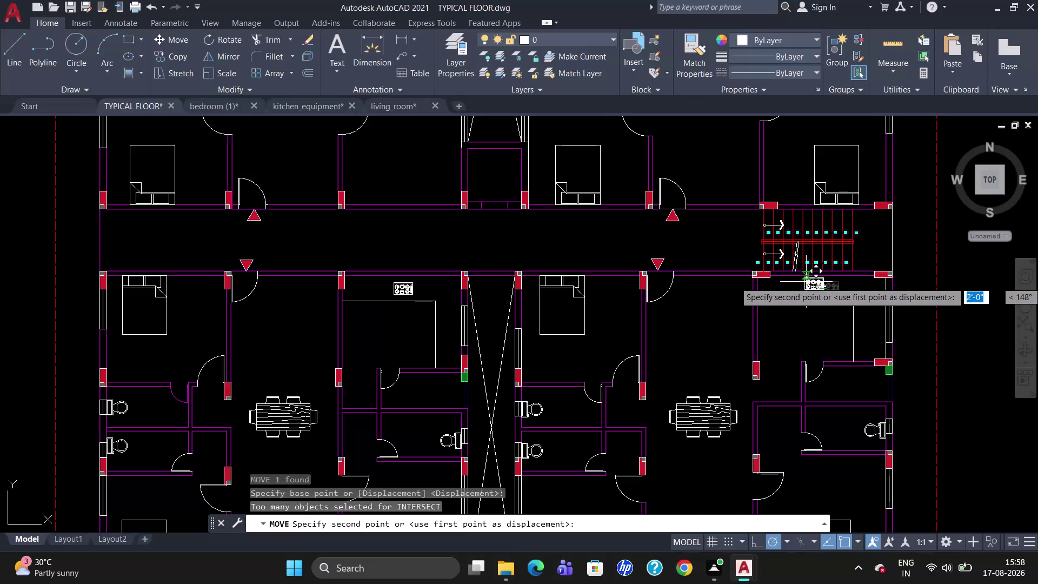
Drop the stove and nudge it to a new position with MOVE.
click(807, 281)
click(809, 277)
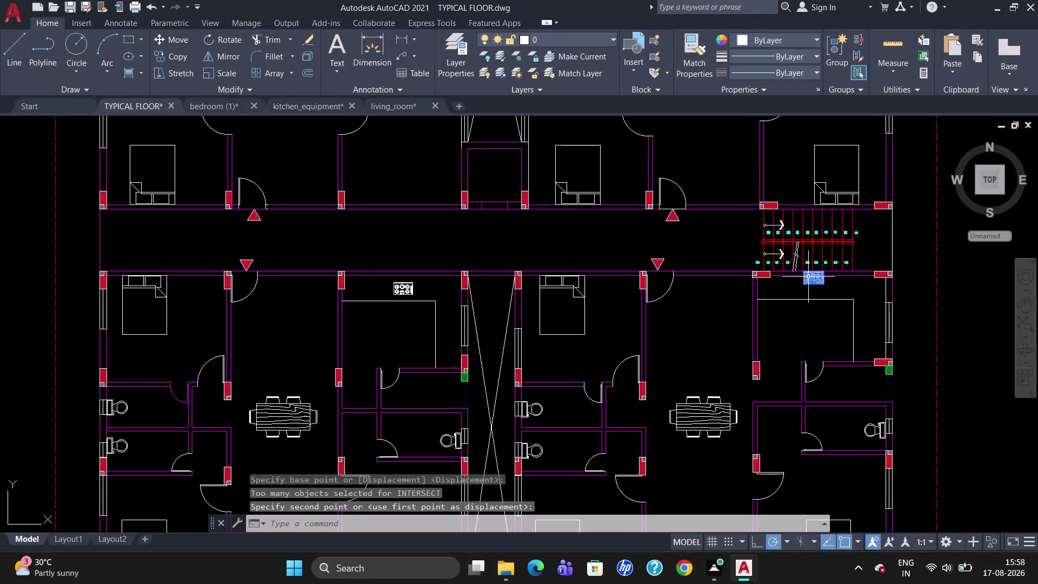
key(m)
key(Return)
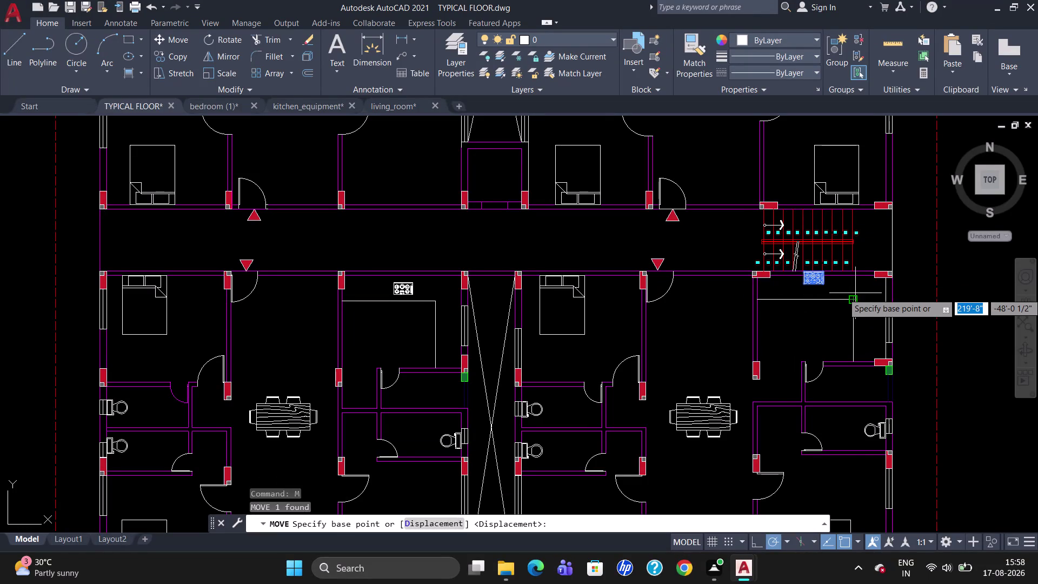
click(803, 288)
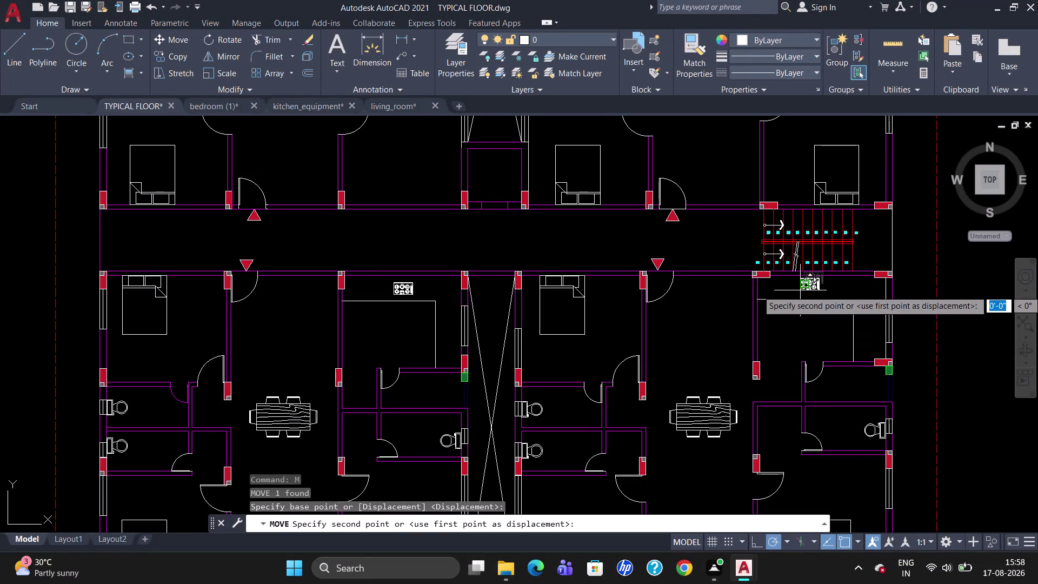
click(795, 293)
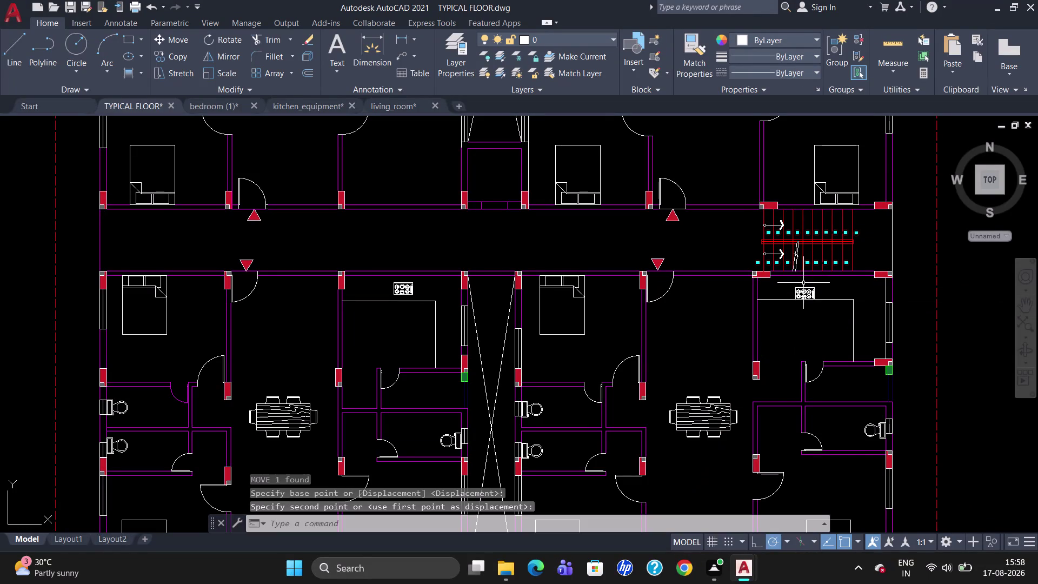
Move the stove up against the kitchen's top wall.
click(798, 289)
key(m)
key(Return)
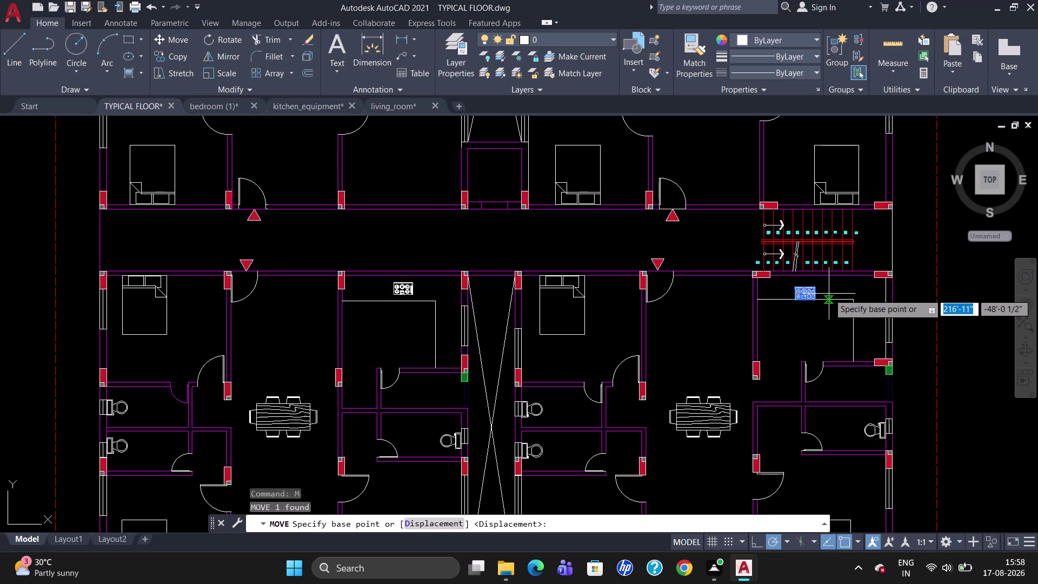
scroll(up, 3)
click(774, 291)
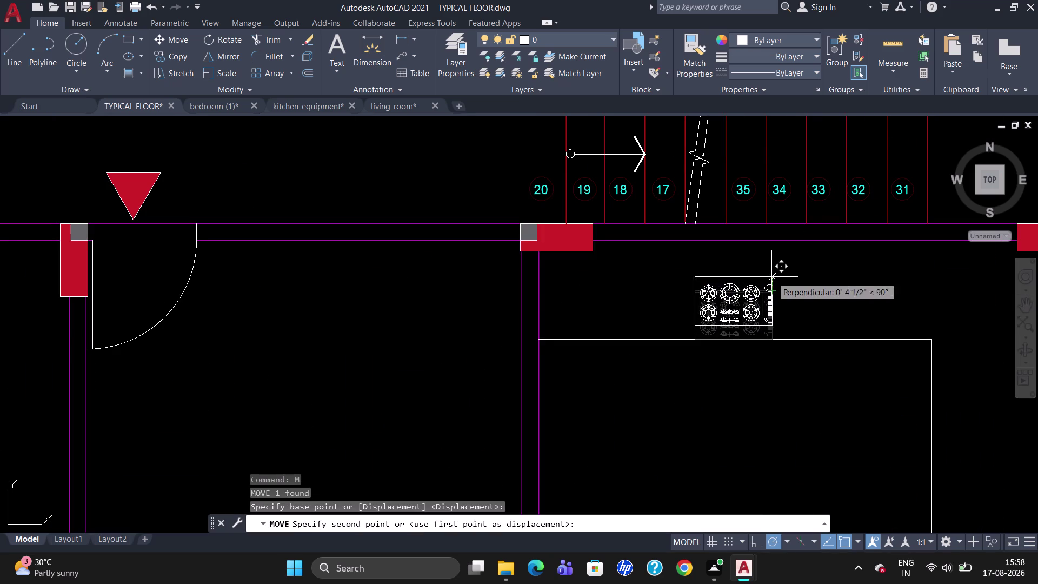
click(770, 265)
scroll(down, 3)
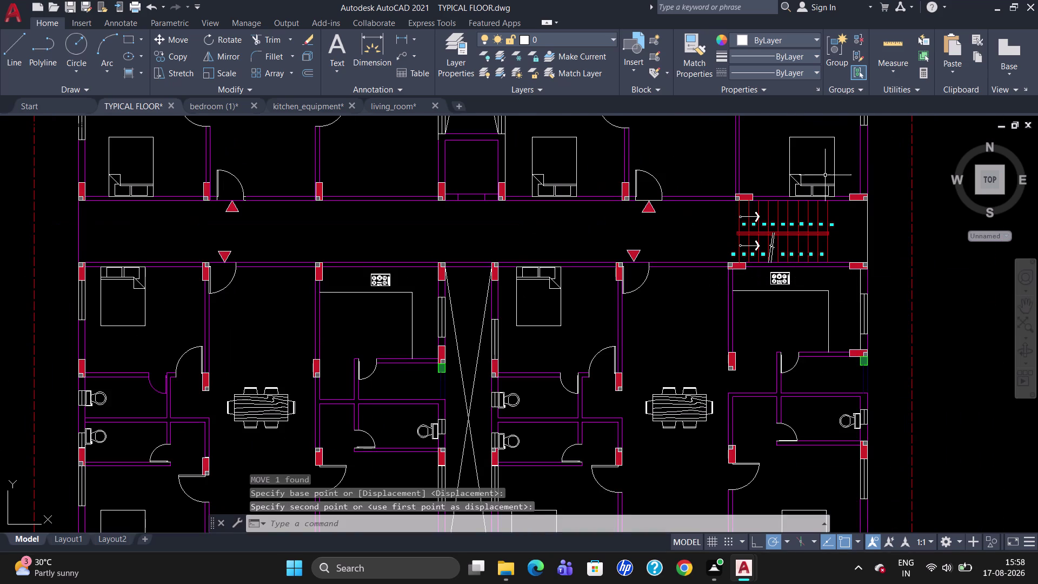
scroll(down, 3)
scroll(down, 3)
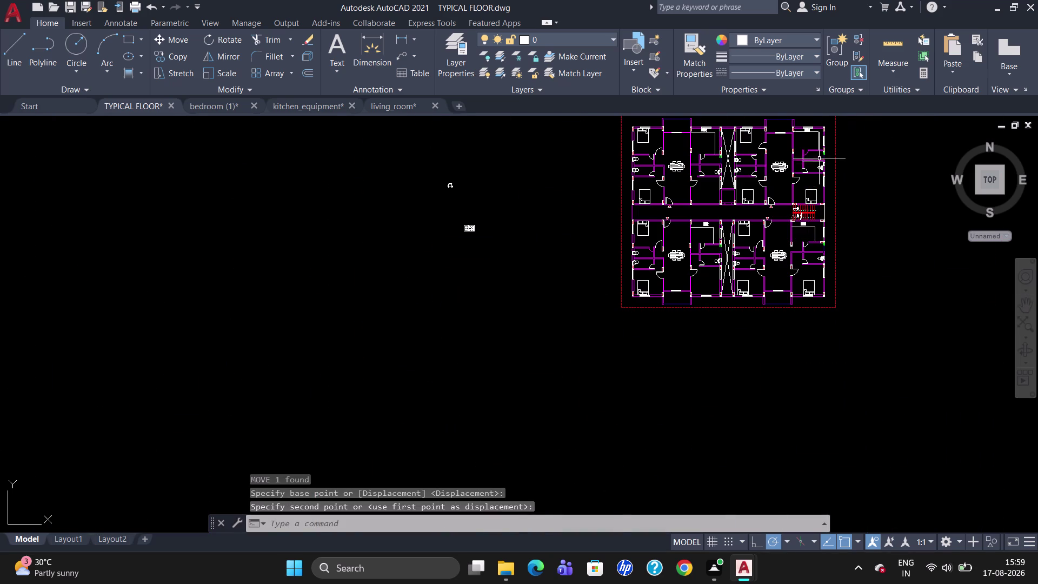
scroll(up, 3)
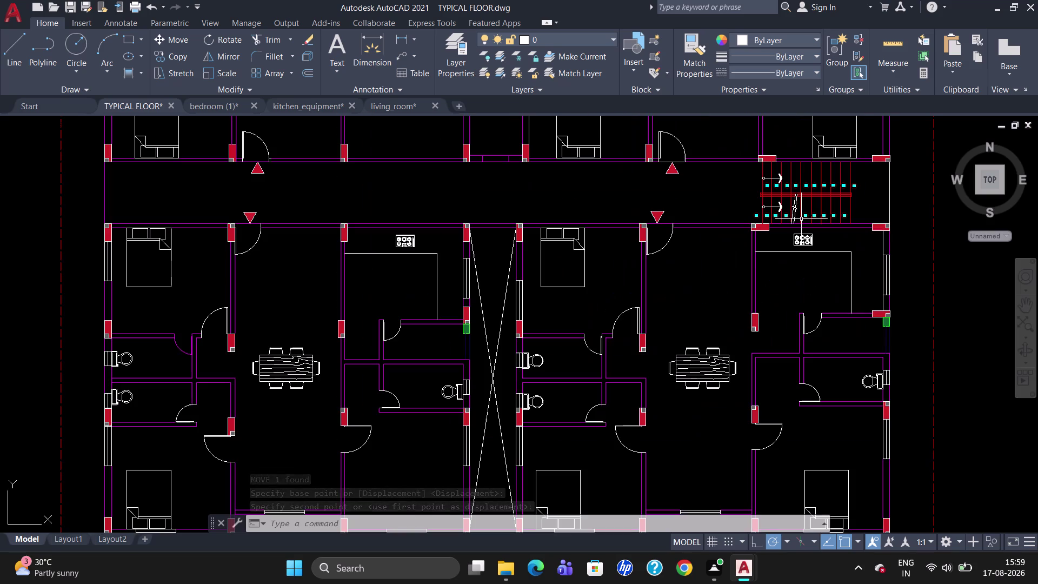
Fine-tune the stove's final position in the right unit's kitchen, then zoom out.
click(802, 239)
key(m)
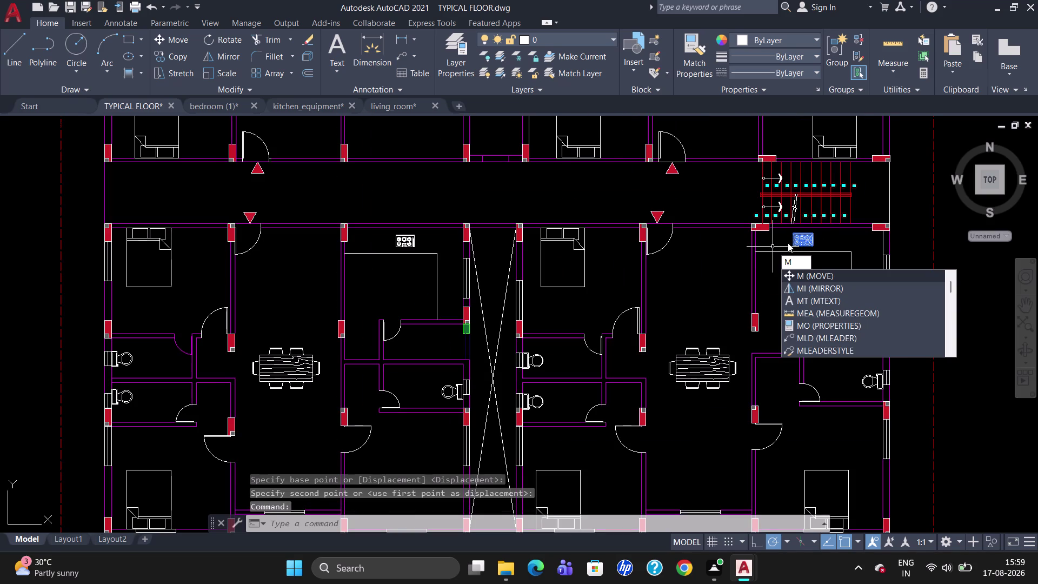
key(Return)
click(789, 248)
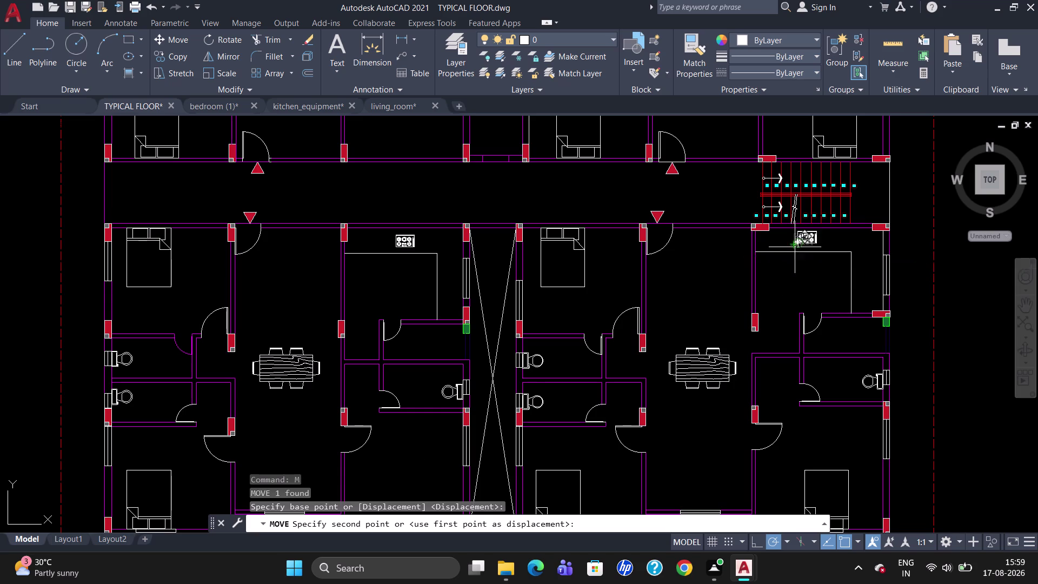
click(795, 247)
scroll(down, 3)
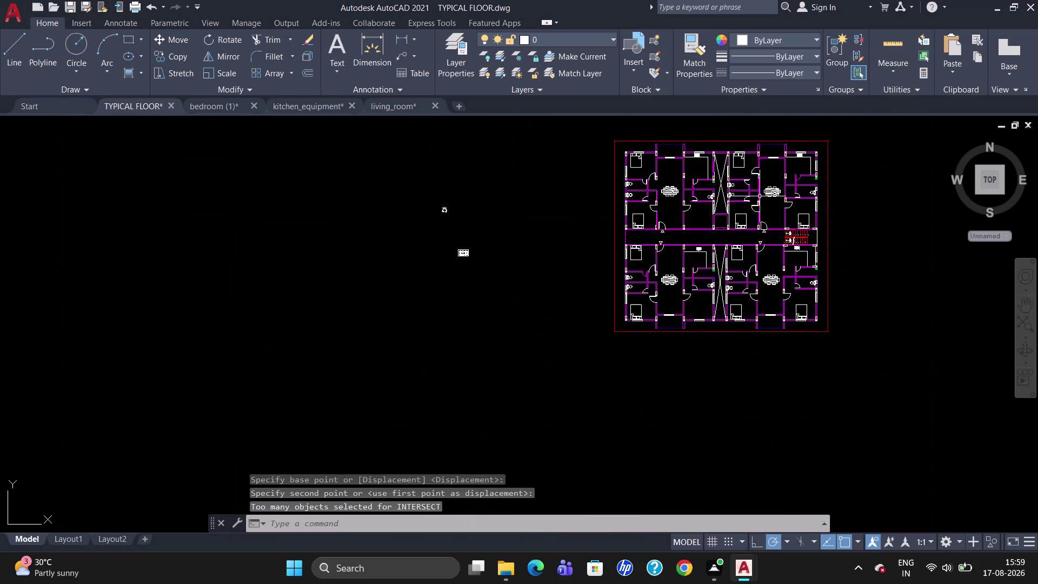
scroll(up, 3)
scroll(down, 3)
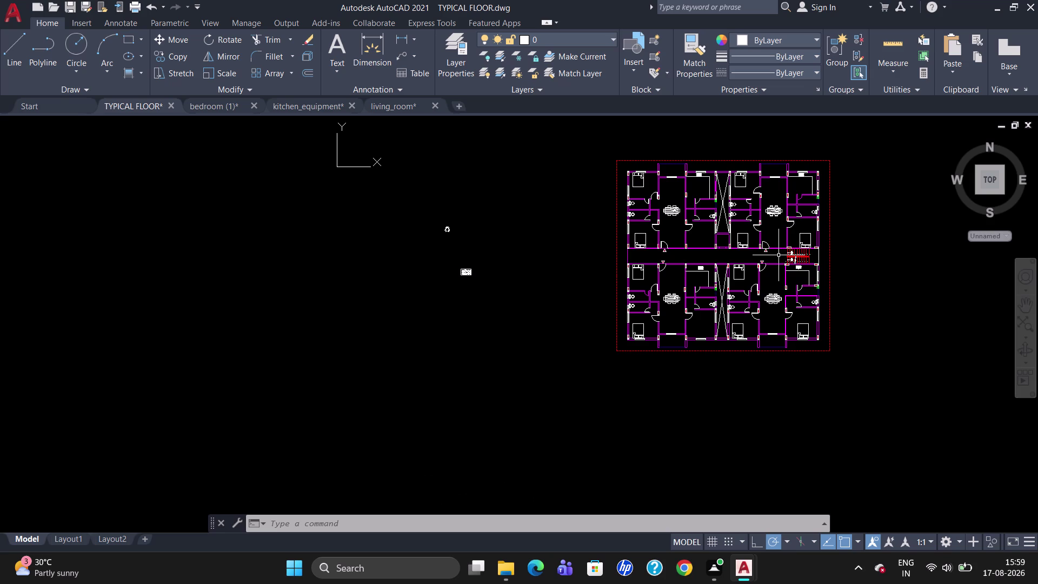
Erase the stray stove copy and copy the single-bowl drainboard sink from kitchen_equipment.
drag(528, 300, 423, 292)
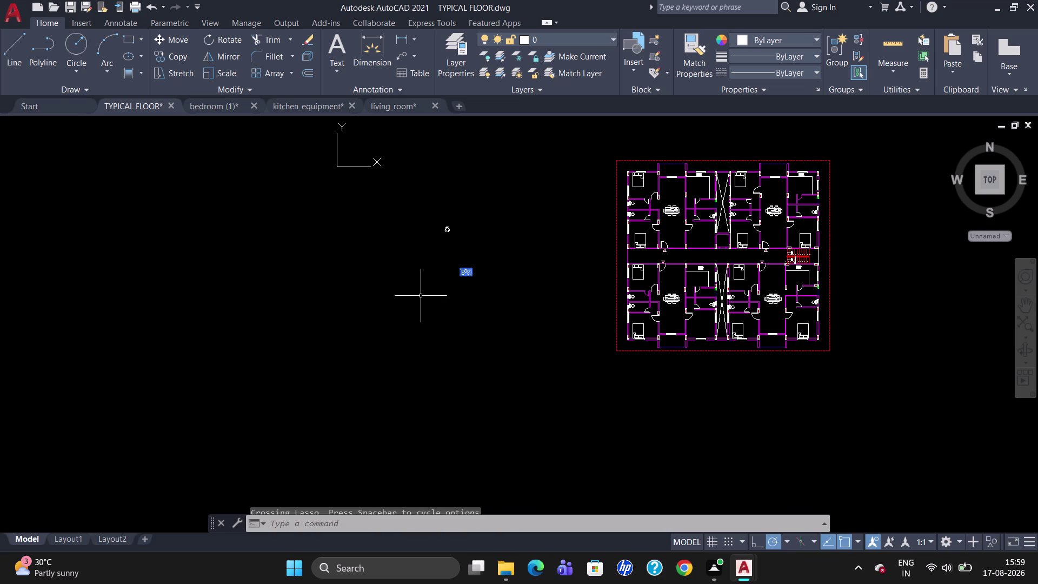
key(Delete)
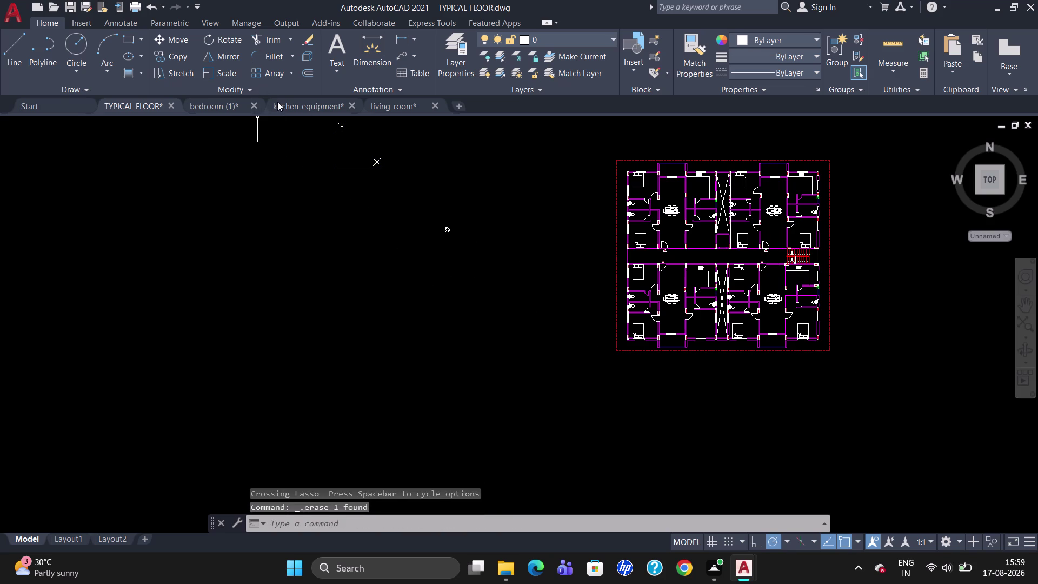
click(288, 107)
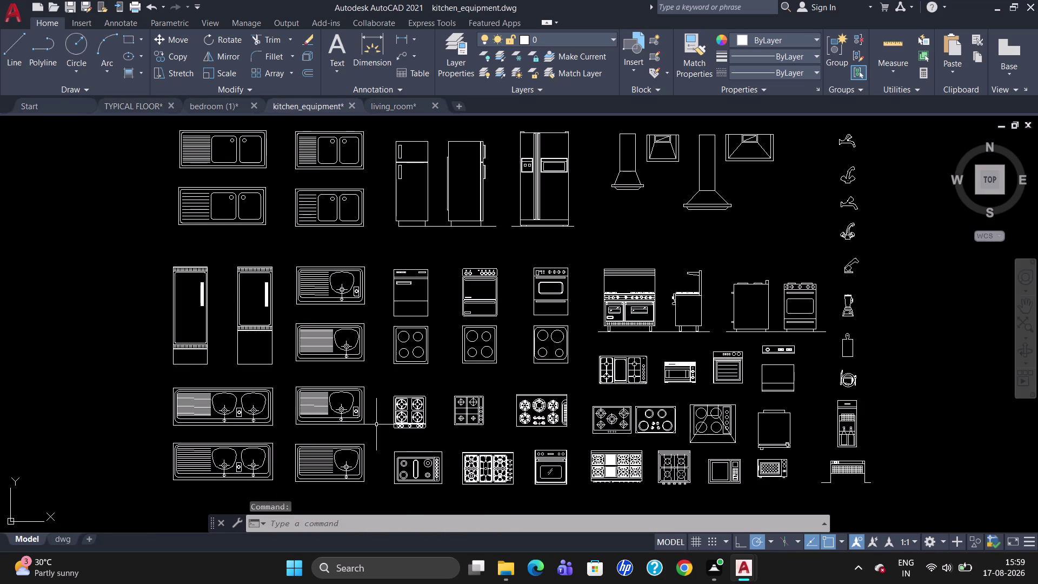
click(355, 353)
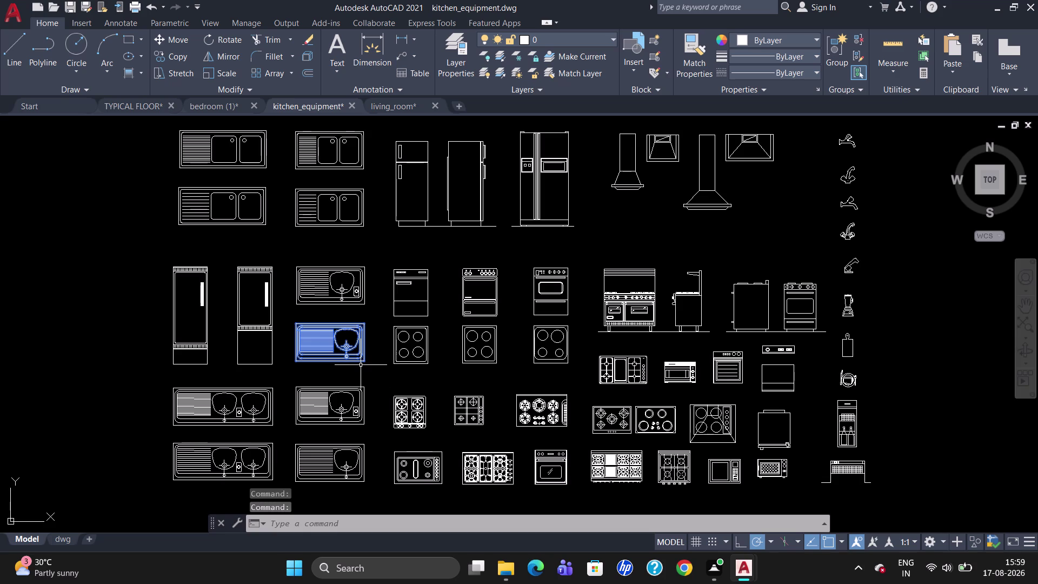
key(ctrl+c)
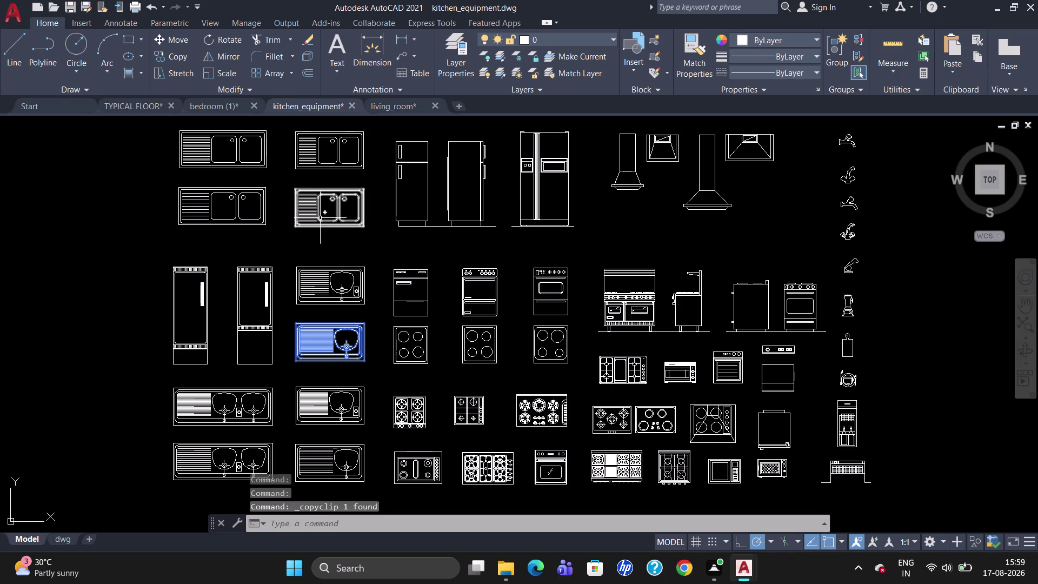
Paste the sink into TYPICAL FLOOR in empty space beside the plan.
click(130, 108)
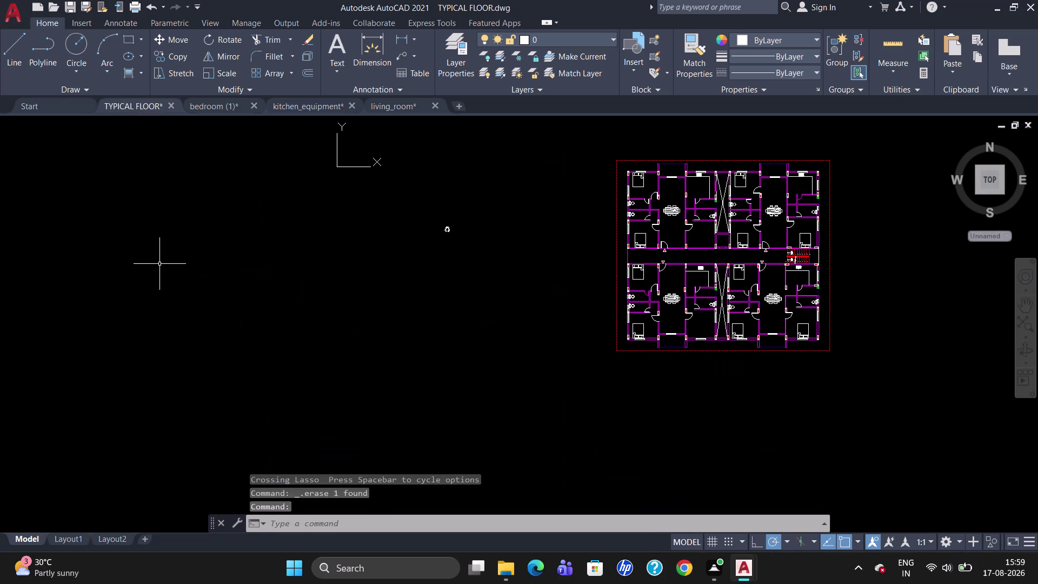
key(ctrl+v)
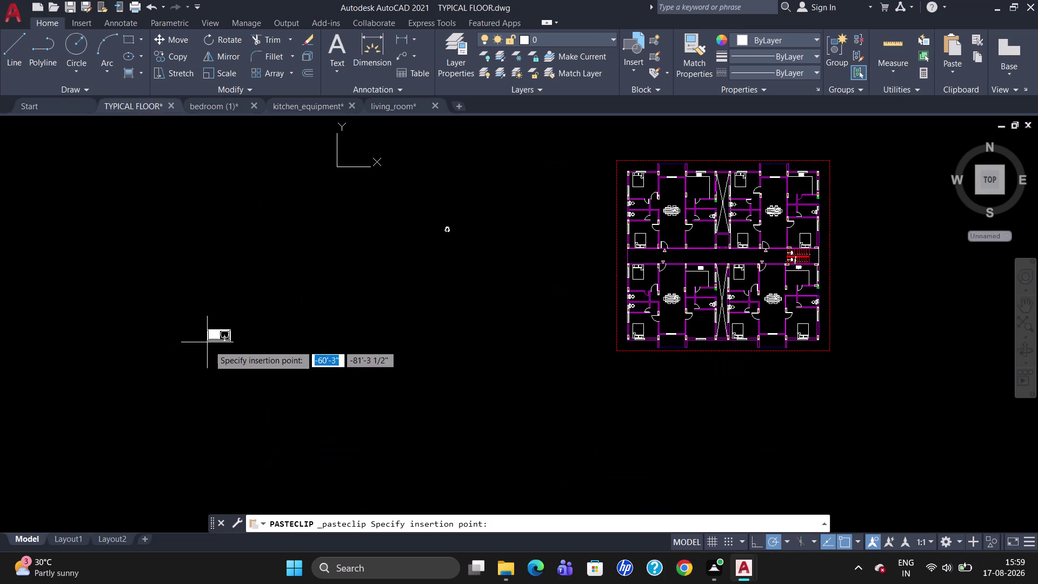
click(211, 346)
click(236, 358)
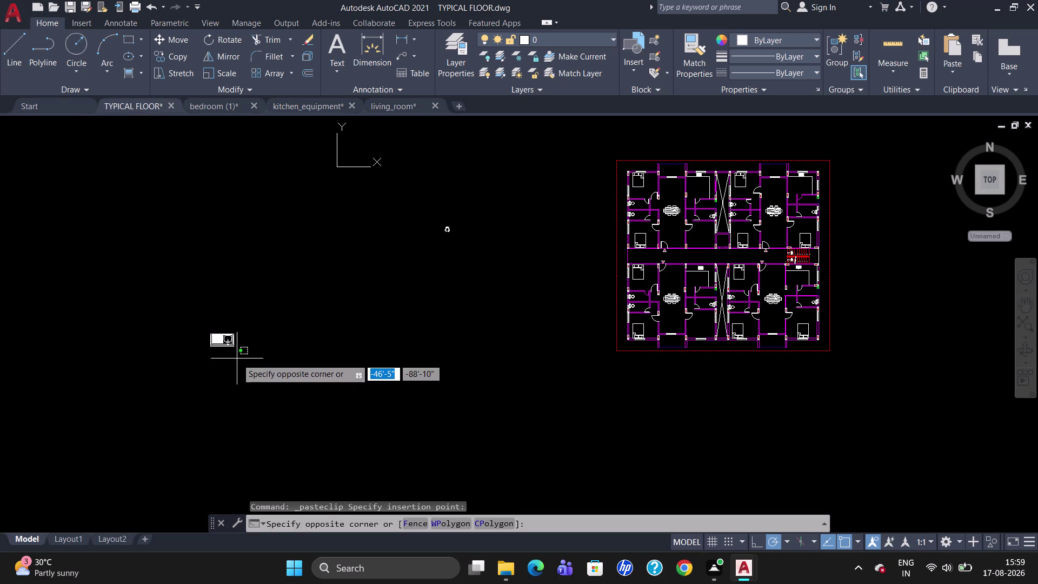
scroll(up, 3)
key(Escape)
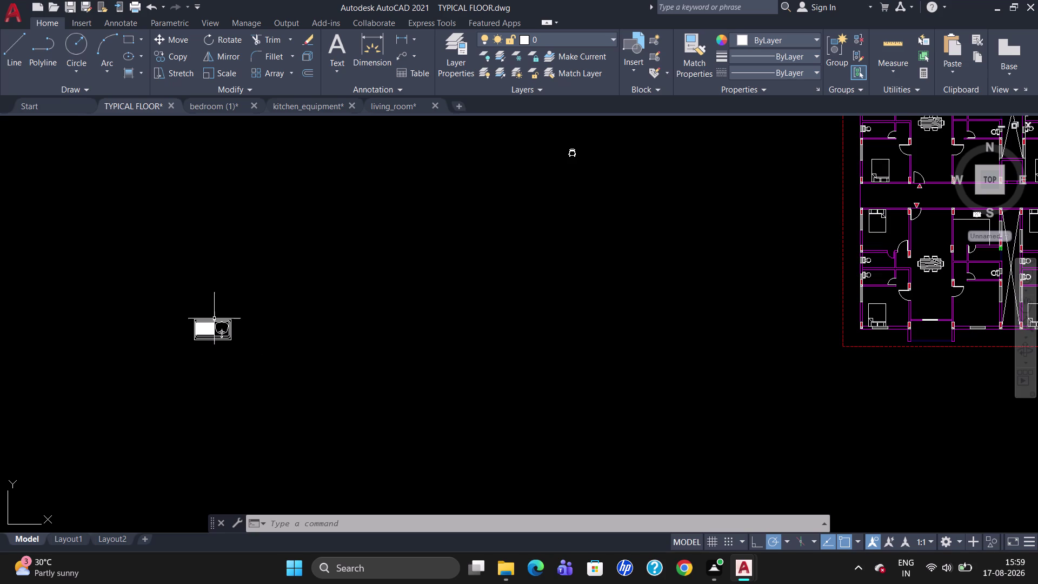
Scale down the pasted sink with SC.
drag(264, 376, 201, 314)
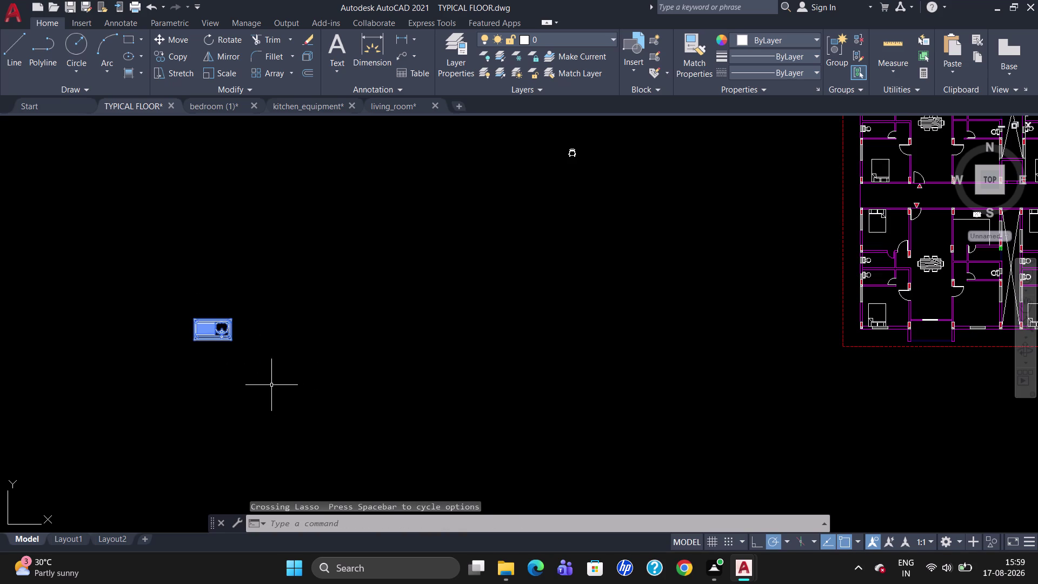
text(SC)
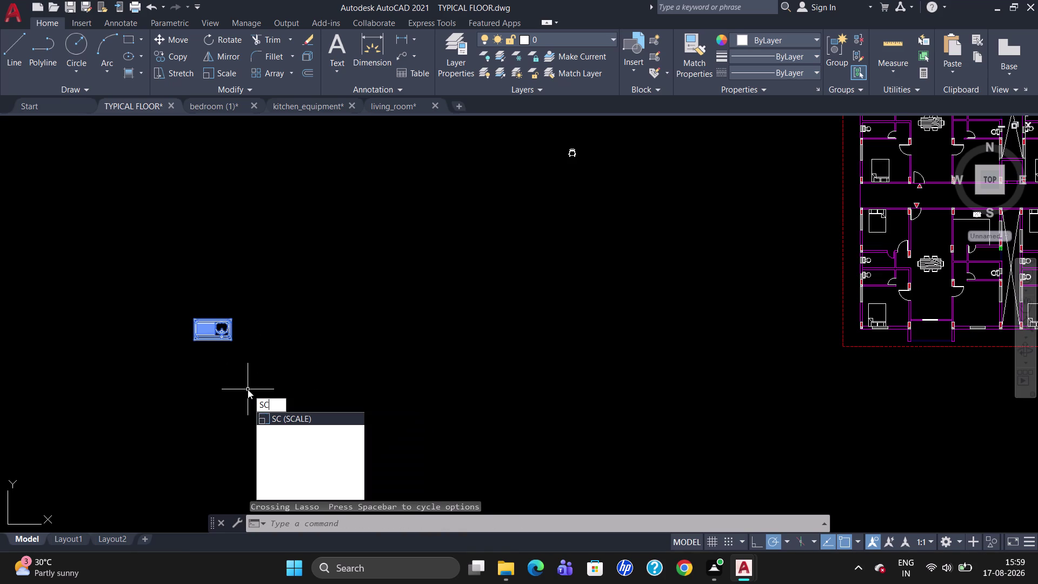
key(Return)
click(194, 338)
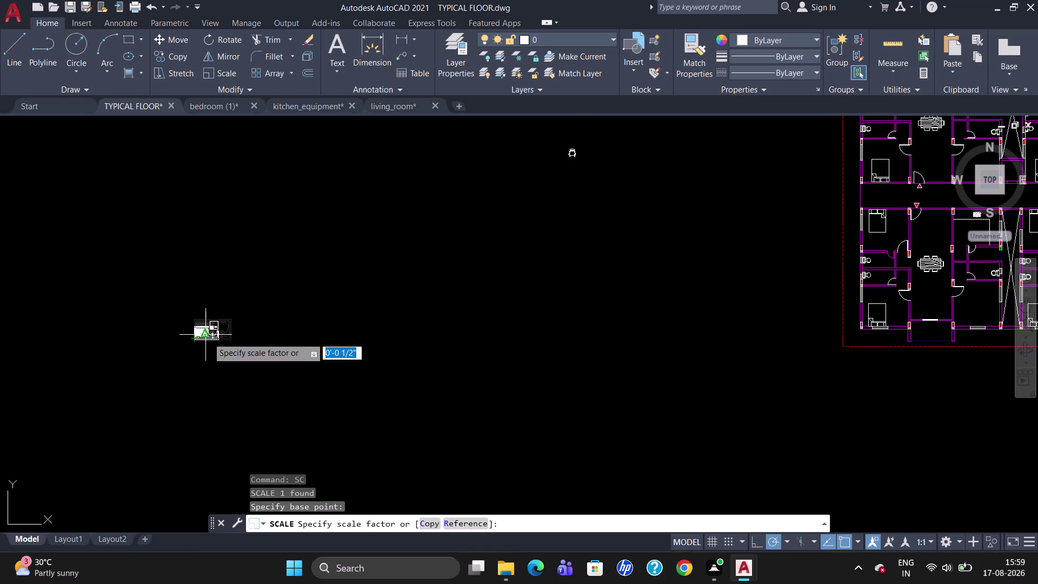
click(207, 338)
Rotate the sink upright with RO.
click(202, 336)
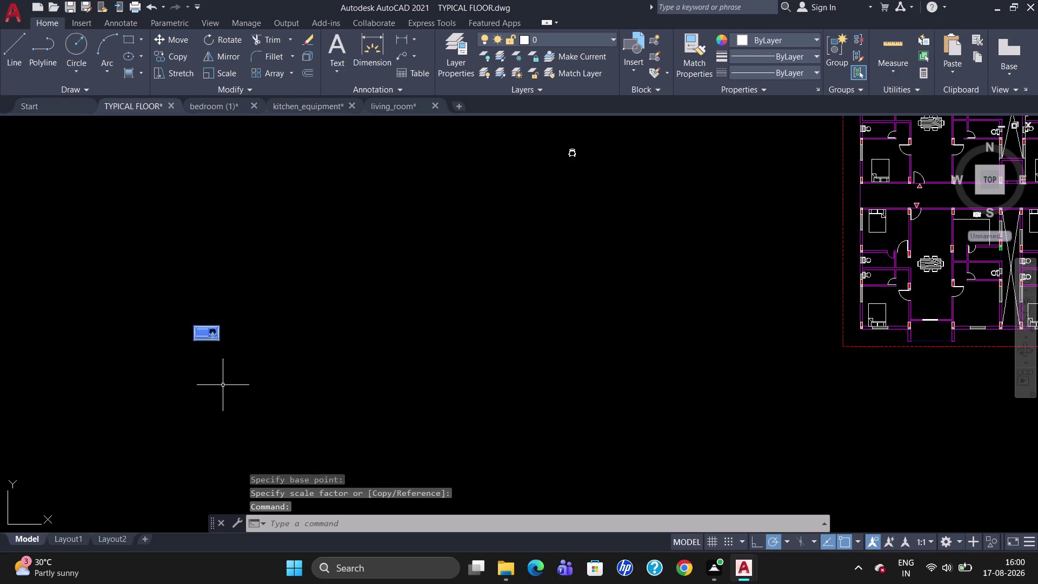
text(RO)
key(Return)
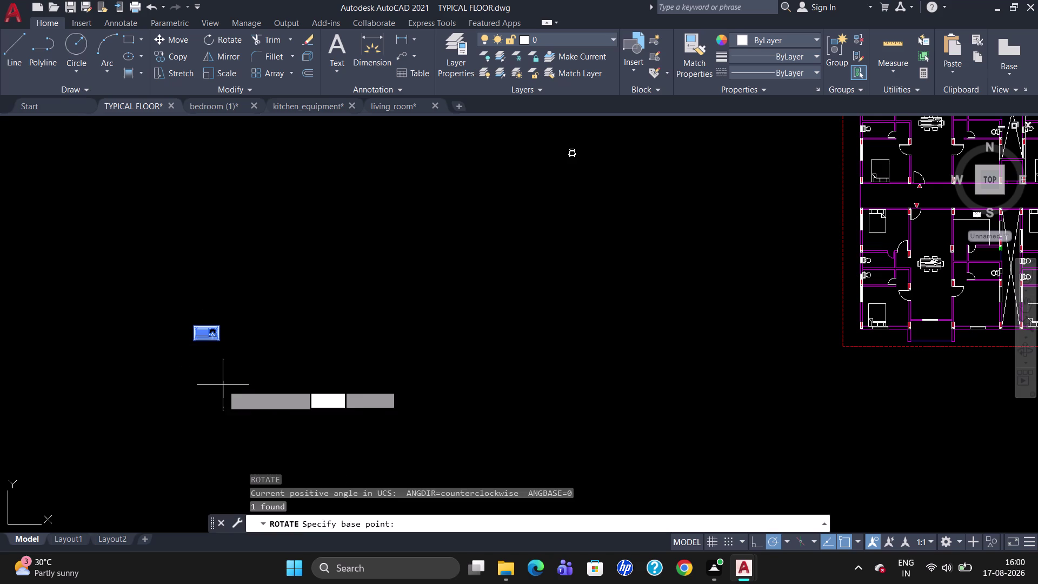
click(224, 341)
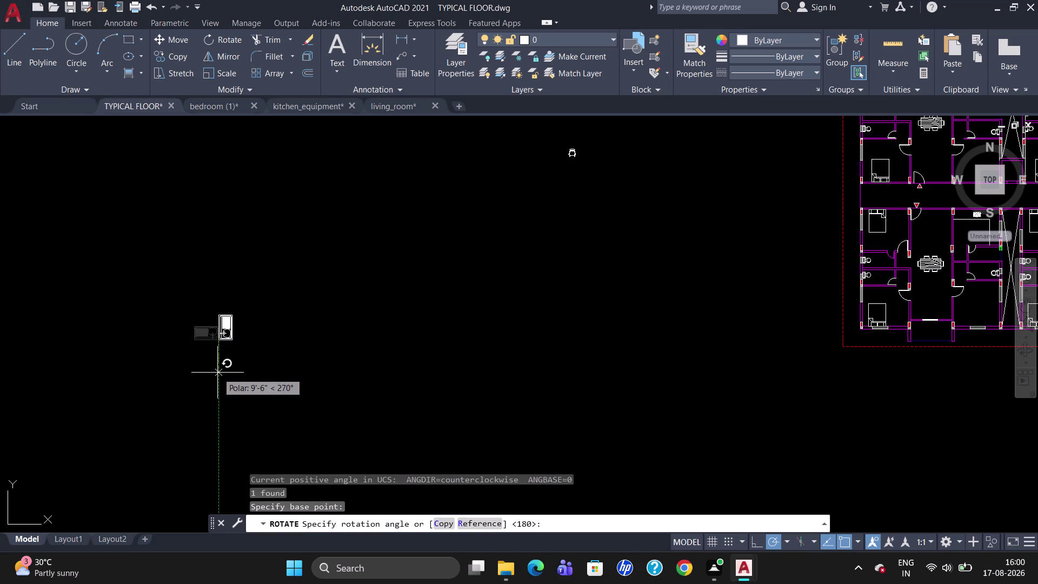
click(217, 372)
Copy the sink over into the right-hand kitchen.
click(223, 335)
text(C)
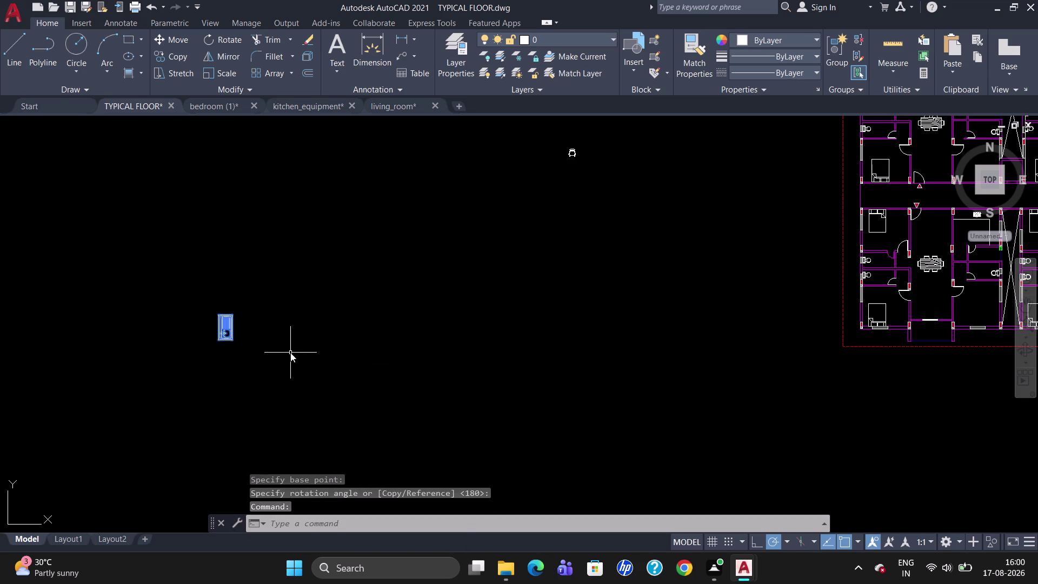
text(O)
key(Return)
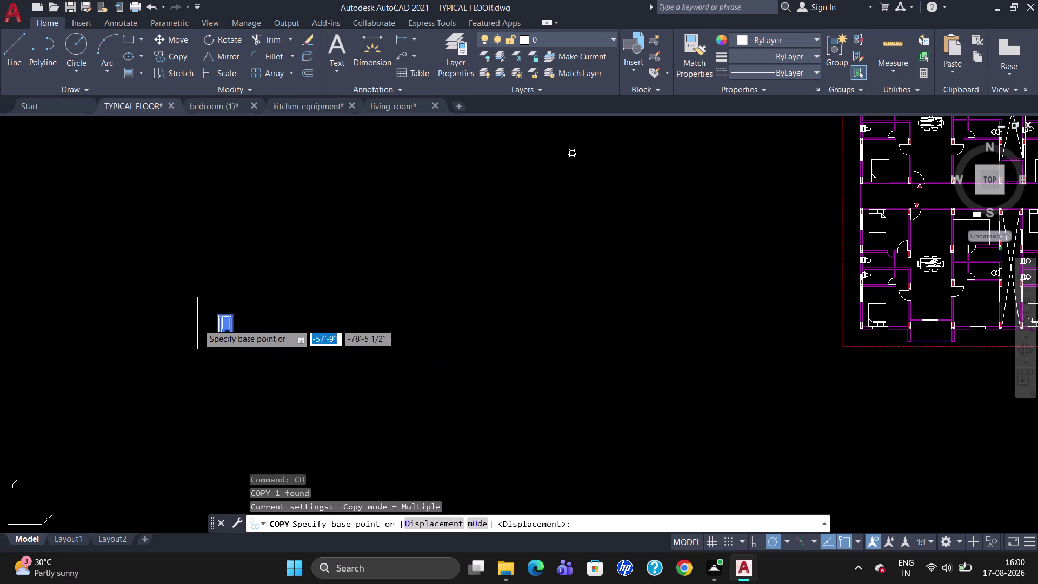
click(229, 314)
scroll(down, 3)
scroll(up, 3)
scroll(down, 3)
scroll(up, 3)
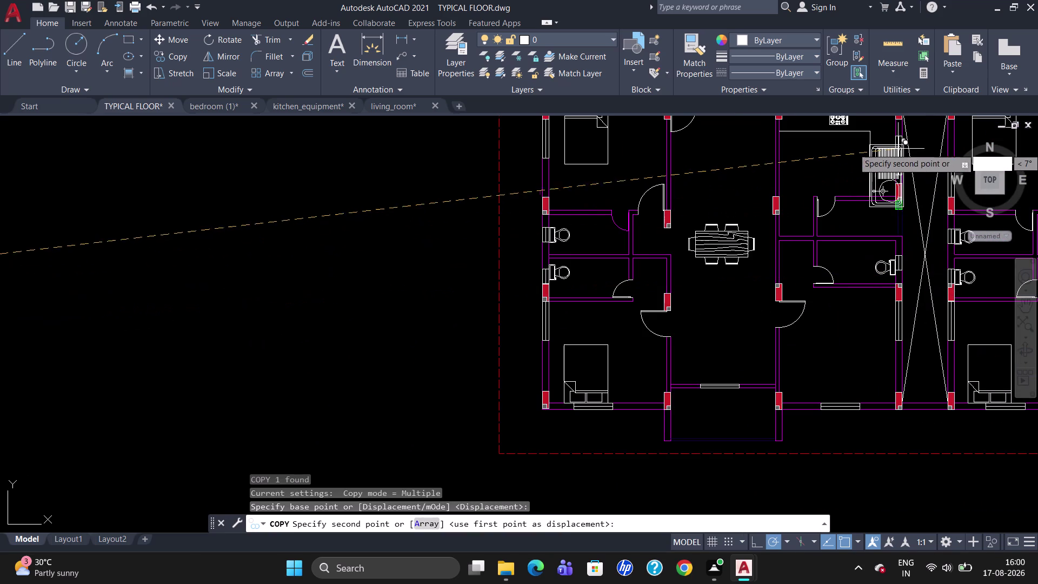
click(897, 148)
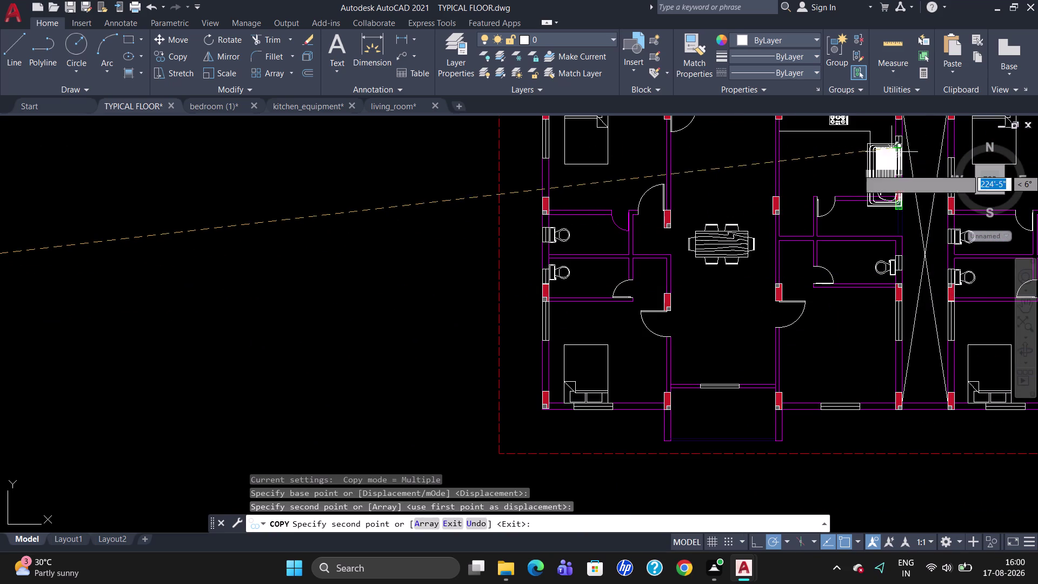
key(Escape)
Scale down the kitchen's sink copy to fit the counter.
click(880, 159)
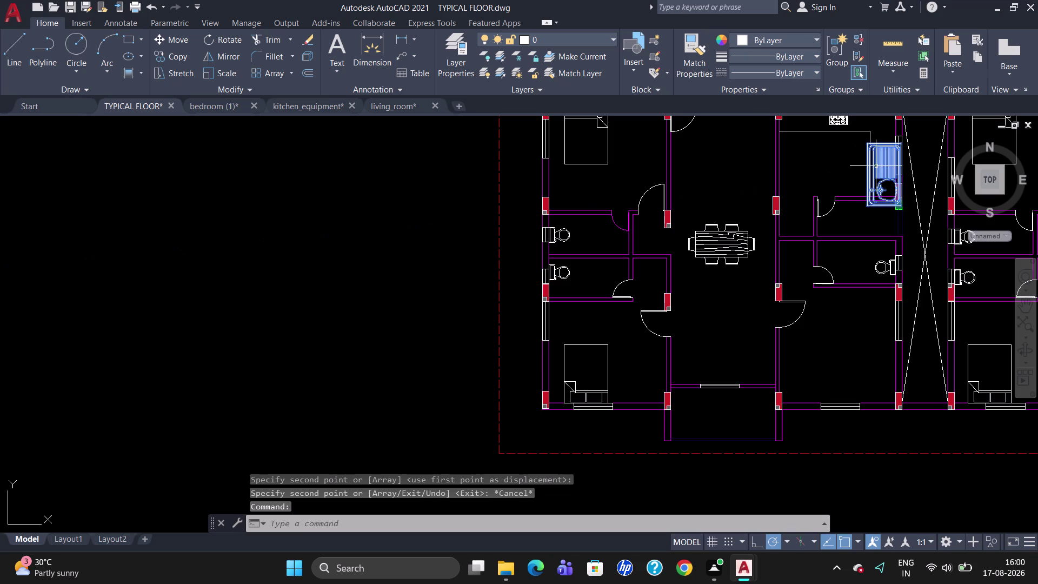
text(SC)
key(Return)
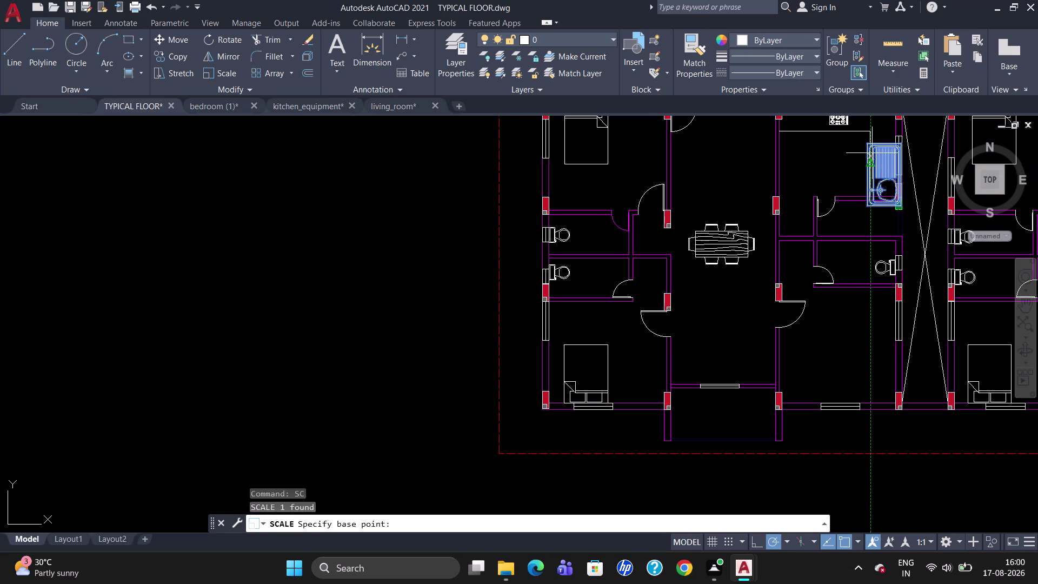
double_click(902, 144)
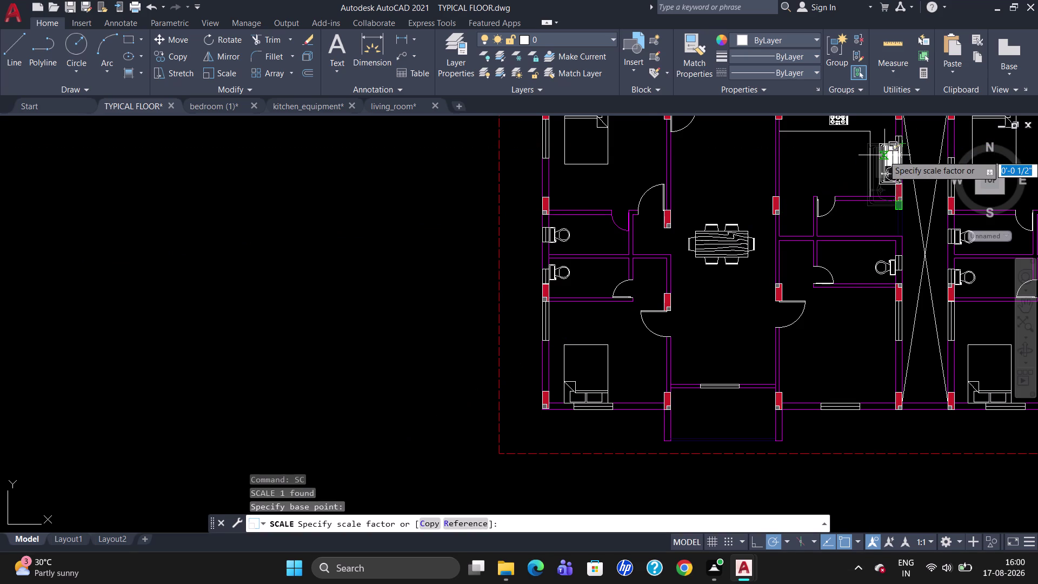
click(885, 155)
click(885, 155)
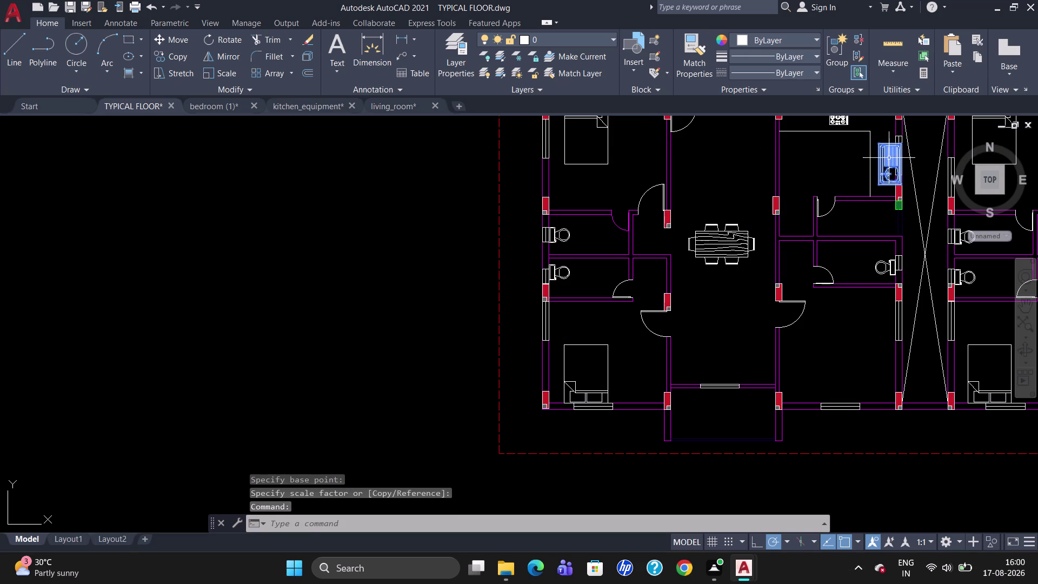
key(m)
key(Return)
Move the sink snugly against the kitchen wall.
scroll(up, 3)
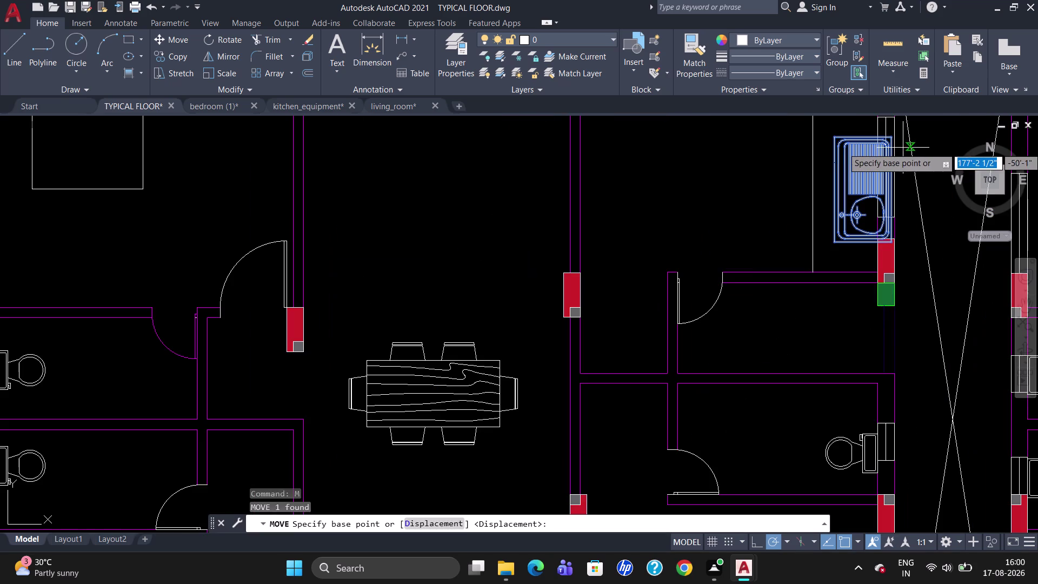
click(900, 138)
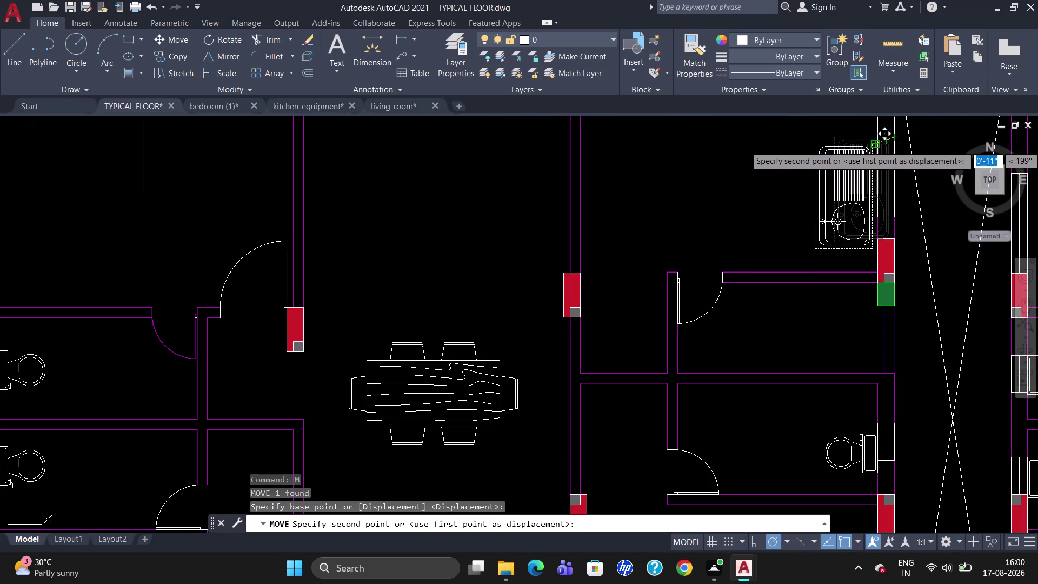
scroll(up, 3)
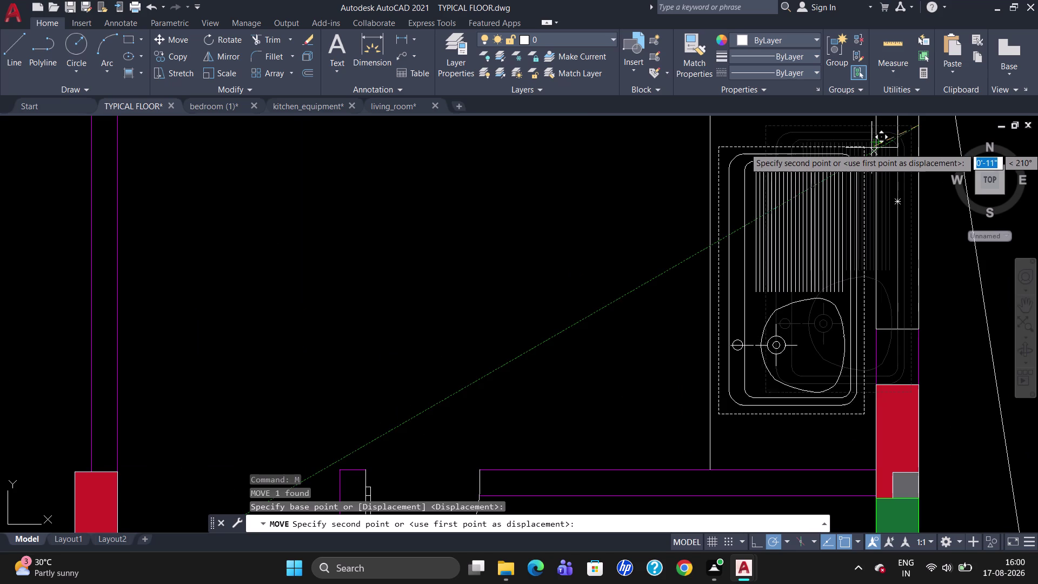
click(872, 147)
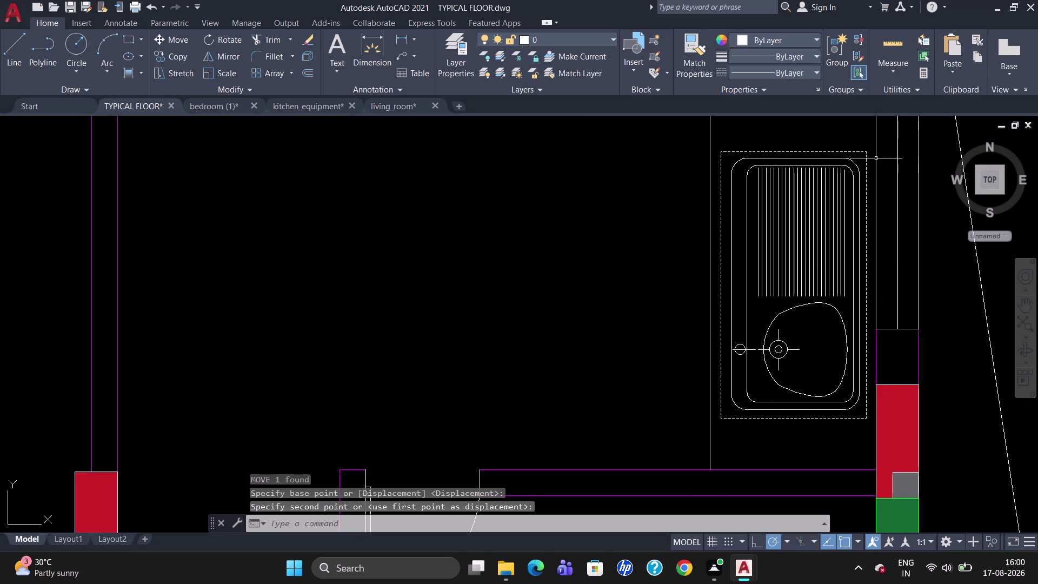
scroll(down, 3)
Start copying the sink with CO and pick its base point.
click(853, 220)
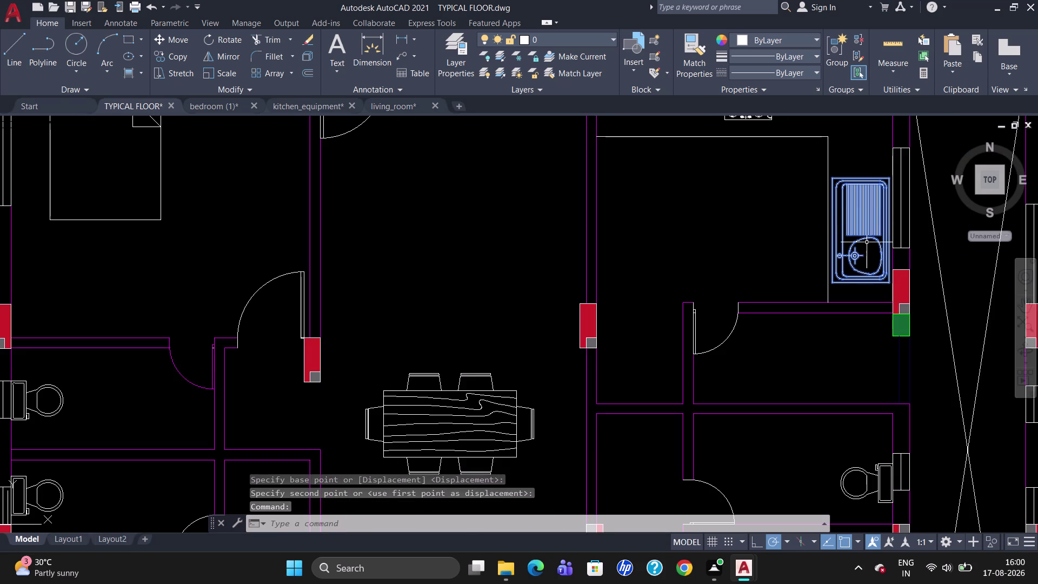
key(c)
key(o)
key(Return)
scroll(down, 3)
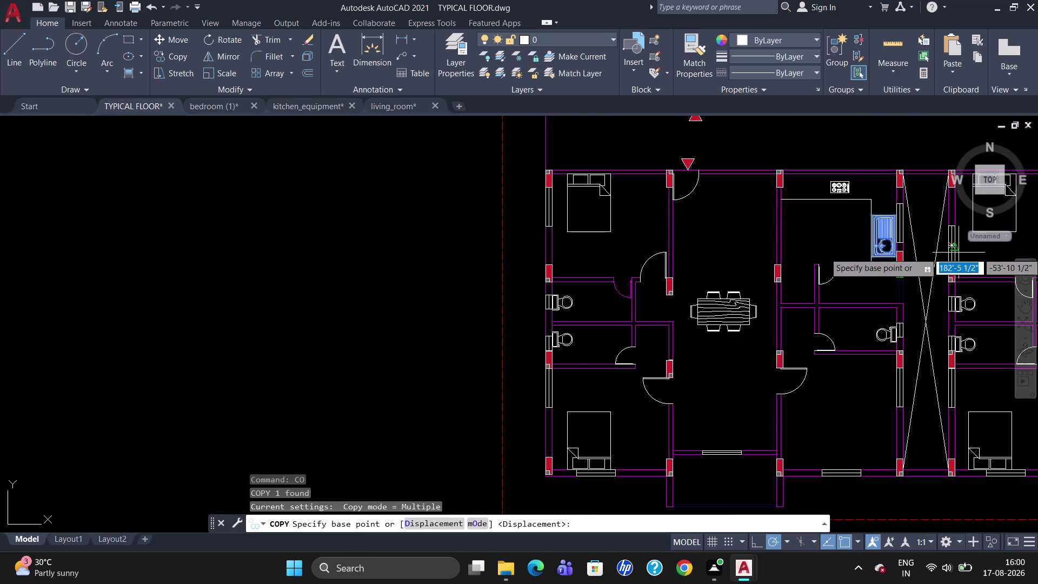
scroll(up, 3)
scroll(down, 3)
scroll(up, 3)
scroll(down, 3)
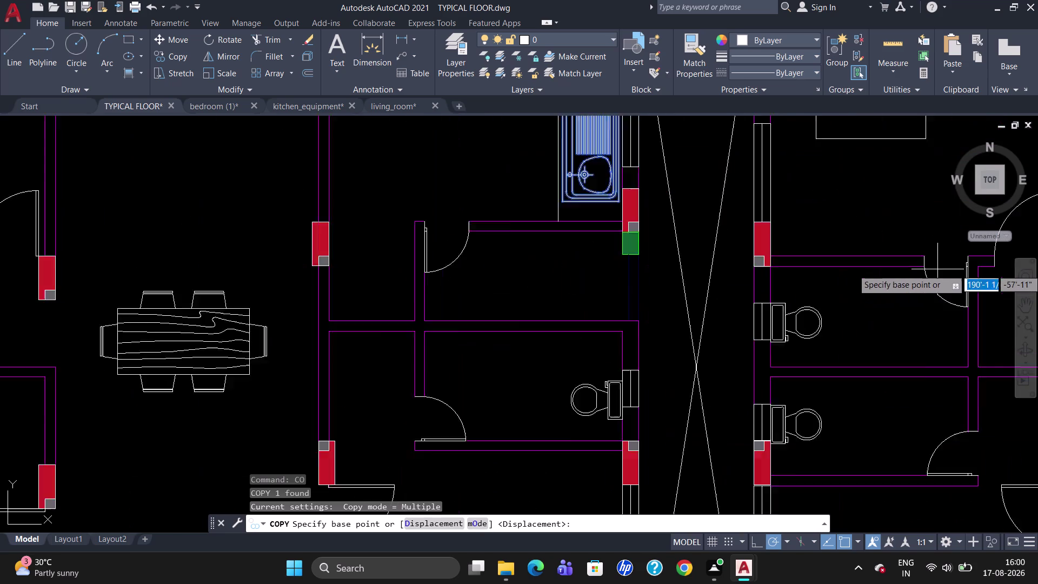
scroll(down, 3)
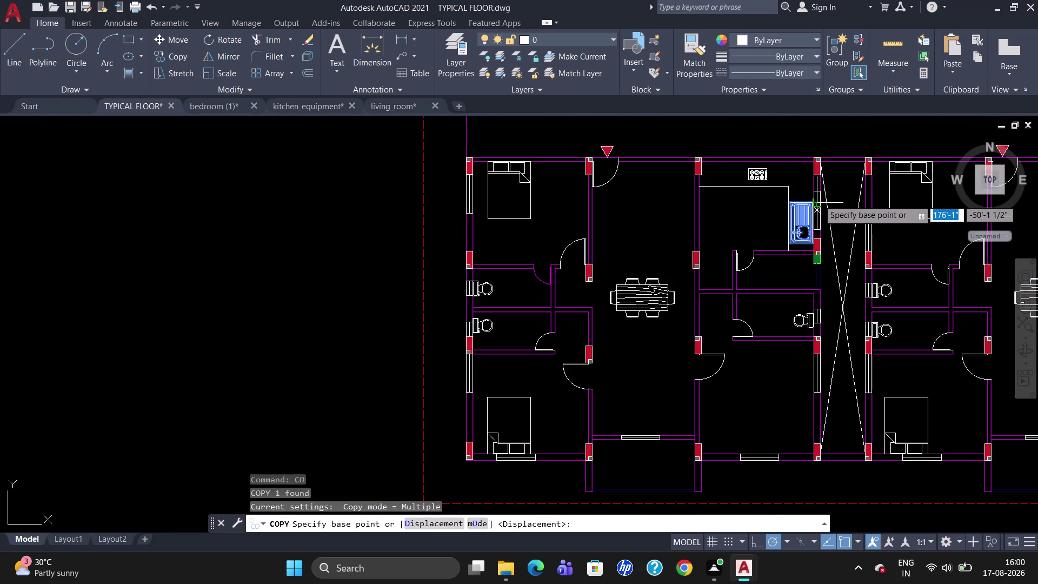
click(814, 206)
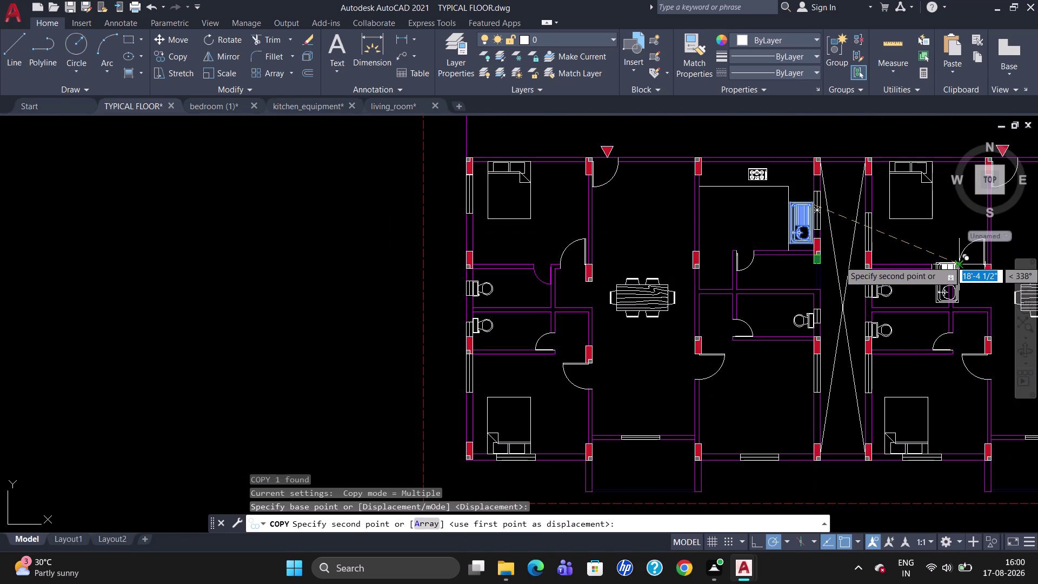
scroll(up, 3)
scroll(down, 3)
scroll(up, 3)
scroll(down, 3)
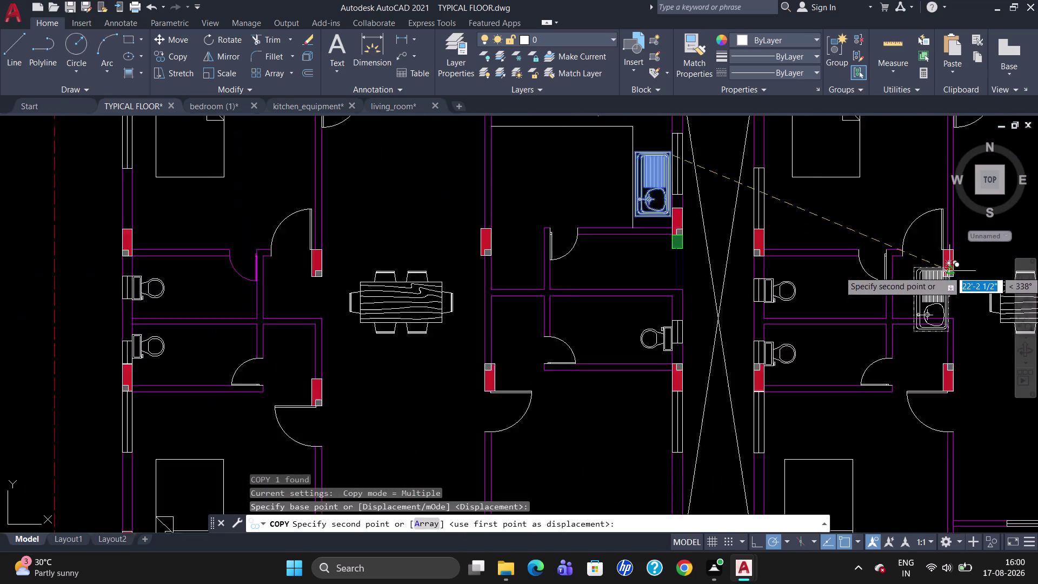
scroll(down, 3)
scroll(up, 3)
scroll(down, 3)
scroll(up, 3)
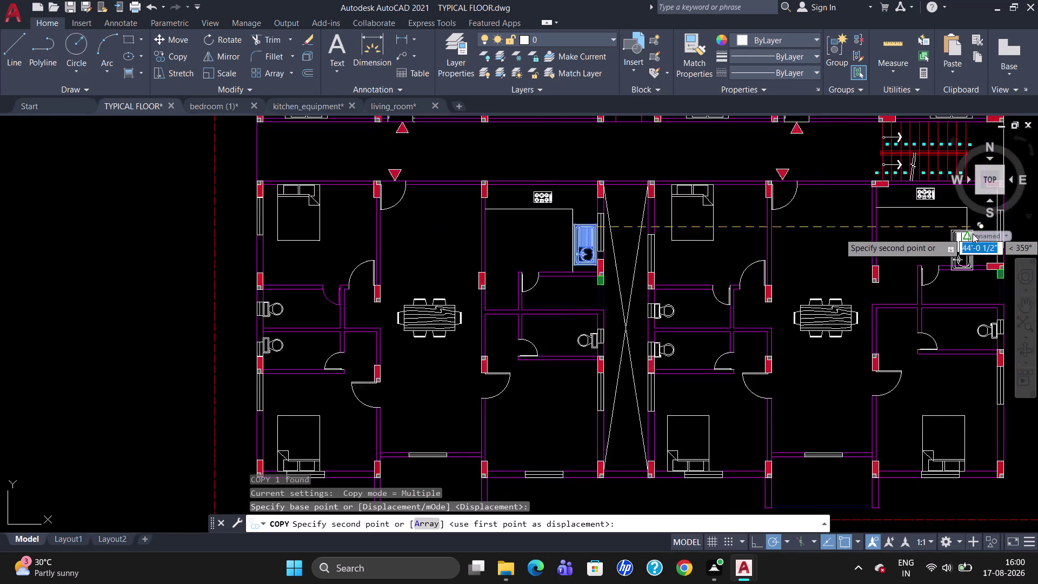
scroll(up, 3)
scroll(down, 3)
scroll(up, 3)
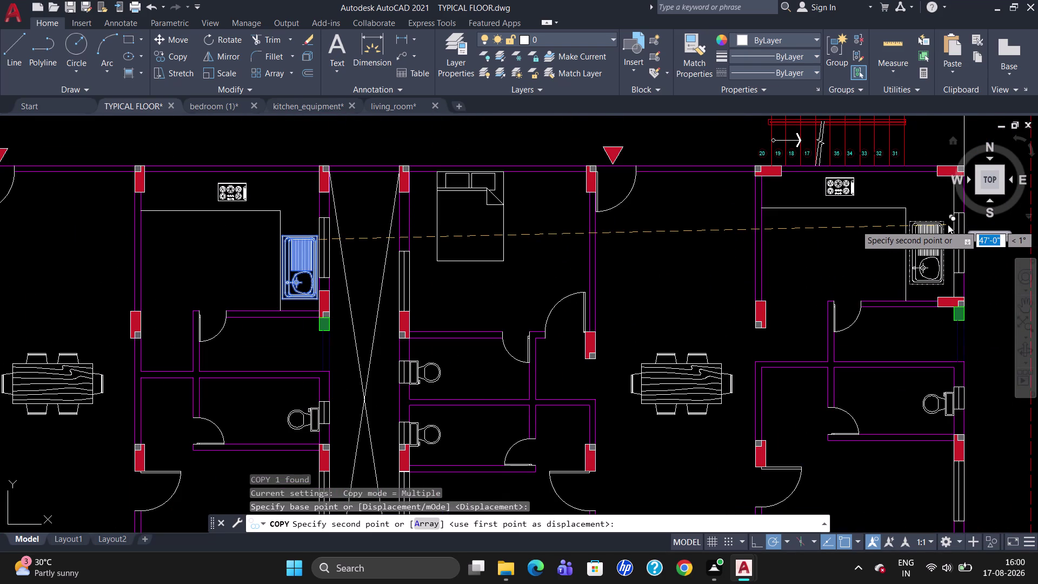
Place the sink copy in the right unit's kitchen.
click(946, 219)
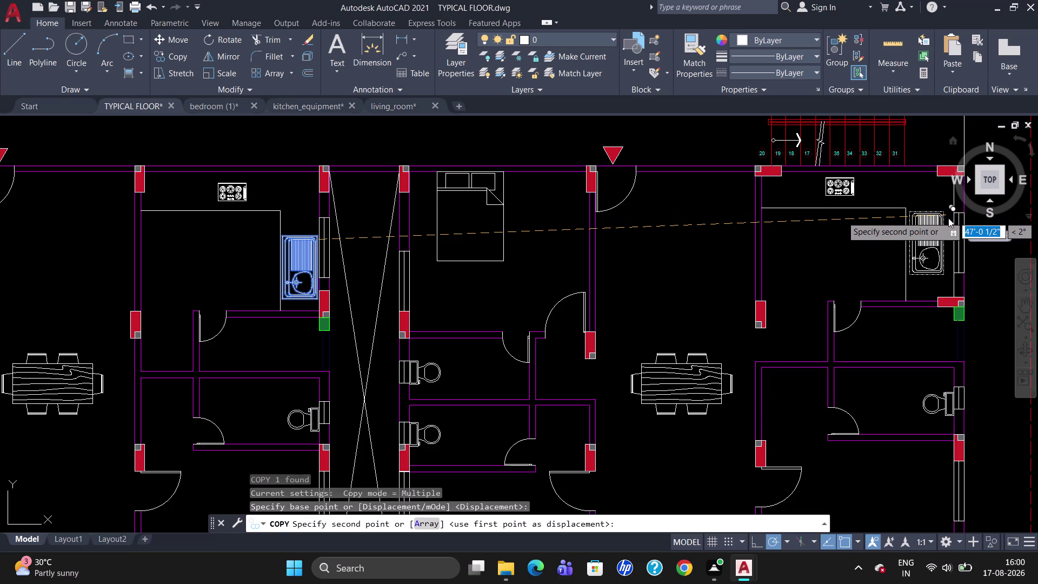
click(948, 218)
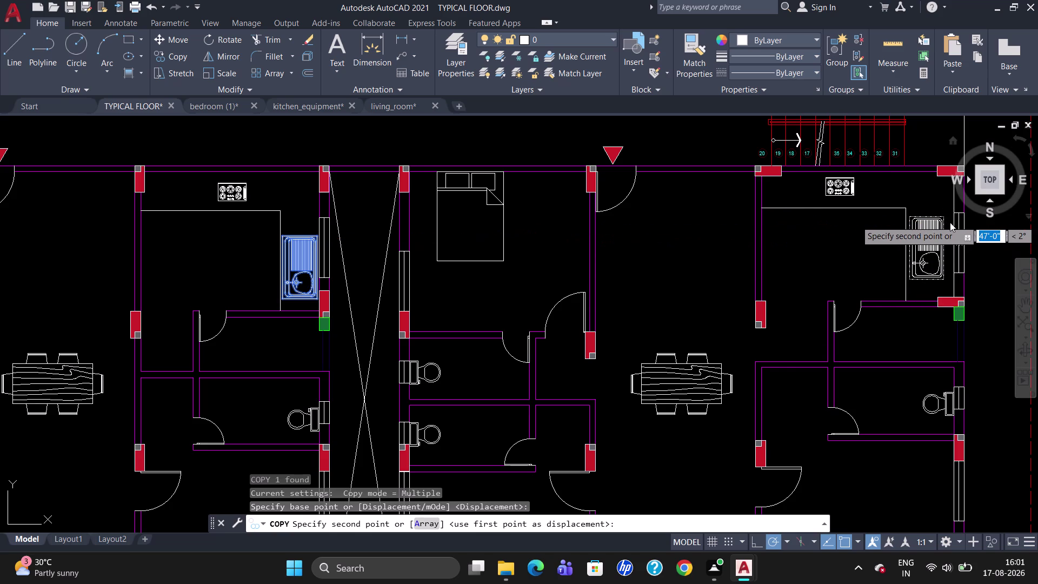
click(950, 222)
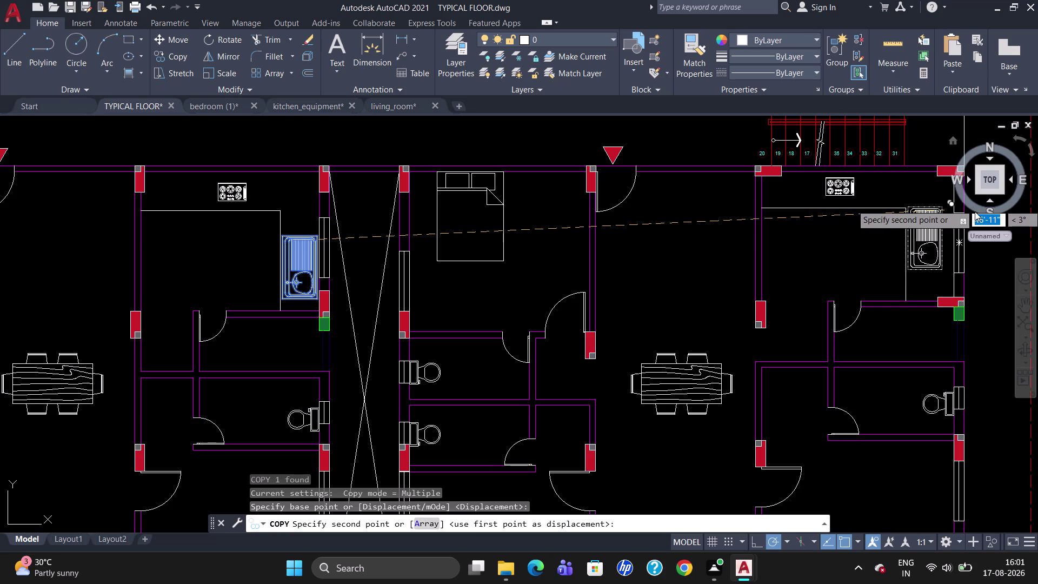
scroll(down, 3)
scroll(up, 3)
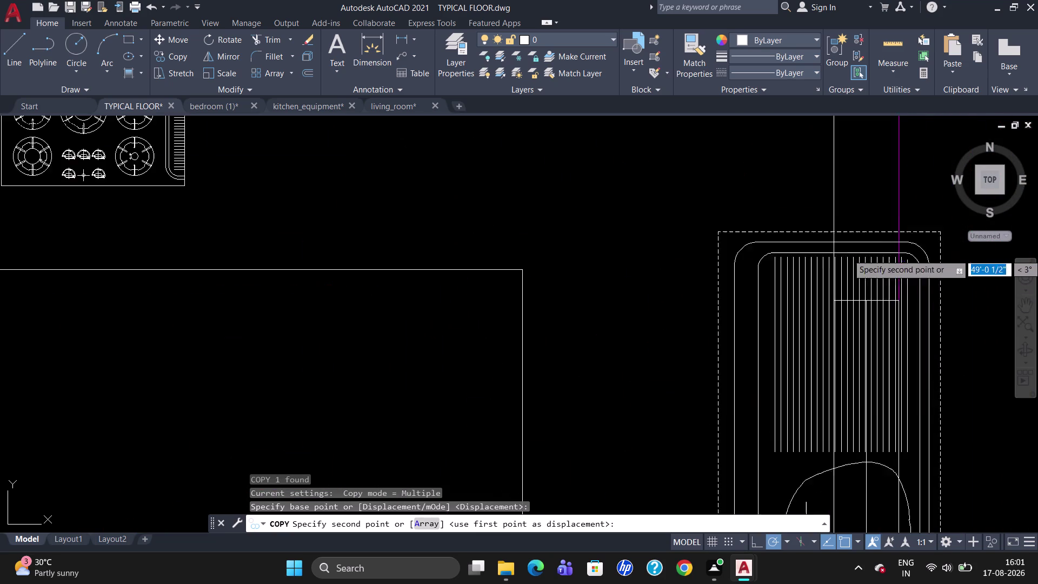
scroll(down, 3)
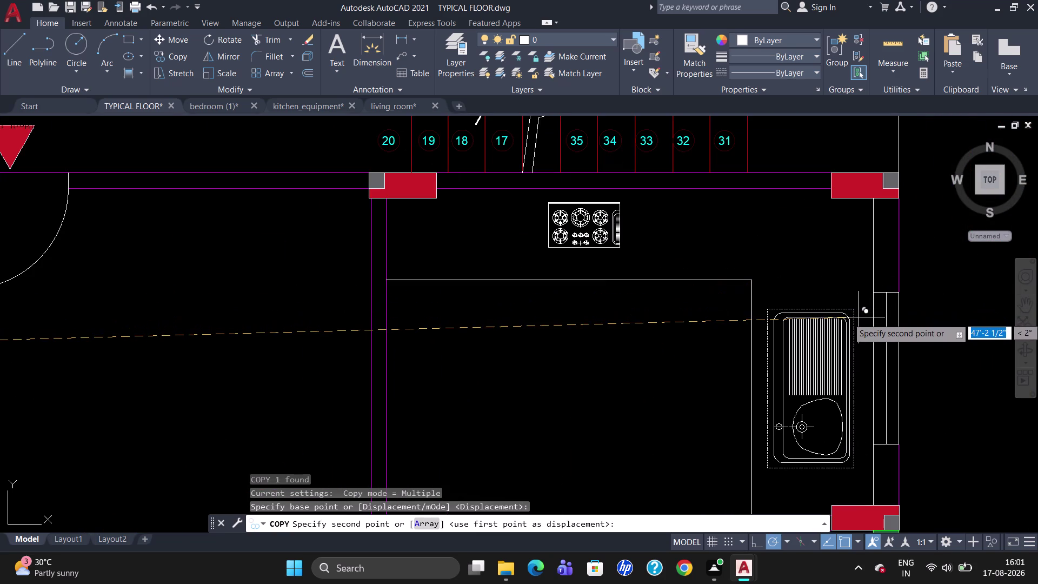
click(861, 328)
click(861, 328)
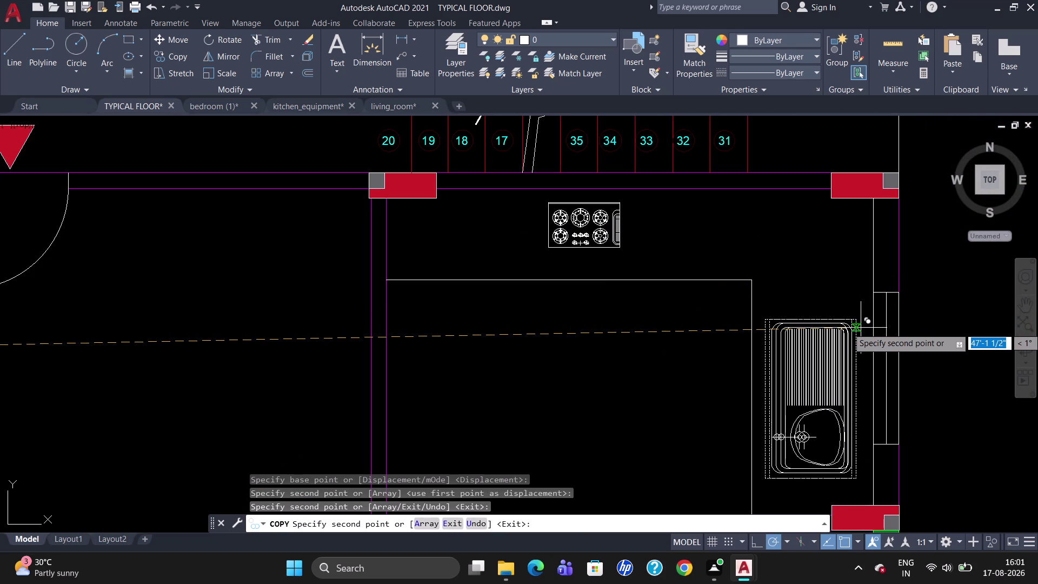
key(Escape)
scroll(down, 3)
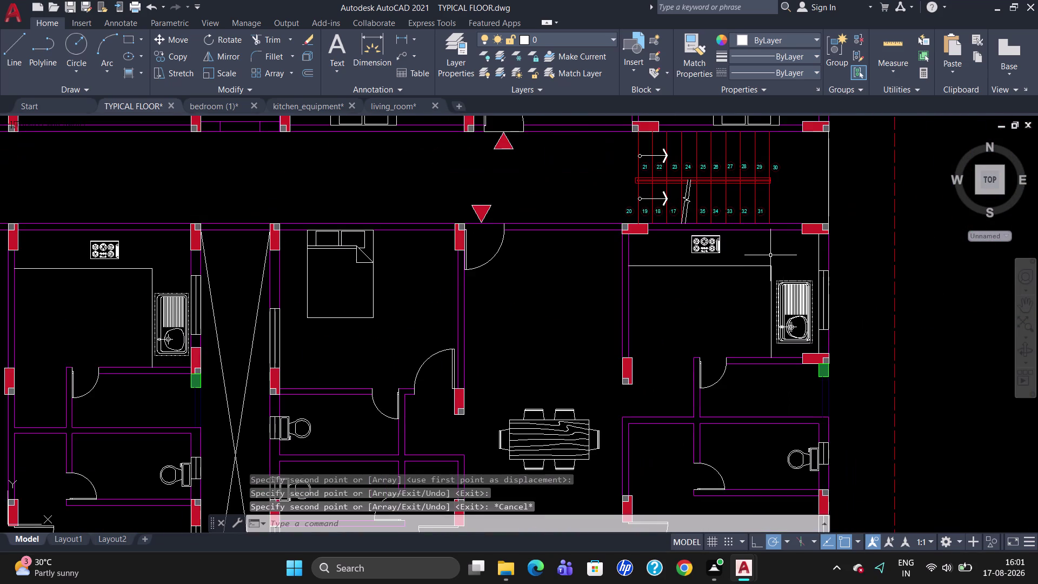
Enlarge the stove with SC and begin moving it.
scroll(up, 3)
click(644, 243)
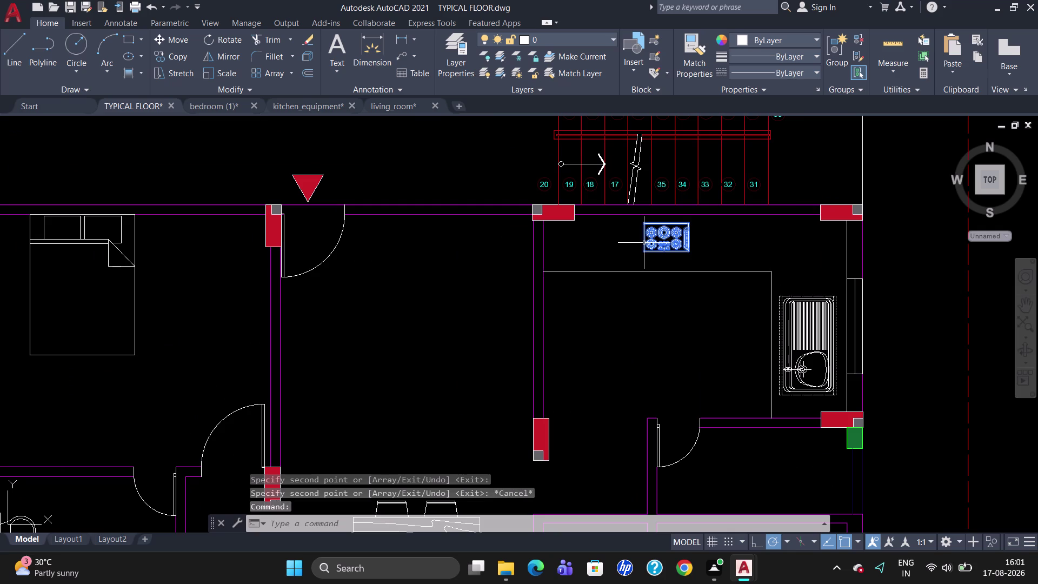
text(SC)
key(Return)
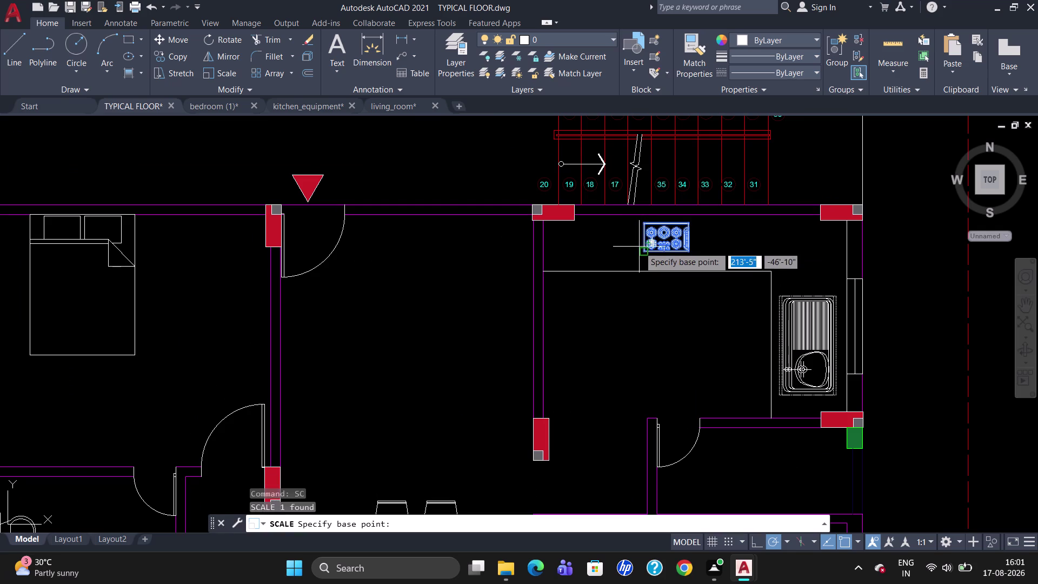
click(641, 248)
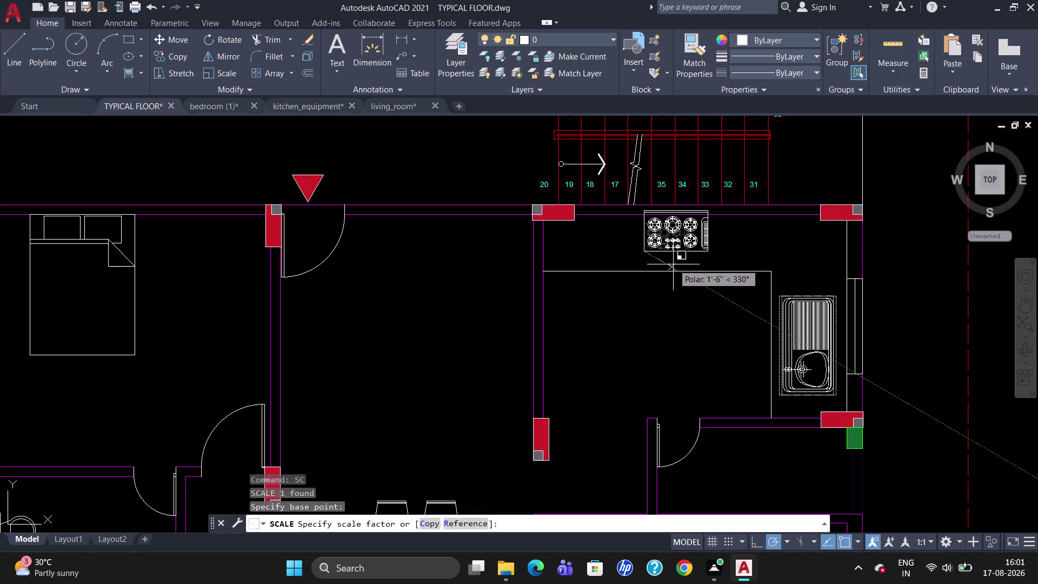
click(672, 223)
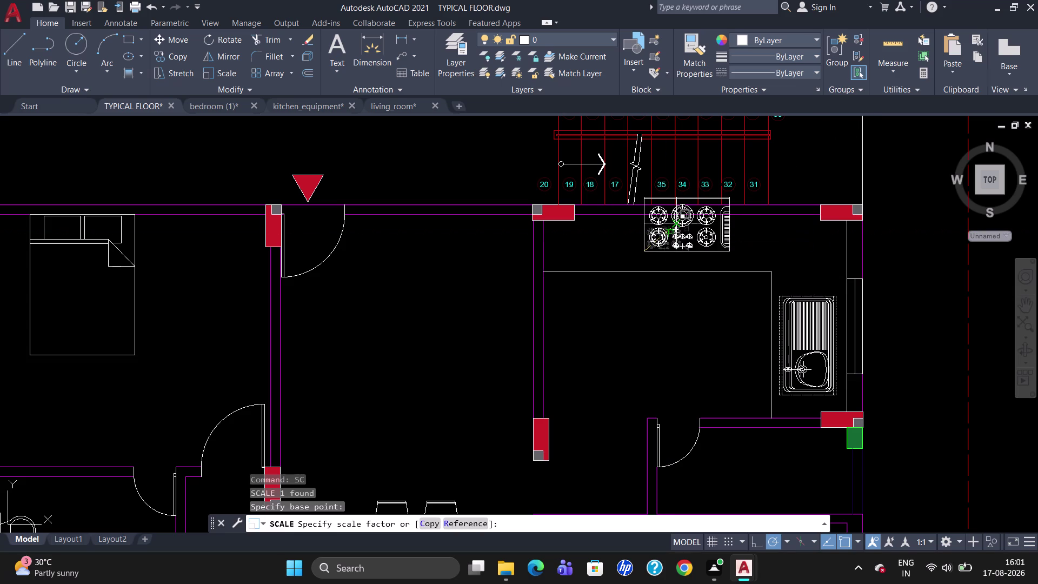
click(675, 220)
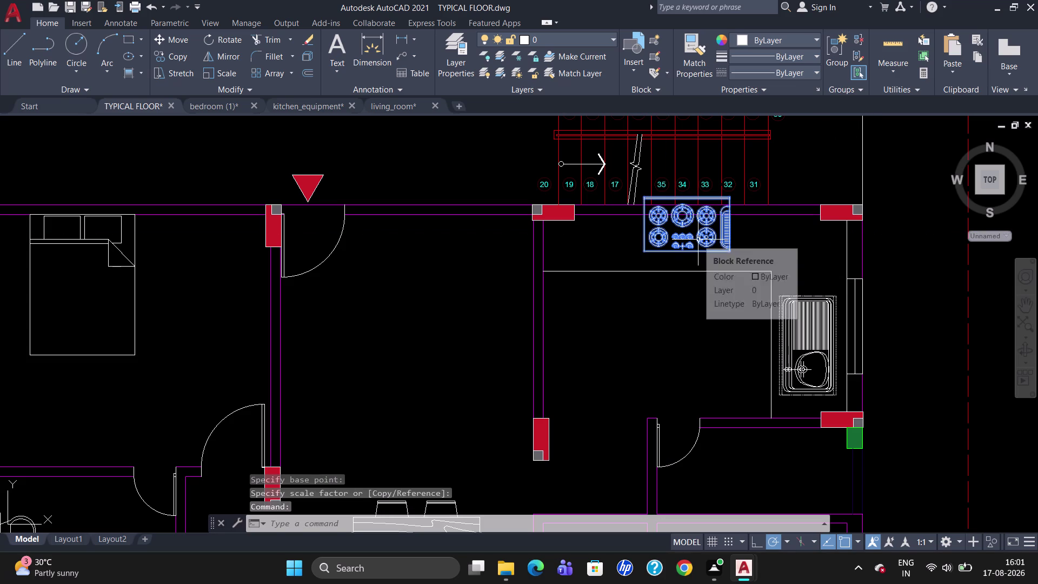
key(m)
key(Return)
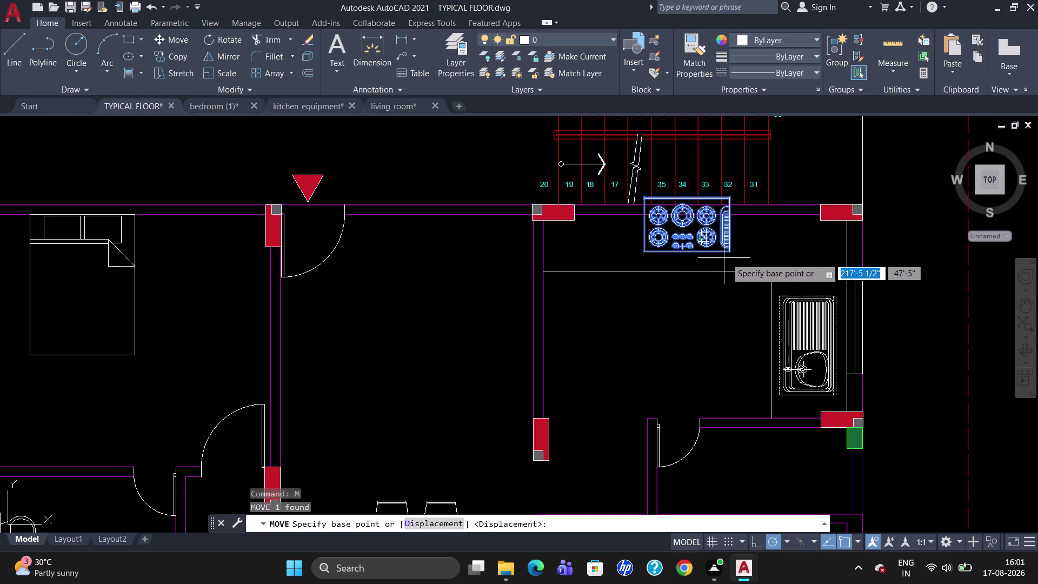
click(733, 250)
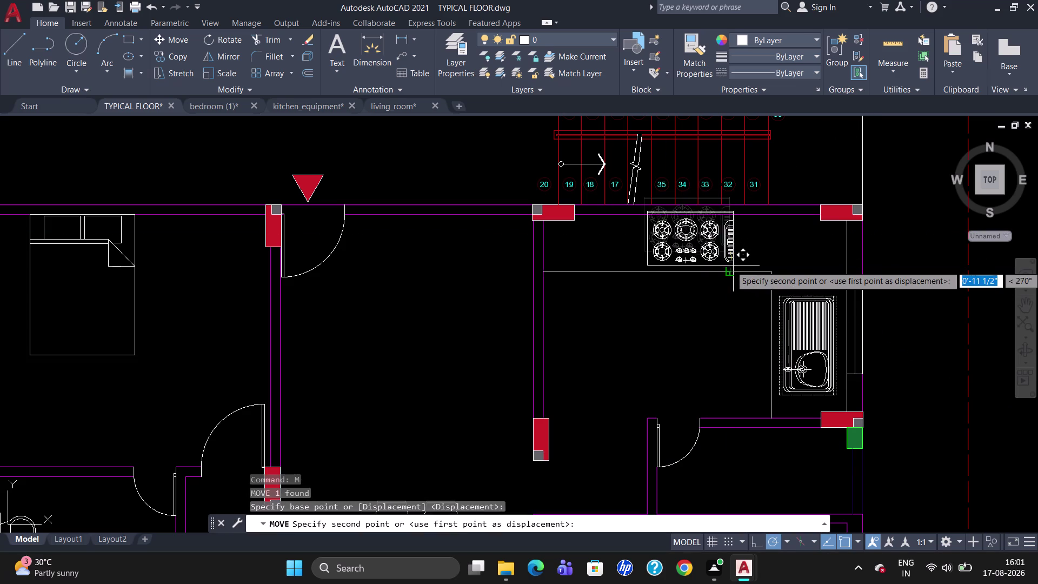
Abandon the move and undo twice to restore the stove's earlier size.
key(Escape)
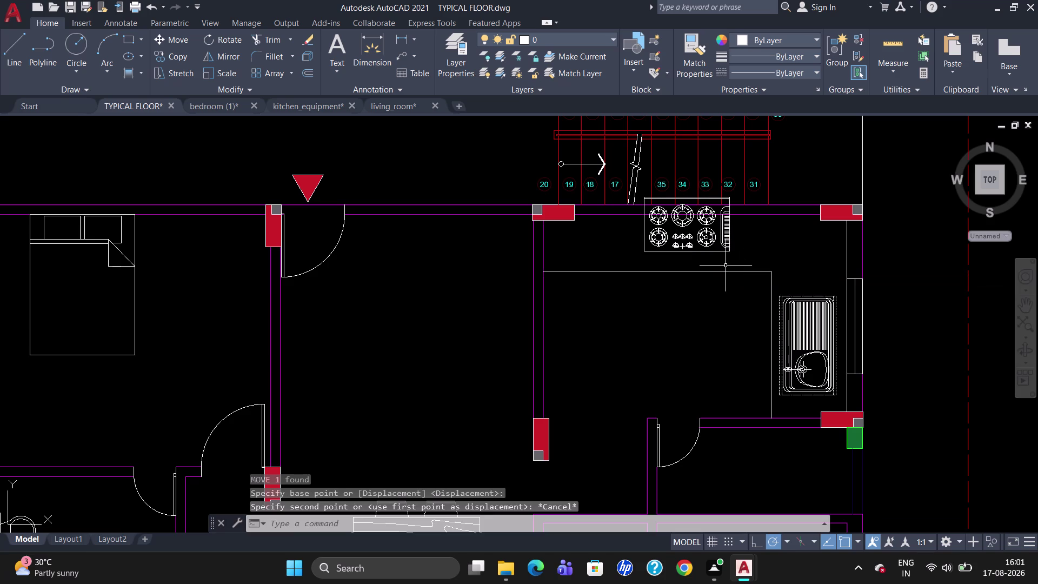
key(u)
key(Return)
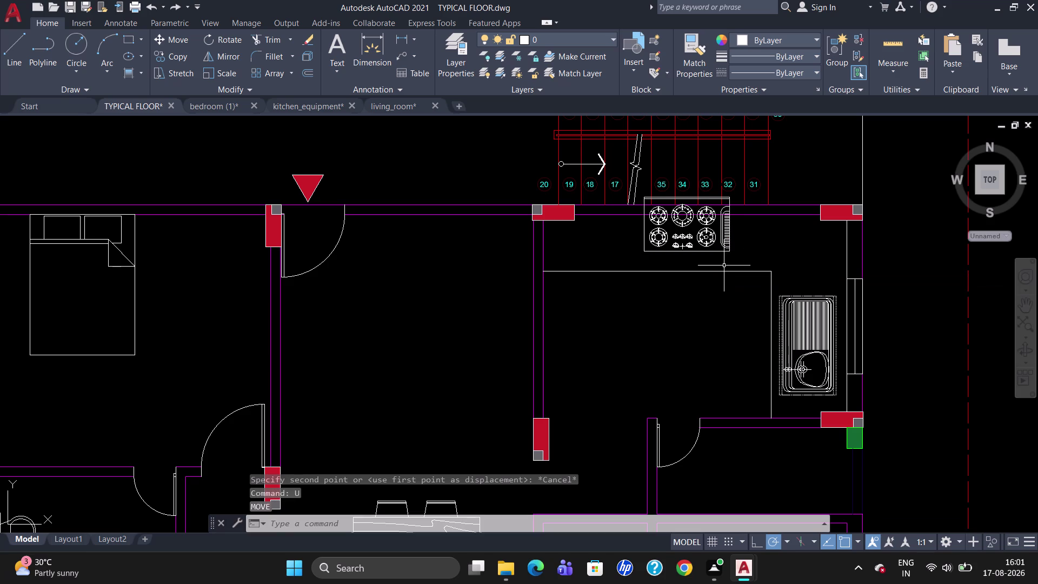
key(u)
key(Return)
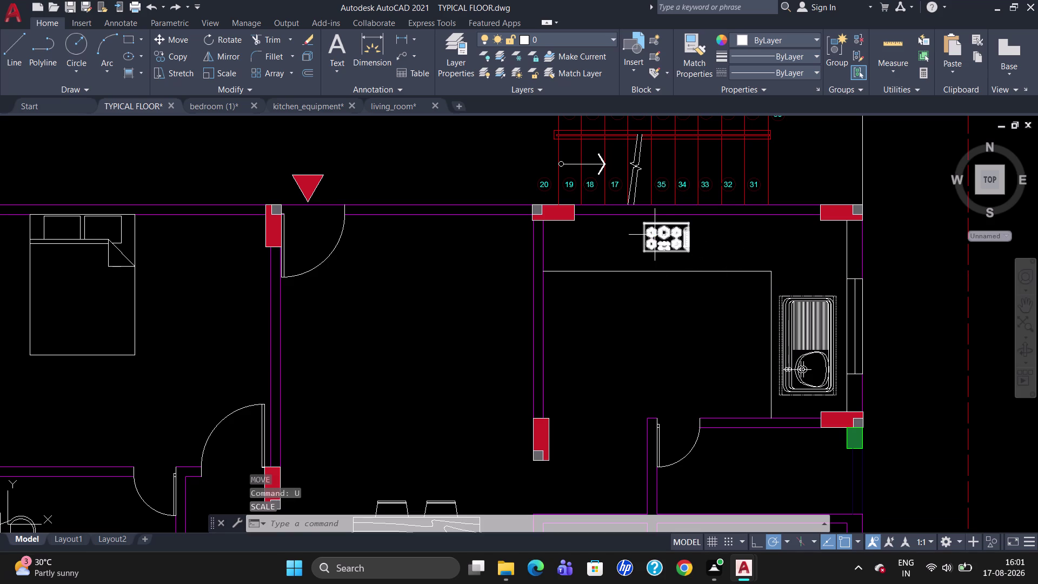
Rescale the stove from its corner with SC.
click(655, 234)
text(SC)
key(Return)
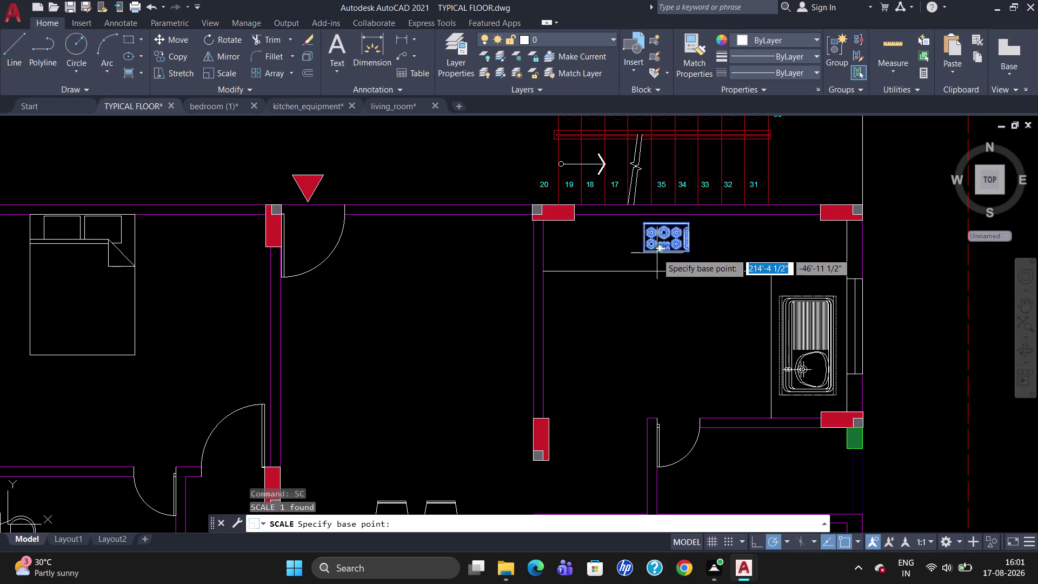
click(693, 225)
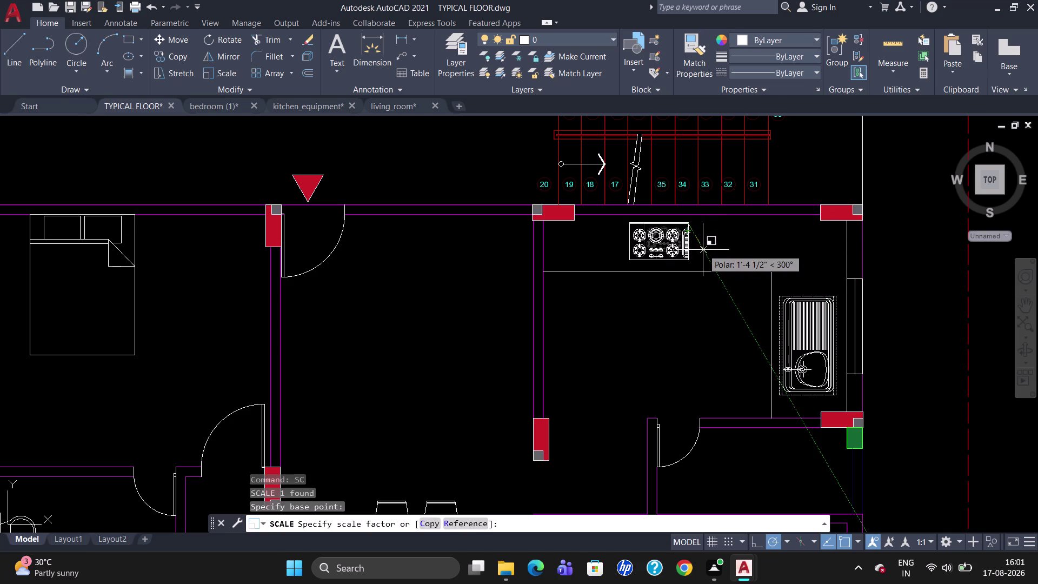
click(703, 251)
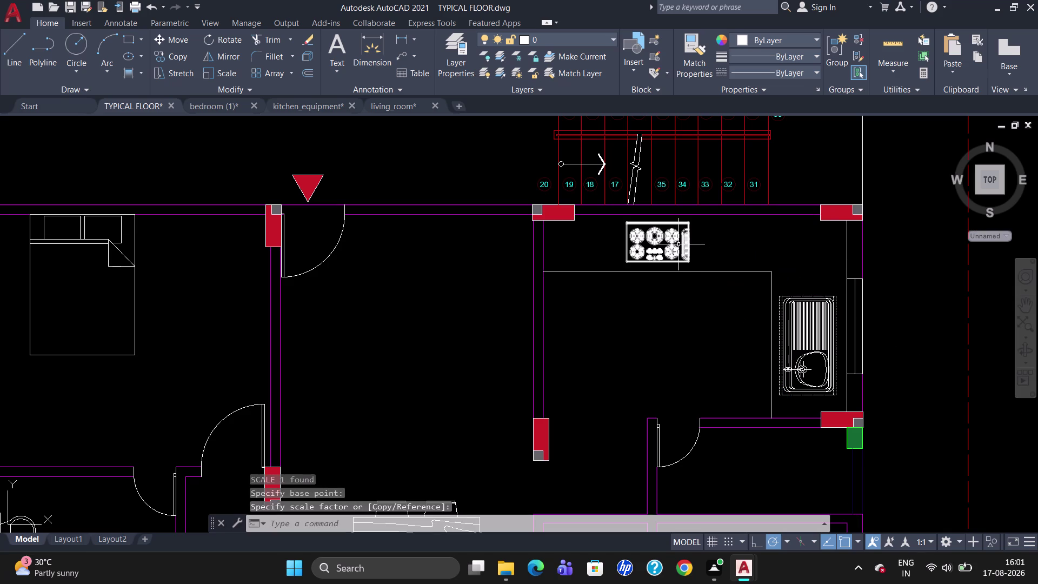
Move the resized stove onto the counter against the kitchen's top wall.
click(672, 249)
key(m)
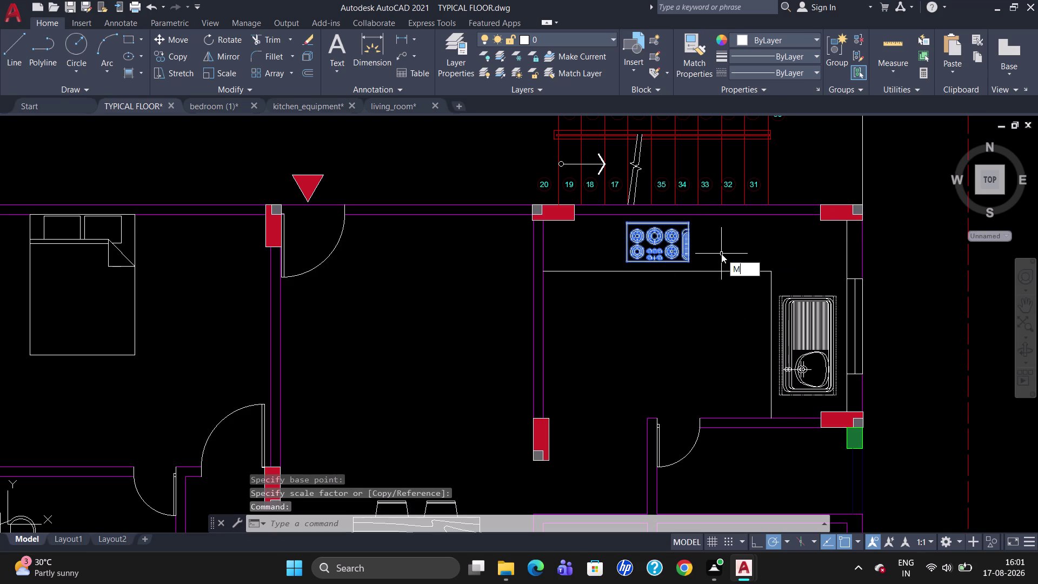
key(Return)
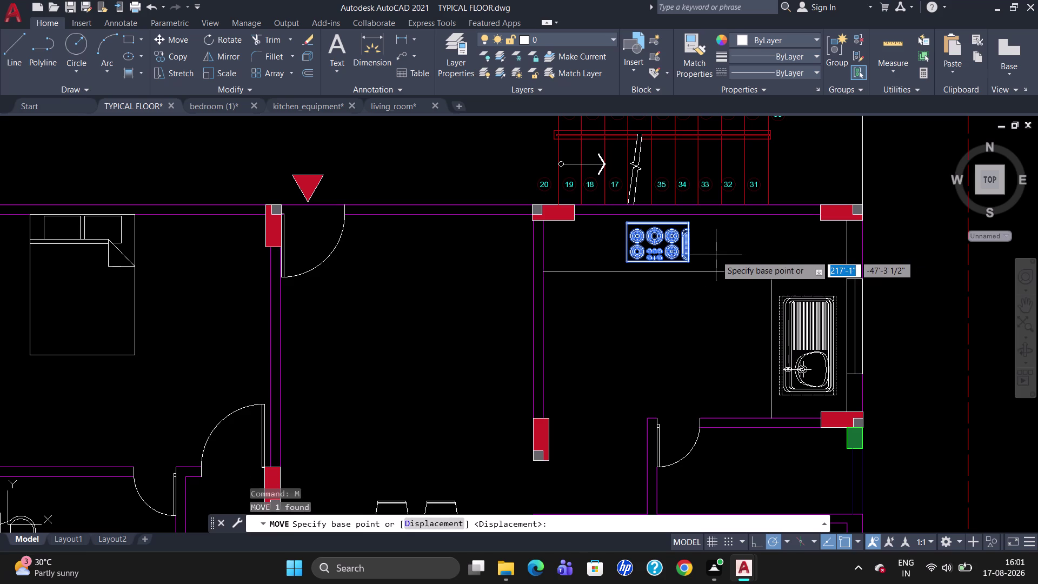
click(691, 263)
click(710, 264)
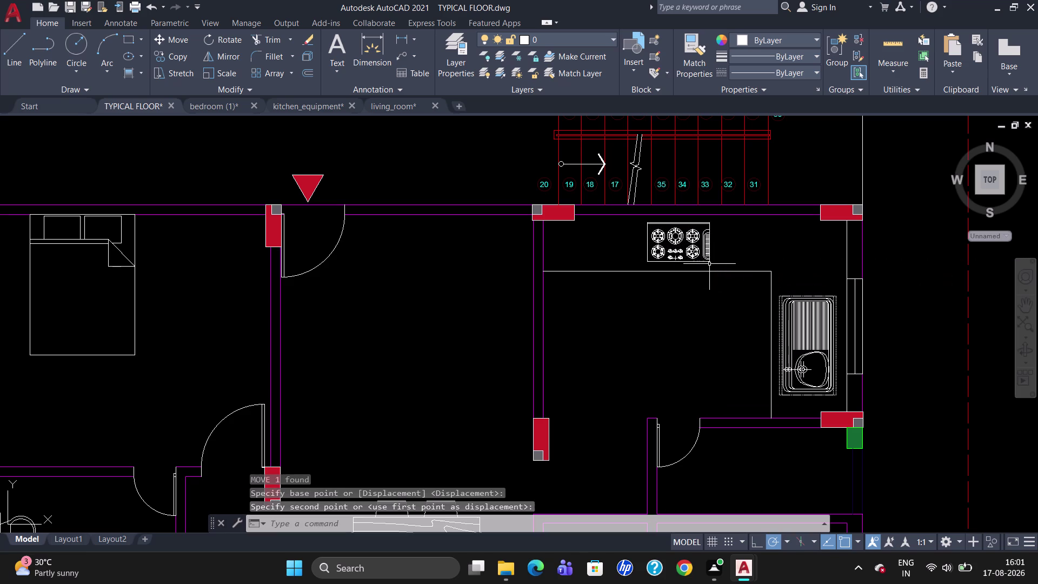
key(Escape)
scroll(down, 3)
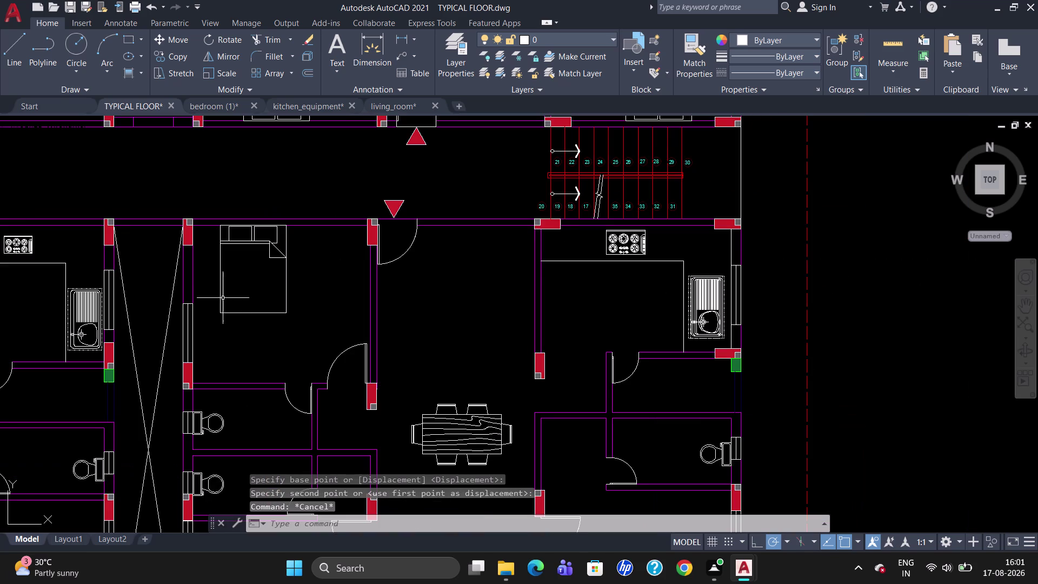
click(702, 314)
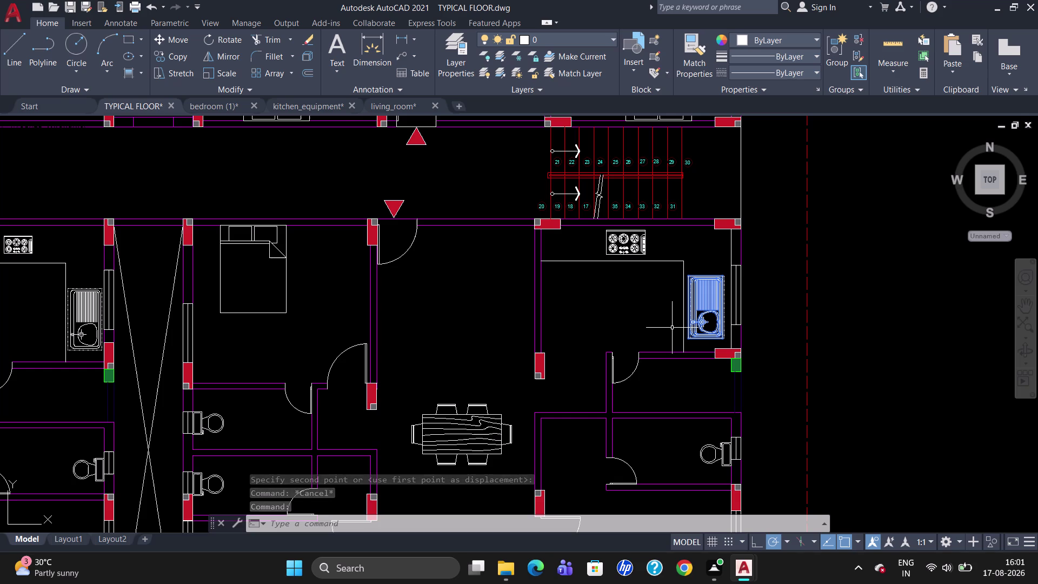
Erase the existing sink in the kitchen beside the stove.
key(Delete)
click(702, 302)
key(Delete)
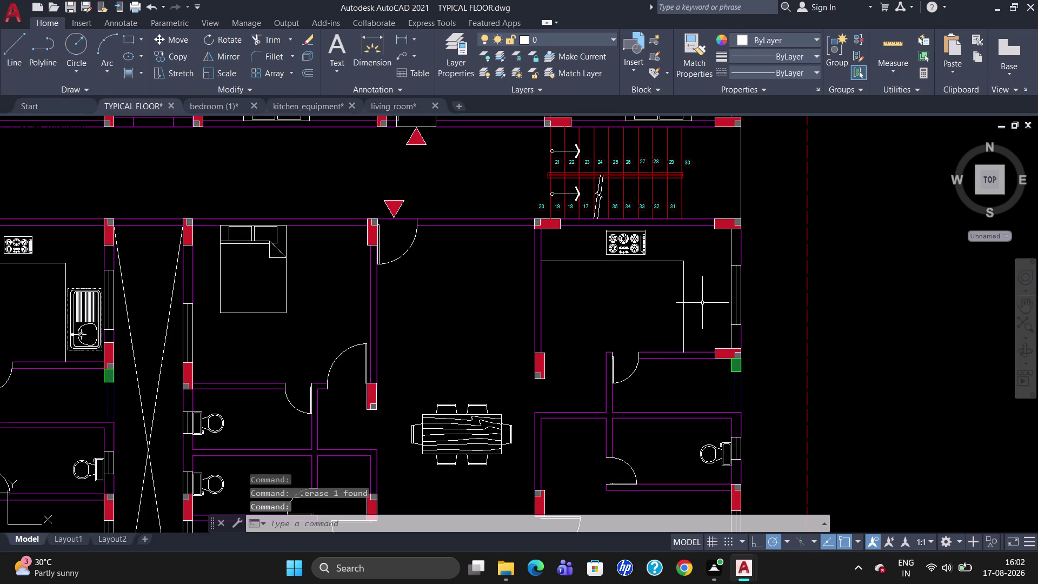
click(83, 330)
click(86, 313)
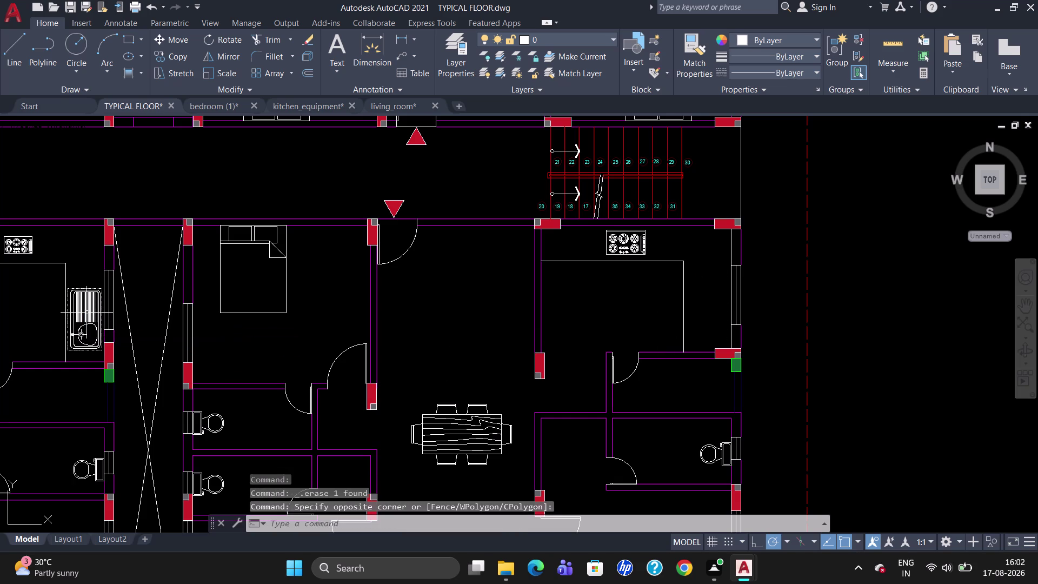
click(81, 310)
key(Delete)
Zoom out to the whole floor plan and open DesignCenter with Ctrl+2.
scroll(down, 3)
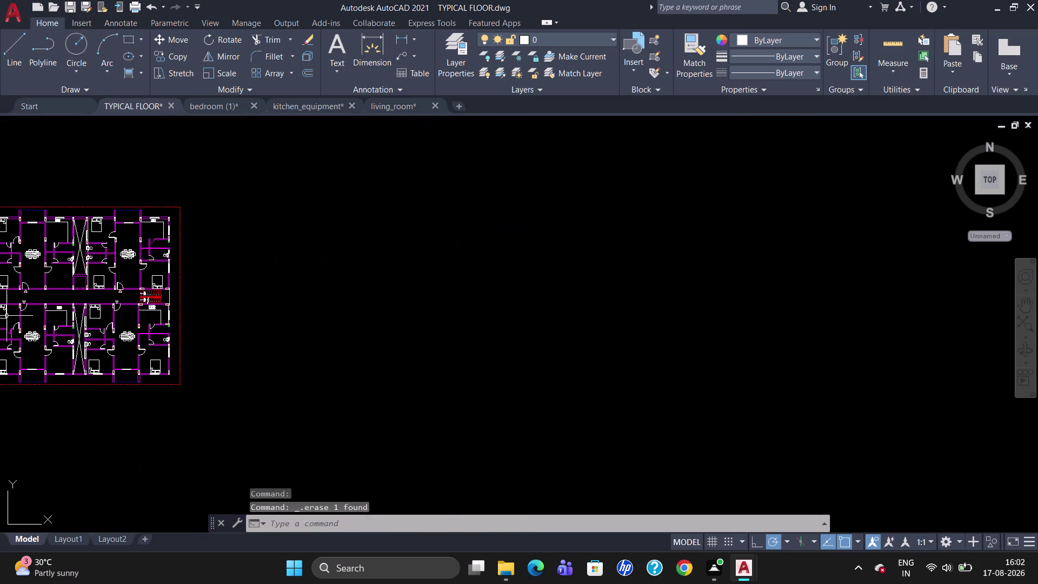
scroll(up, 3)
scroll(down, 3)
scroll(up, 3)
scroll(down, 3)
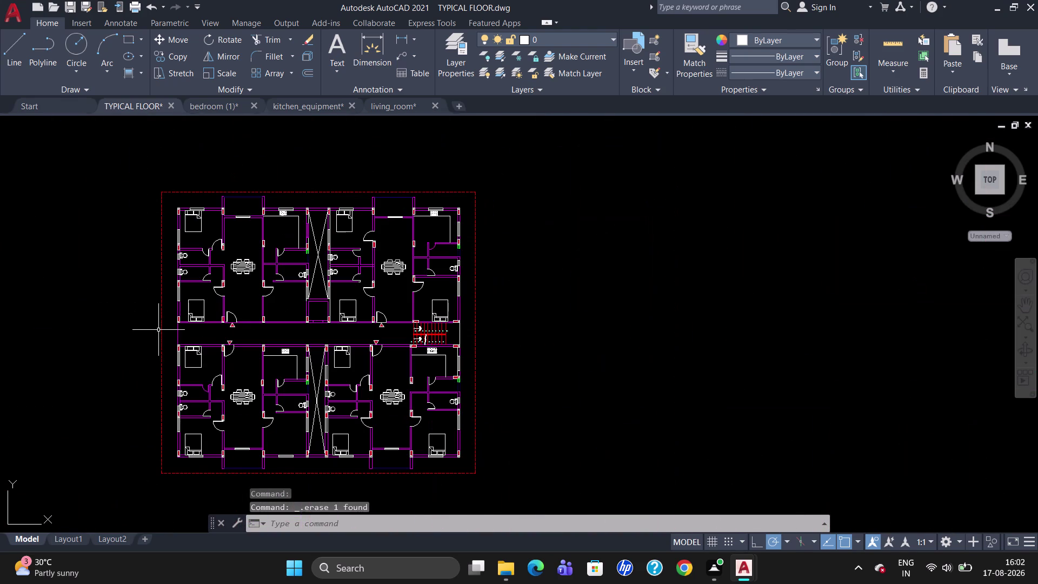
scroll(up, 3)
scroll(down, 3)
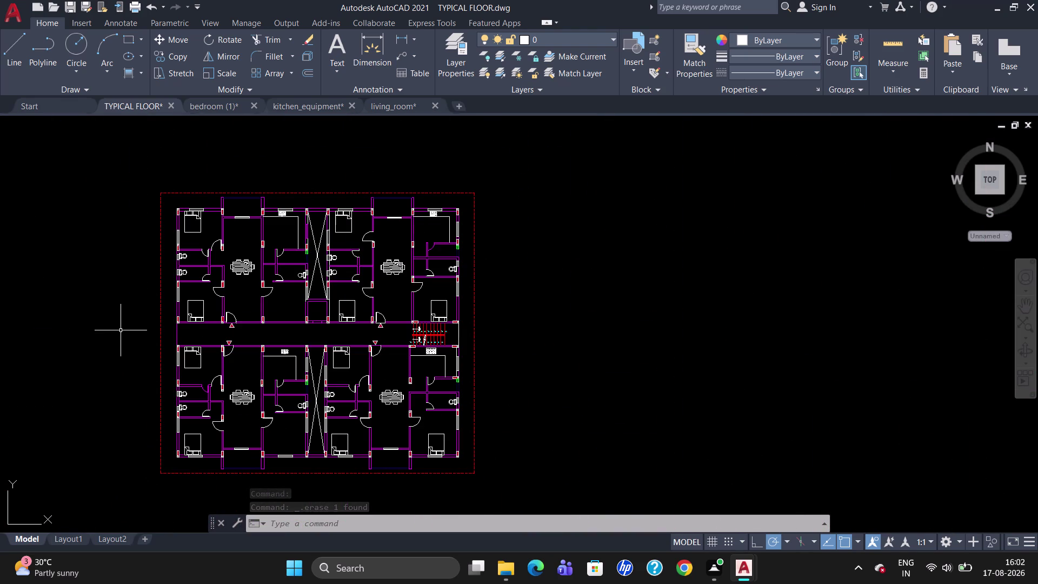
key(ctrl+2)
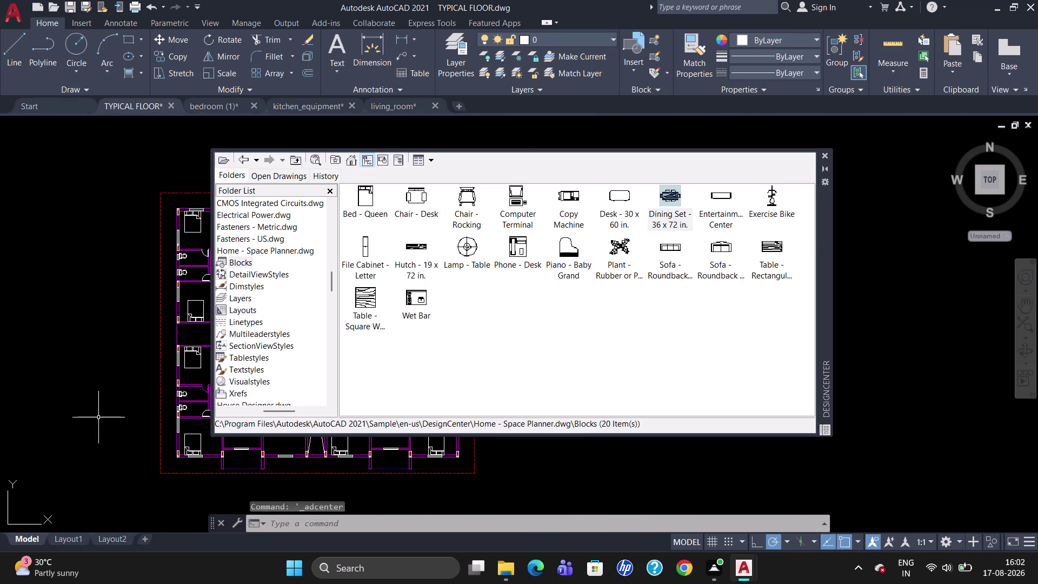
Browse DesignCenter to the Blocks of the Kitchens.dwg sample drawing.
scroll(up, 3)
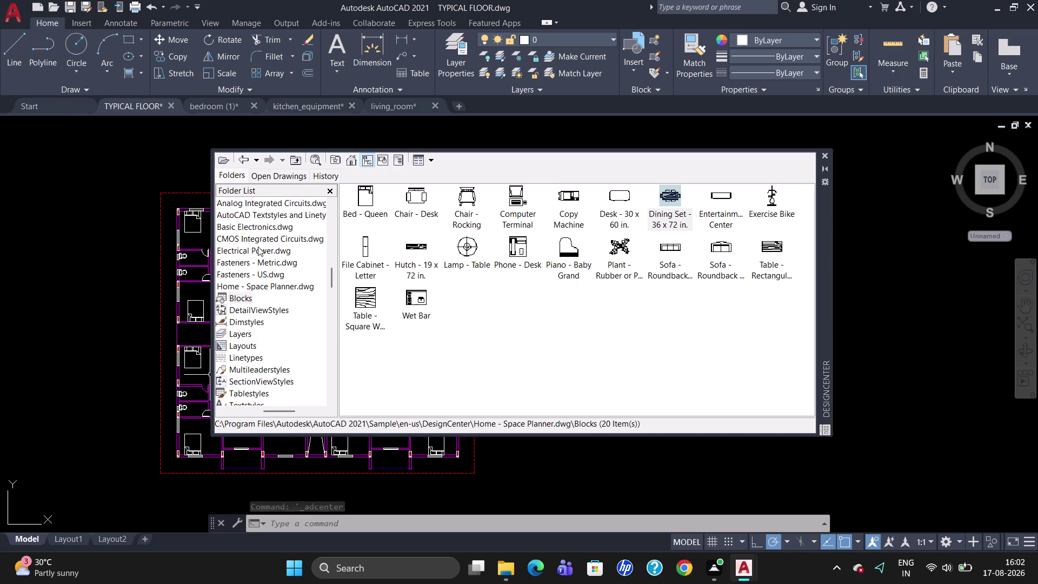
scroll(up, 3)
triple_click(220, 410)
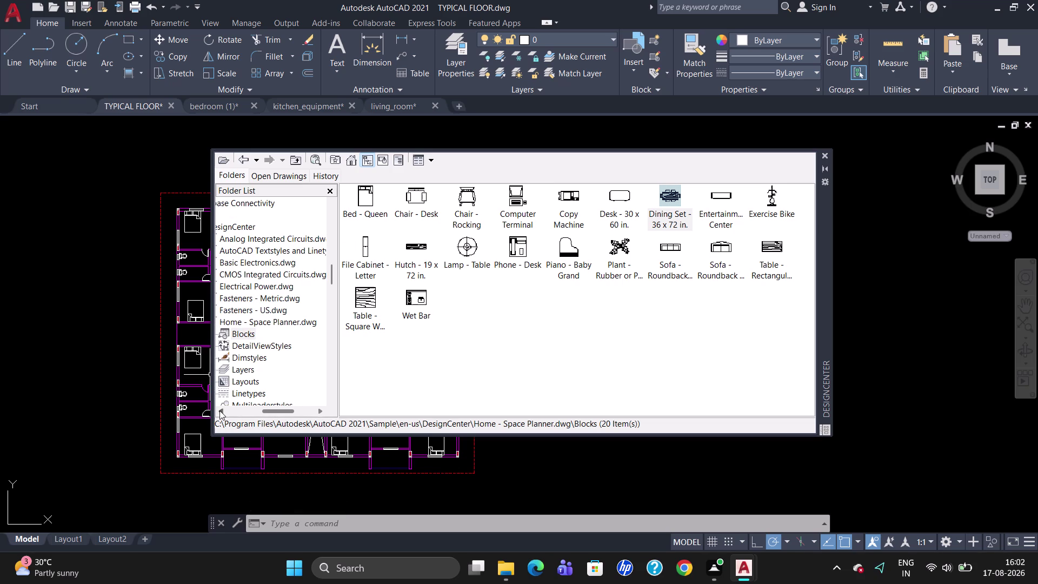
triple_click(220, 410)
scroll(up, 3)
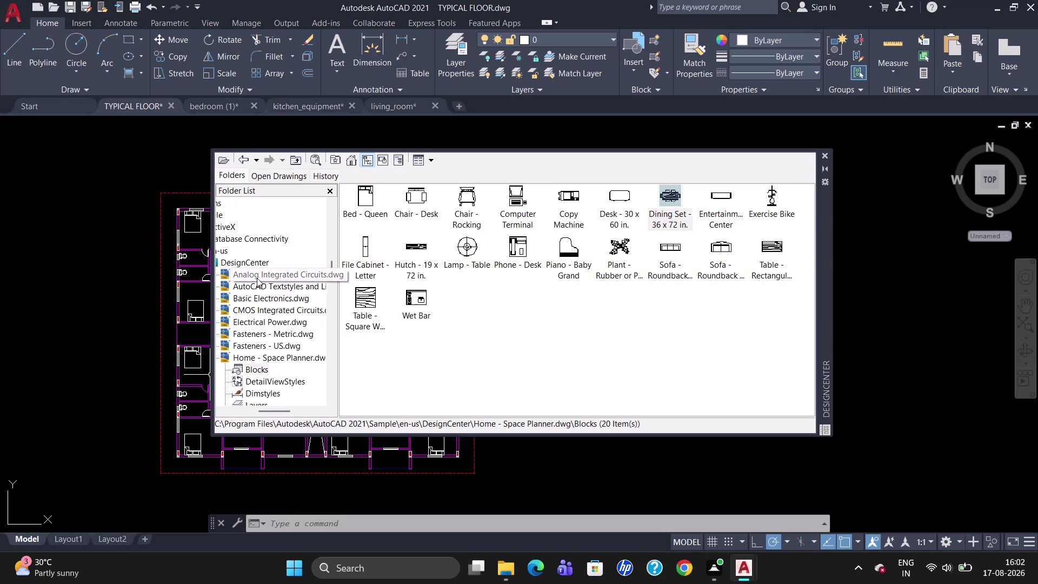
triple_click(223, 412)
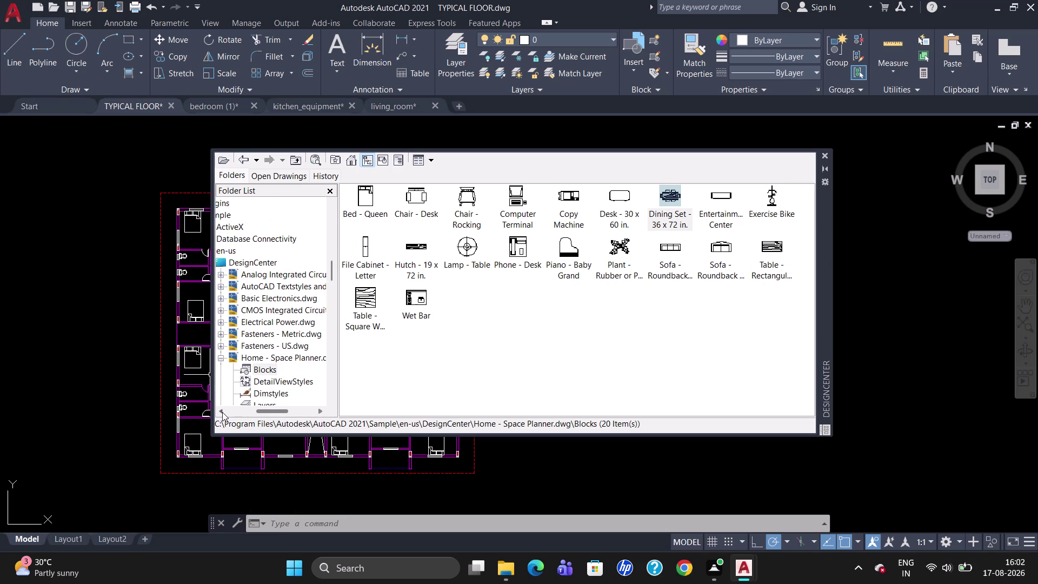
double_click(223, 412)
scroll(down, 3)
scroll(down, 3)
scroll(down, 3)
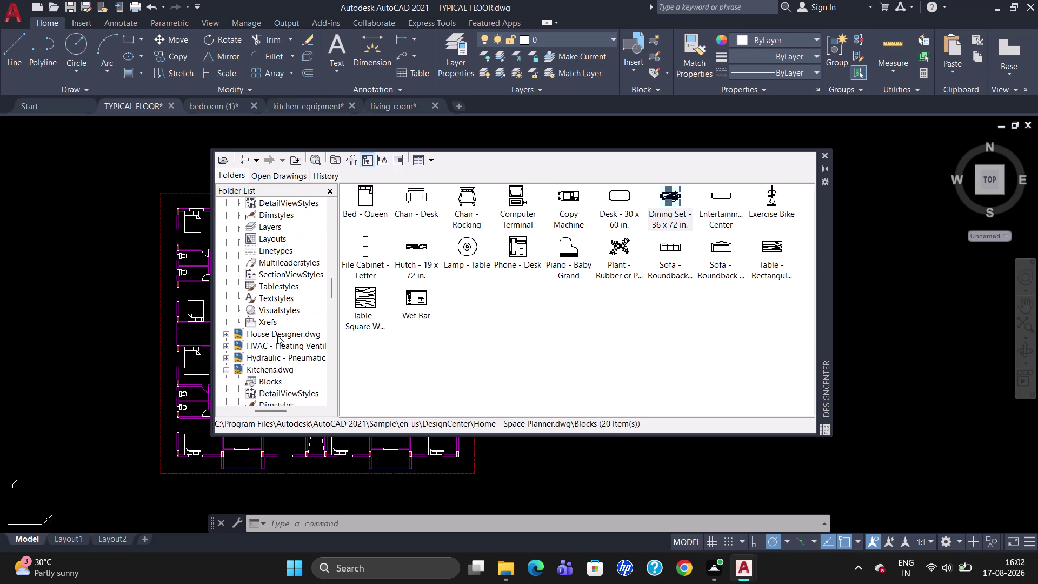
click(271, 366)
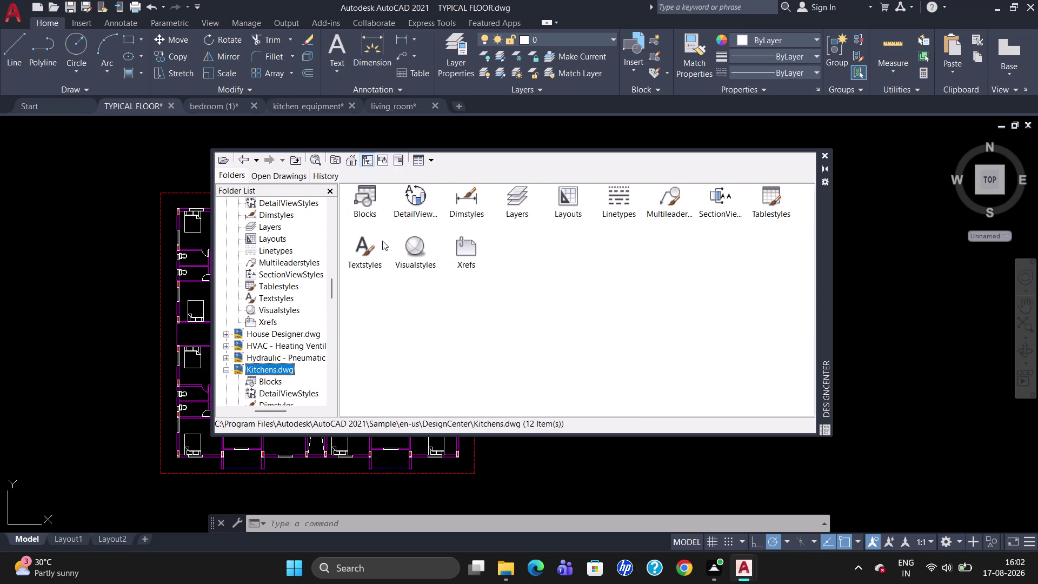
double_click(375, 203)
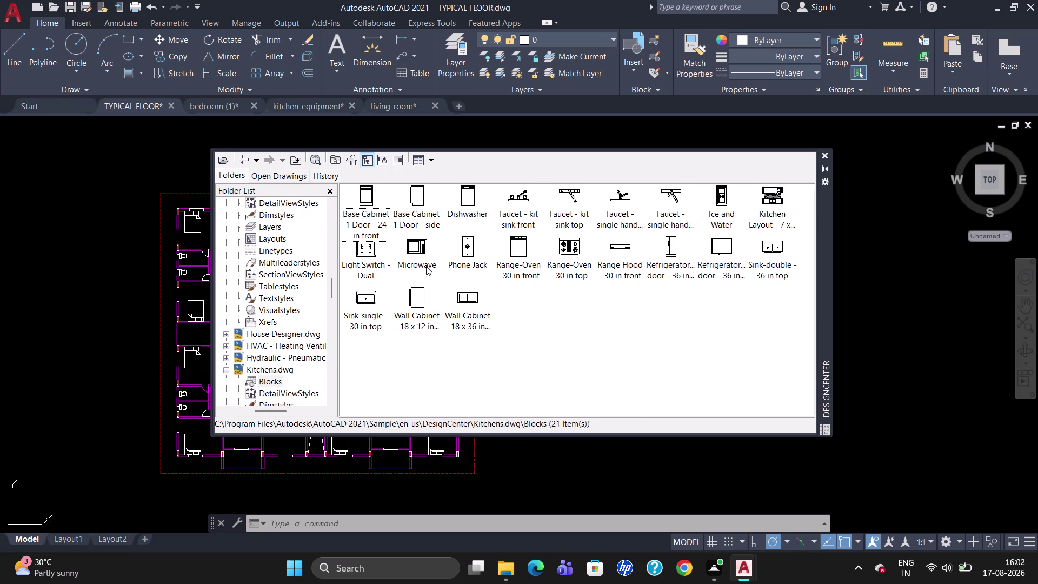
Drag the Sink-single block left of the floor plan and close DesignCenter.
drag(364, 299, 102, 305)
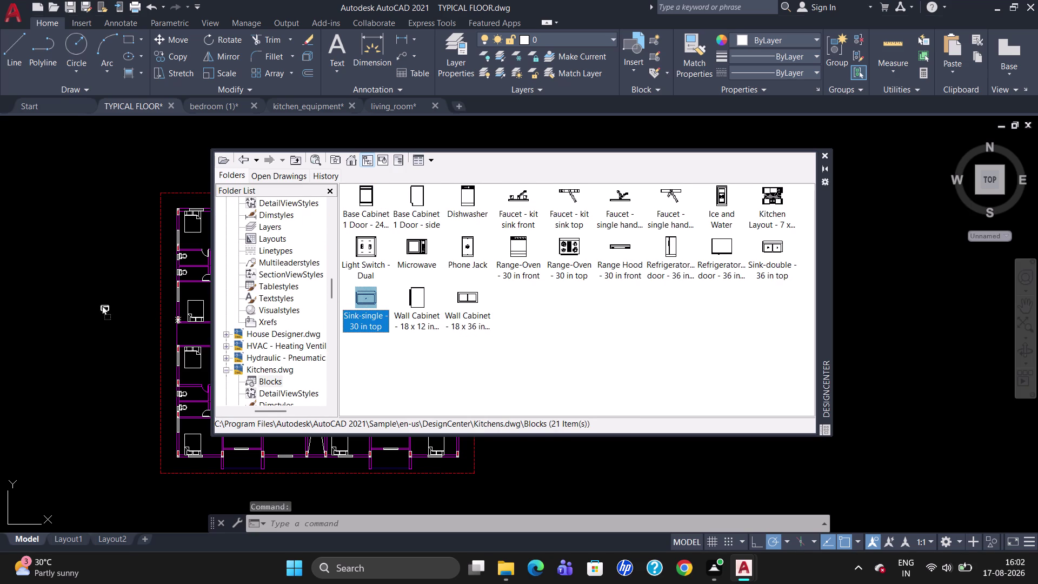
drag(102, 305, 102, 305)
click(103, 301)
click(827, 153)
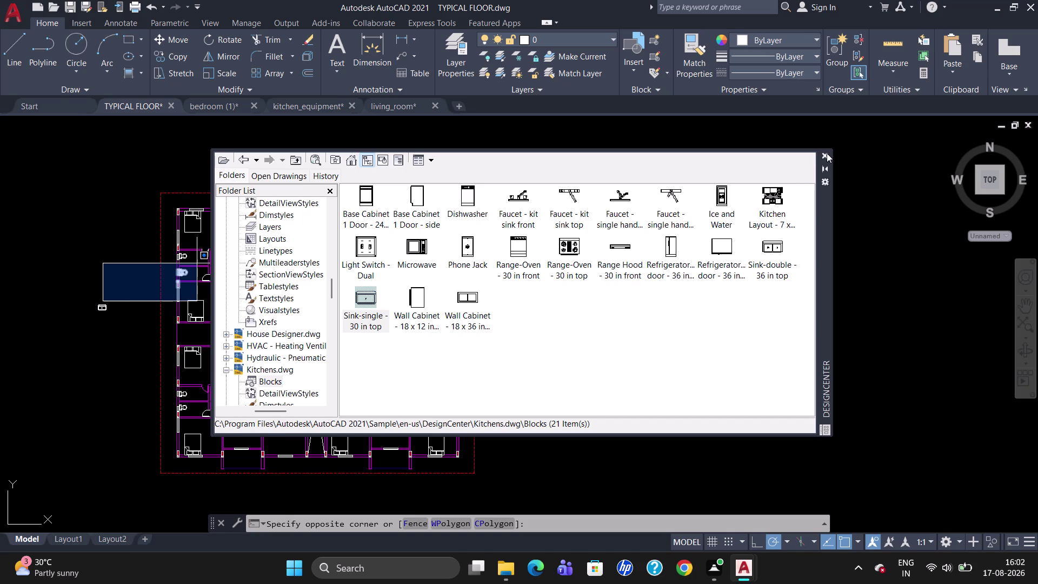
key(Escape)
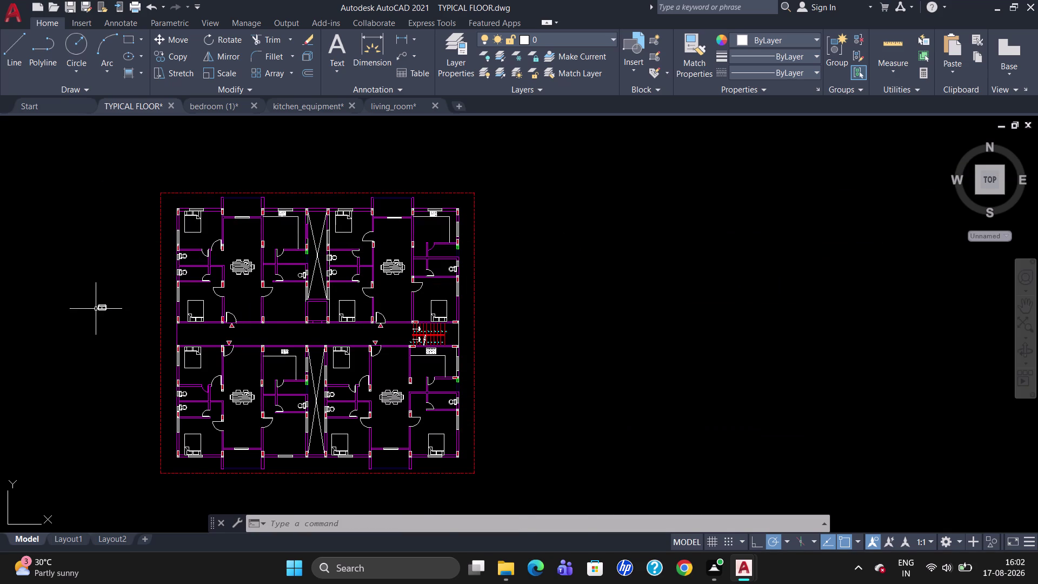
Zoom in and resize the inserted sink block with SCALE.
scroll(up, 3)
scroll(up, 3)
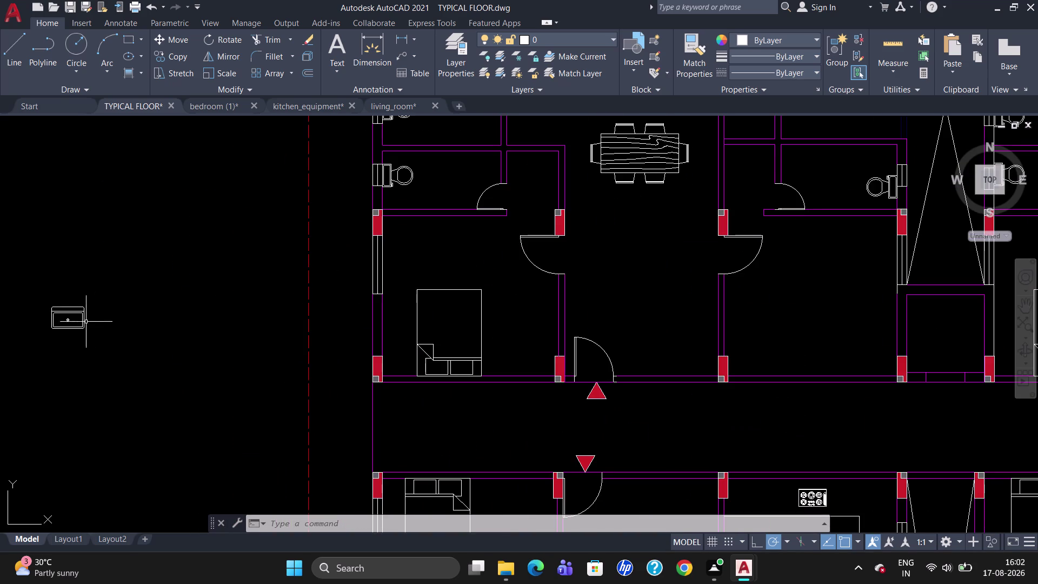
click(77, 322)
key(Escape)
click(69, 313)
text(SC)
key(Return)
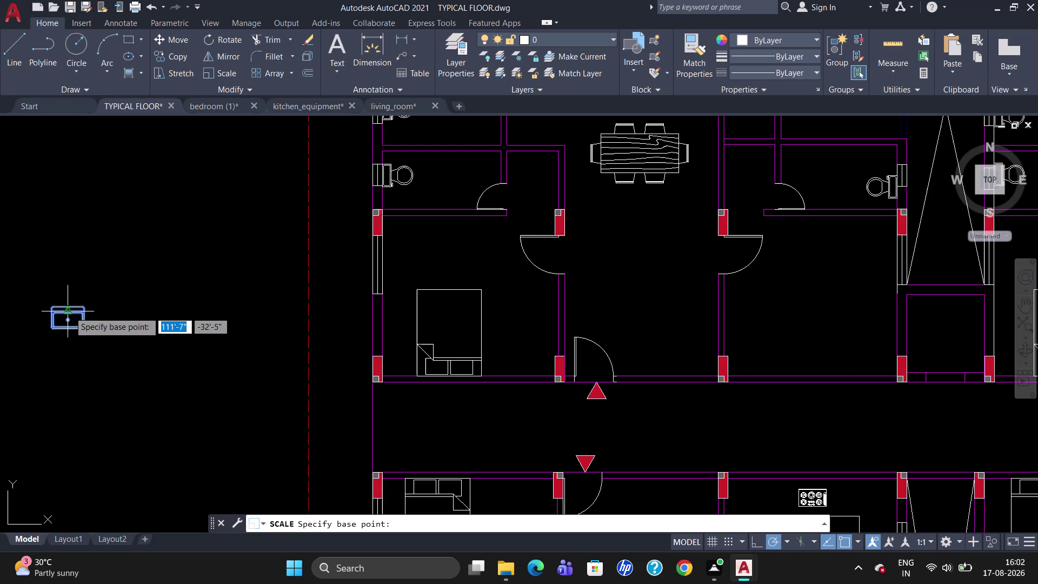
click(49, 304)
click(74, 279)
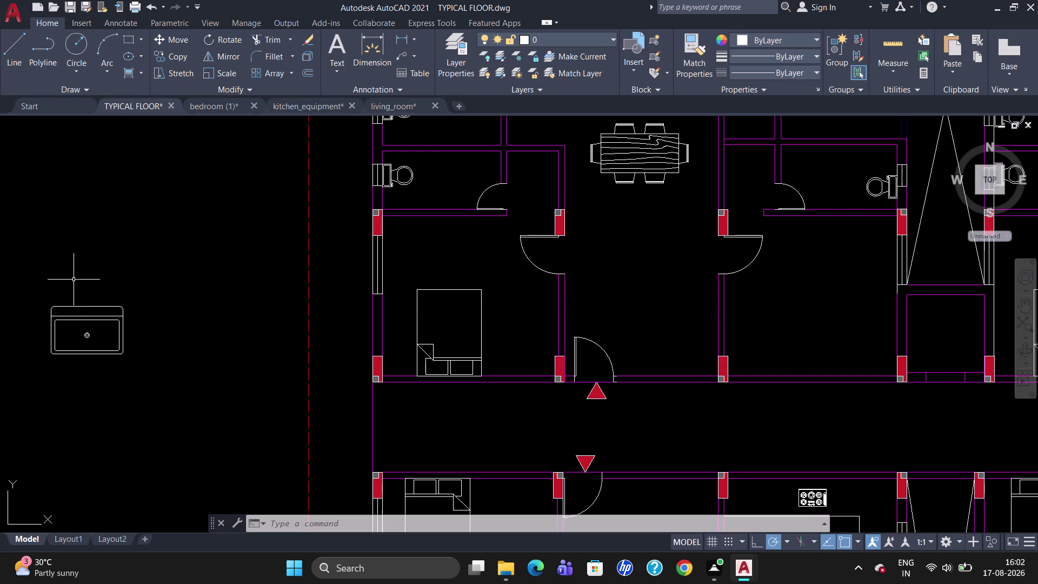
Rotate the sink block 90 degrees so it runs vertically.
click(66, 317)
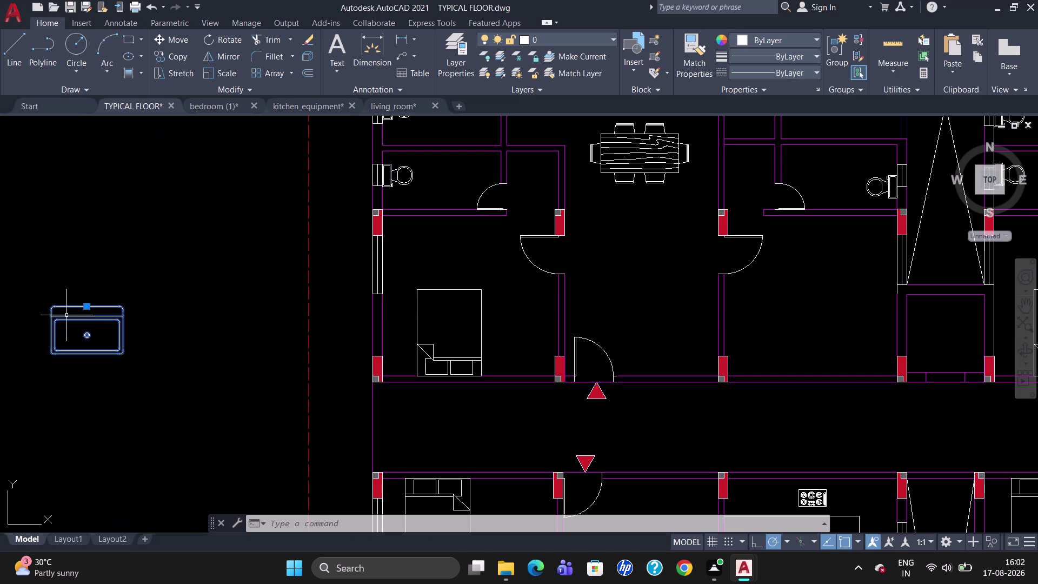
key(e)
key(BackSpace)
text(RO)
key(Return)
click(54, 305)
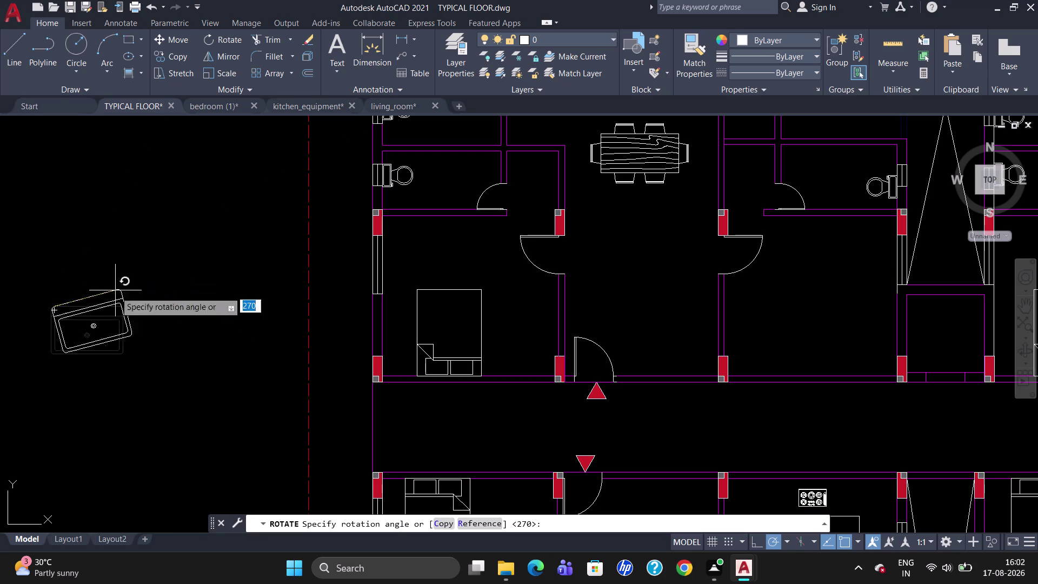
click(49, 407)
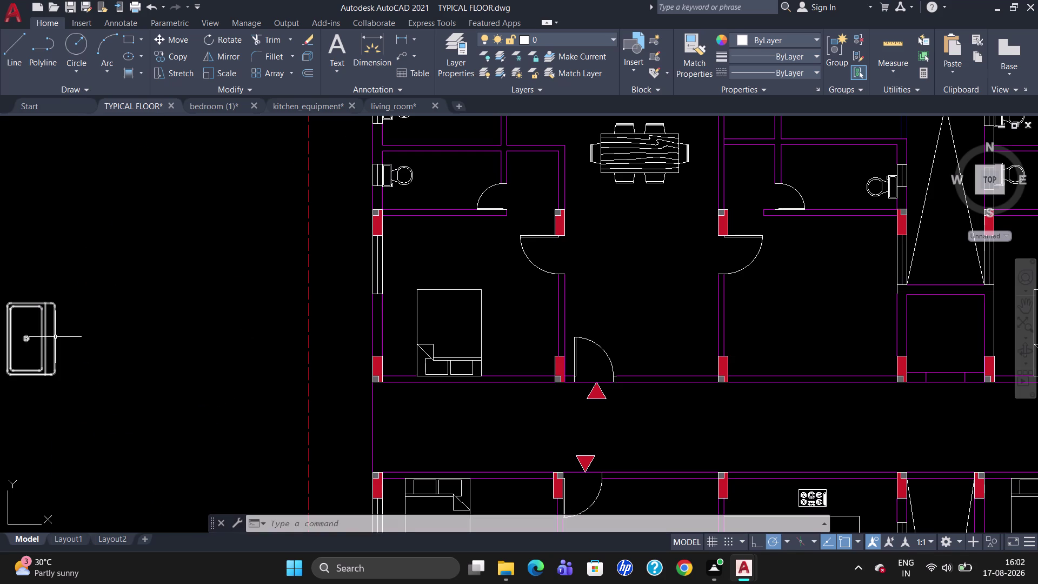
click(55, 337)
Copy the sink block into the kitchen beside the shaft.
text(C)
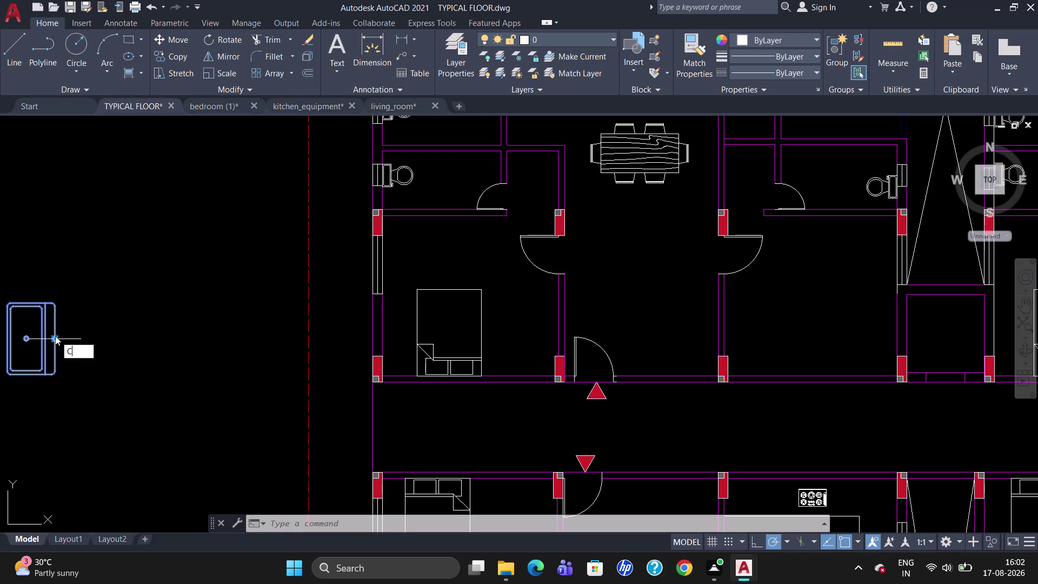
text(O)
key(Return)
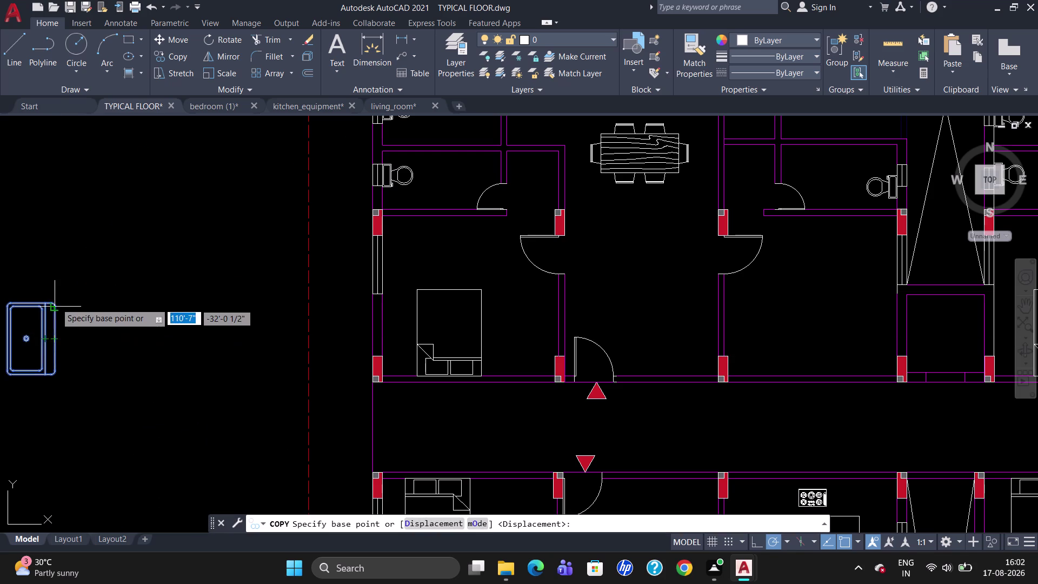
click(55, 302)
scroll(down, 3)
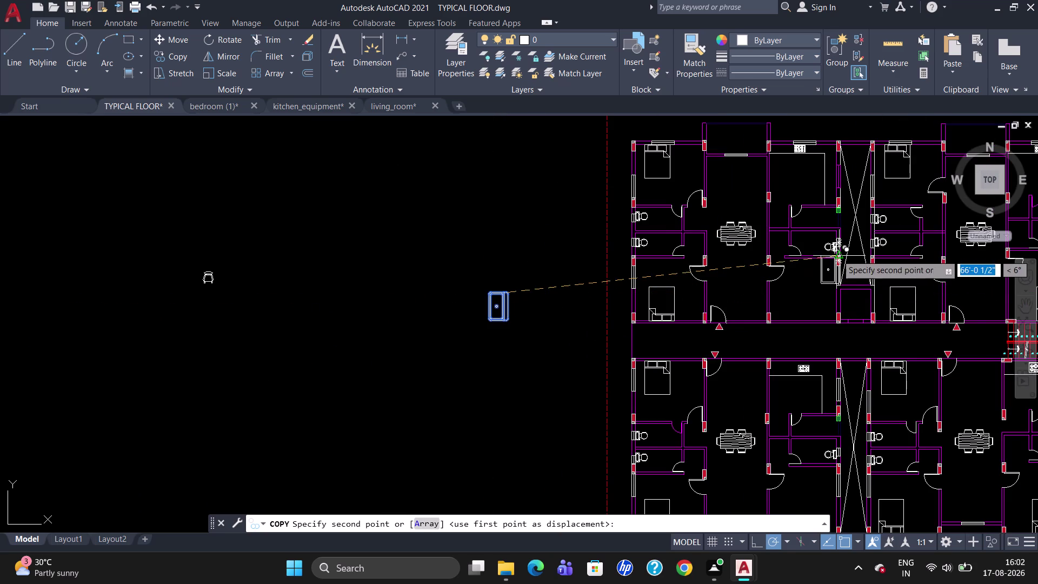
scroll(up, 3)
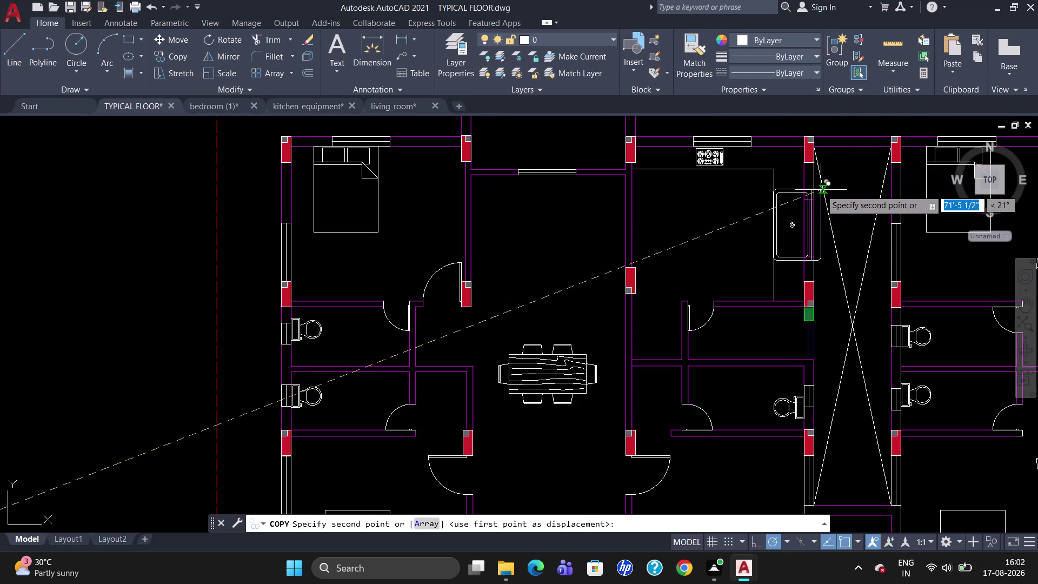
click(817, 193)
key(Escape)
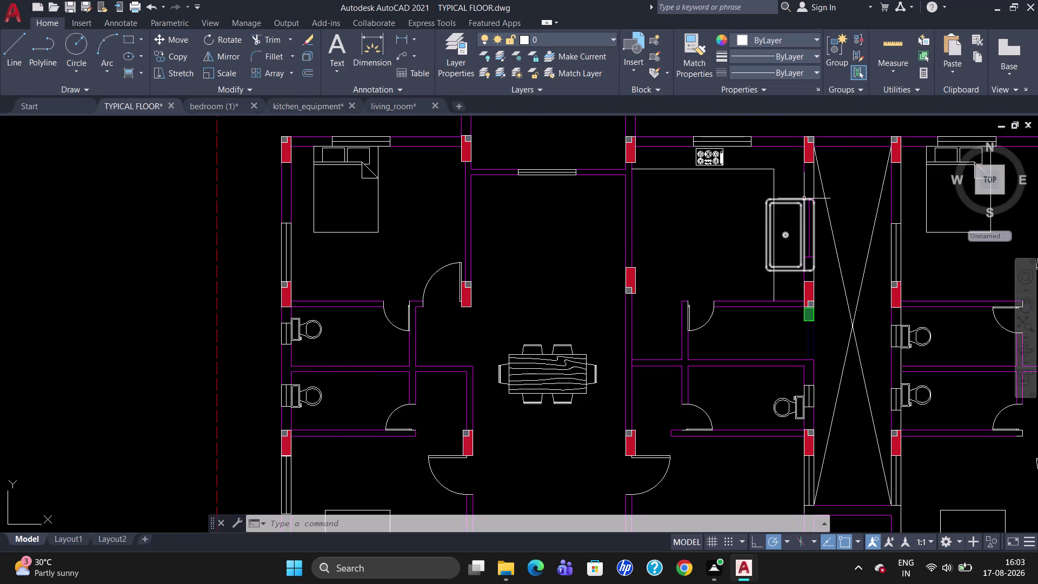
Scale the copied sink down and move it near the kitchen wall.
click(794, 201)
text(SC)
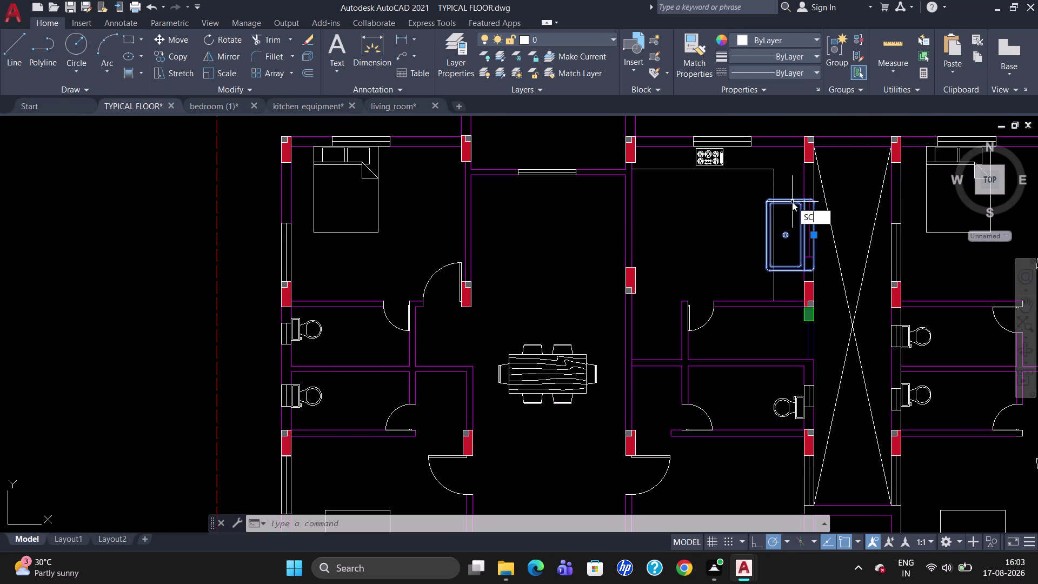
key(Return)
click(814, 199)
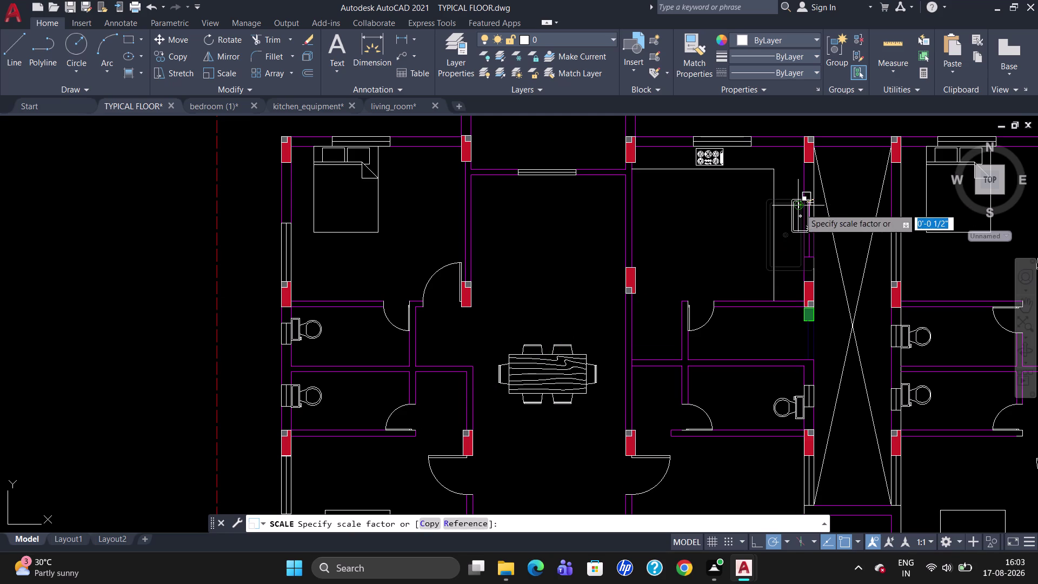
click(796, 214)
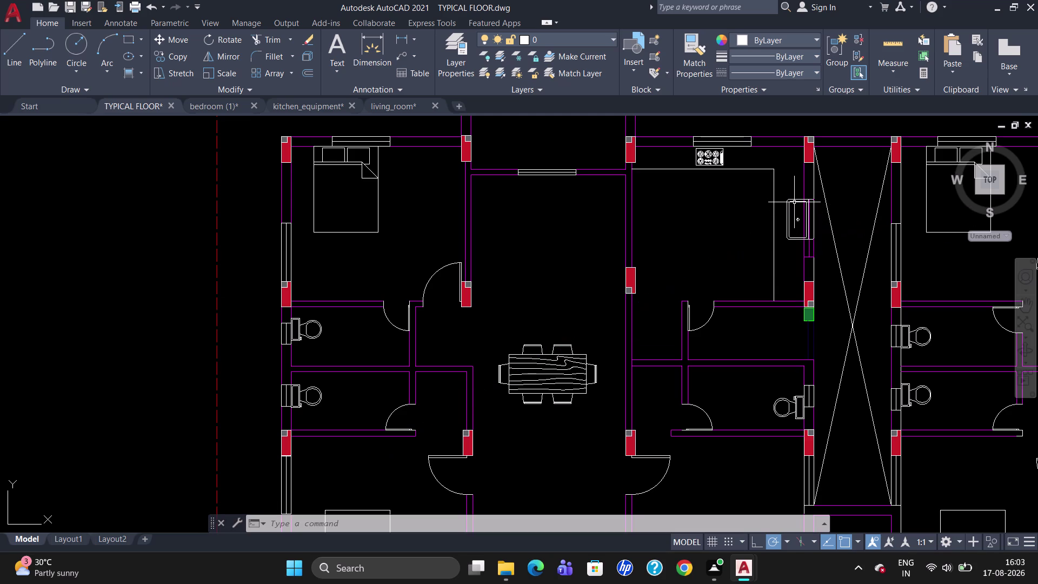
click(795, 203)
key(m)
key(Return)
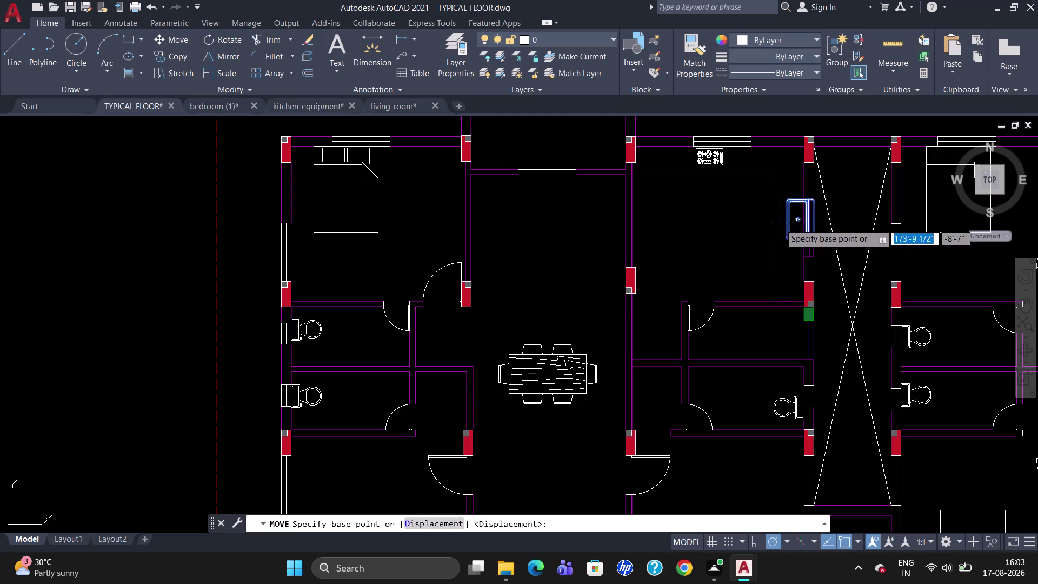
click(786, 201)
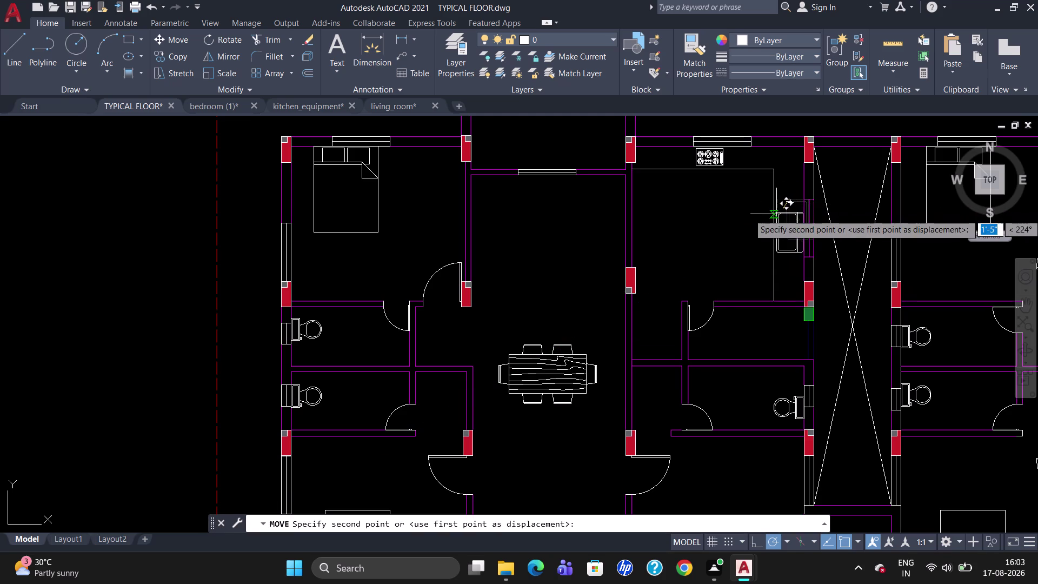
click(775, 215)
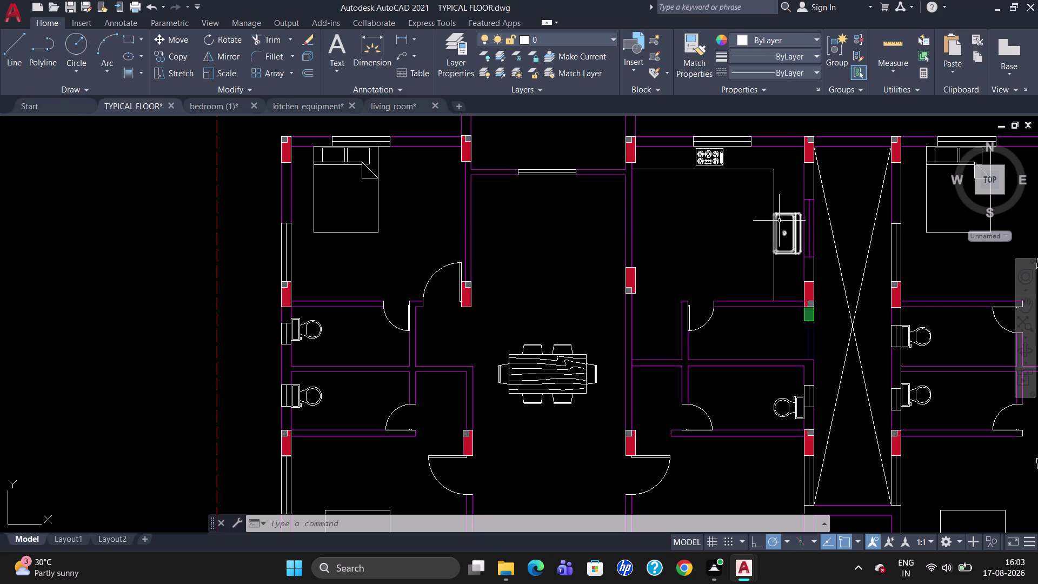
Rescale the sink and move it closer to the wall.
click(780, 216)
text(S)
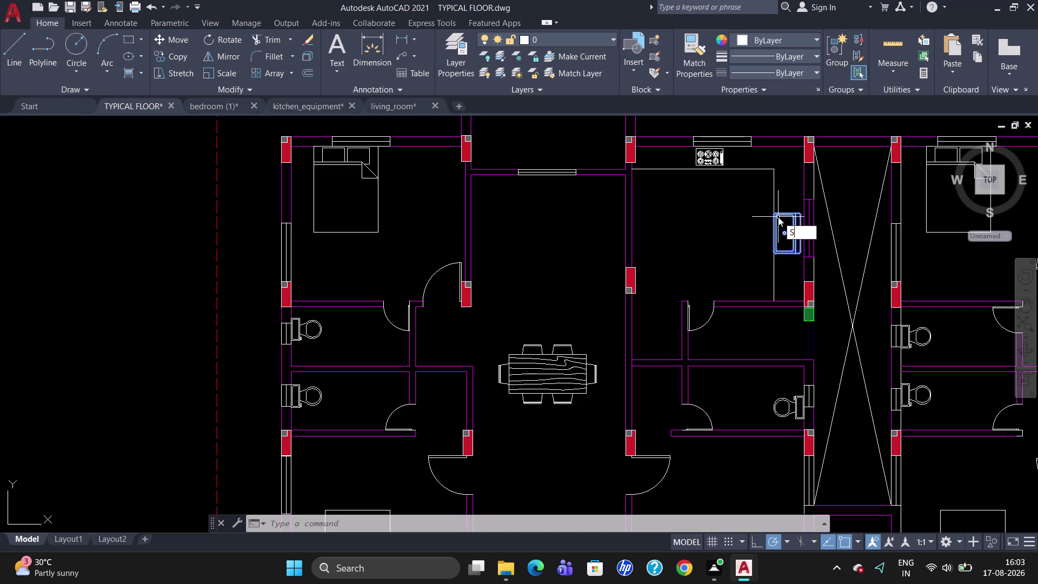
text(C)
key(Return)
click(776, 209)
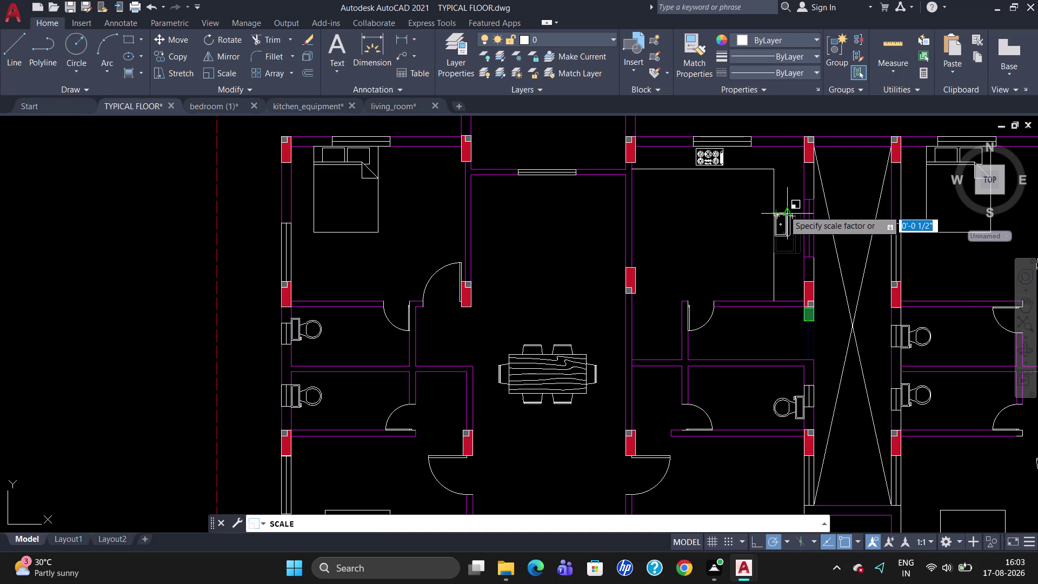
scroll(up, 3)
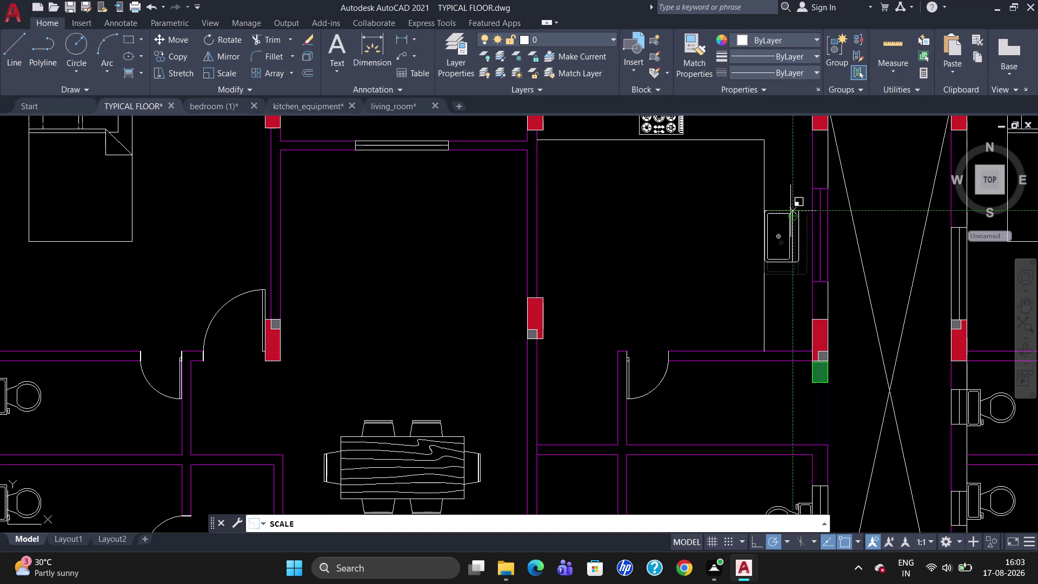
click(792, 207)
click(787, 214)
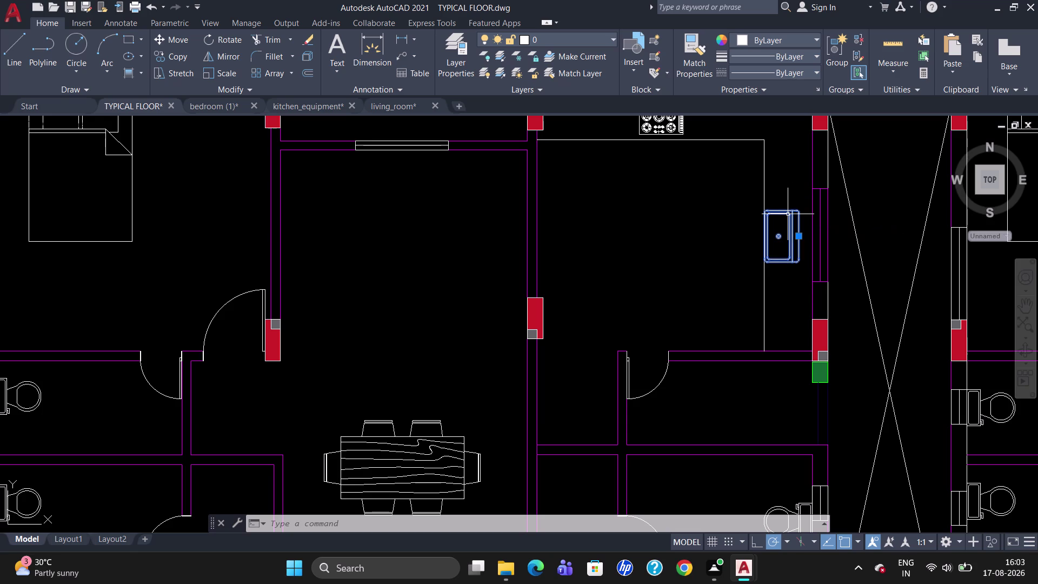
key(m)
key(Return)
click(797, 208)
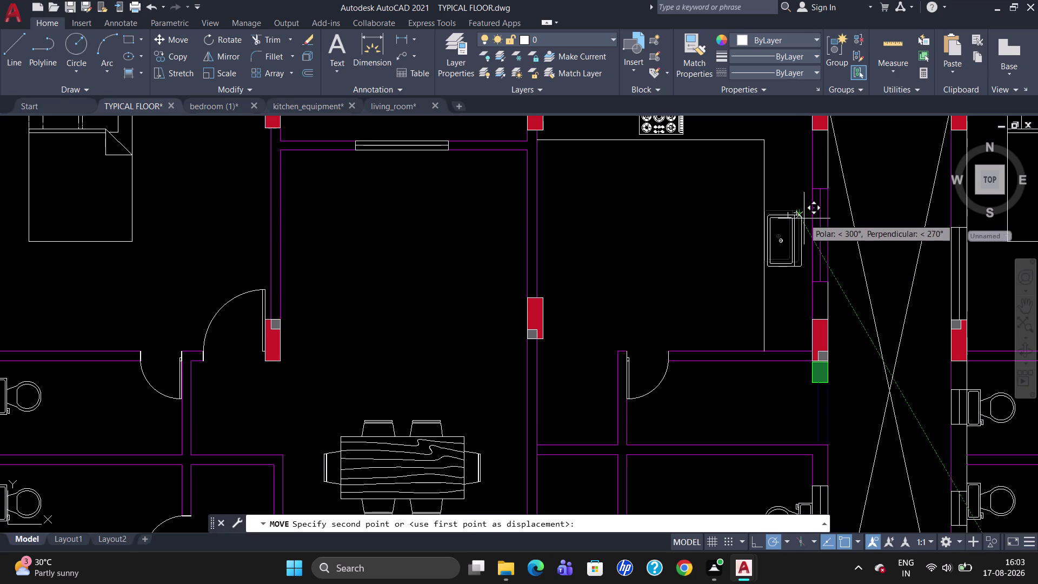
click(804, 218)
Nudge the sink tight against the kitchen wall.
scroll(down, 3)
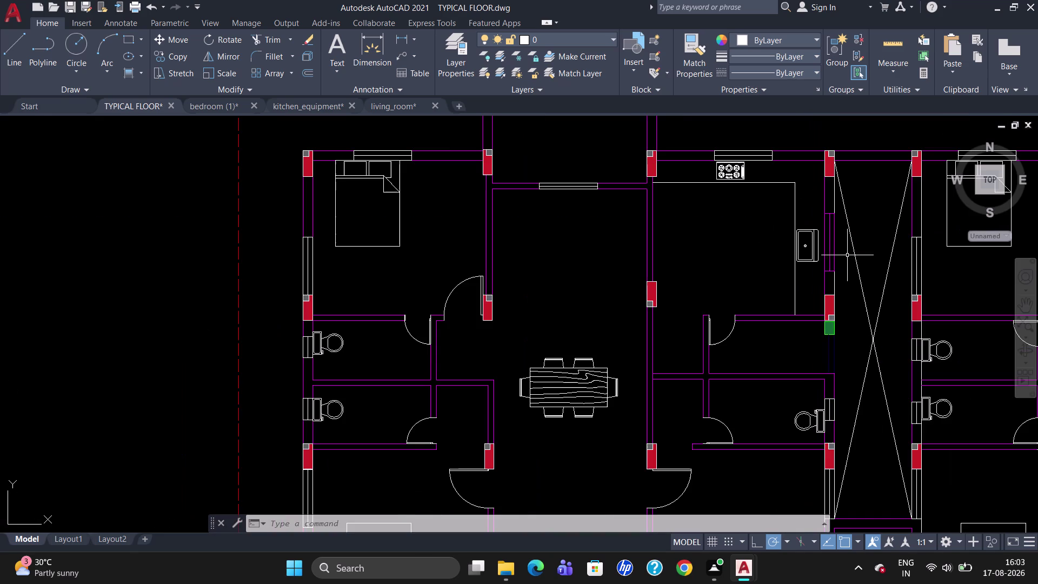
click(815, 231)
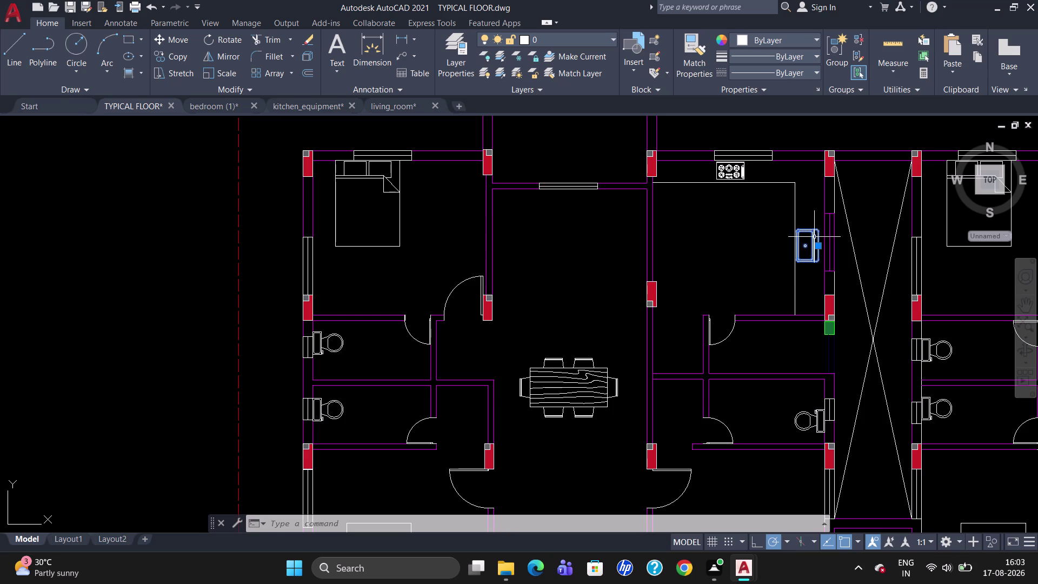
key(m)
key(Return)
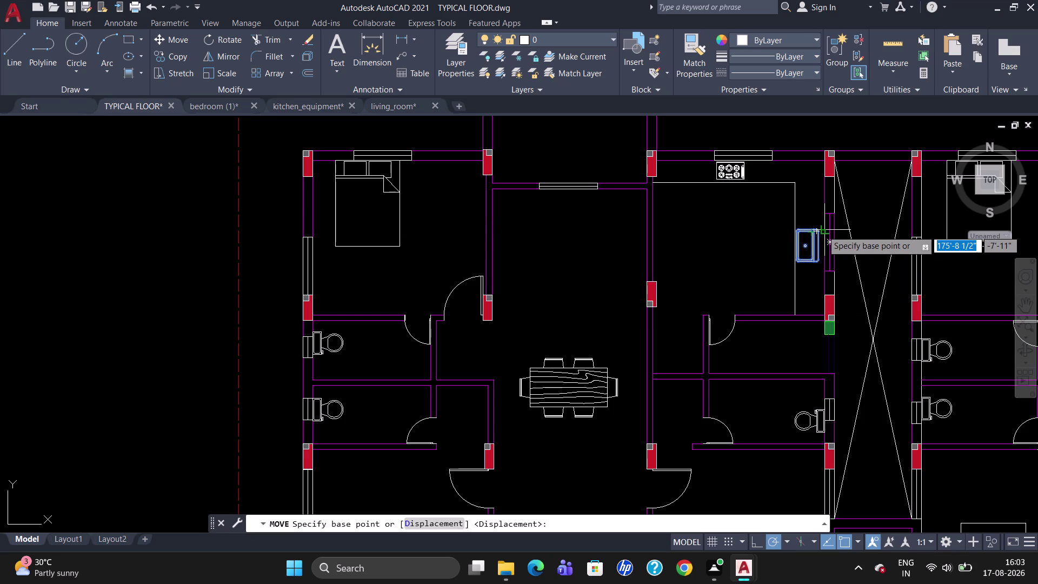
click(818, 230)
click(821, 234)
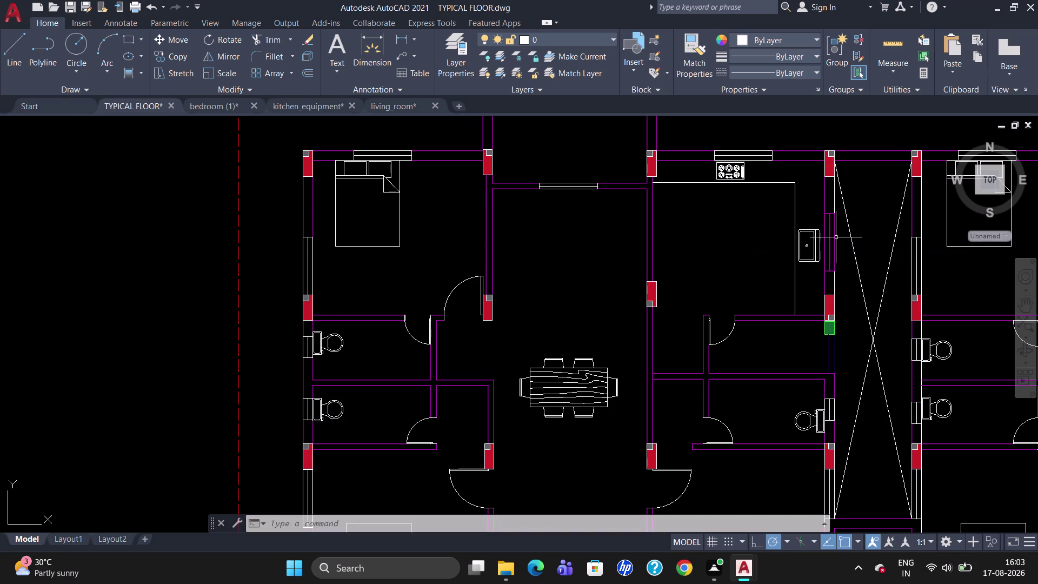
scroll(down, 3)
scroll(up, 3)
scroll(down, 3)
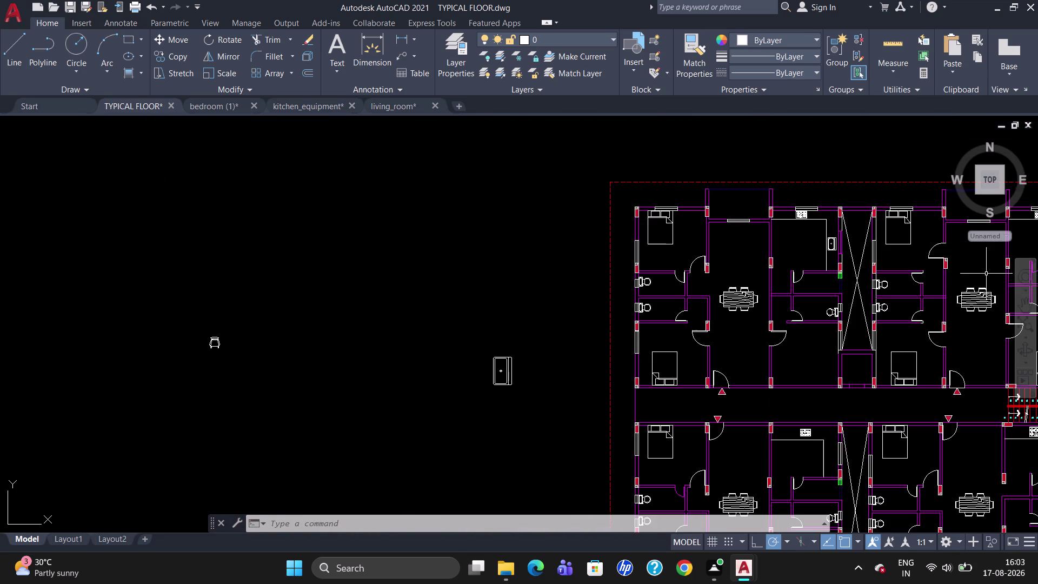
Copy the placed sink into the neighbouring unit's kitchen.
scroll(up, 3)
scroll(down, 3)
click(780, 248)
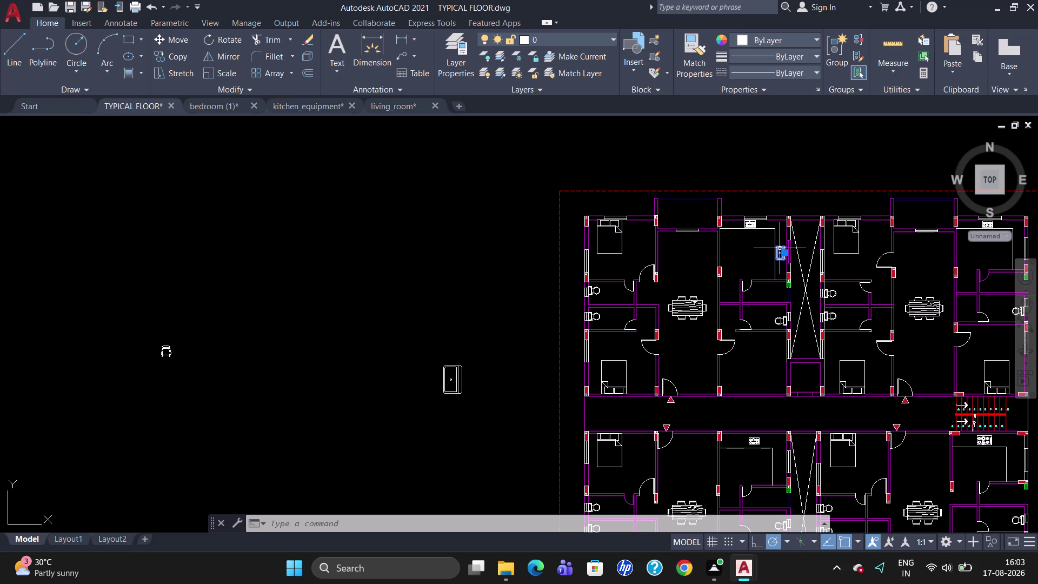
text(CO)
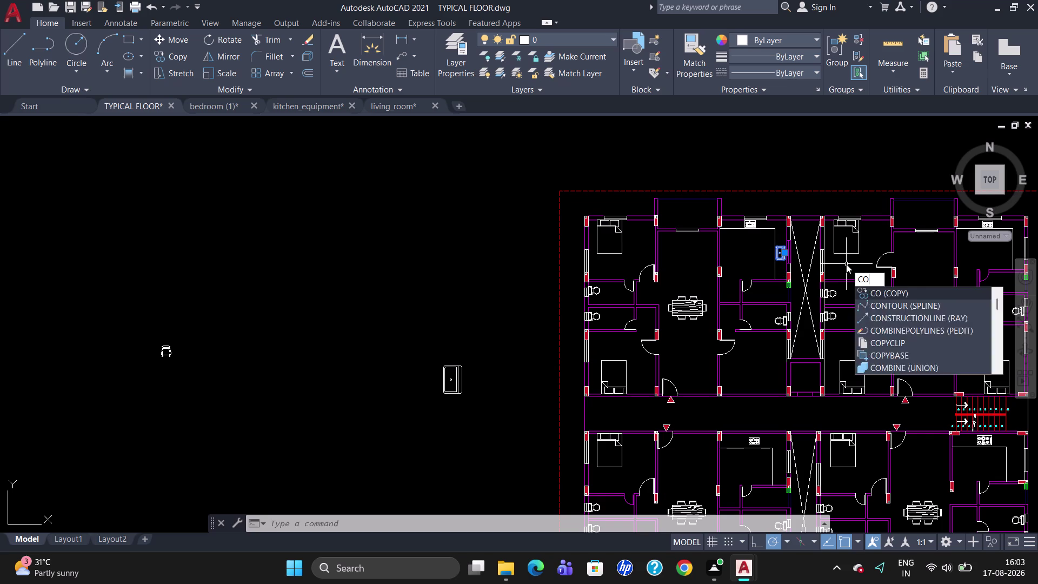
key(Return)
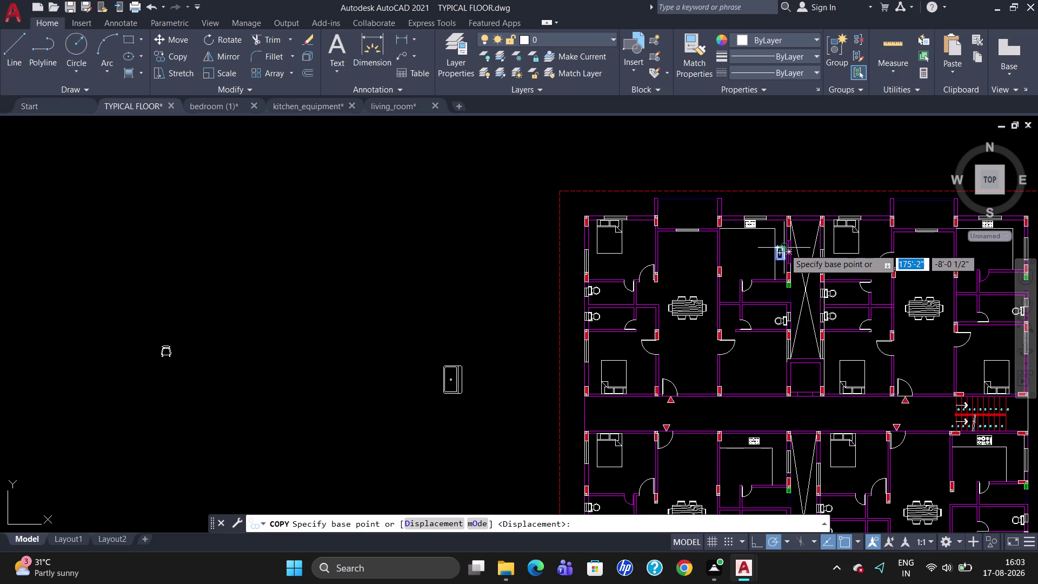
scroll(up, 3)
click(784, 249)
scroll(down, 3)
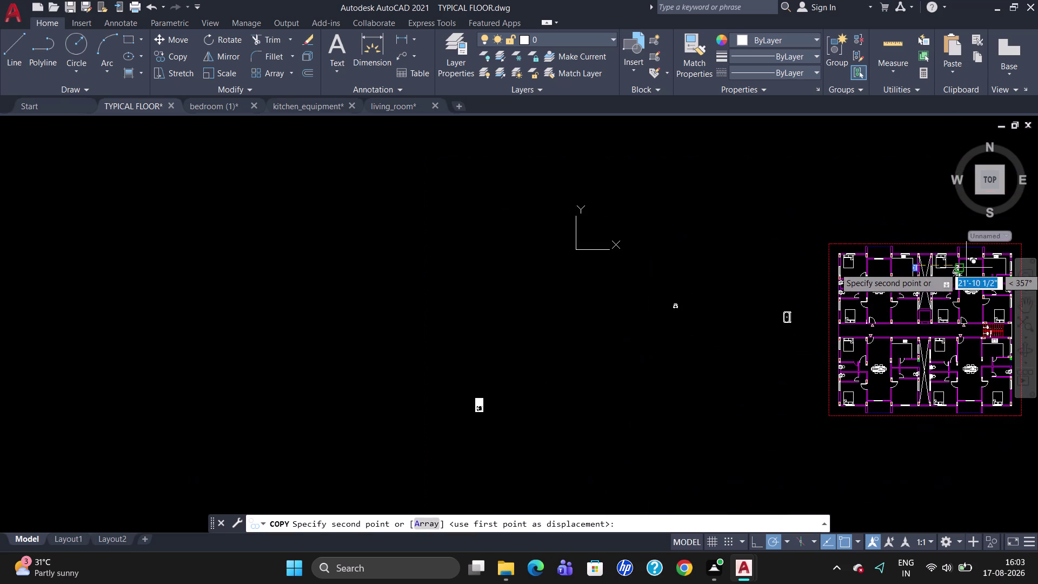
scroll(up, 3)
scroll(down, 3)
scroll(up, 3)
scroll(up, 3)
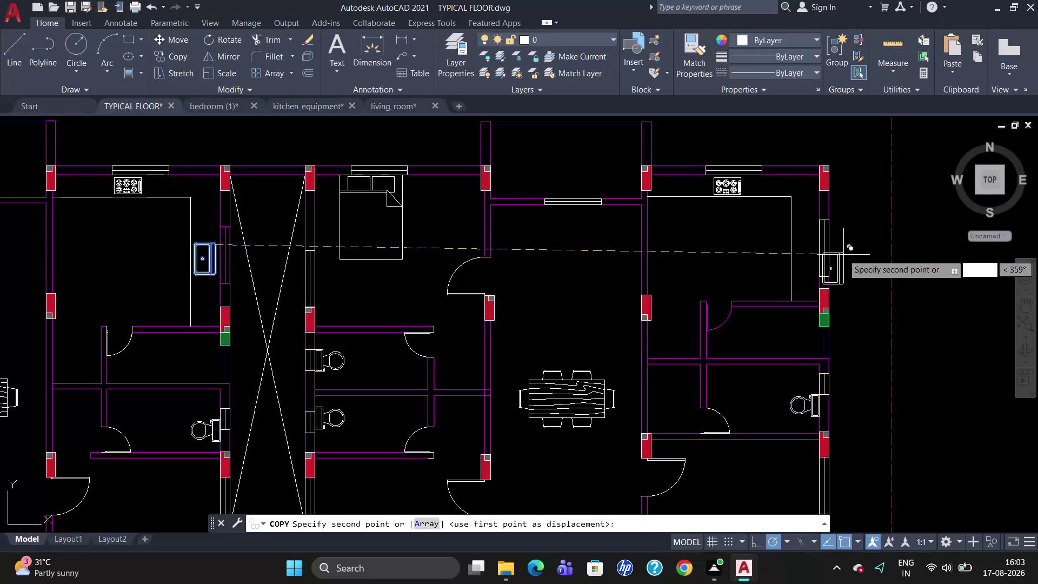
click(816, 235)
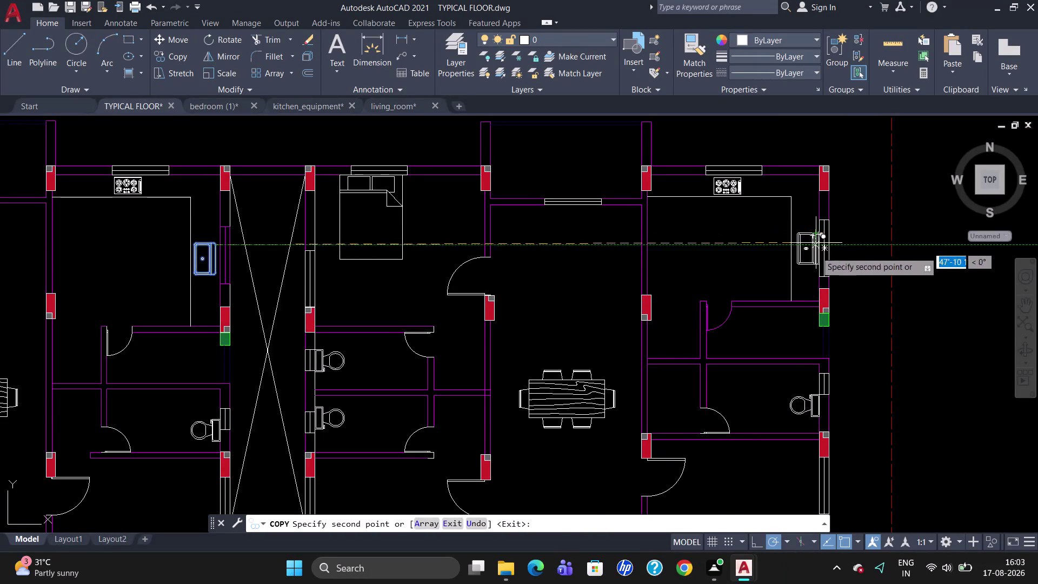
Place sink copies in two lower-row kitchens, then select the lower-right sink.
scroll(down, 3)
scroll(up, 3)
scroll(down, 3)
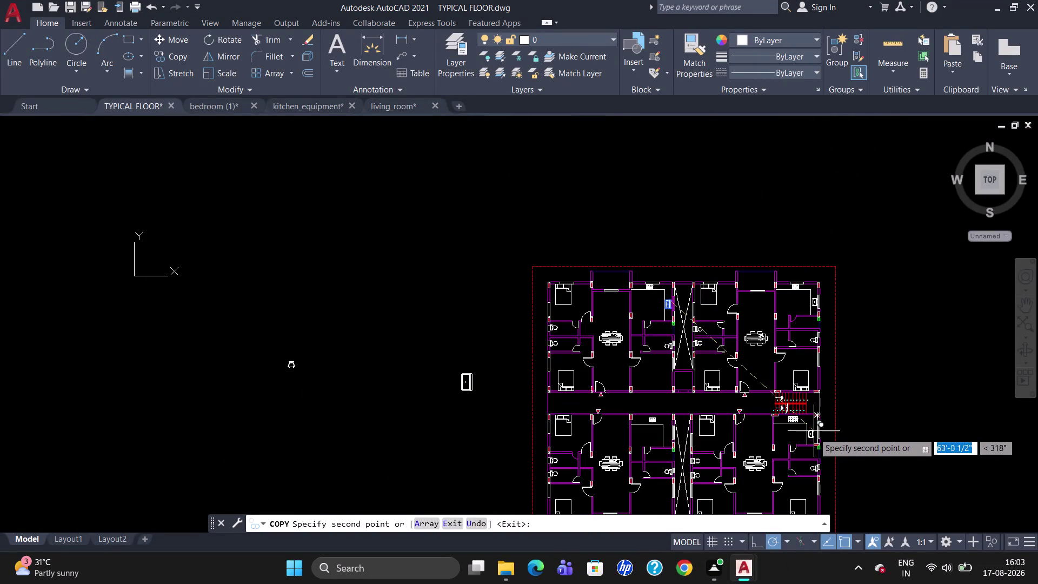
scroll(up, 3)
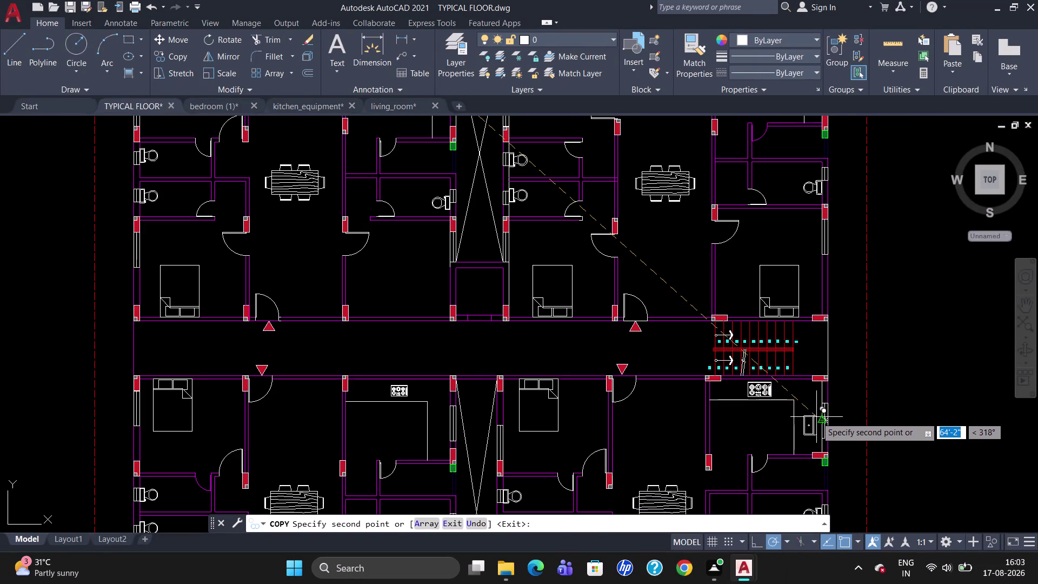
click(816, 417)
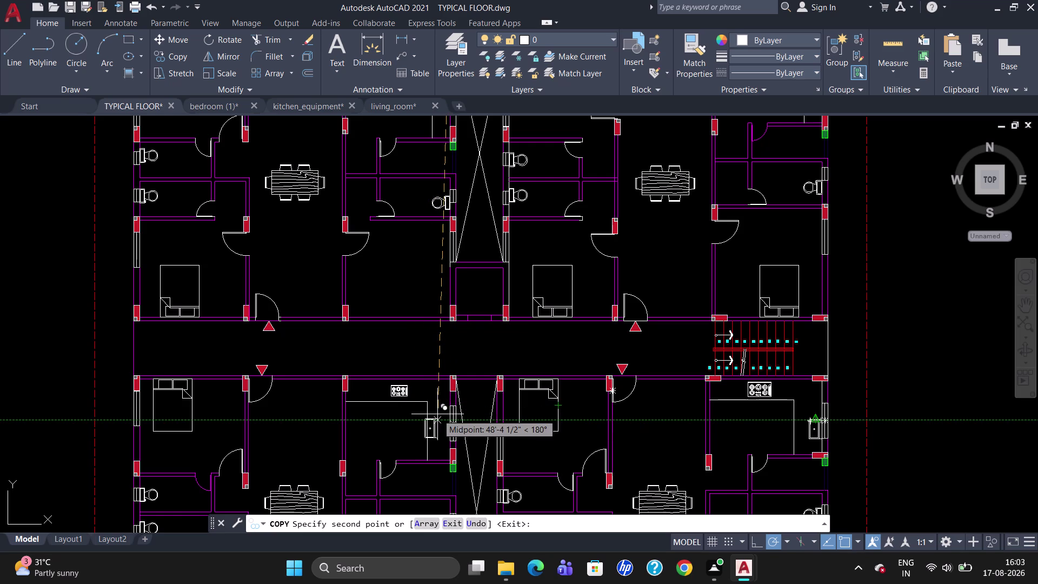
click(441, 414)
key(Escape)
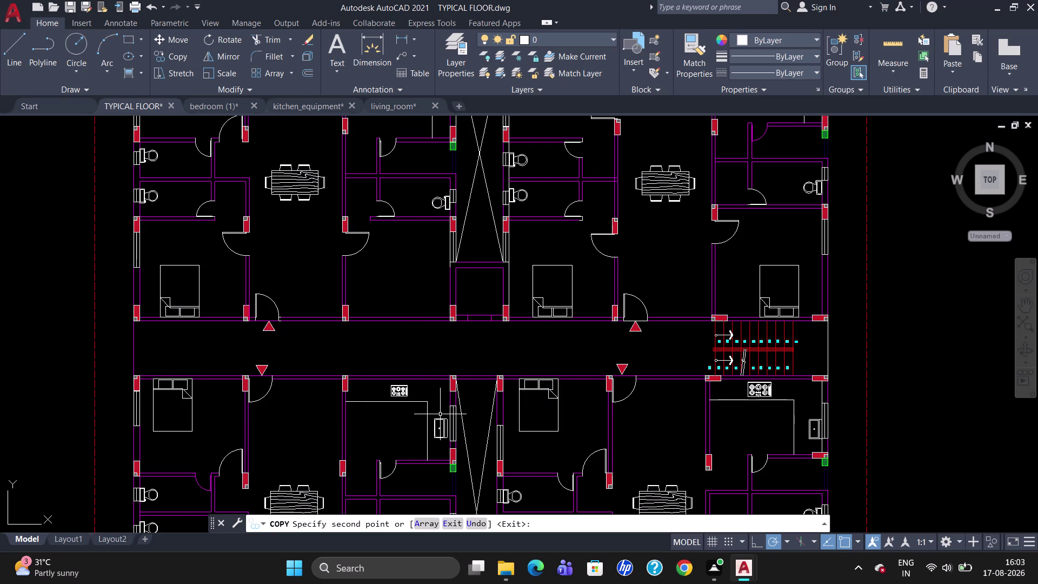
click(812, 426)
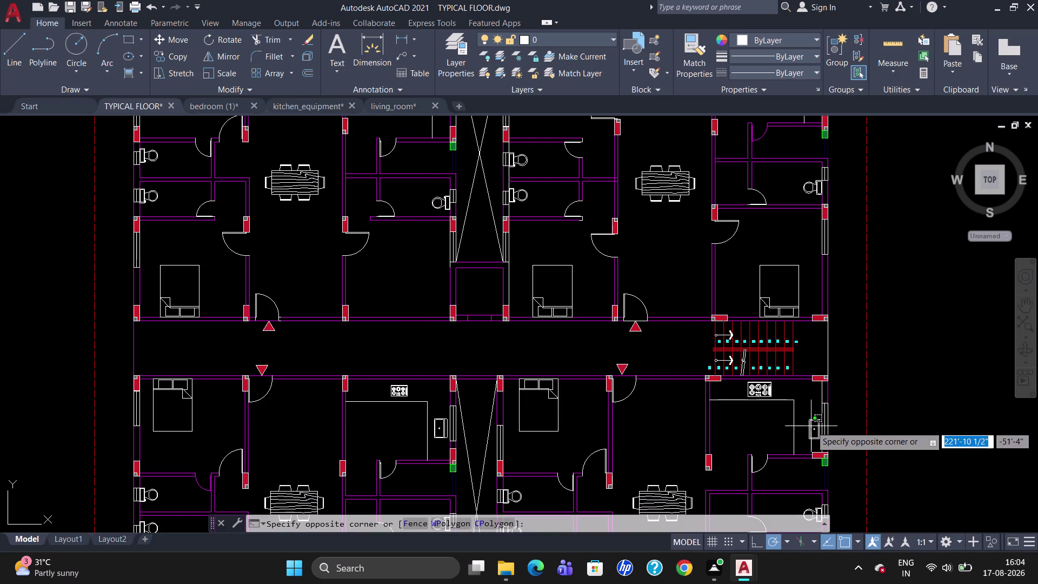
click(811, 426)
click(811, 423)
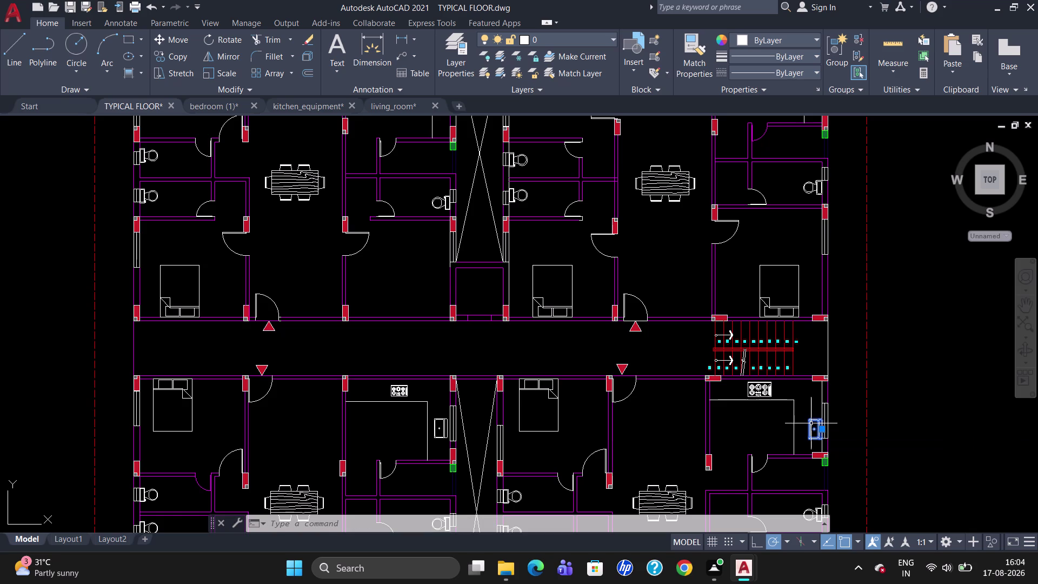
Shift the appliance block against the wall and delete the vertical line beside it.
key(m)
key(Return)
click(810, 419)
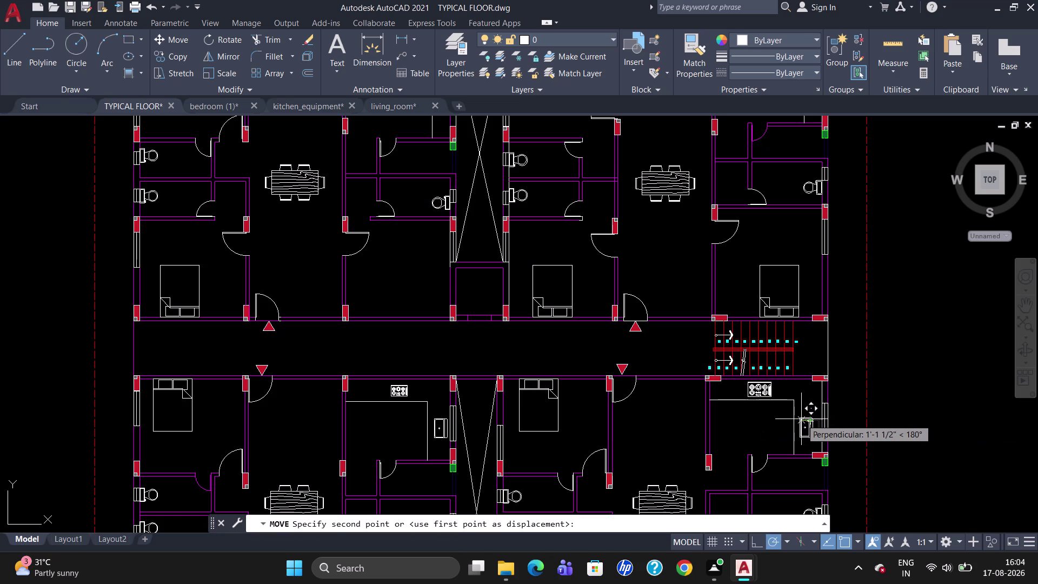
click(802, 419)
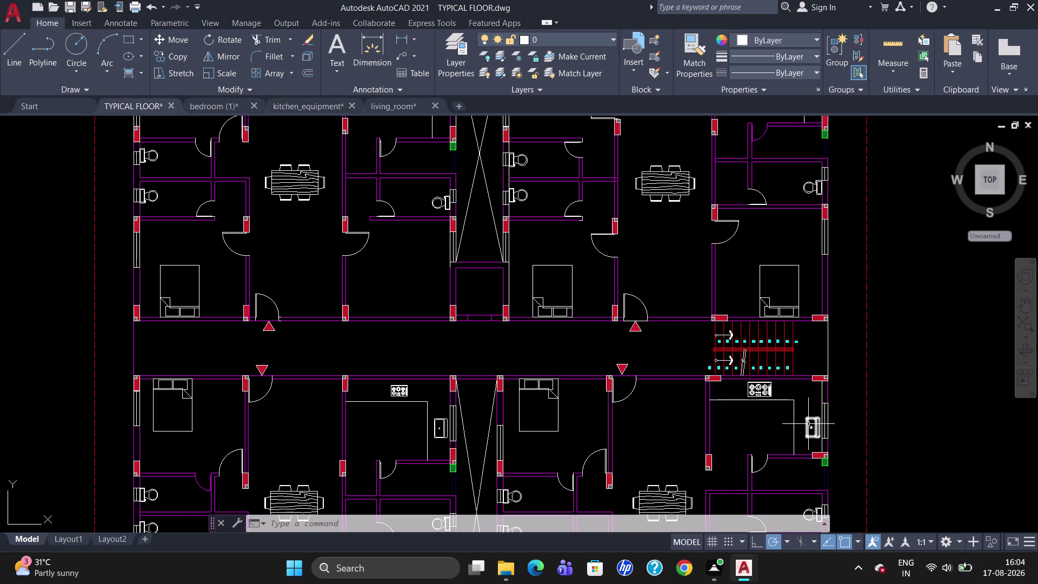
click(808, 424)
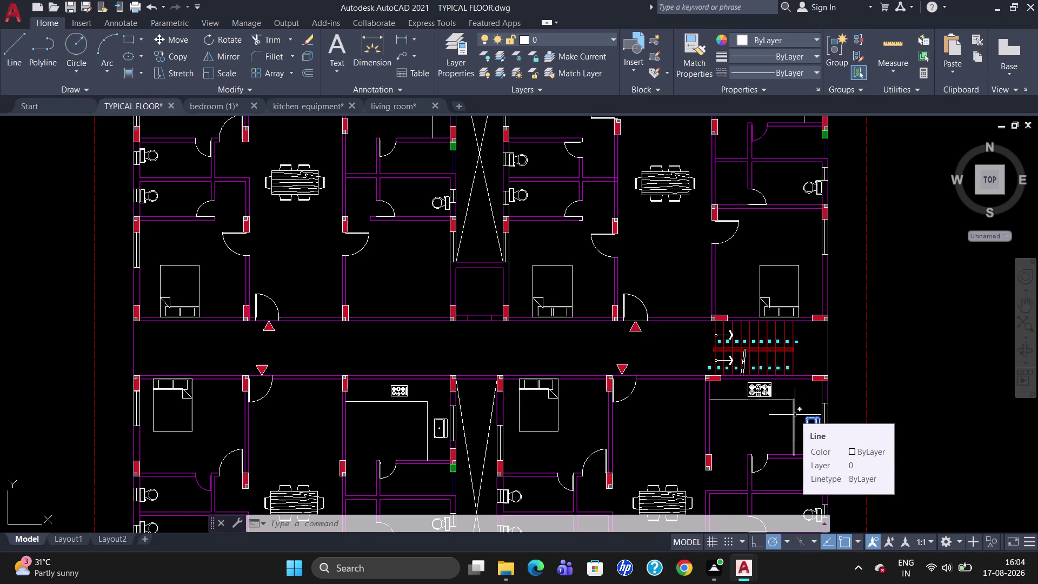
click(794, 423)
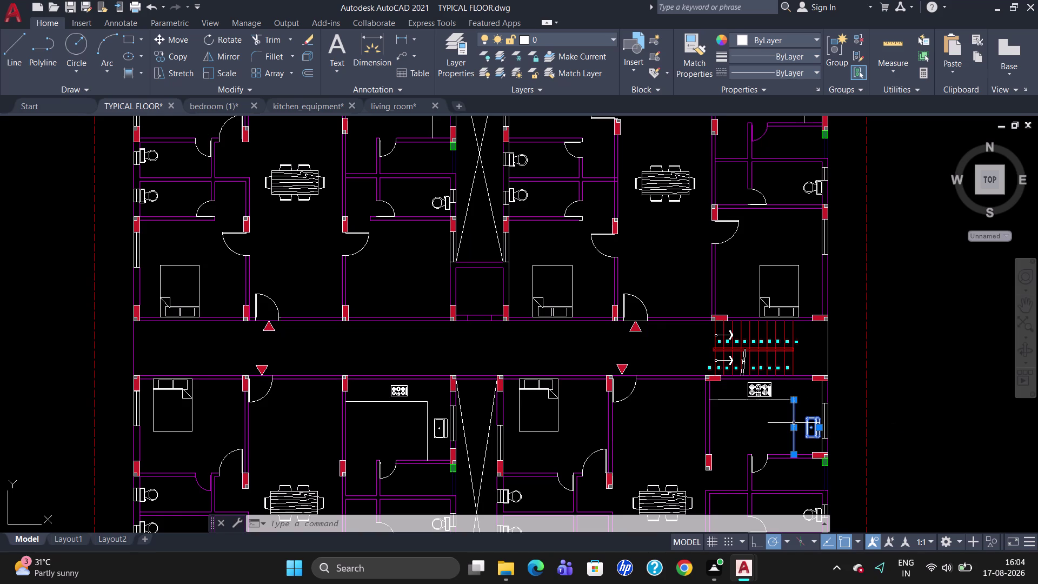
key(Delete)
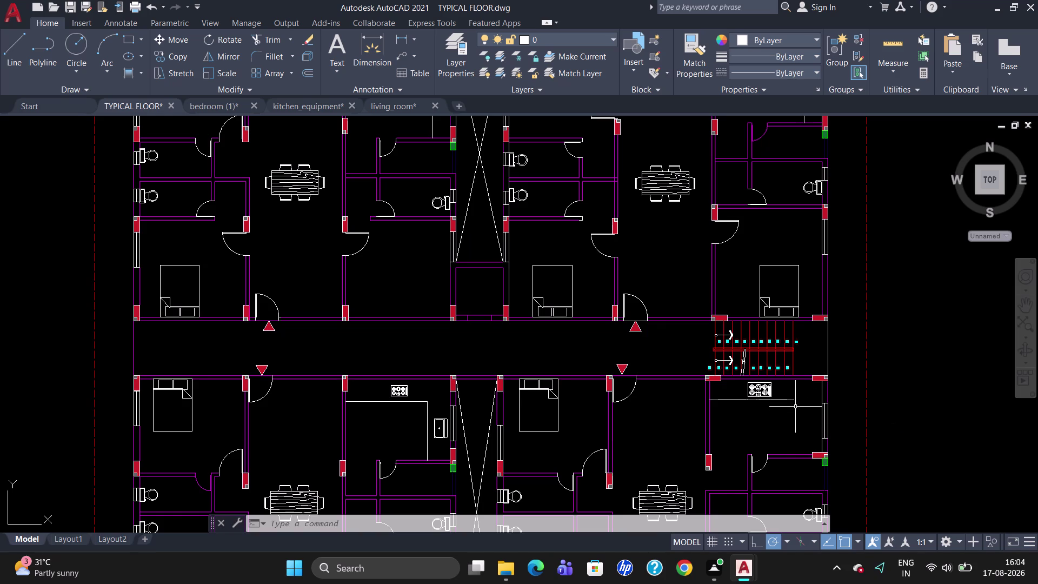
Redraw the kitchen wall line down along the lower-right kitchen.
key(l)
key(Return)
click(795, 407)
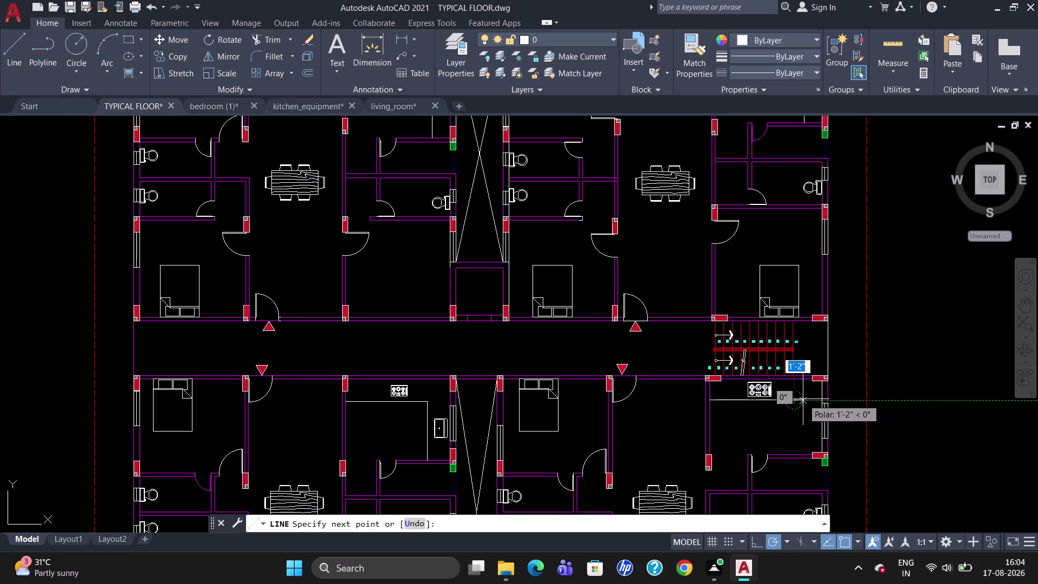
click(801, 399)
click(803, 451)
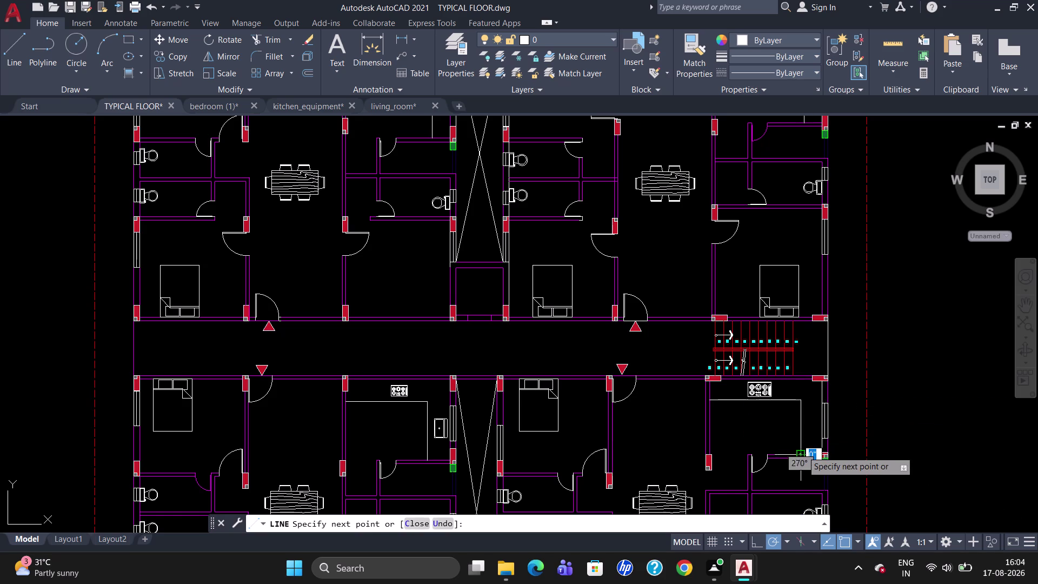
key(Escape)
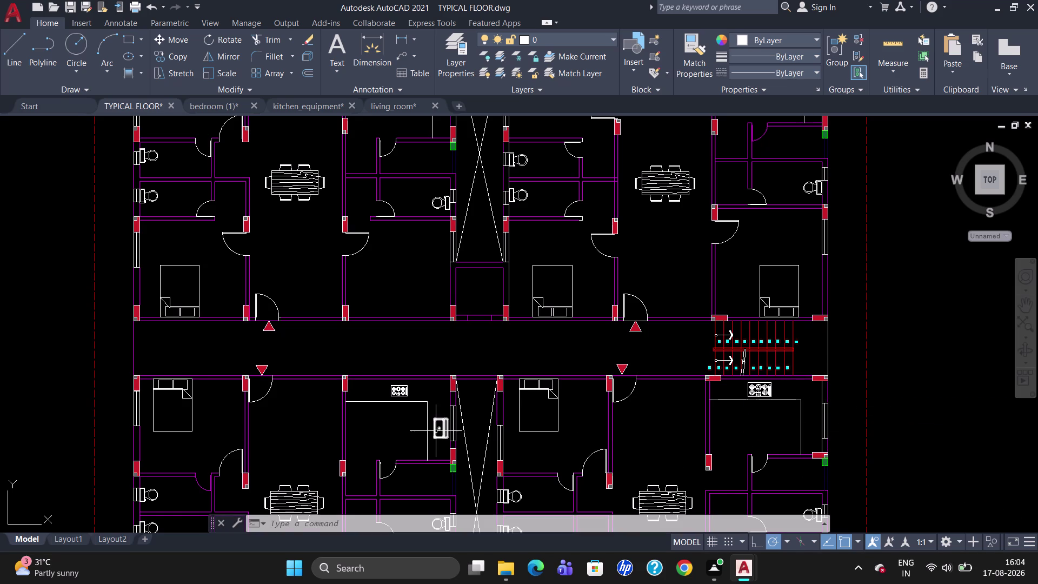
Copy the sink from the left kitchen into the lower-right kitchen.
click(436, 431)
text(CO)
key(Return)
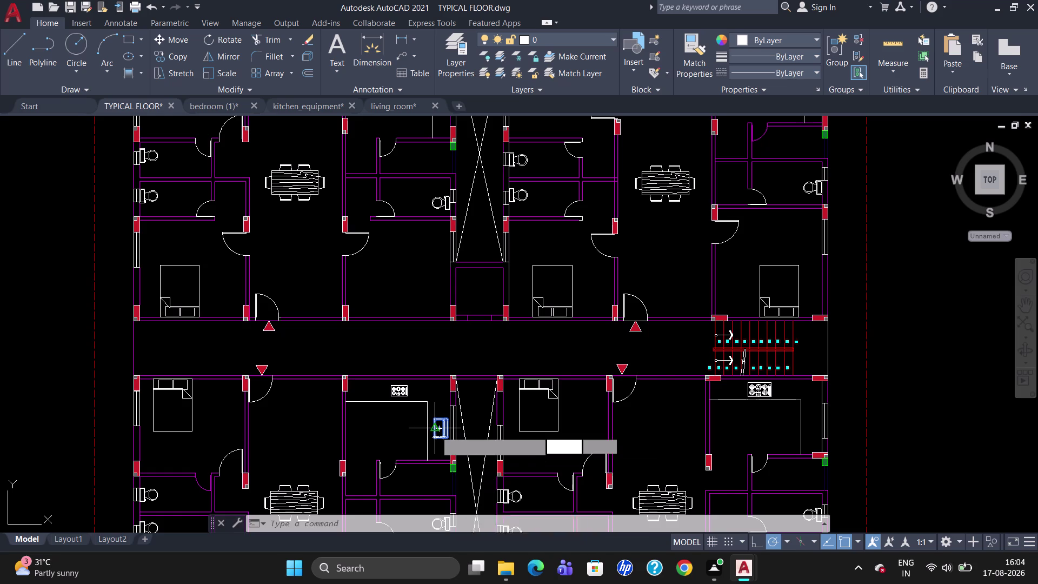
click(436, 431)
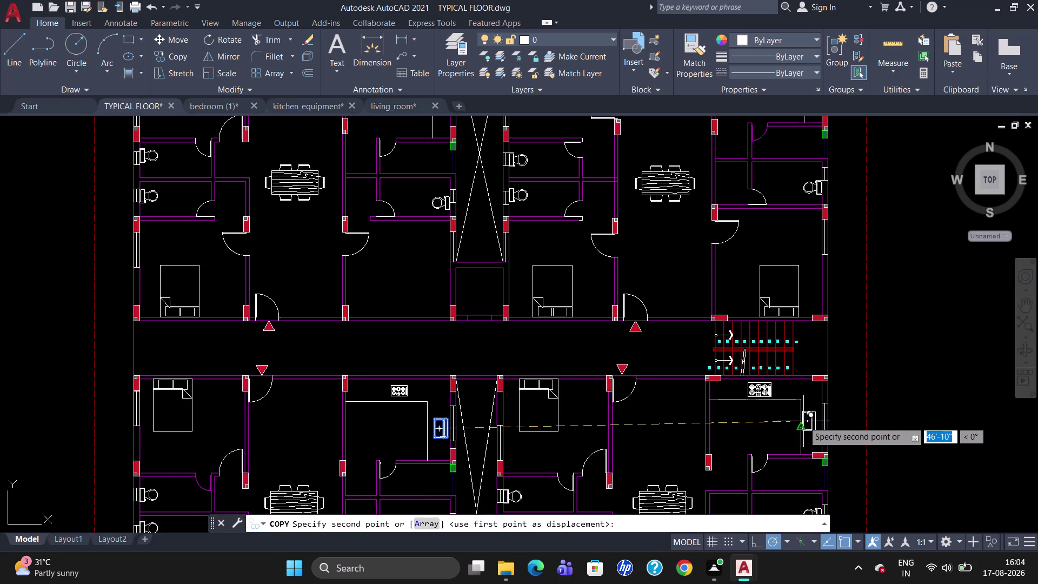
click(805, 420)
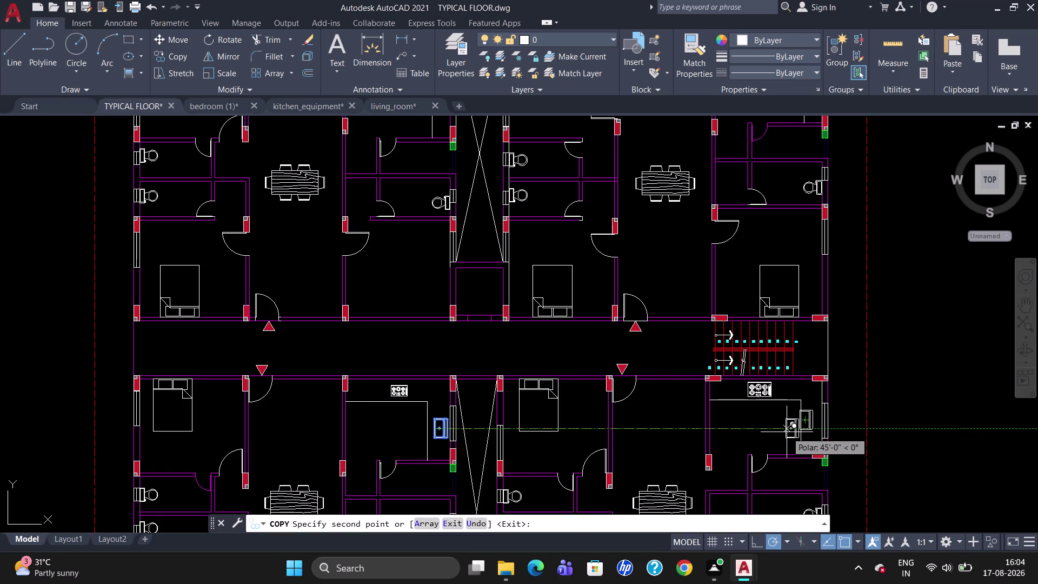
key(Escape)
Reposition the copied sink within the right kitchen.
click(807, 421)
key(m)
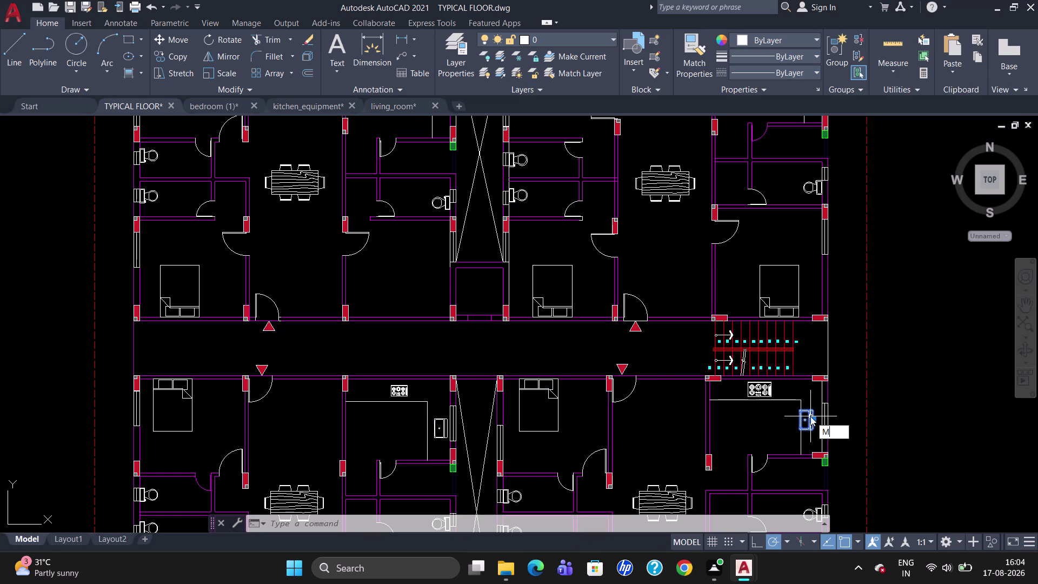
key(Return)
click(816, 411)
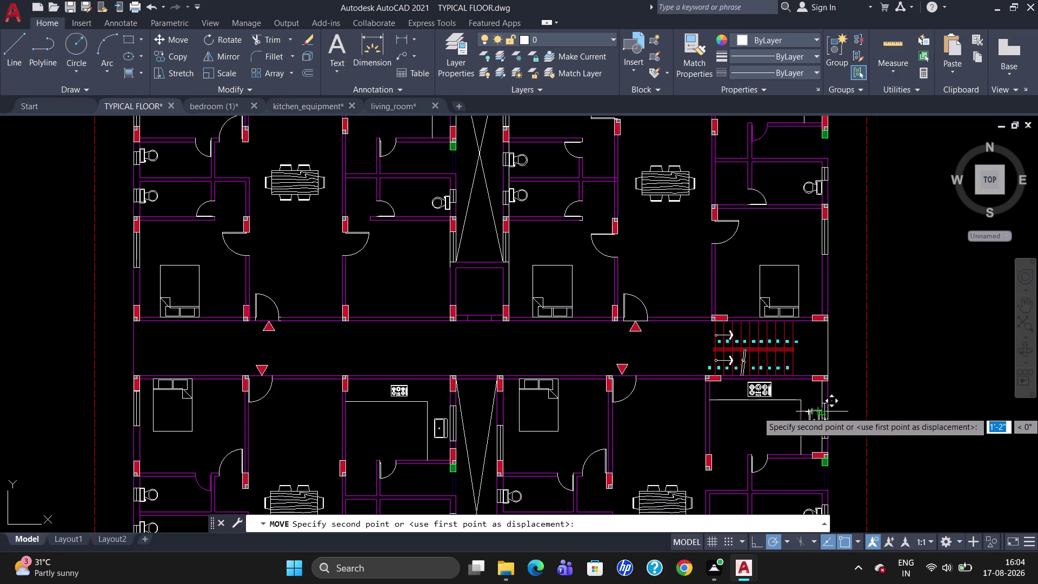
scroll(up, 3)
click(817, 411)
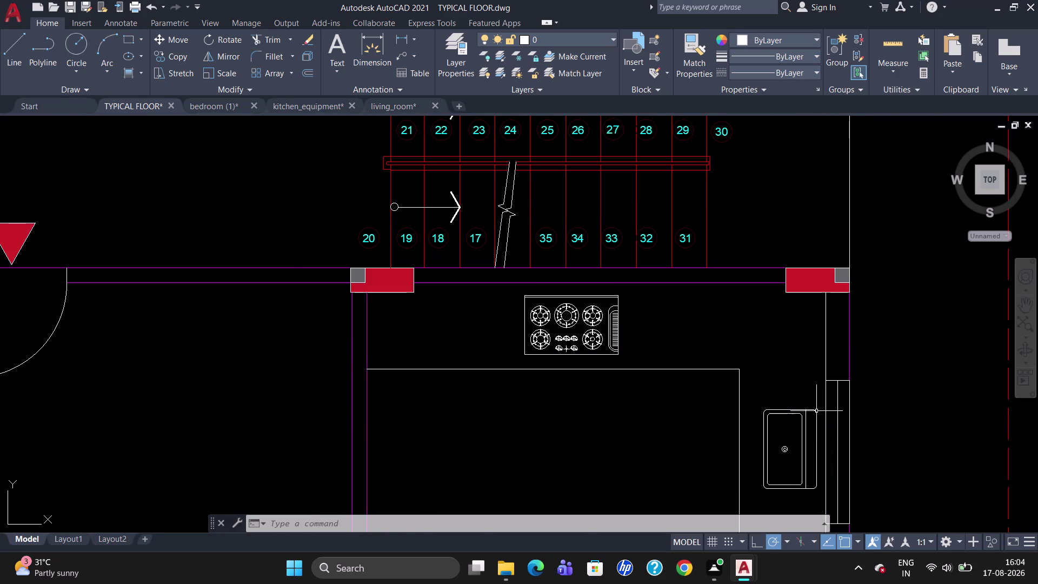
scroll(down, 3)
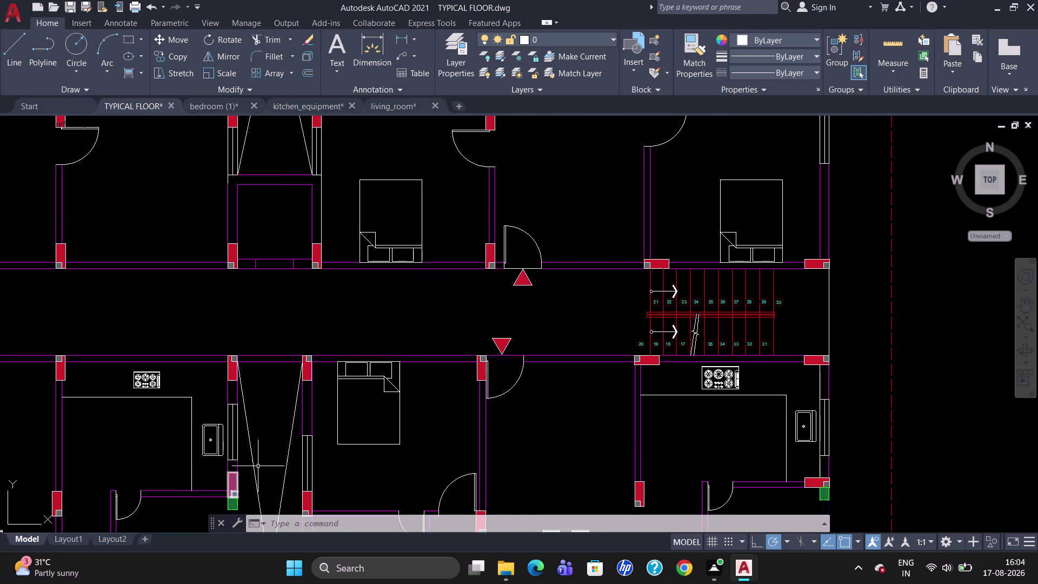
scroll(down, 3)
Draw a short vertical counter line beside the central kitchen's stove.
click(245, 442)
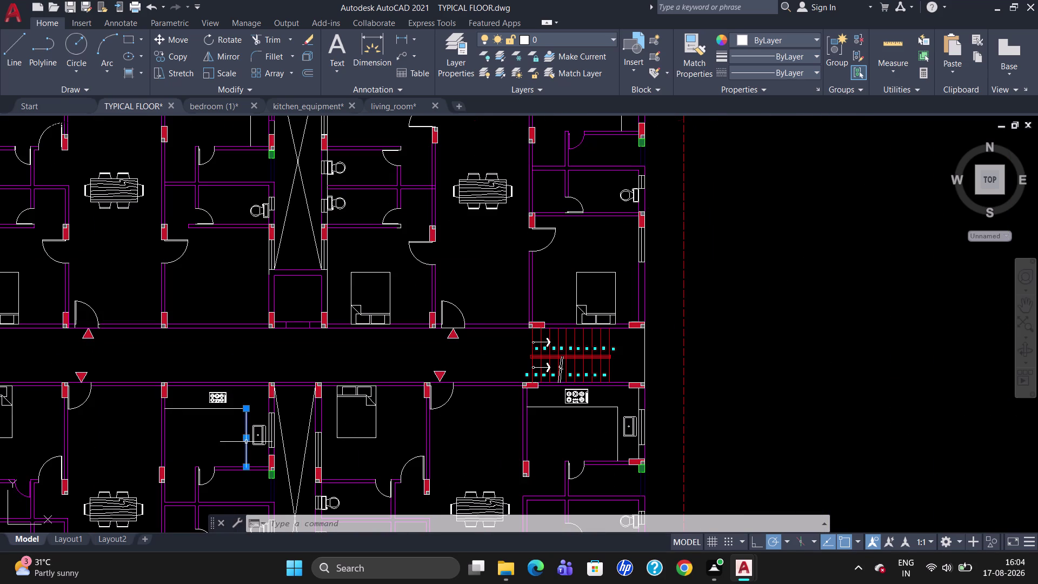
key(Escape)
scroll(up, 3)
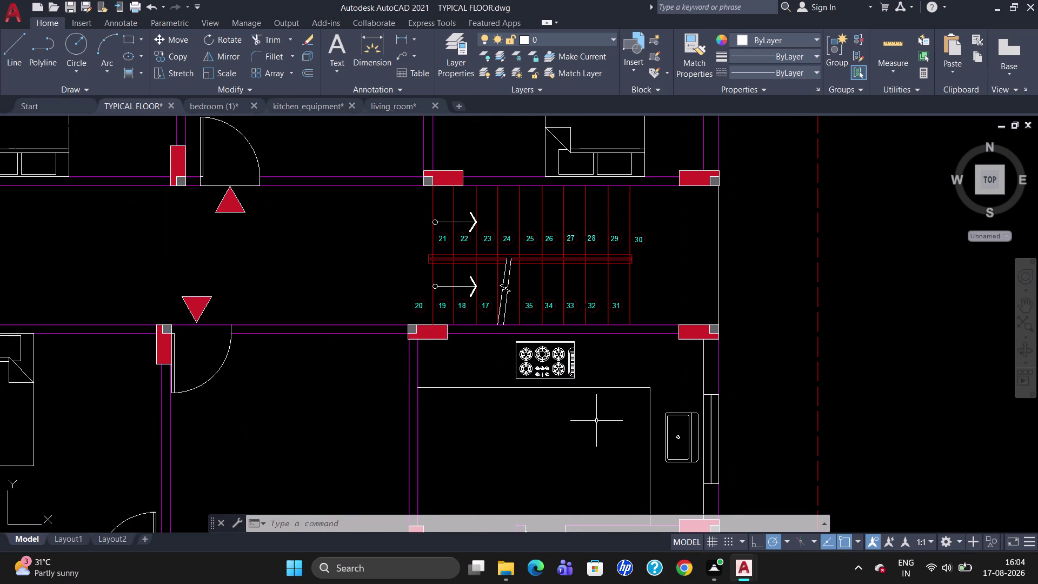
key(l)
key(Return)
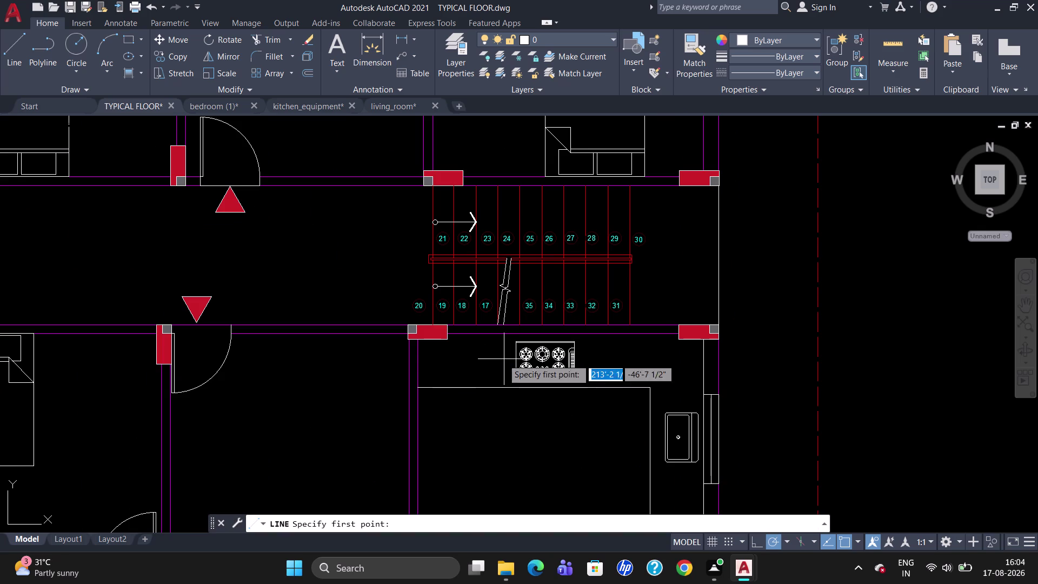
click(499, 337)
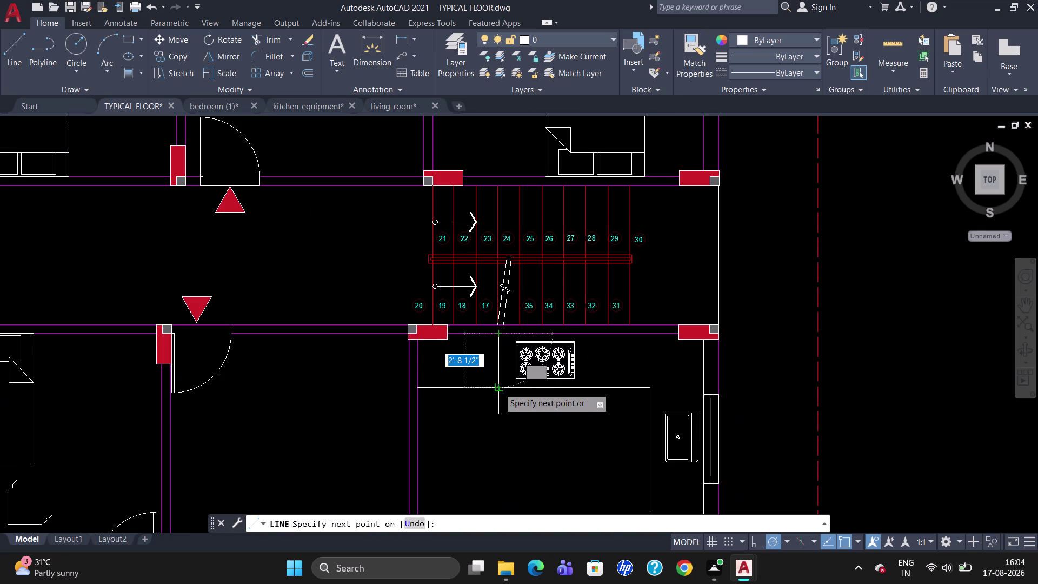
click(498, 387)
key(Escape)
scroll(down, 3)
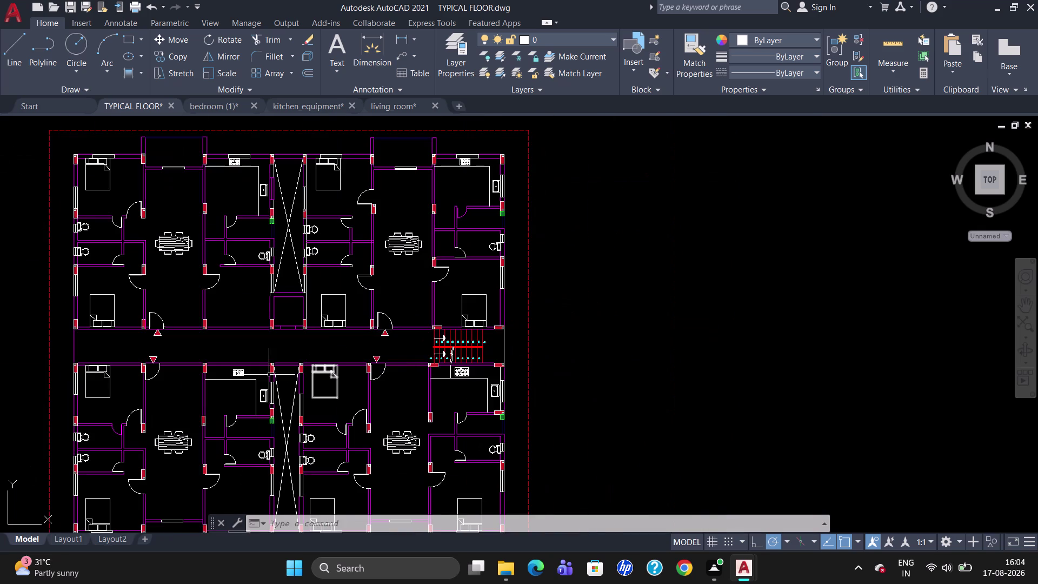
scroll(up, 3)
Draw short counter lines beside the left and upper-left kitchen stoves.
key(l)
key(Return)
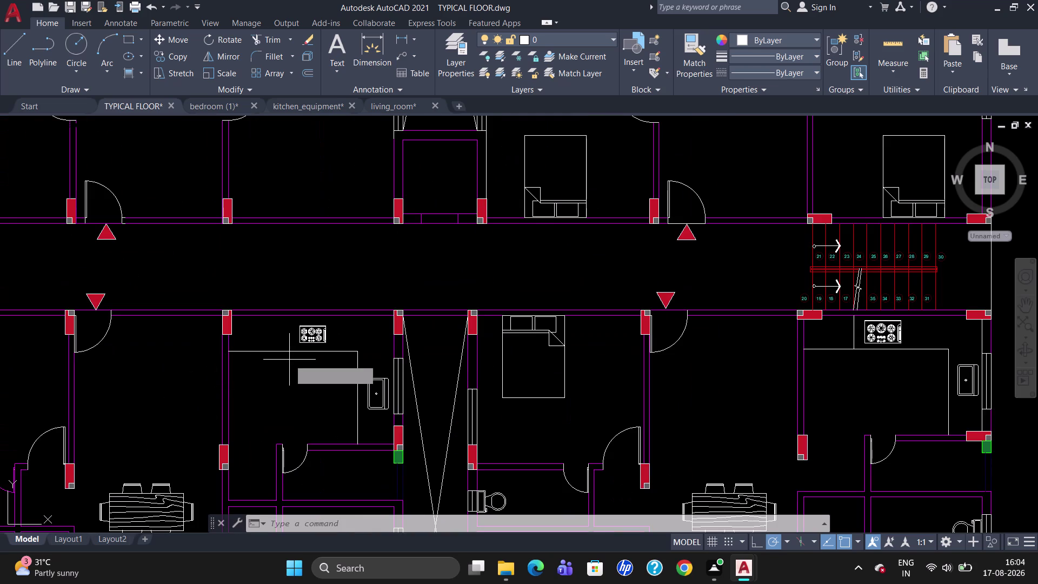
click(287, 318)
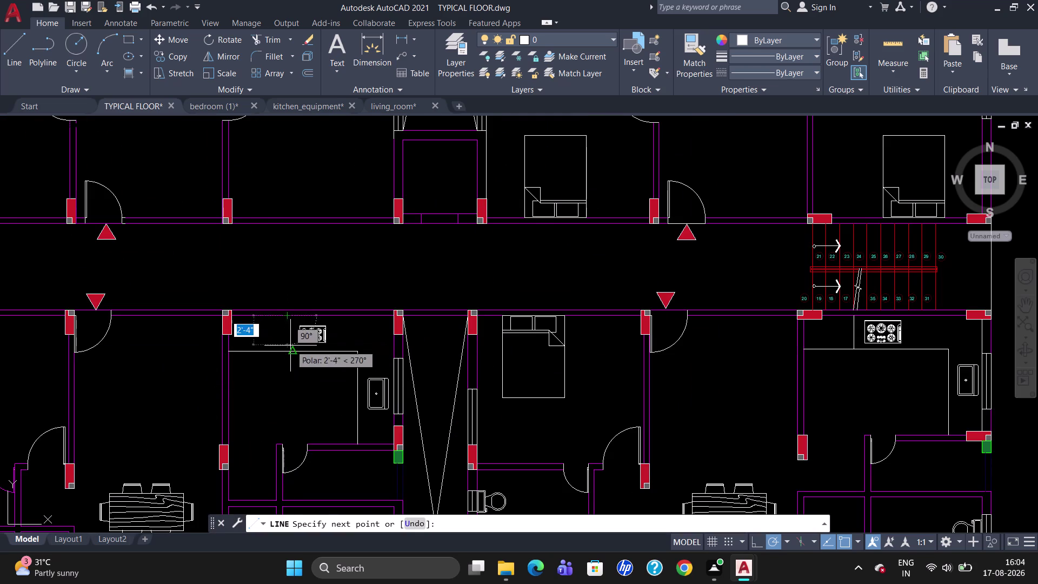
click(289, 352)
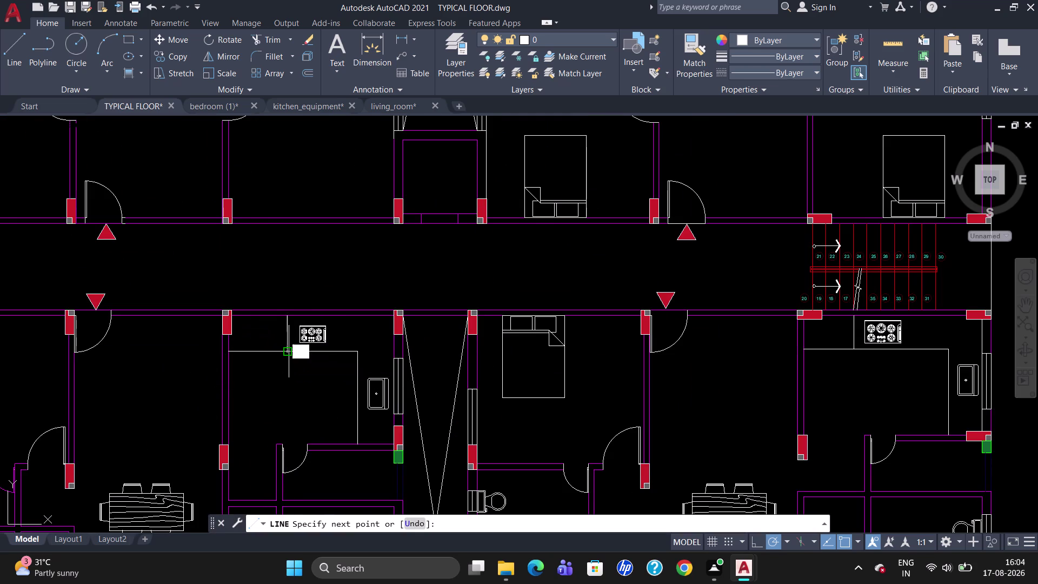
key(Escape)
scroll(down, 3)
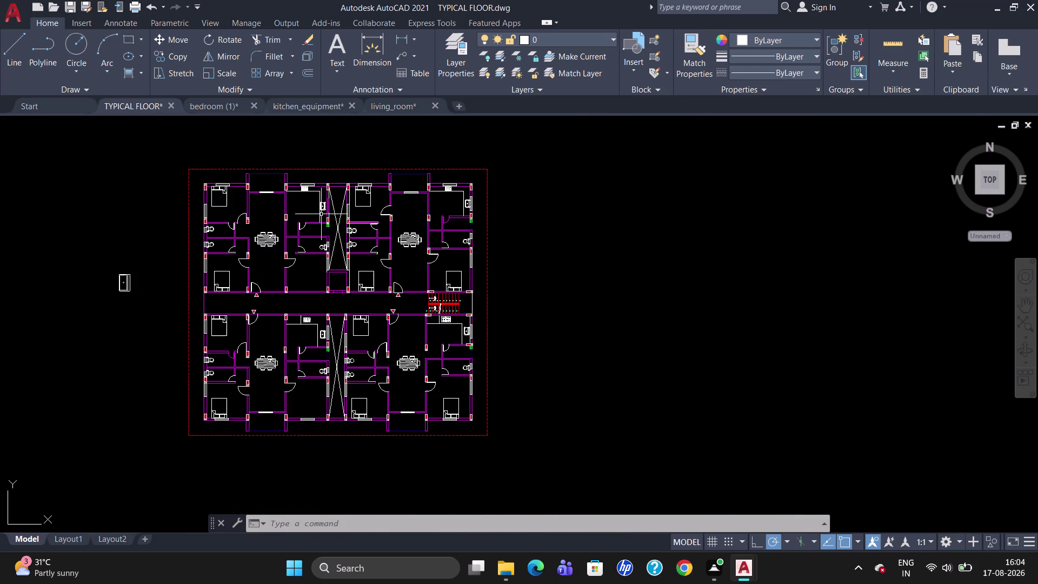
scroll(up, 3)
key(l)
key(Return)
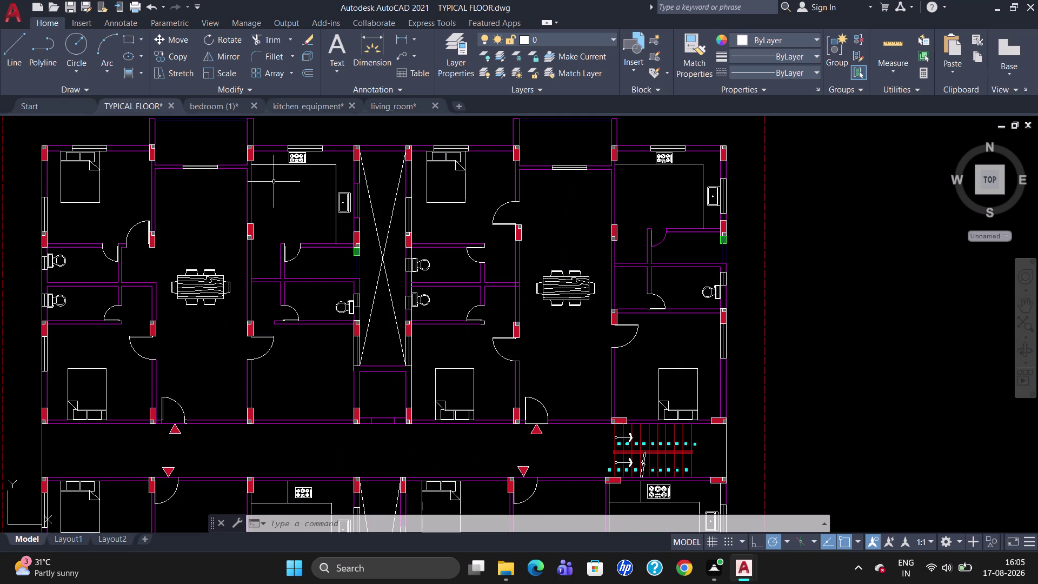
click(279, 150)
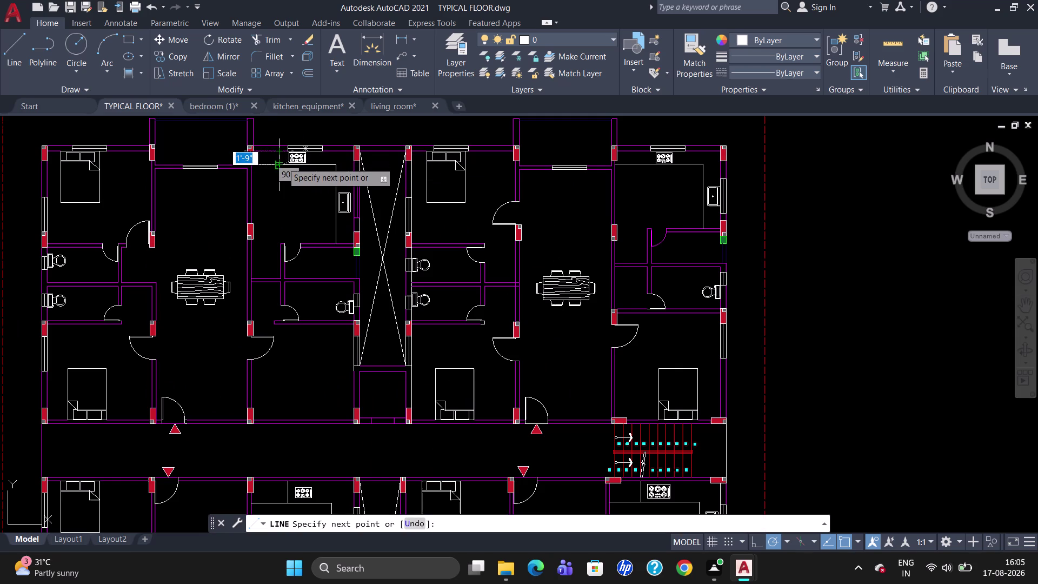
click(282, 162)
key(Escape)
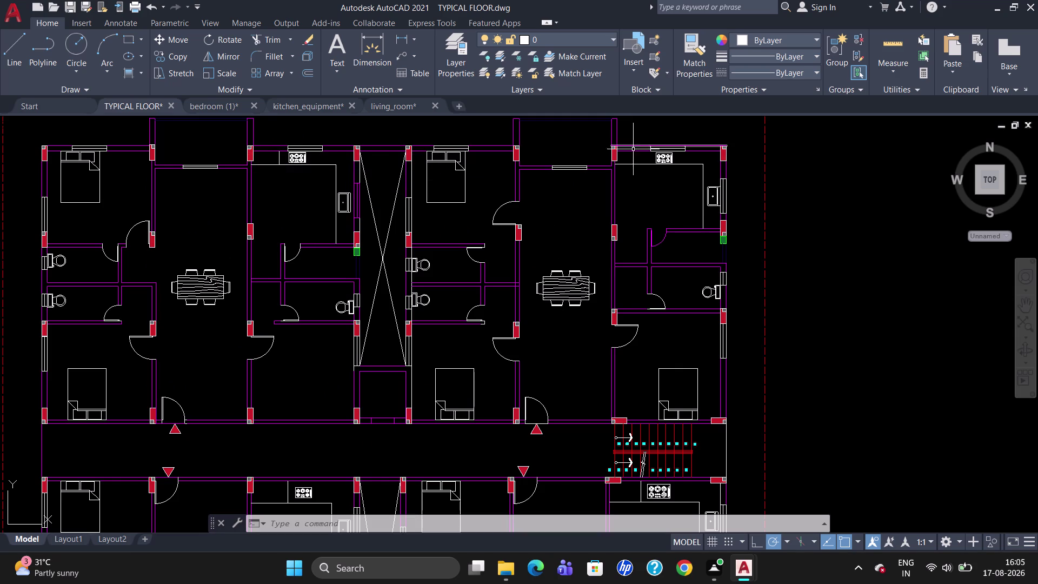
Draw a short counter line beside the upper-right kitchen's stove.
key(l)
key(Return)
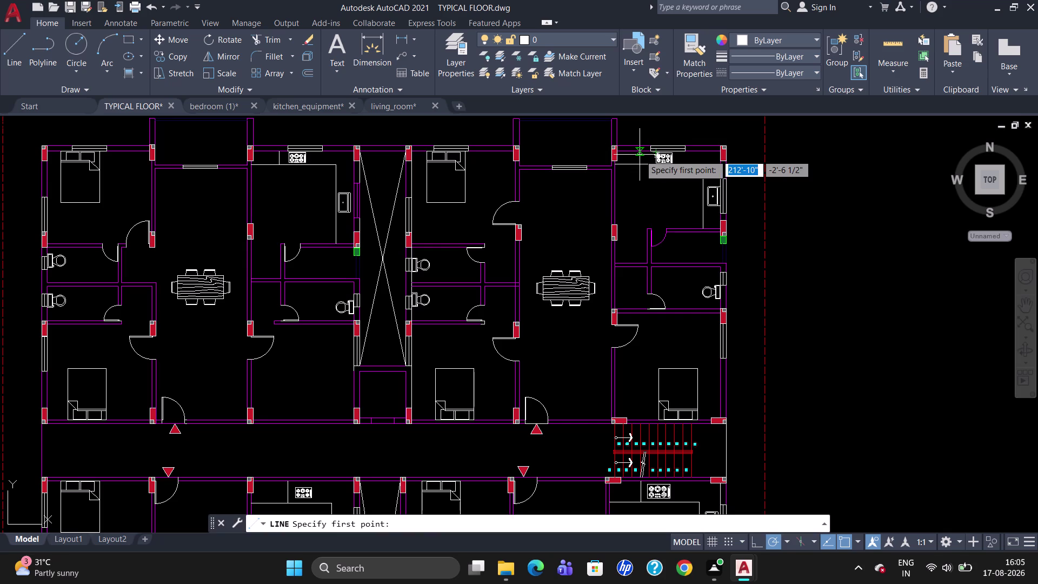
click(643, 155)
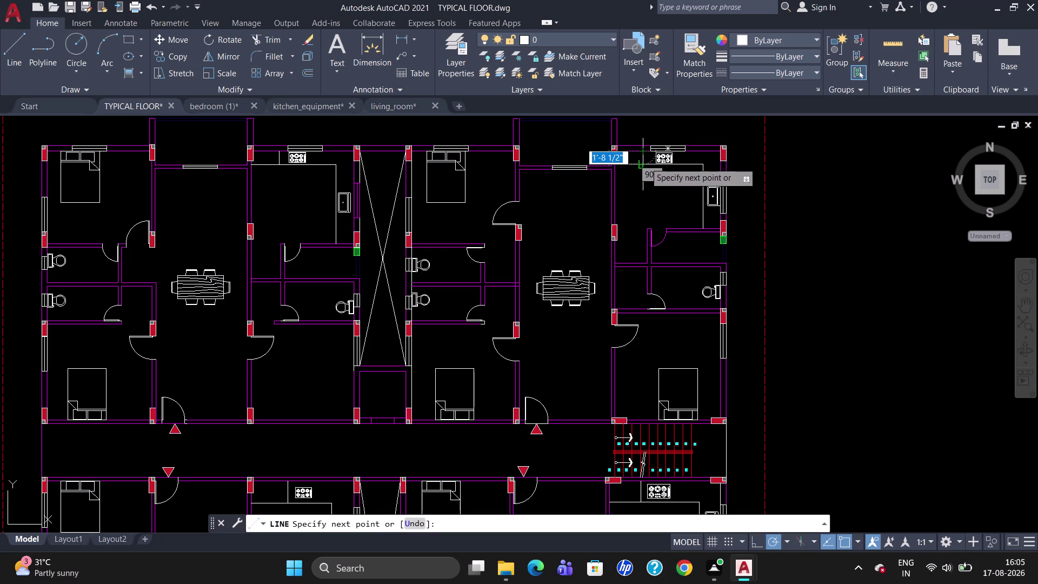
click(646, 167)
key(Escape)
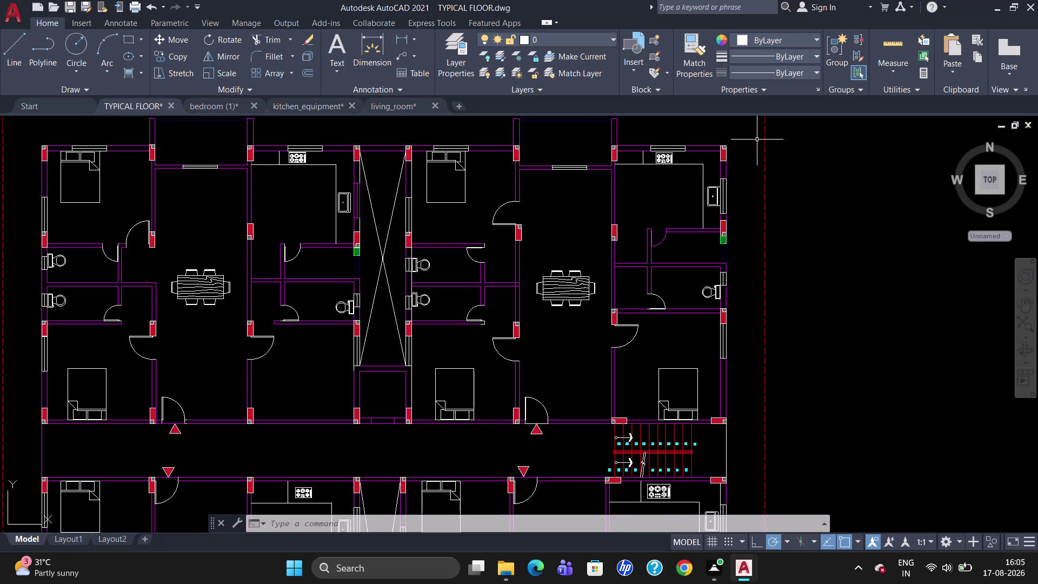
scroll(down, 3)
scroll(up, 3)
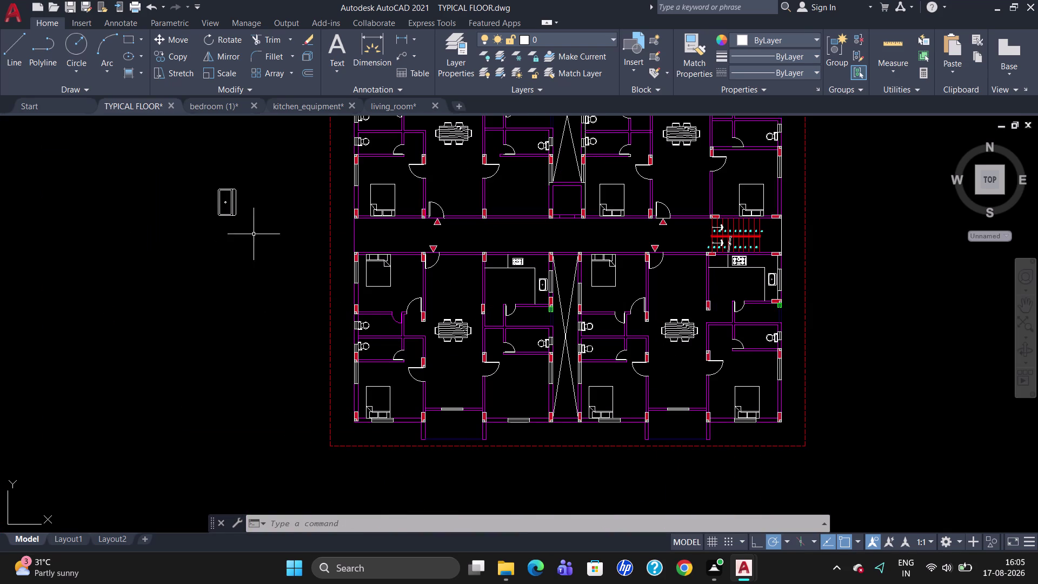
drag(253, 234, 249, 223)
key(Escape)
Rotate the spare appliance block beside the floor plan.
click(221, 214)
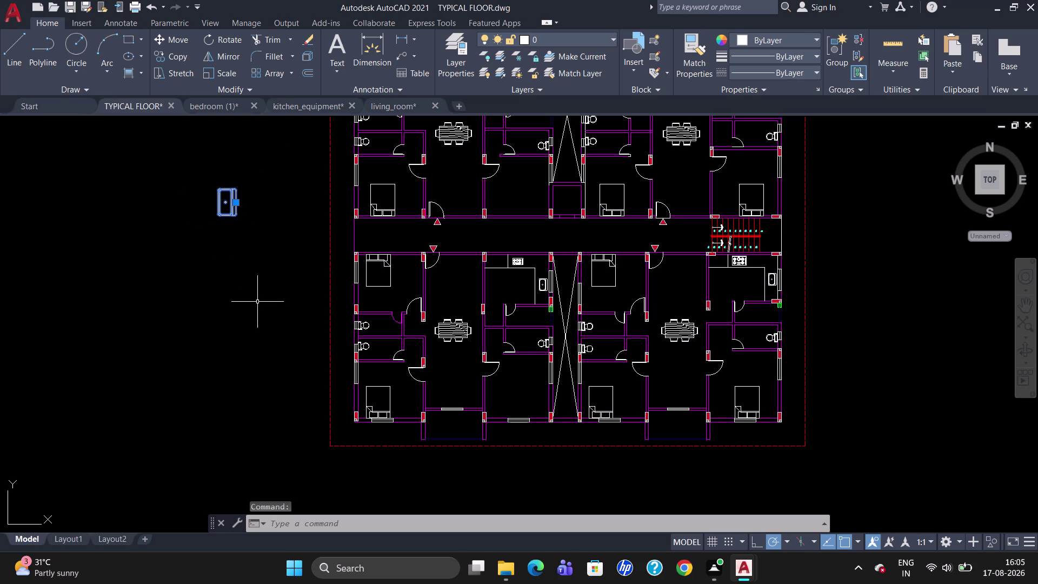
text(RO)
key(Return)
click(233, 186)
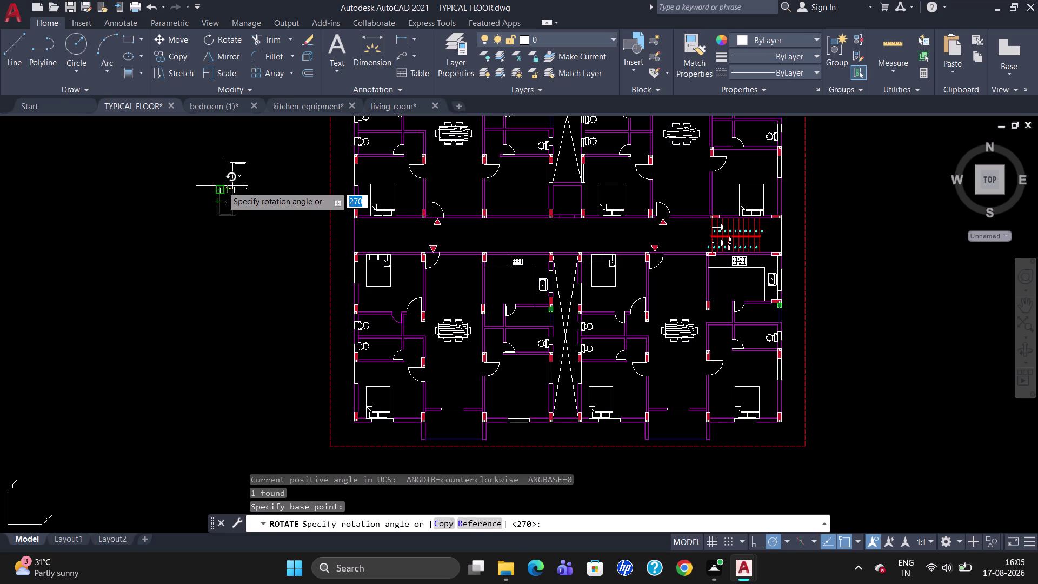
click(222, 185)
Start copying the rotated block, then cancel without placing it.
click(232, 180)
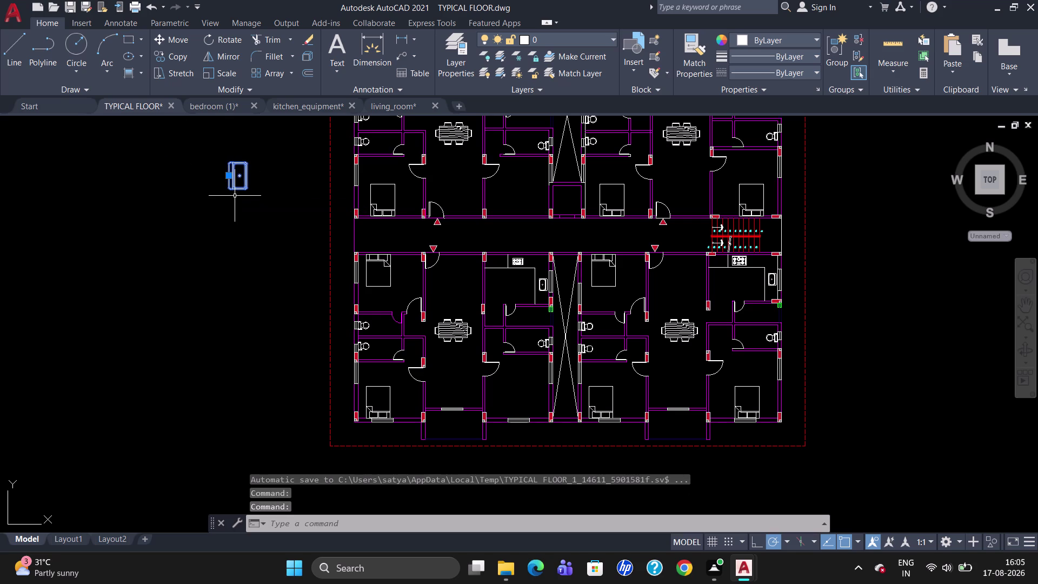
key(c)
key(o)
key(Return)
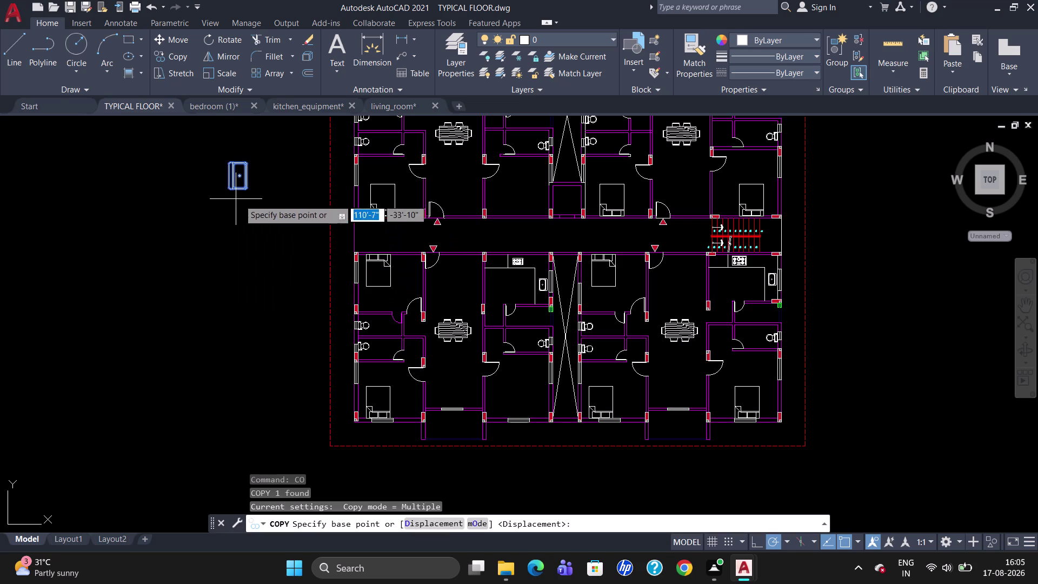
click(250, 163)
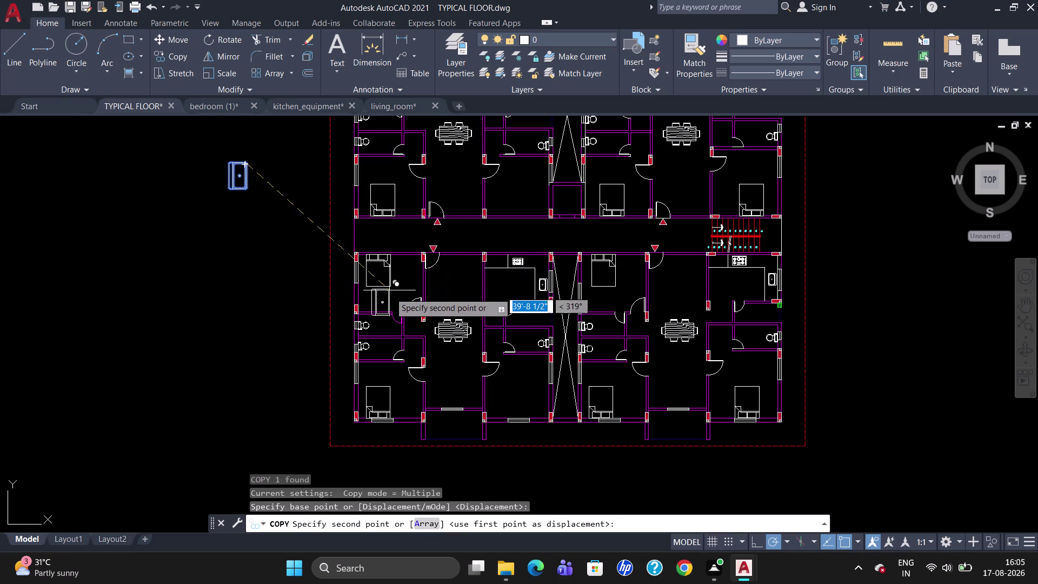
scroll(up, 3)
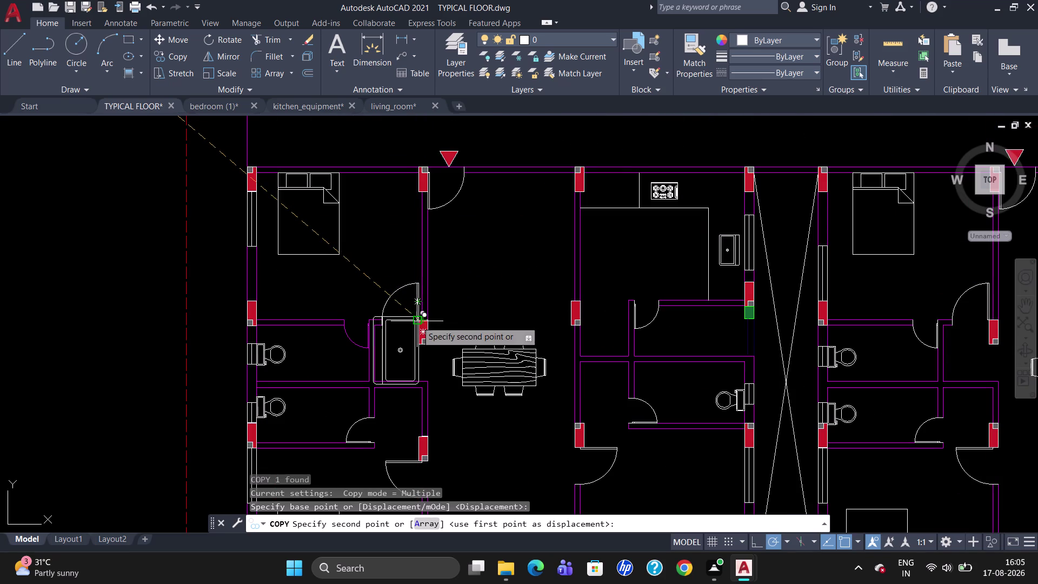
key(Escape)
scroll(down, 3)
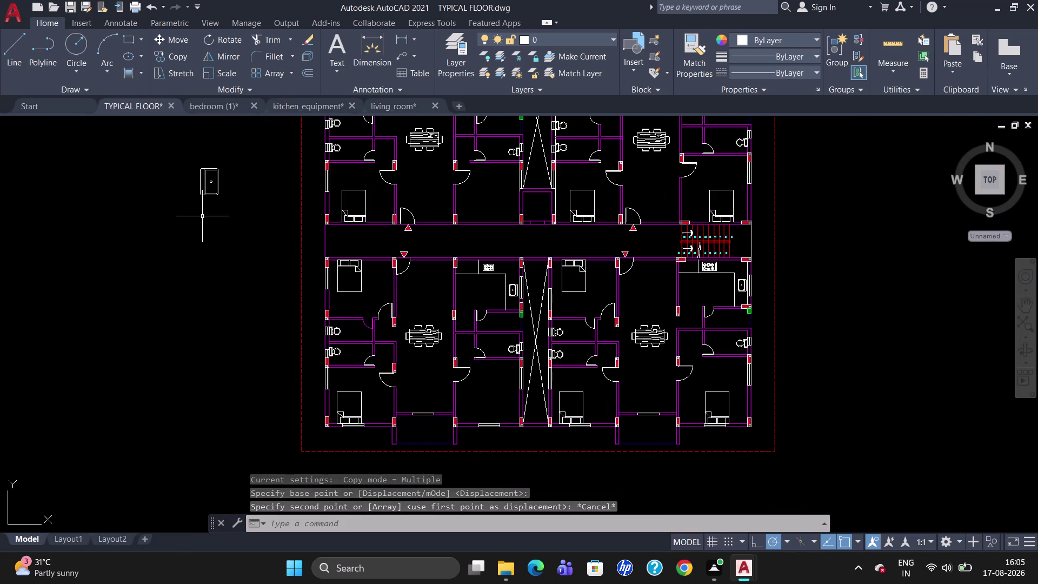
Delete the appliance block and reopen the DesignCenter Kitchens library.
click(200, 187)
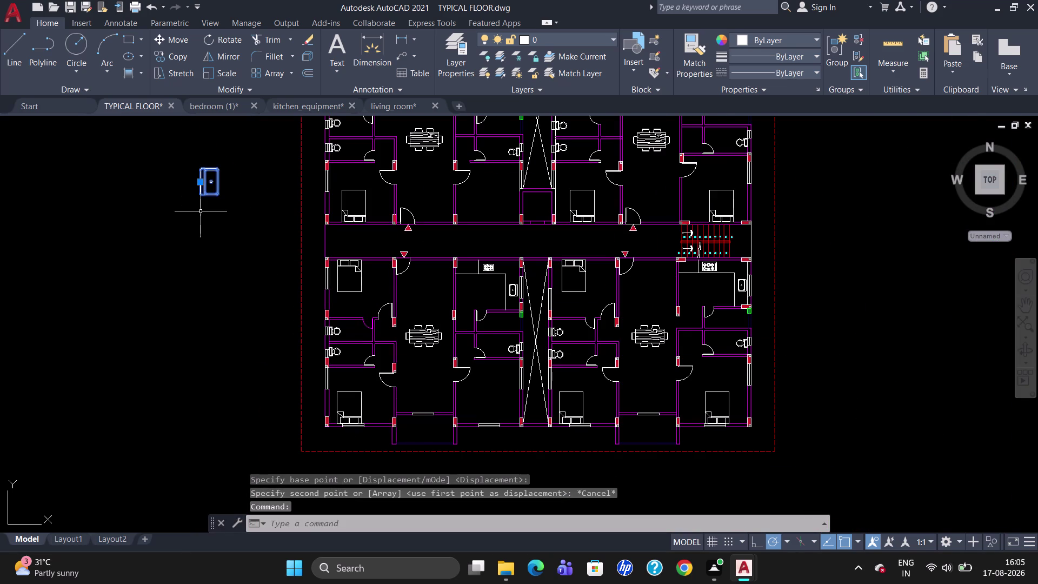
key(Delete)
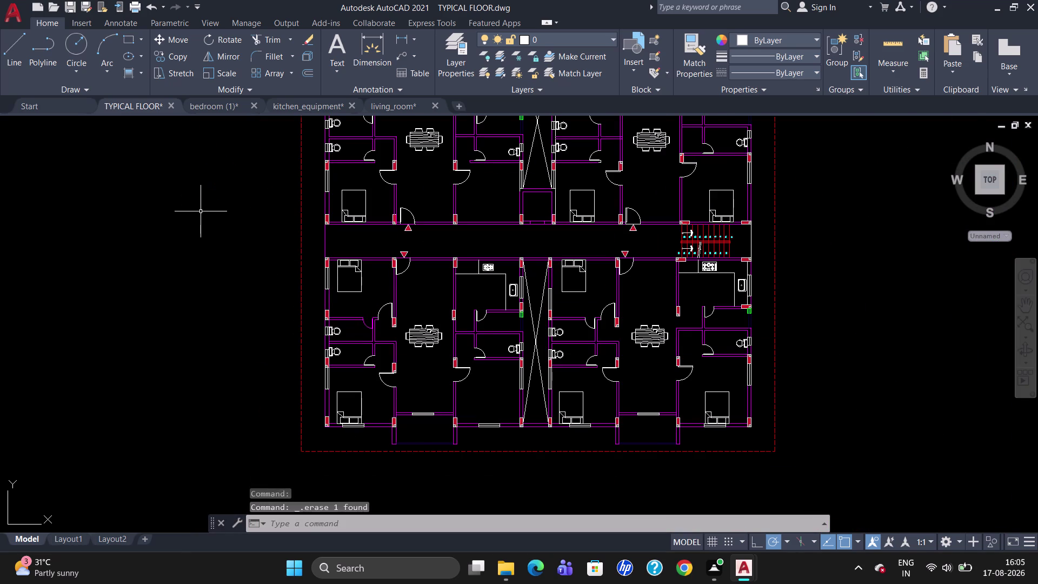
key(ctrl+2)
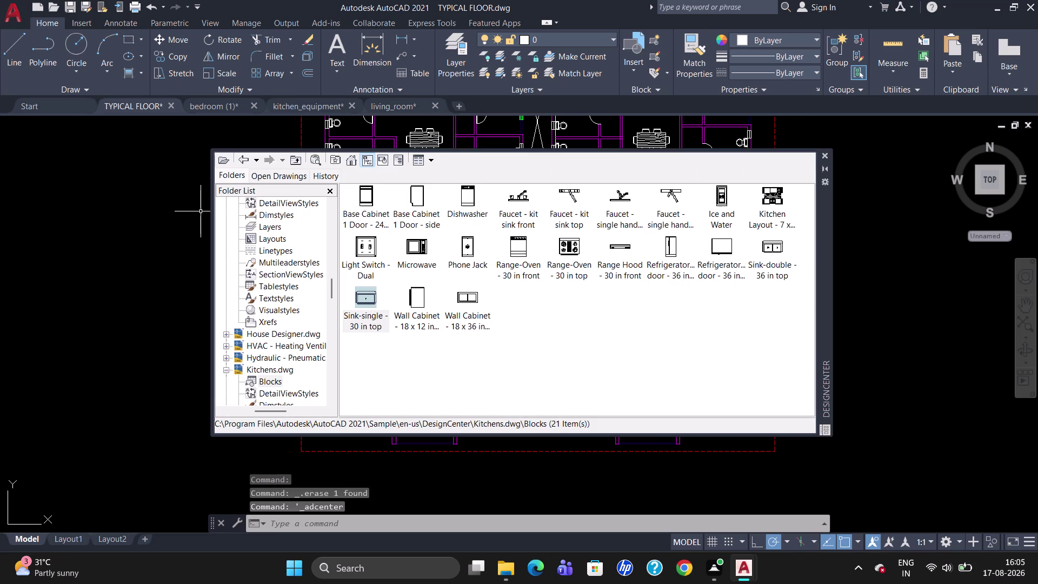
Insert the 'Sink-single - 30 in top' block beside the plan and close DesignCenter.
drag(367, 303, 295, 333)
drag(296, 332, 253, 336)
drag(372, 304, 145, 314)
click(145, 314)
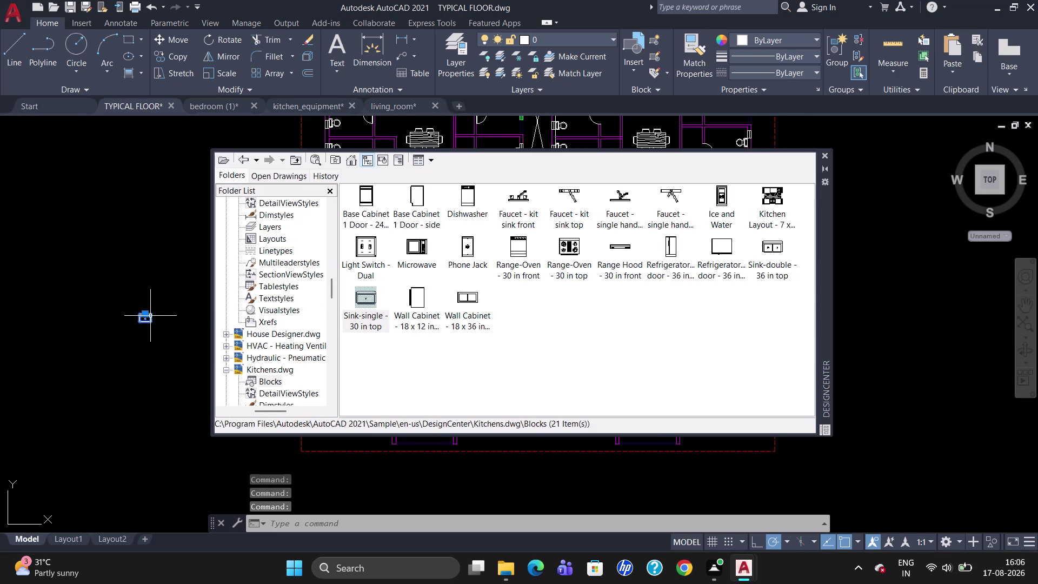
key(Escape)
click(823, 153)
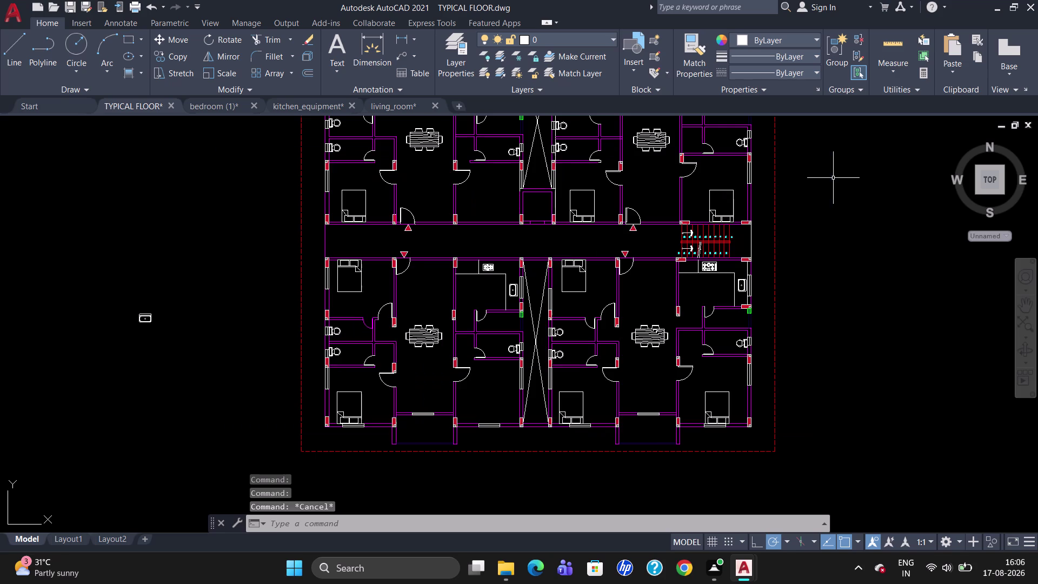
Rotate the new sink block 90° so it stands upright.
click(145, 315)
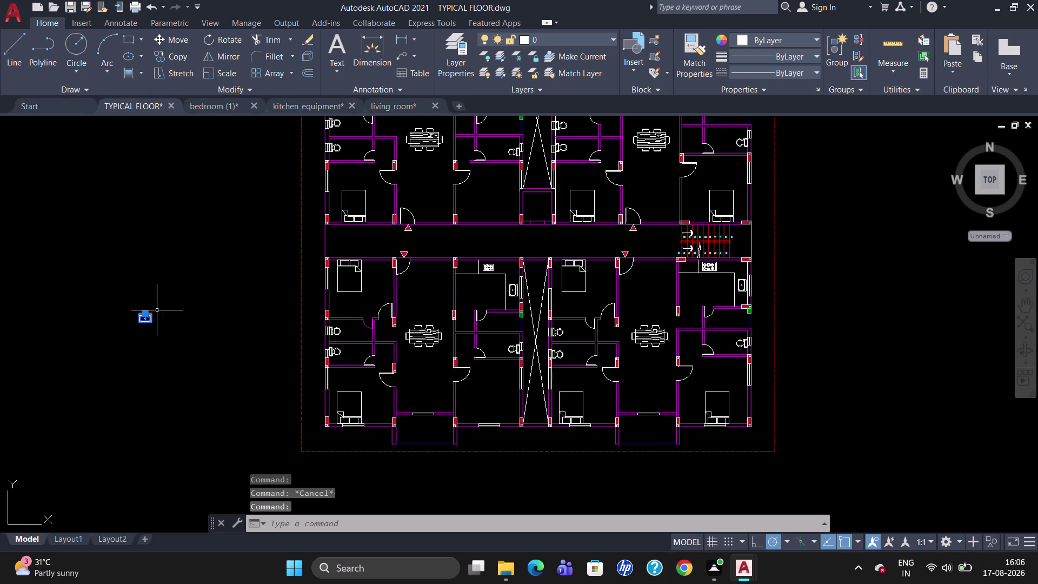
text(RO)
key(Return)
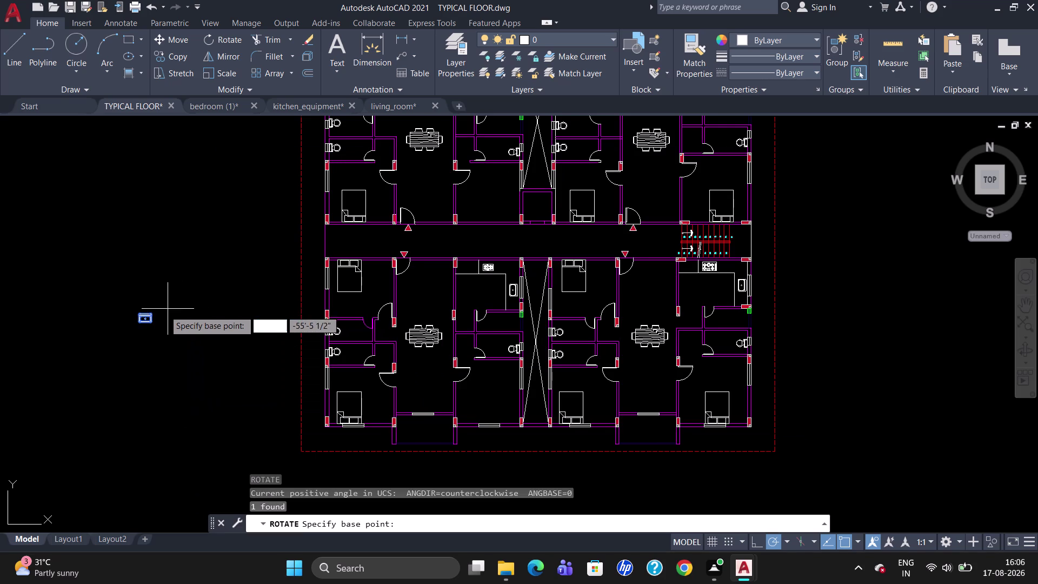
click(154, 312)
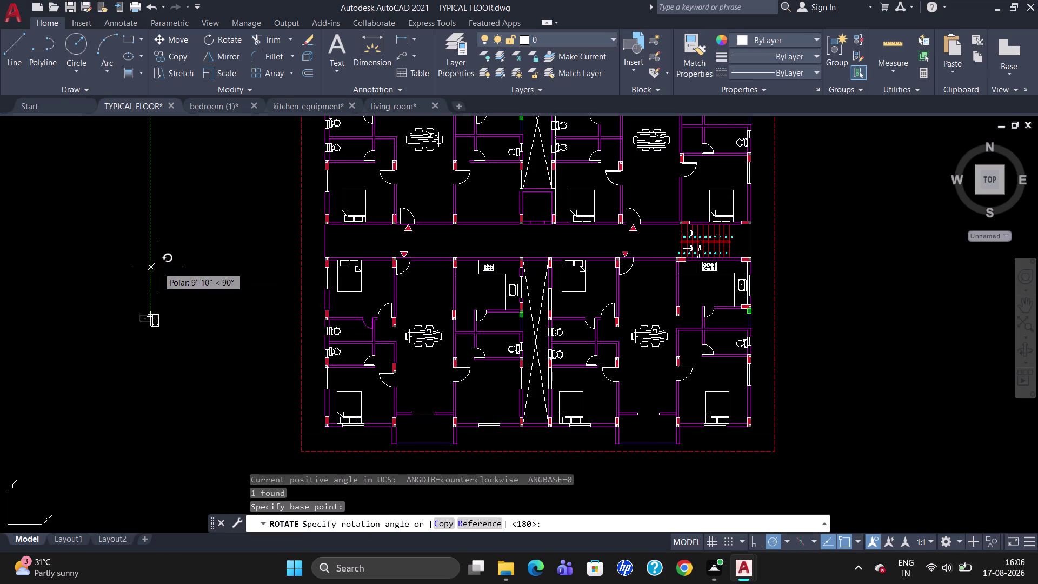
click(158, 268)
click(150, 317)
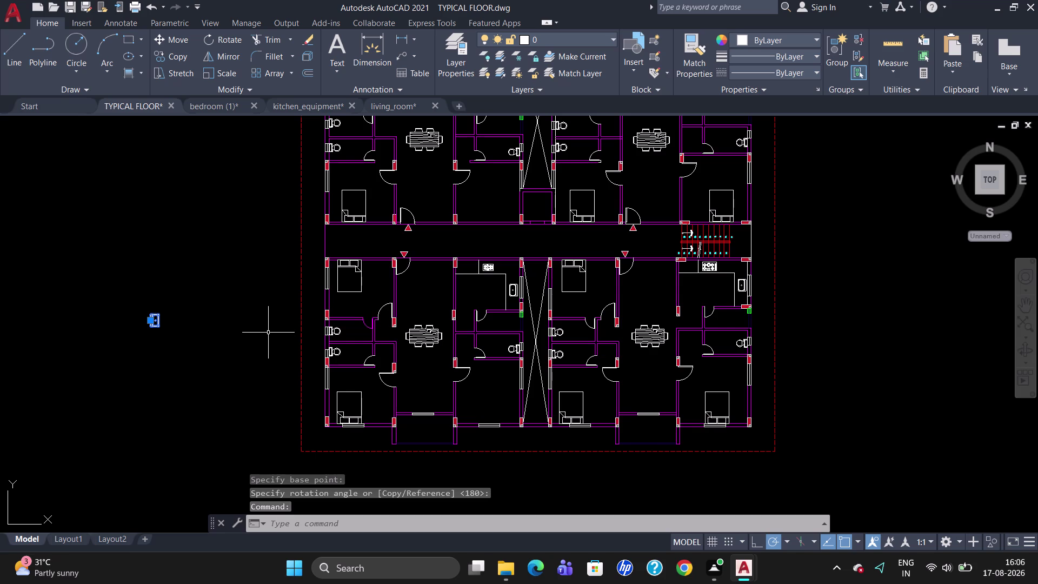
text(CO)
key(Return)
scroll(up, 3)
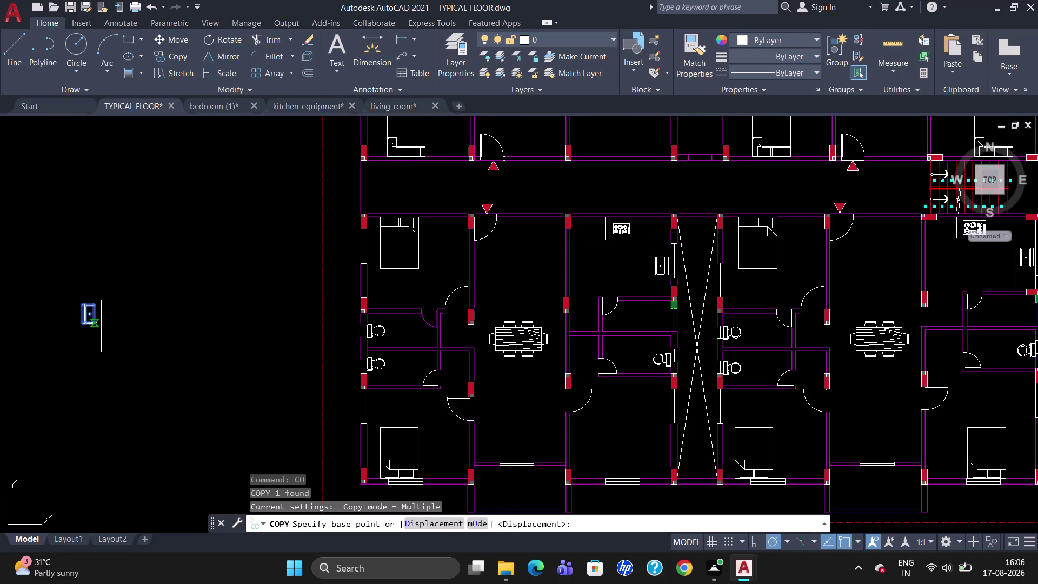
Place sink copies beside the toilet wall, in the next flat, and in the upper-left flat.
click(98, 324)
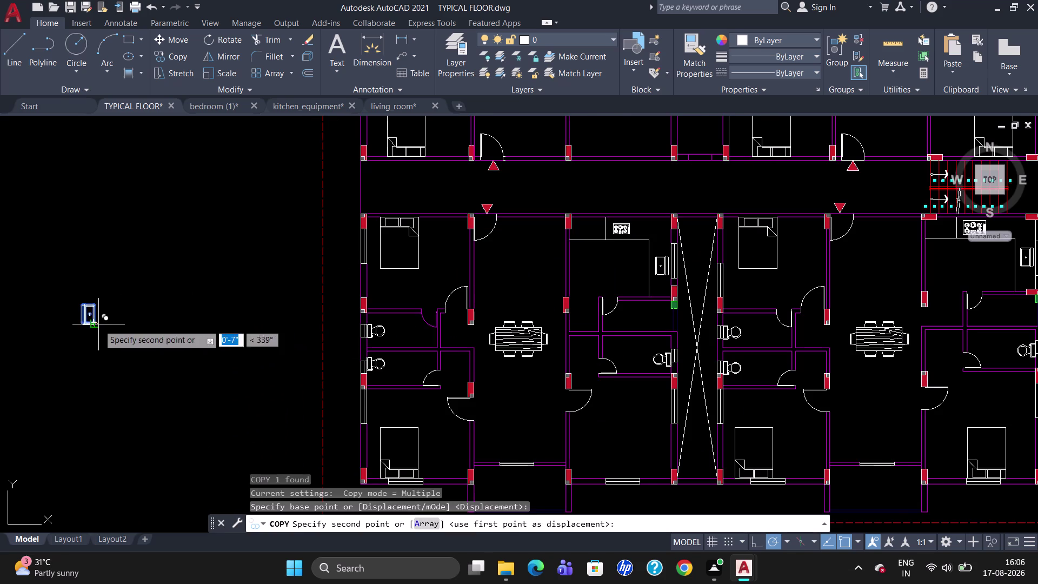
scroll(up, 3)
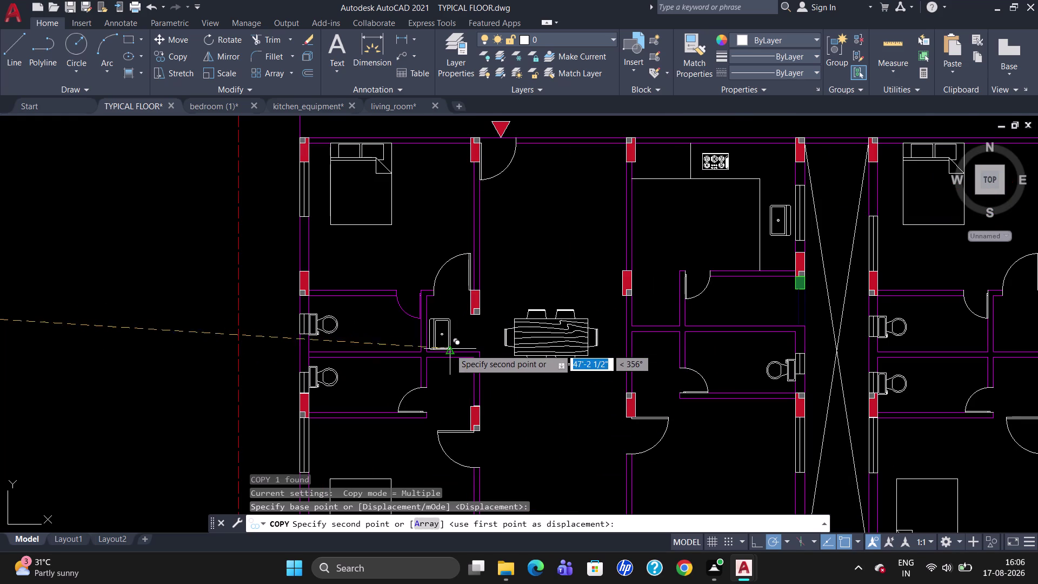
scroll(up, 3)
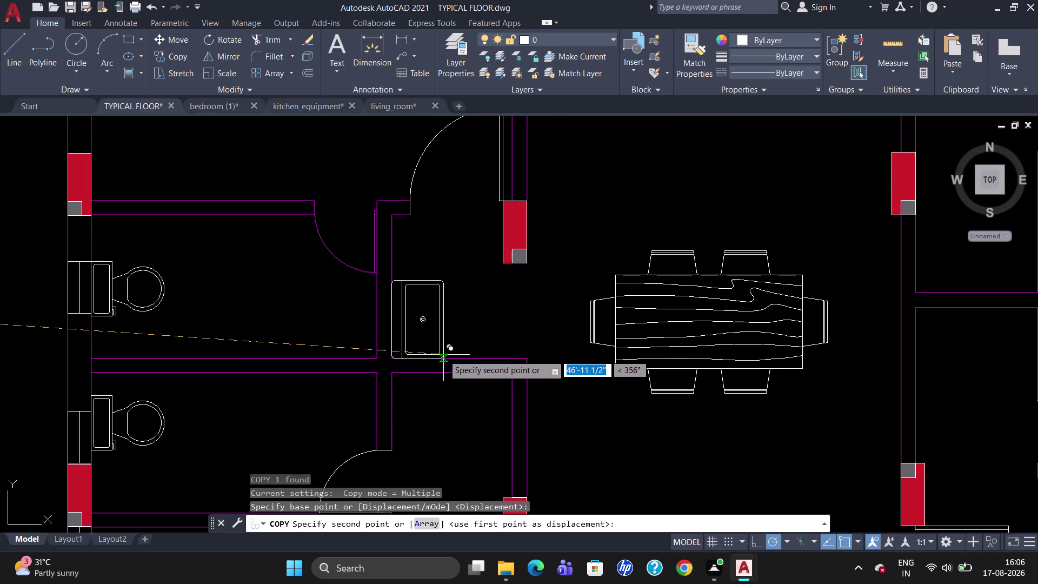
click(444, 354)
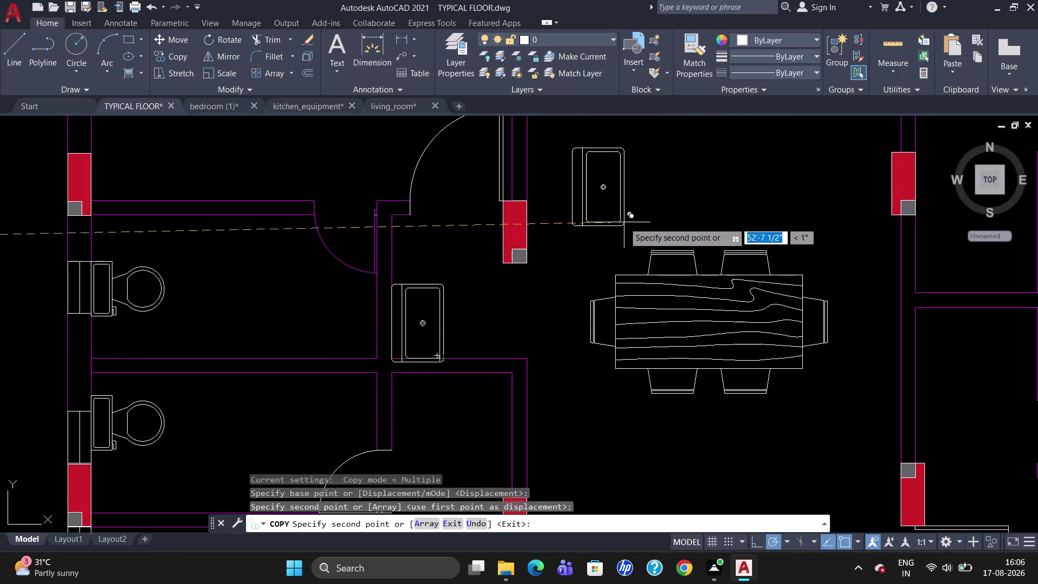
scroll(down, 3)
scroll(down, 3)
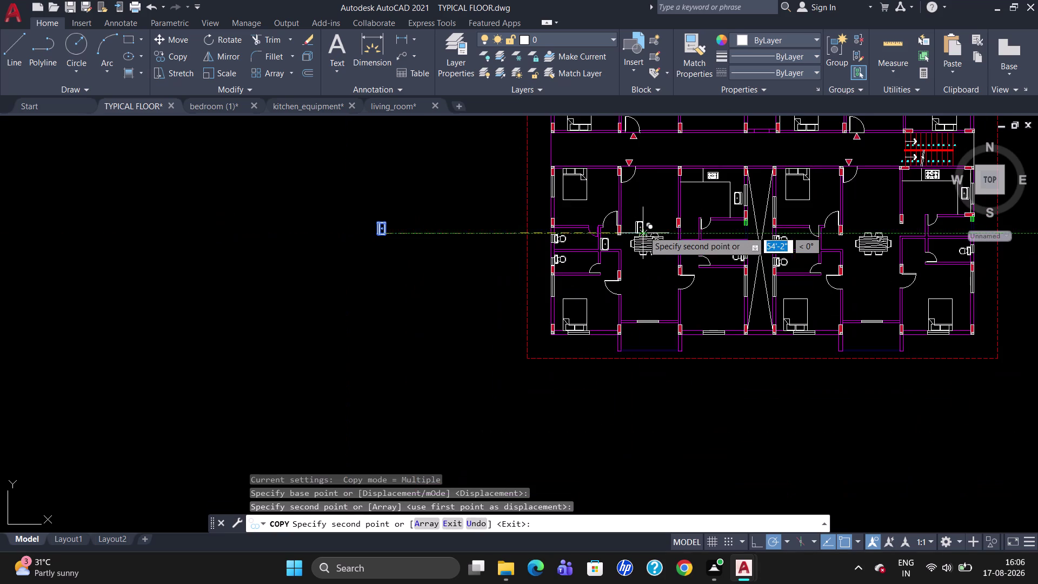
scroll(up, 3)
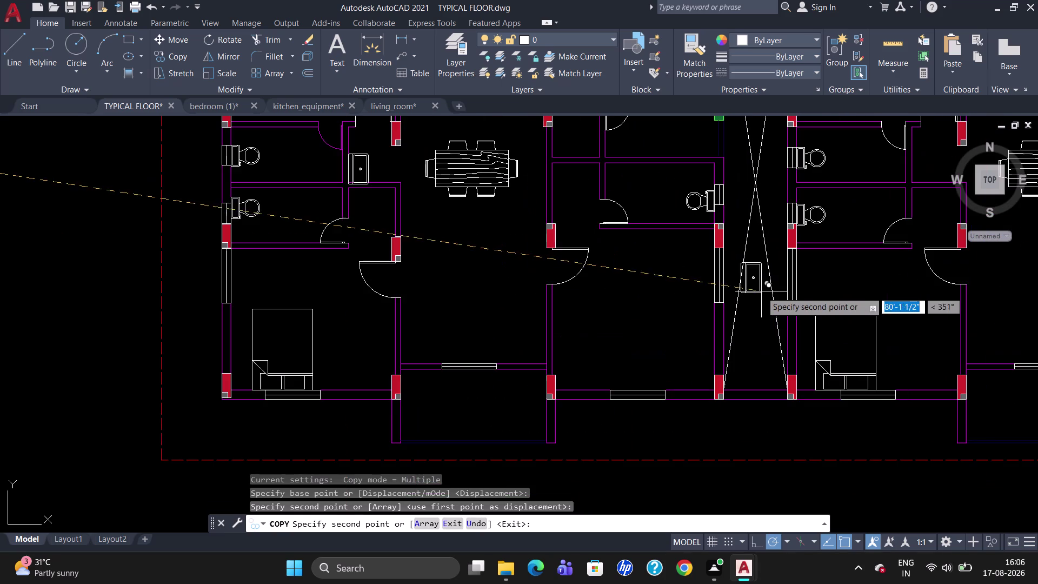
scroll(down, 3)
scroll(up, 3)
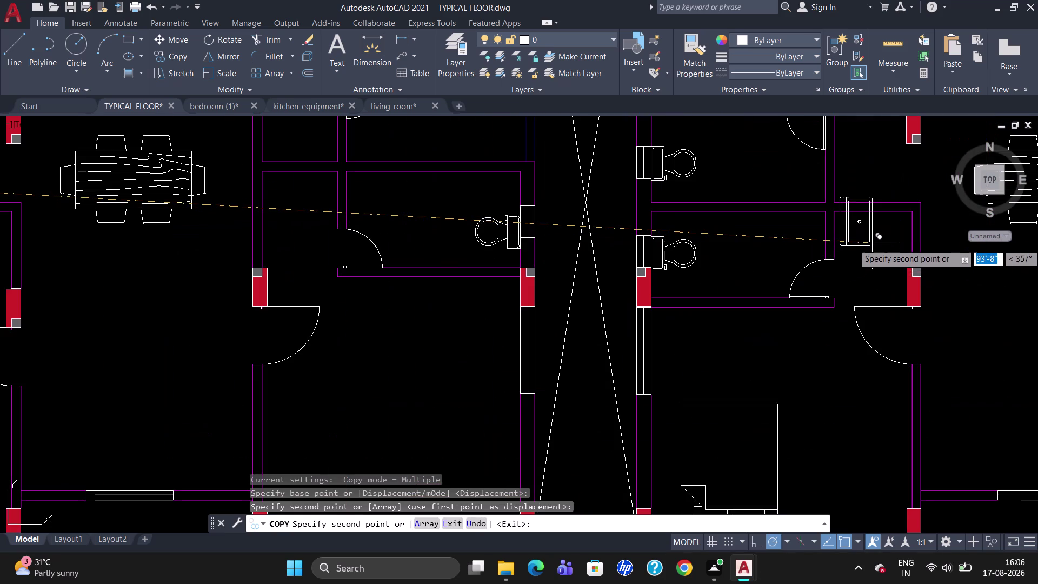
scroll(down, 3)
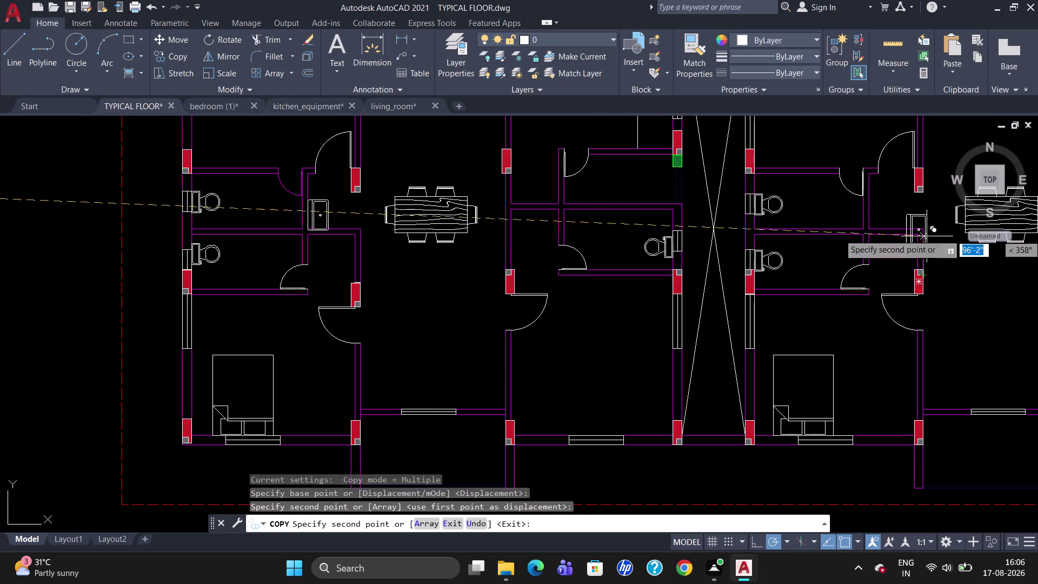
scroll(up, 3)
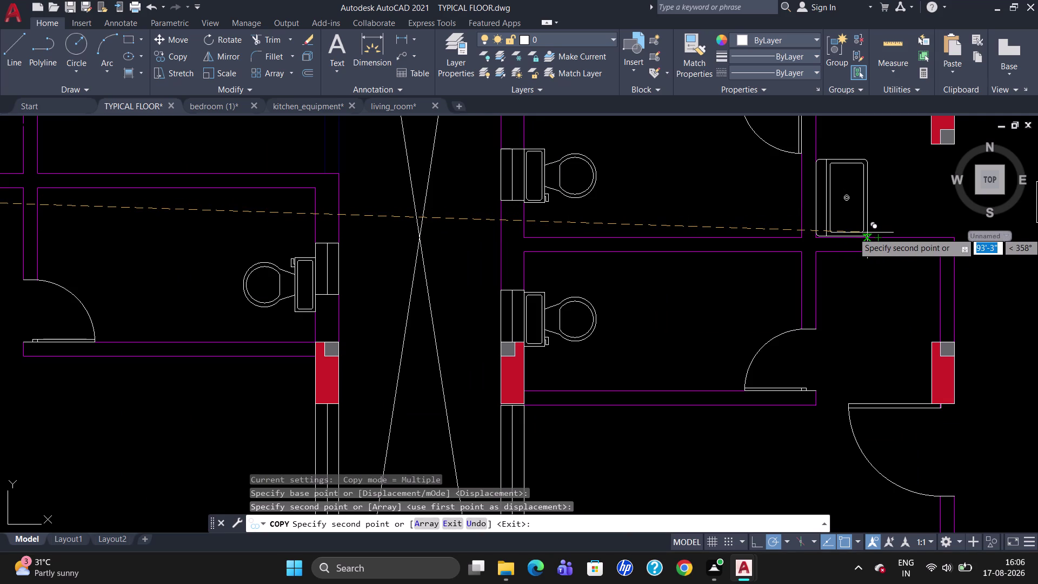
click(867, 232)
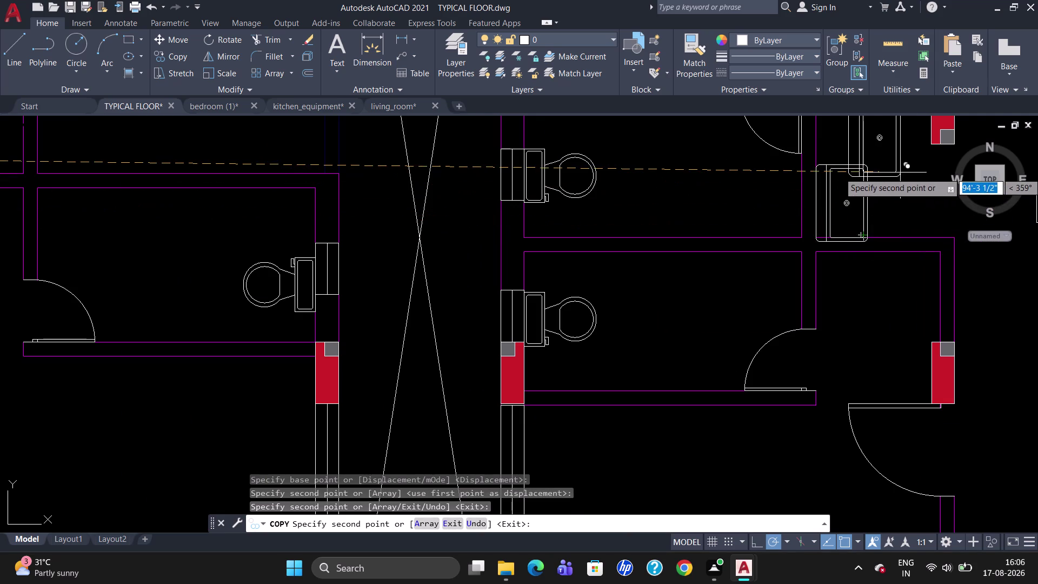
scroll(down, 3)
scroll(up, 3)
scroll(down, 3)
scroll(up, 3)
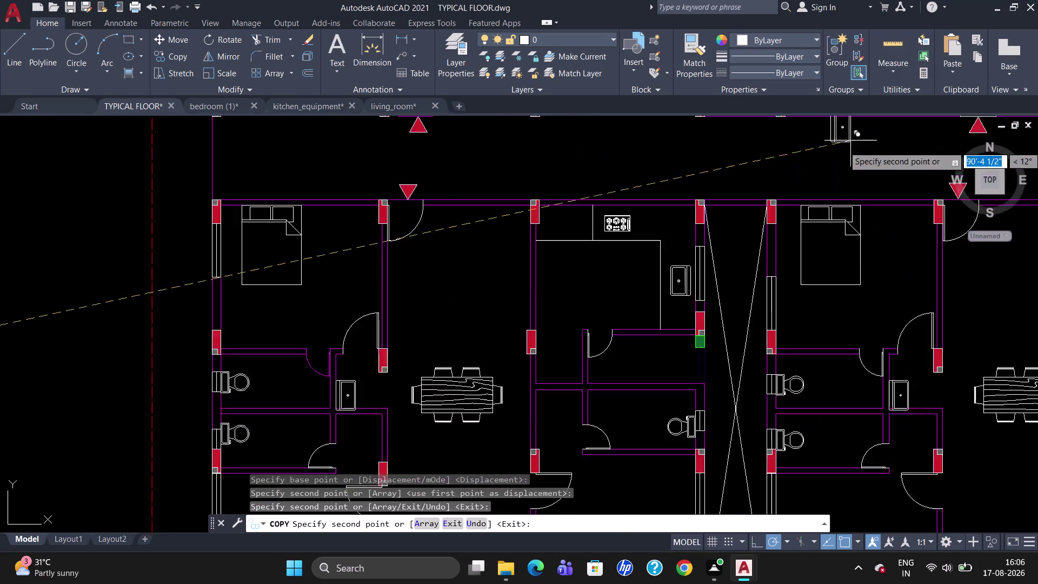
scroll(down, 3)
scroll(up, 3)
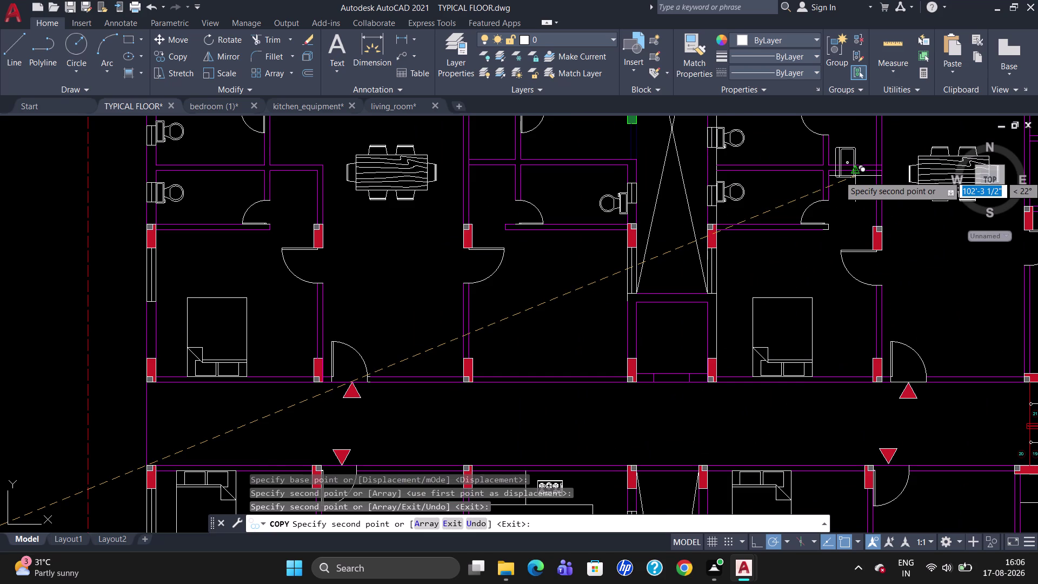
scroll(down, 3)
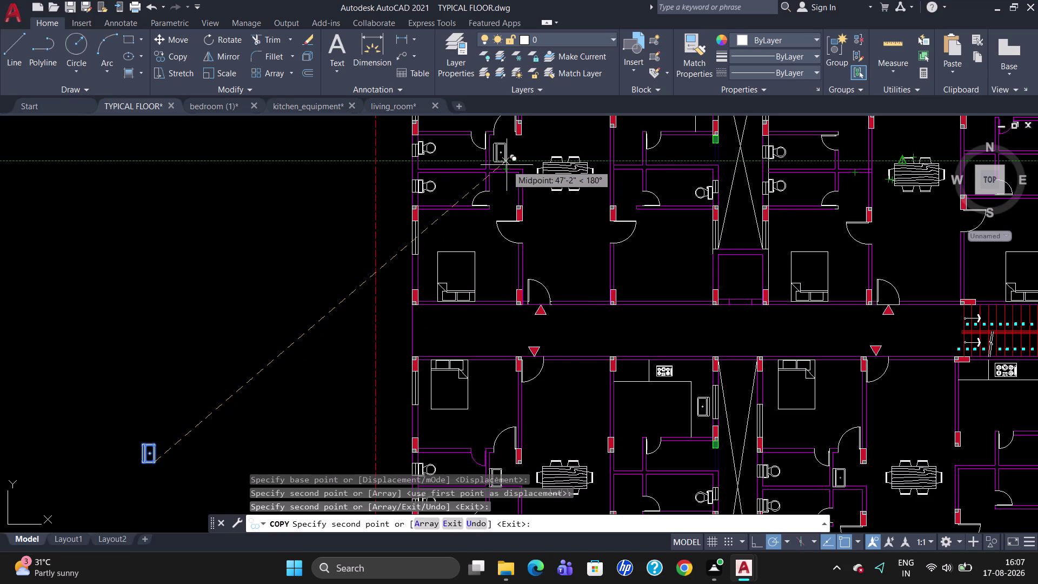
click(507, 162)
key(Escape)
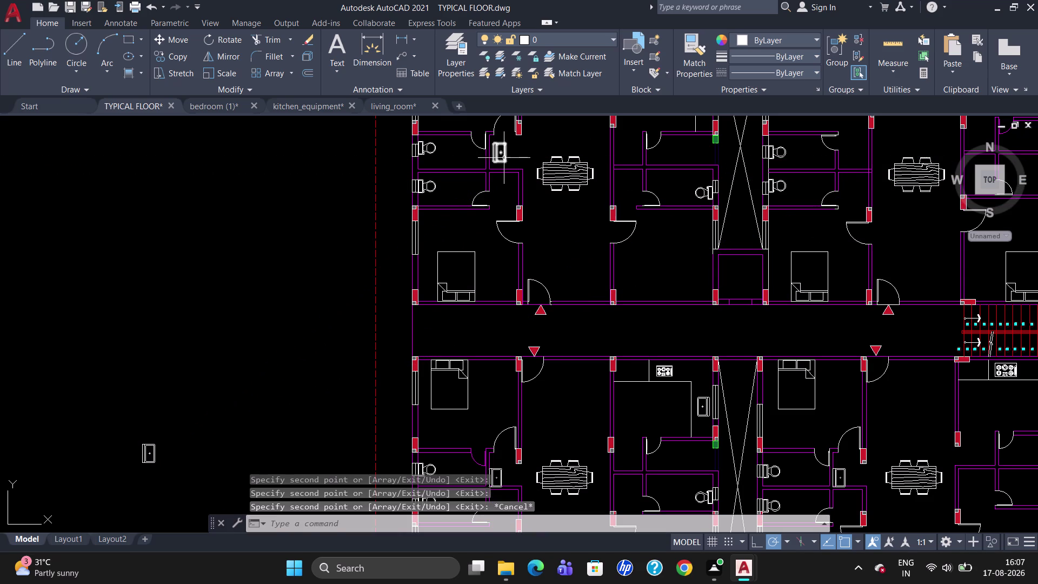
Select the upper-left sink copy and start moving it.
click(503, 155)
click(503, 160)
click(503, 162)
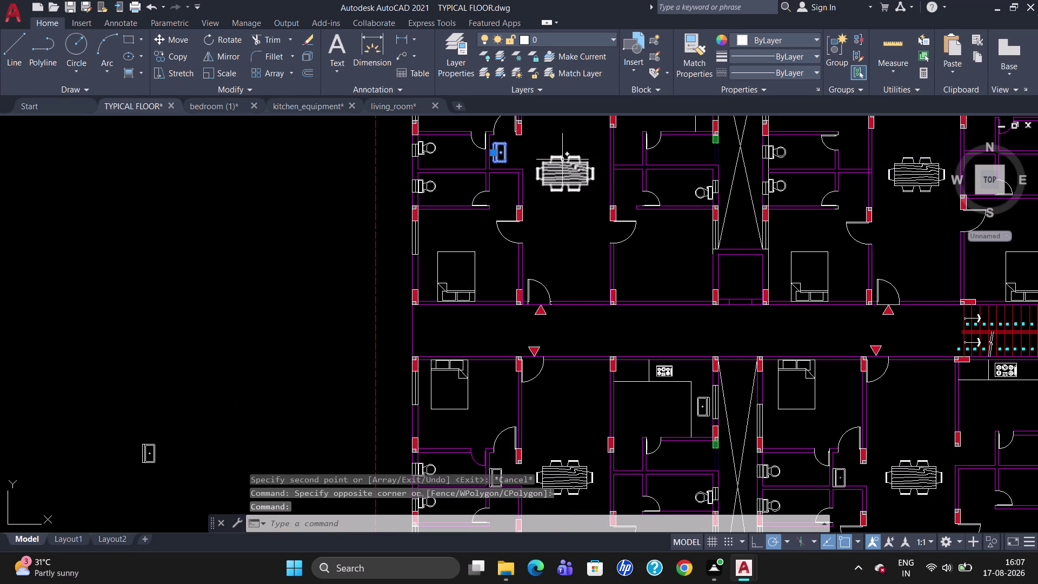
key(m)
key(Return)
Move the first unit's basin into its wall corner, then refine its position with a second move.
scroll(up, 3)
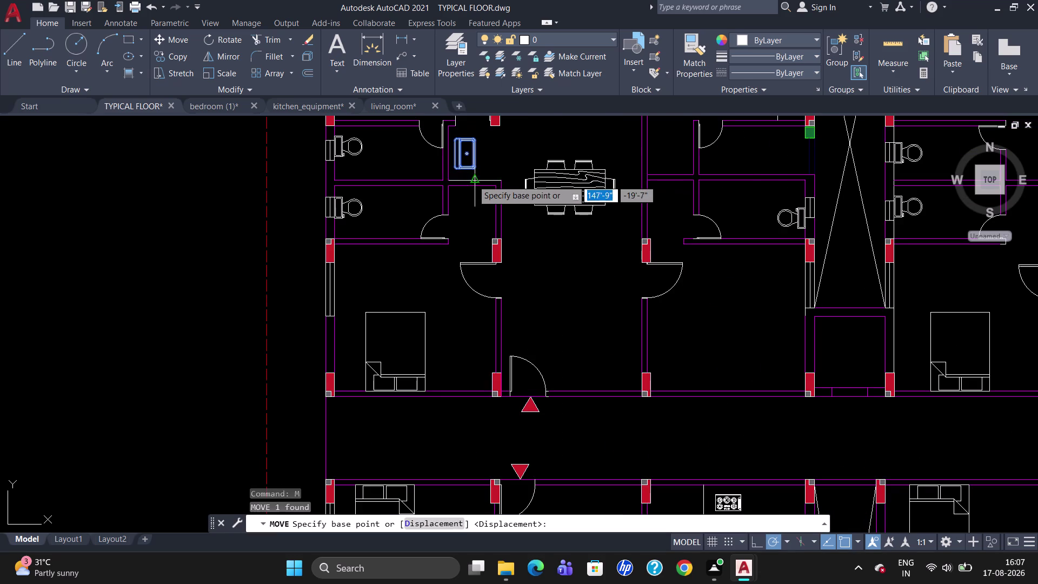
click(478, 168)
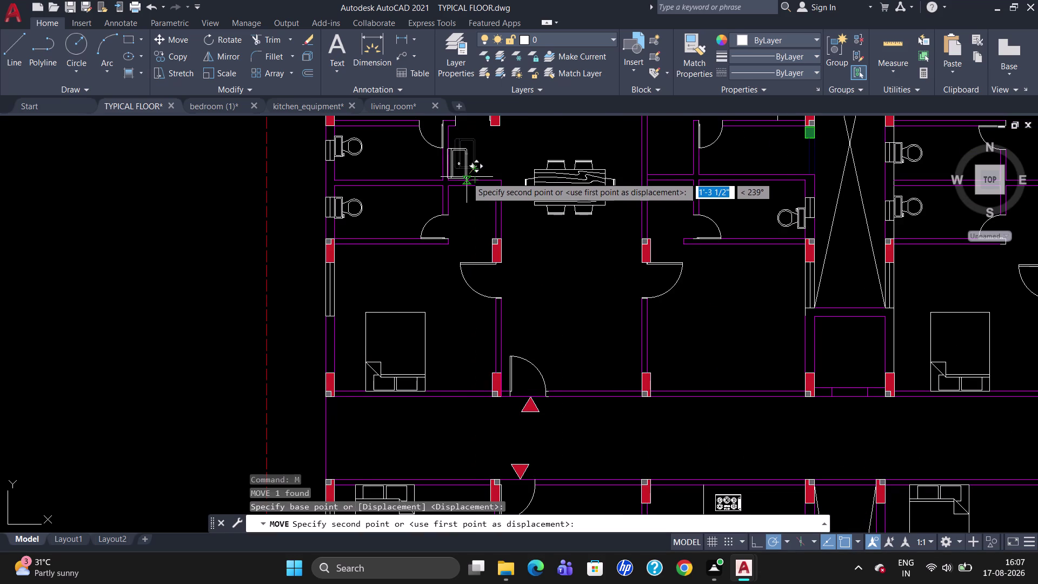
scroll(up, 3)
scroll(up, 3)
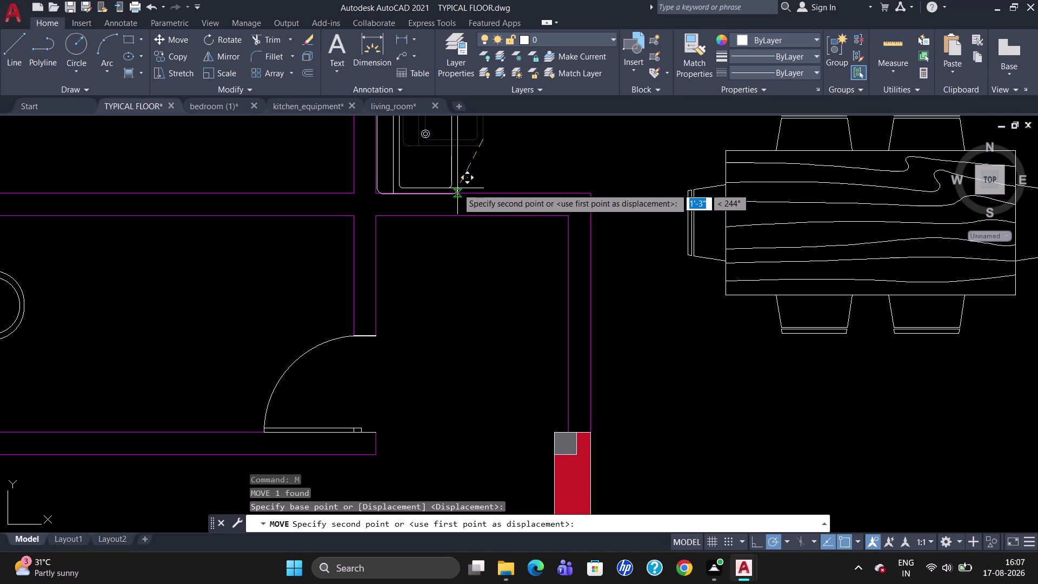
click(457, 187)
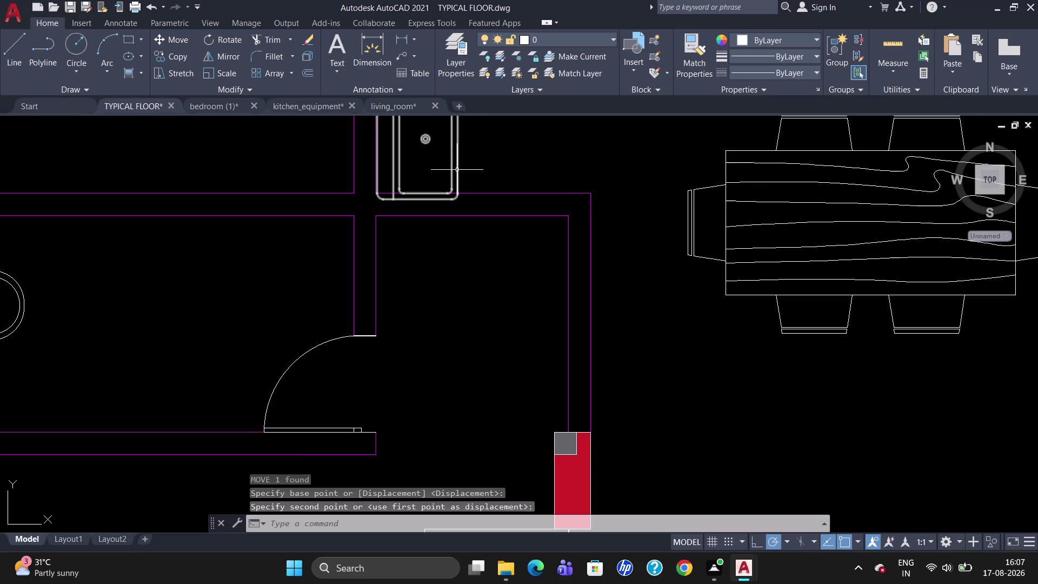
click(457, 171)
scroll(down, 3)
scroll(up, 3)
scroll(down, 3)
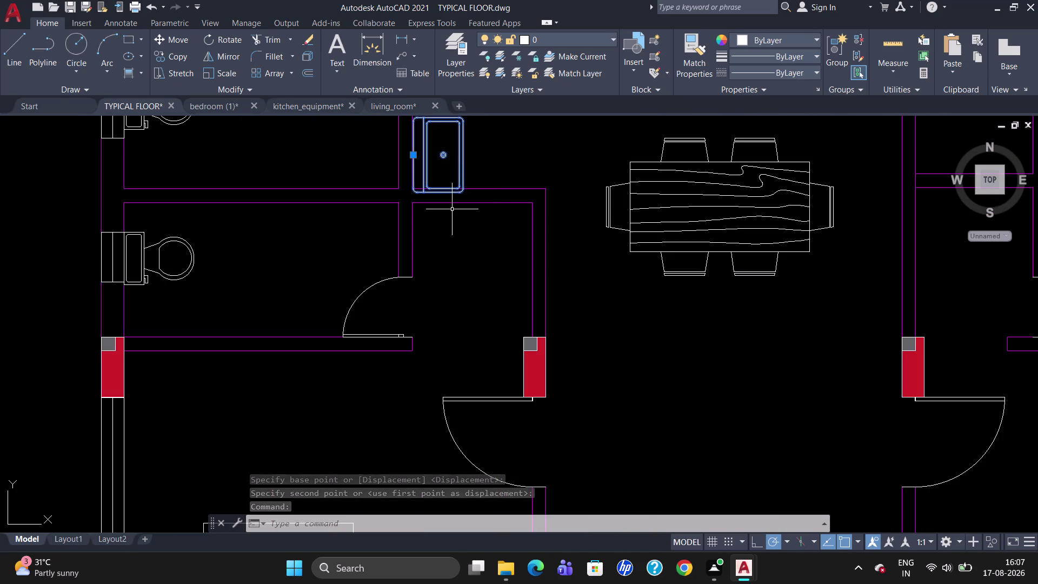
key(Return)
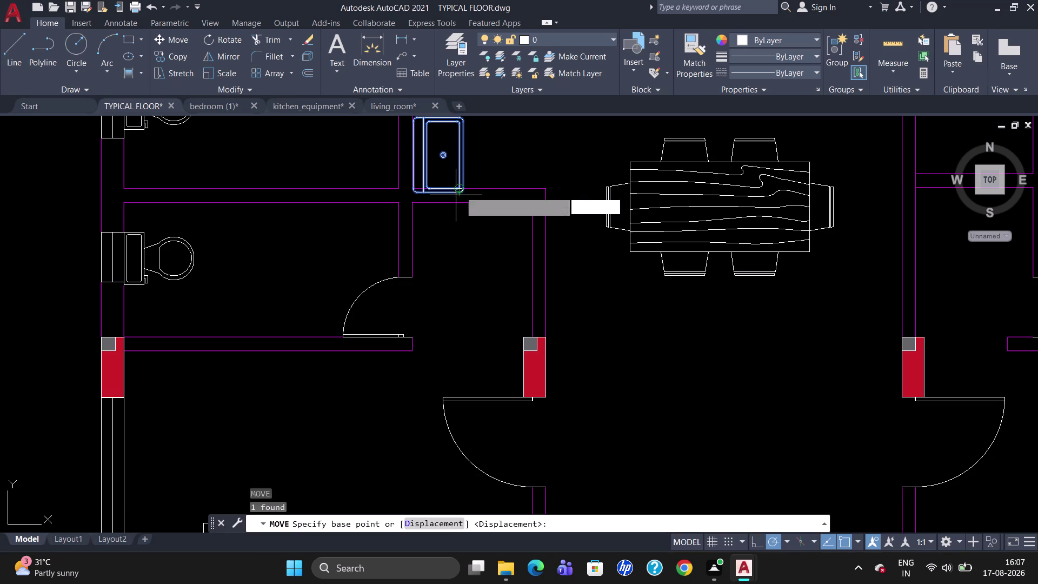
click(462, 189)
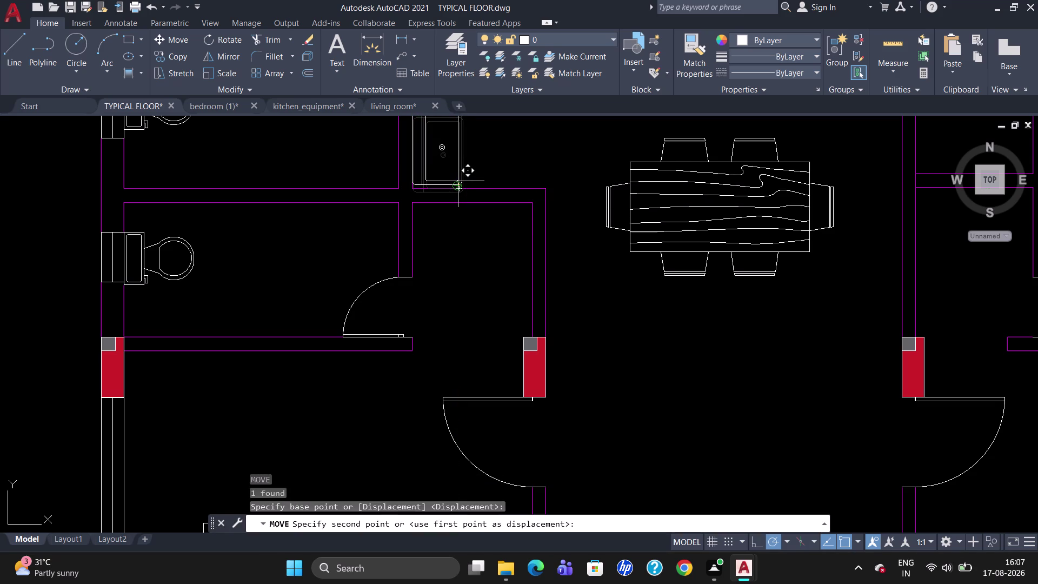
click(458, 181)
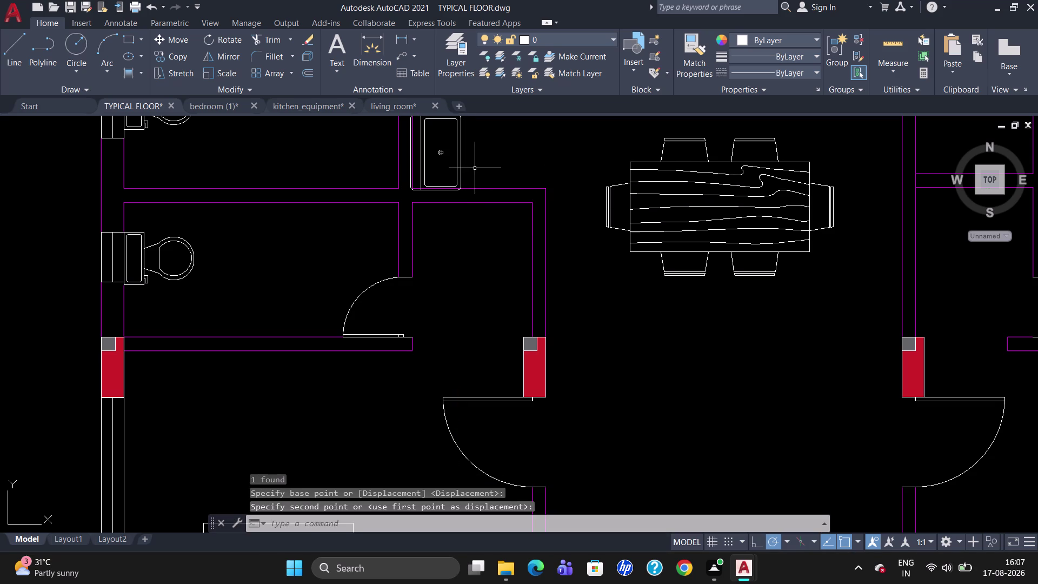
Move the same basin once more so it sits flush with the wall corner.
click(461, 167)
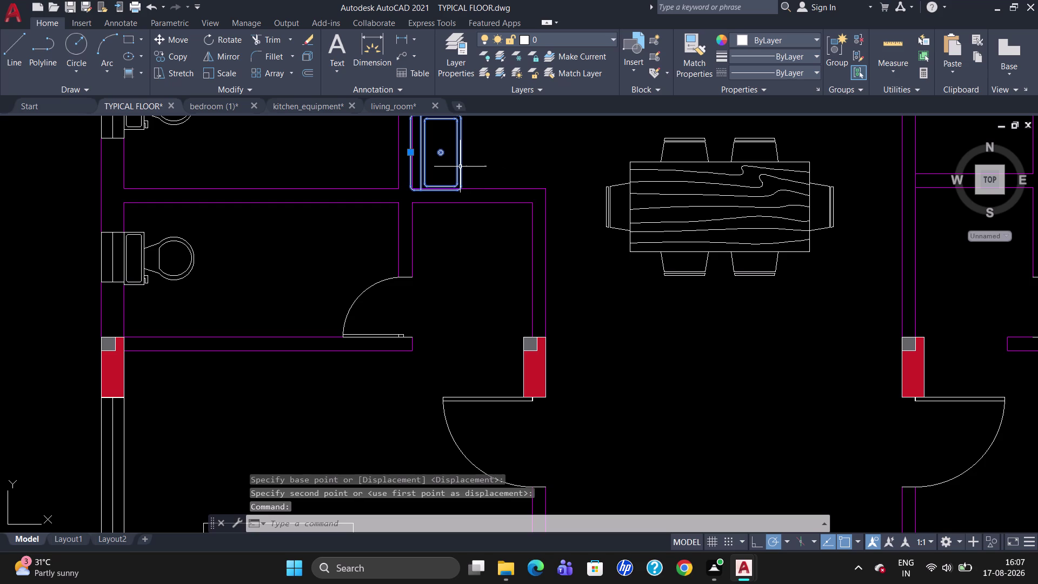
key(comma)
key(BackSpace)
key(m)
key(Return)
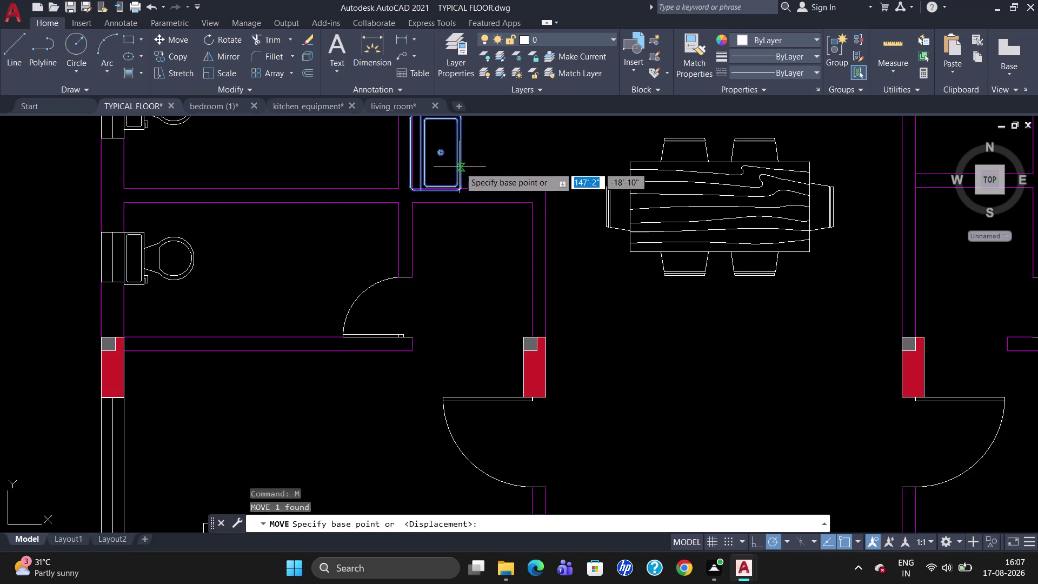
click(461, 188)
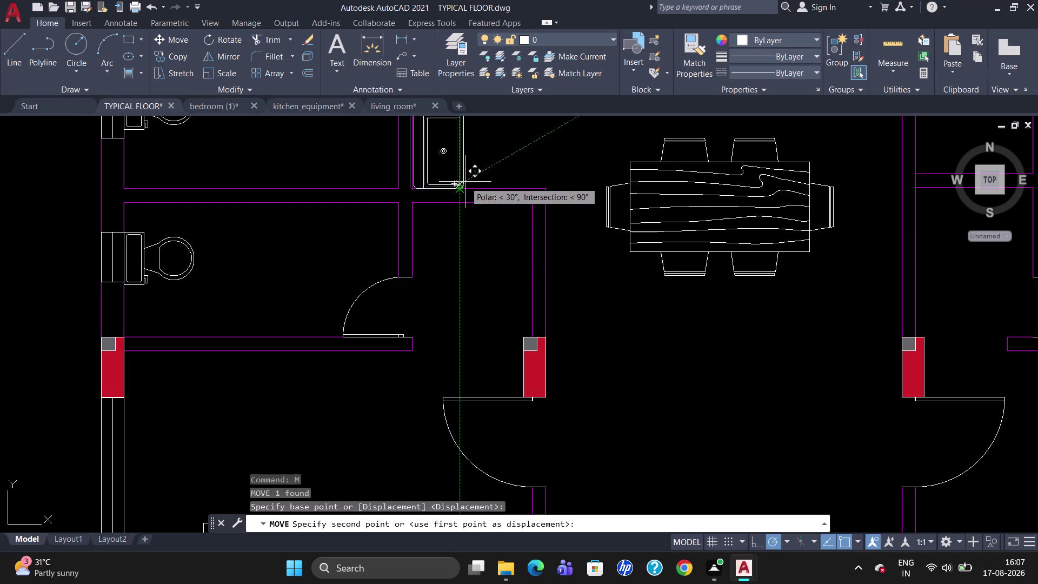
click(464, 179)
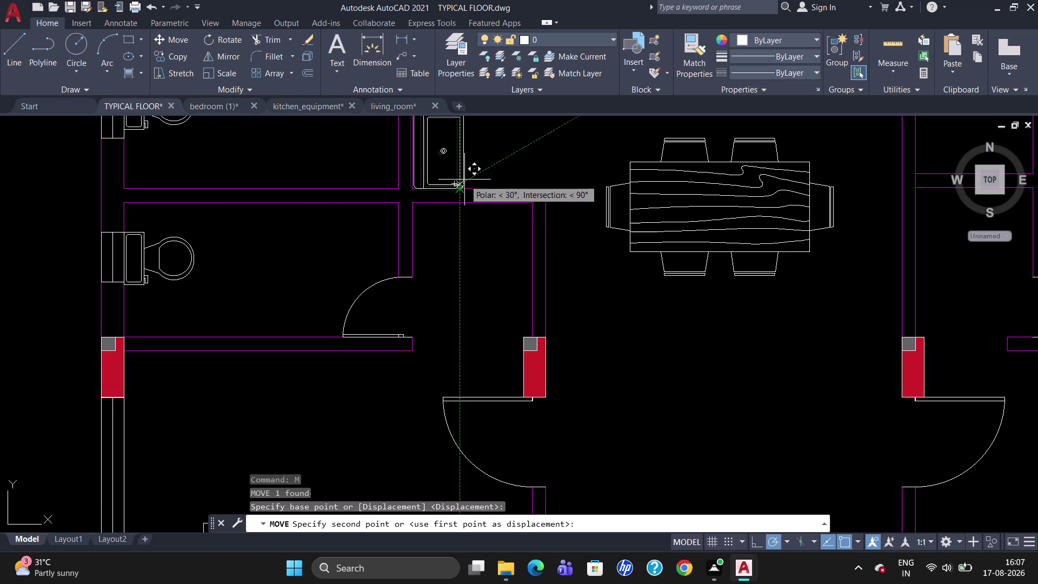
scroll(down, 3)
scroll(up, 3)
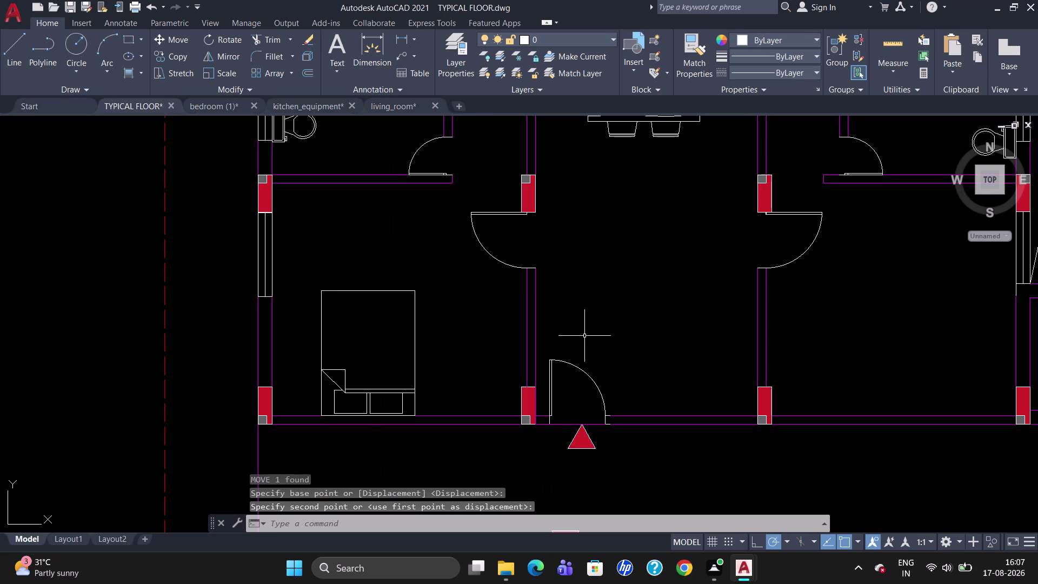
scroll(down, 3)
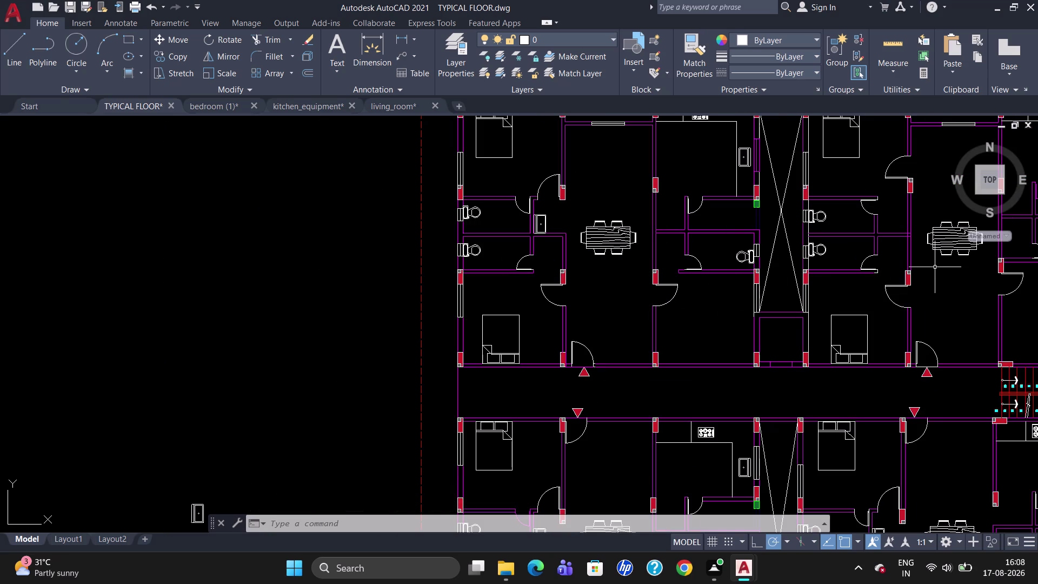
scroll(down, 3)
scroll(up, 3)
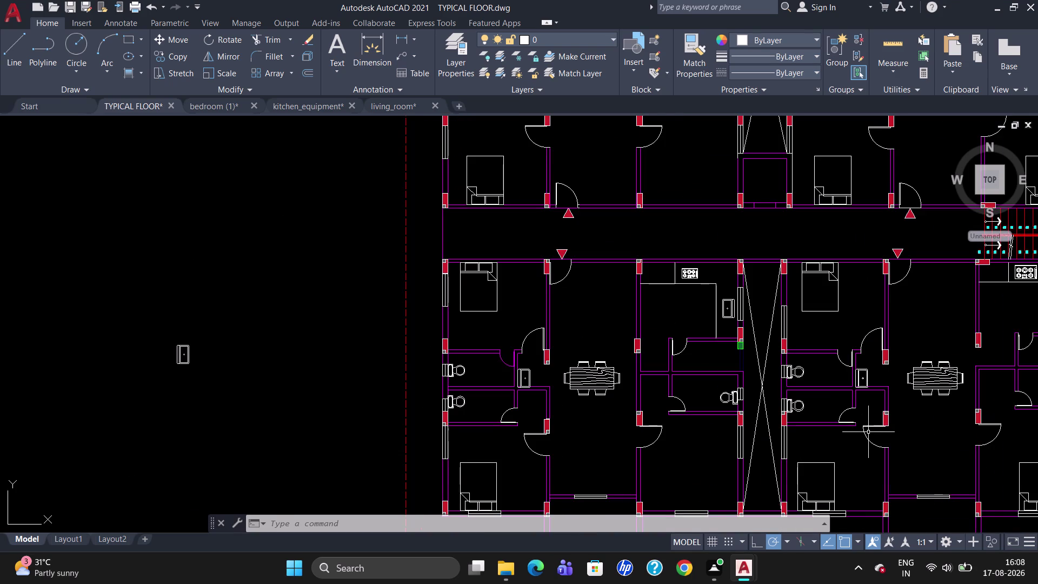
scroll(up, 3)
Snap the next unit's basin into its wall corner, adjusting it with a second move.
click(839, 288)
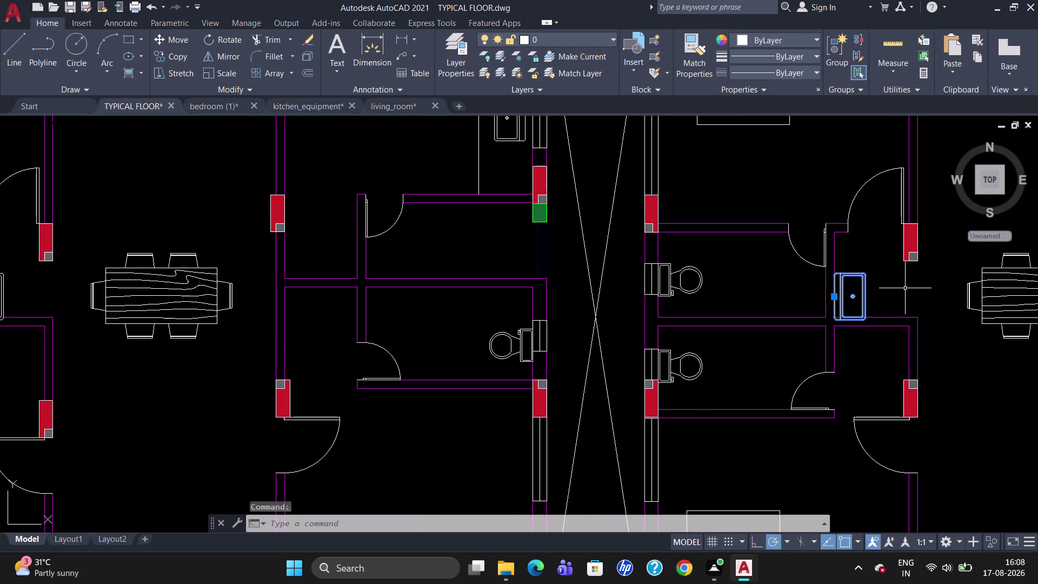
key(m)
key(Return)
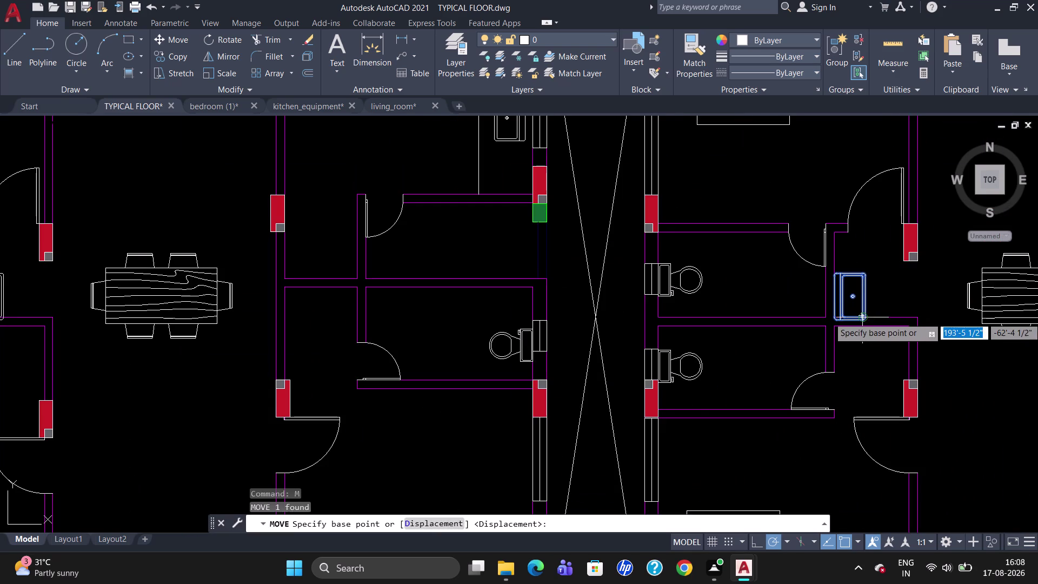
click(866, 317)
scroll(up, 3)
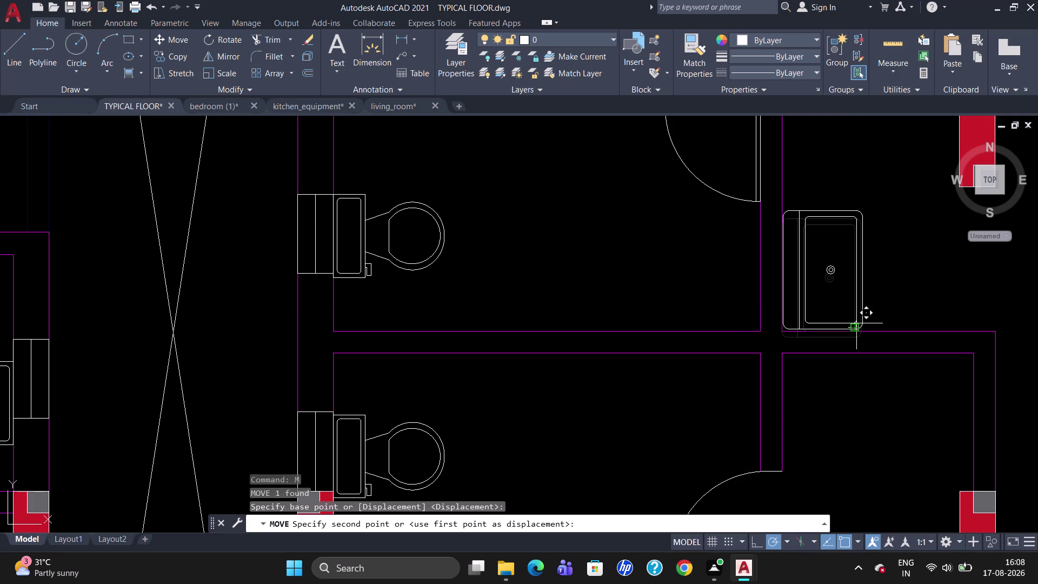
click(856, 323)
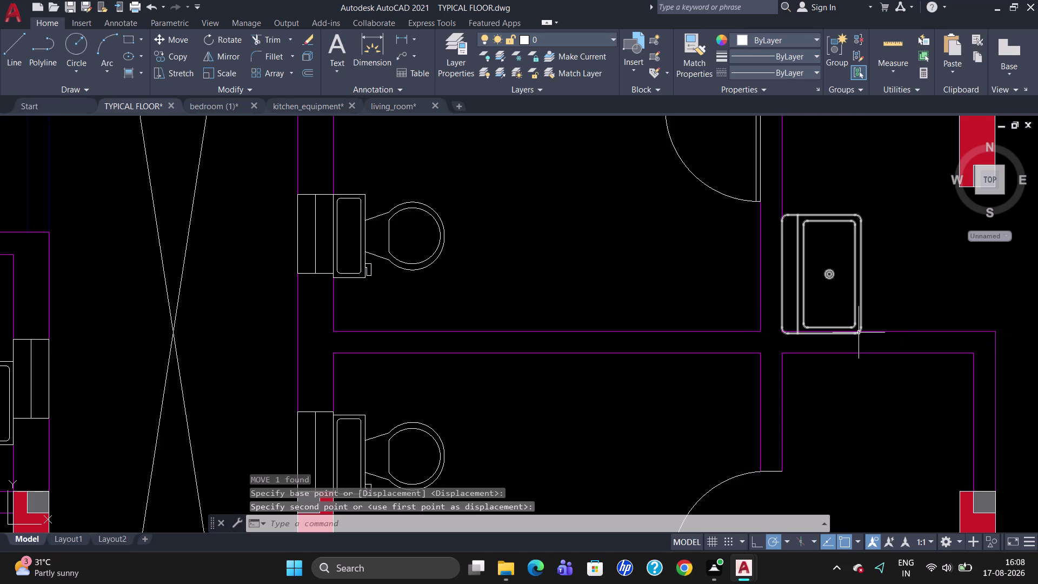
click(858, 332)
key(comma)
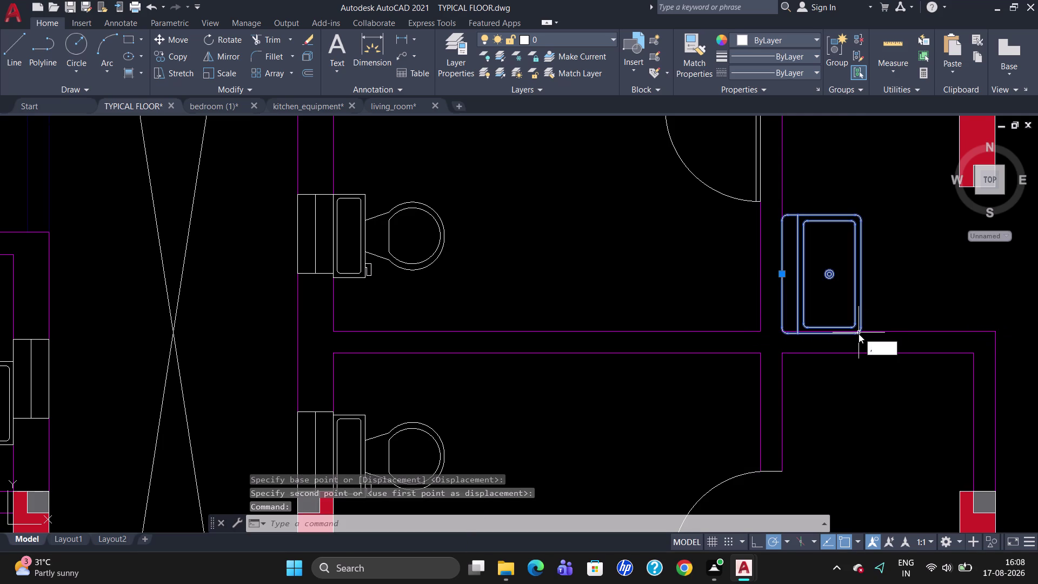
key(BackSpace)
key(m)
key(Return)
click(859, 334)
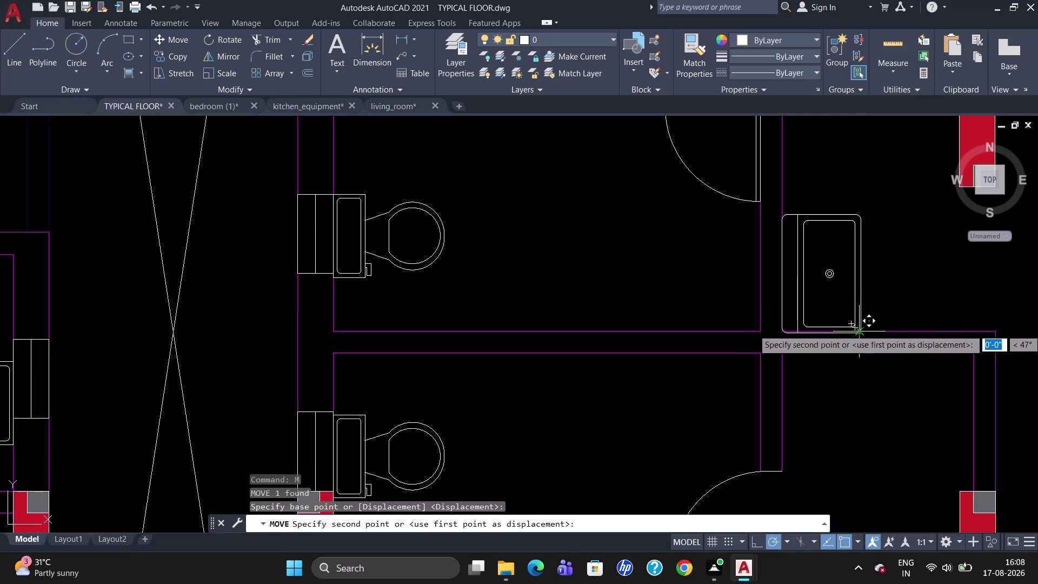
click(859, 326)
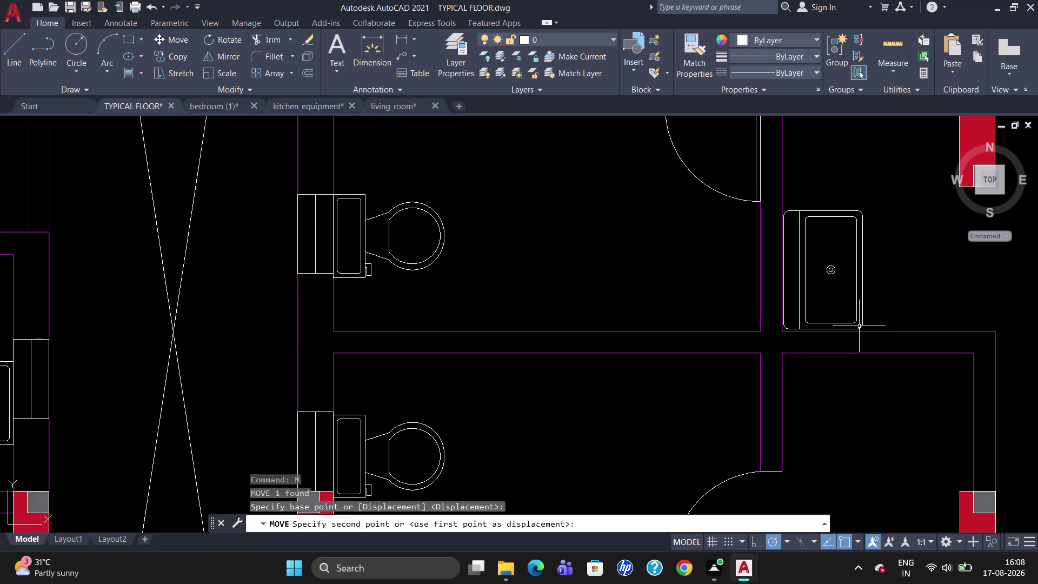
scroll(down, 3)
scroll(down, 3)
scroll(up, 3)
Move another unit's basin flush into its wall corner.
click(411, 281)
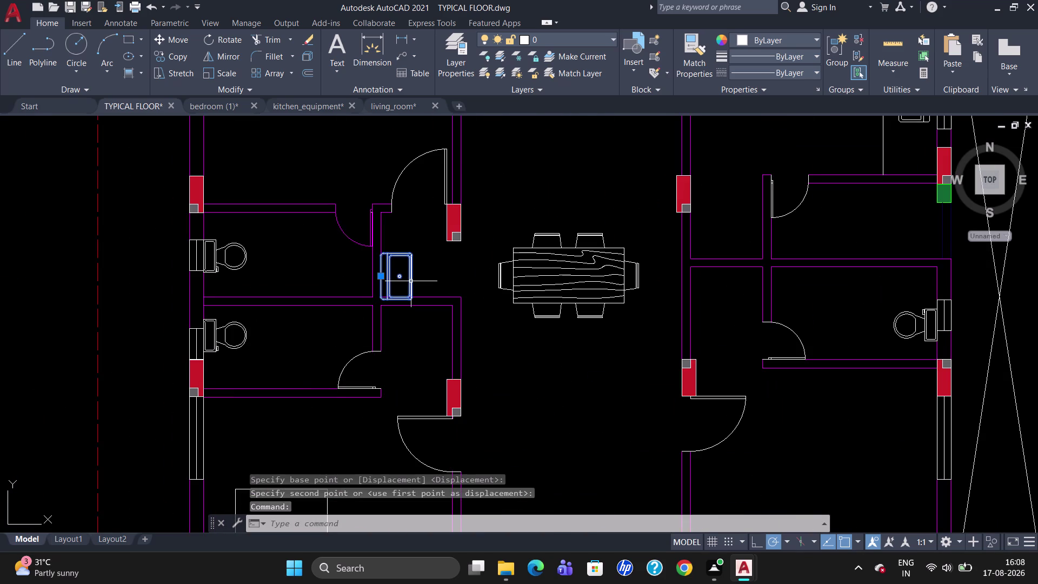
key(m)
key(Return)
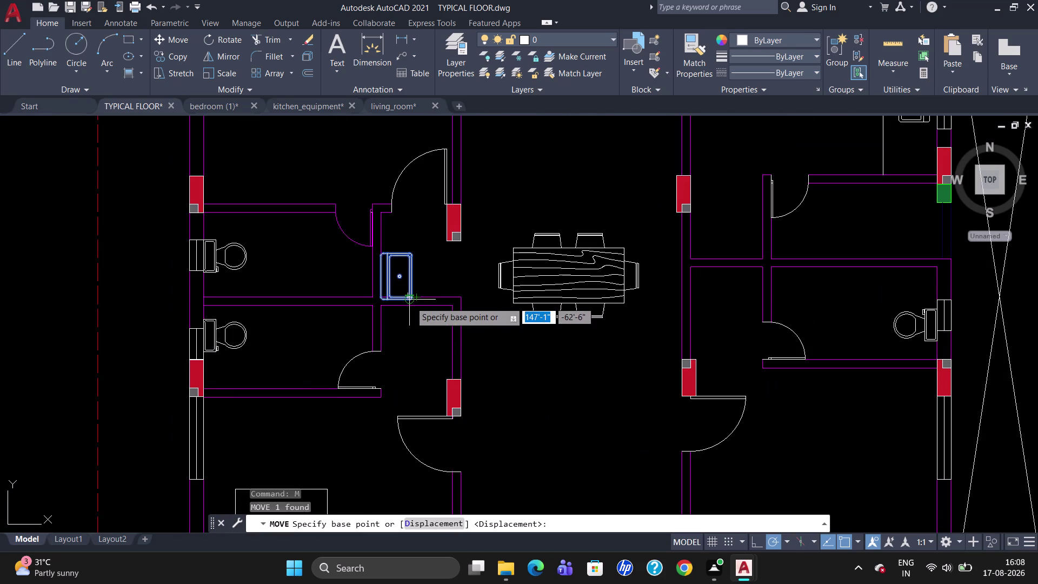
click(410, 301)
click(411, 294)
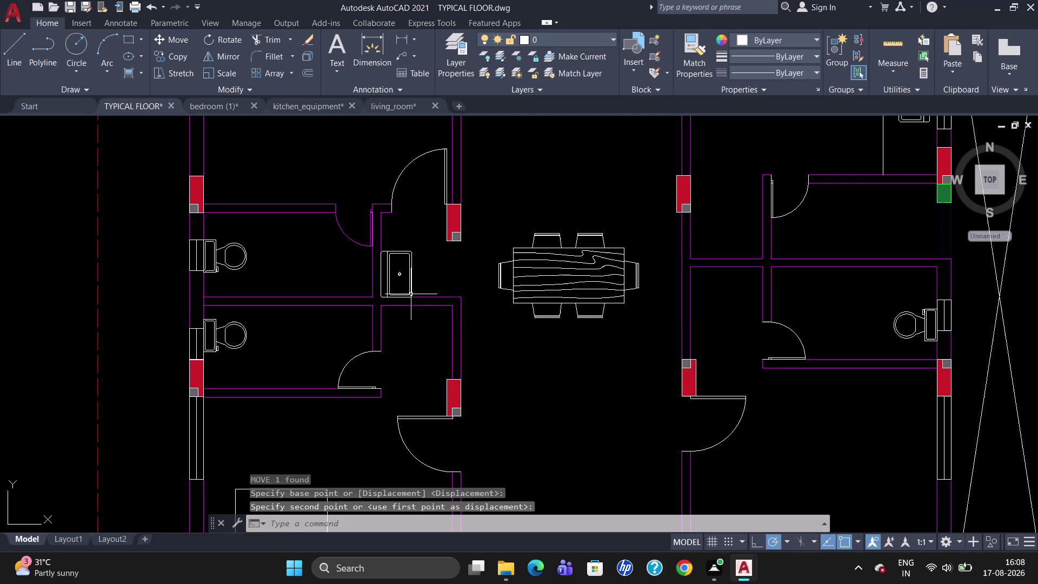
scroll(down, 3)
Select the spare chair fixture beside the plan, deleting a mistaken pick first.
drag(115, 219, 101, 221)
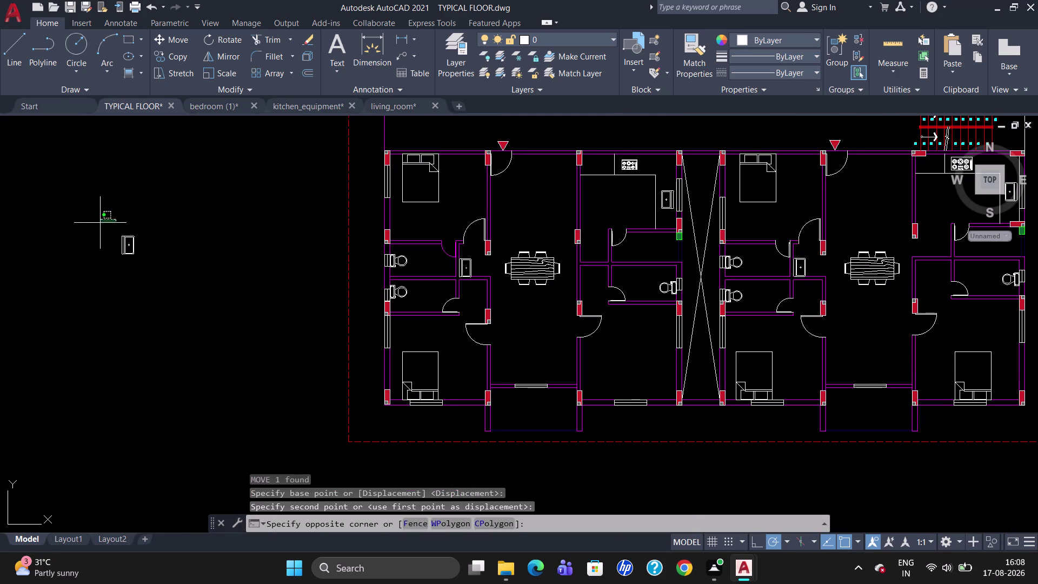
drag(101, 221, 103, 247)
drag(192, 256, 64, 265)
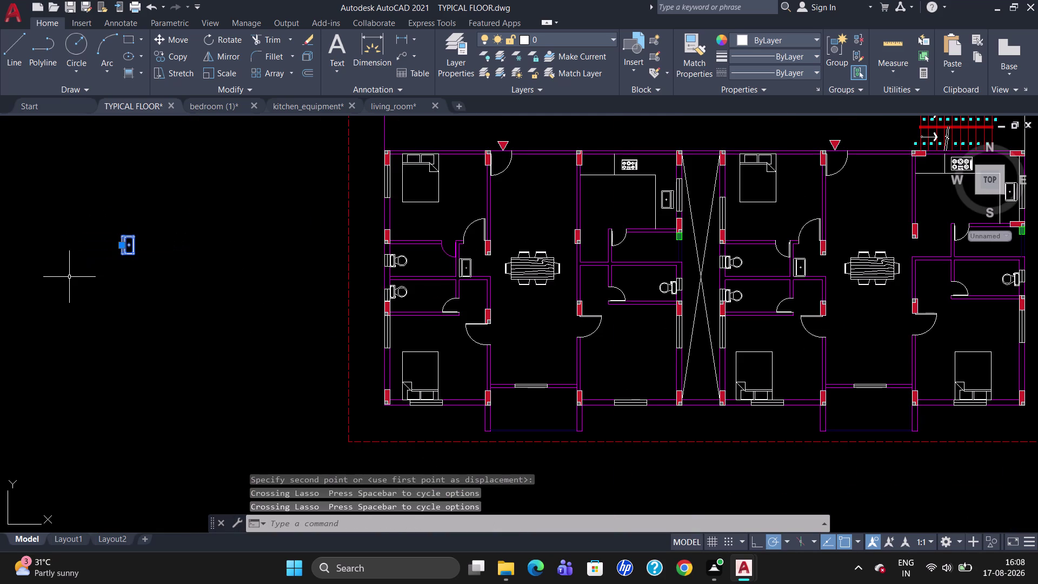
key(Delete)
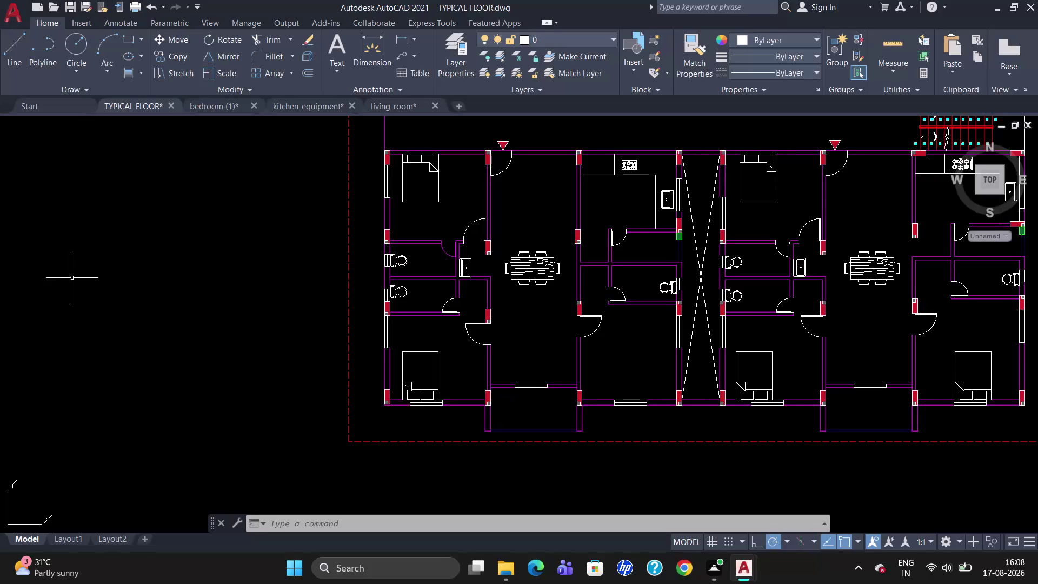
scroll(down, 3)
scroll(up, 3)
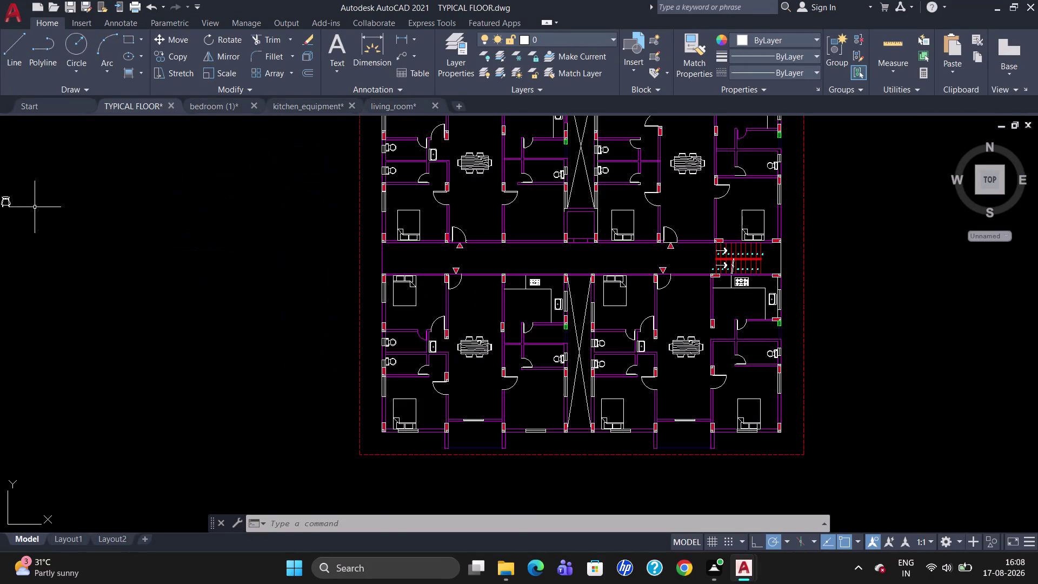
drag(34, 207, 0, 215)
Copy the chair fixture with CO, placing the first two copies in the plan.
text(CO)
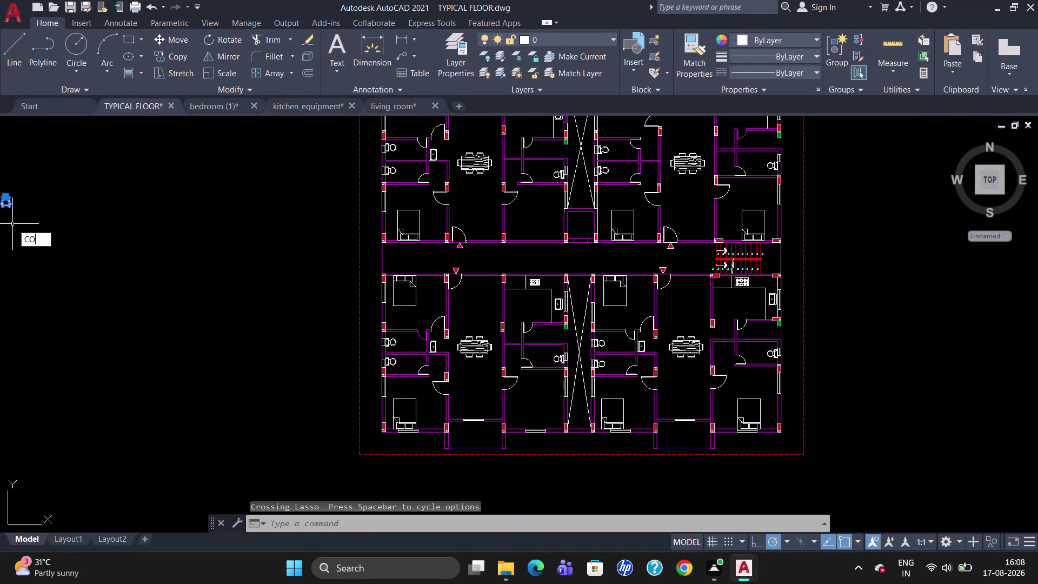
key(Return)
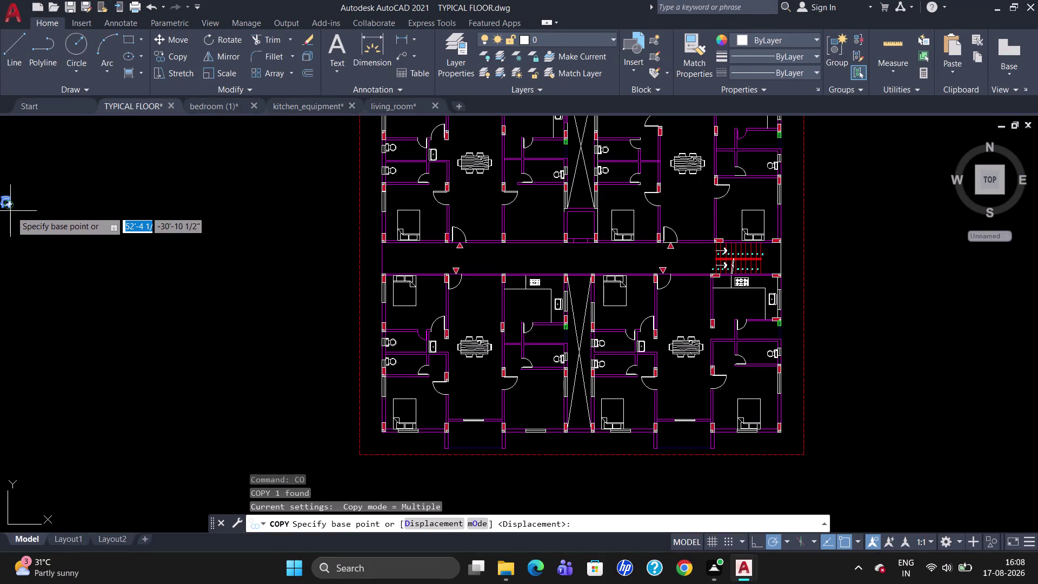
click(6, 209)
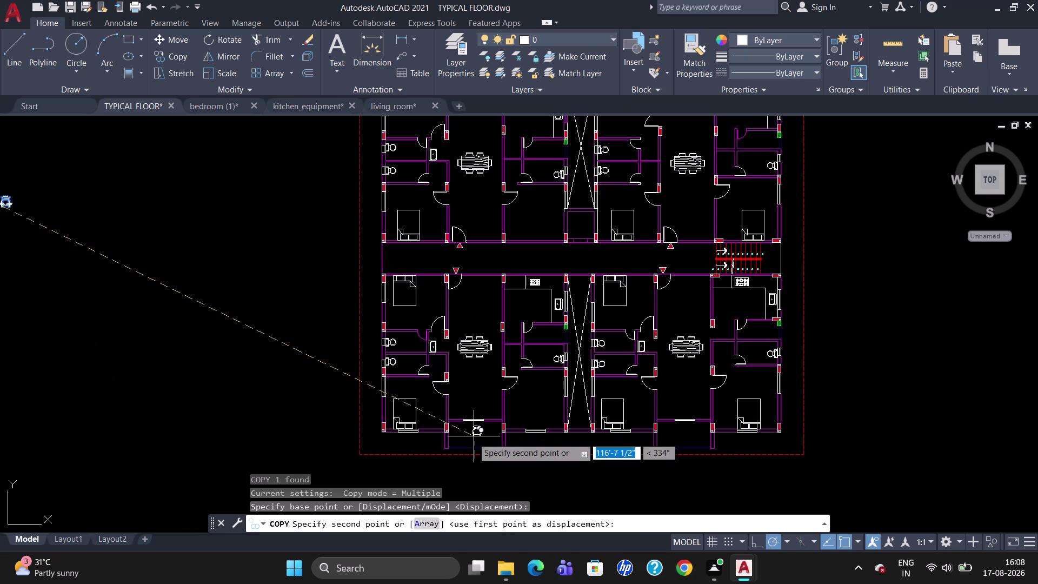
scroll(up, 3)
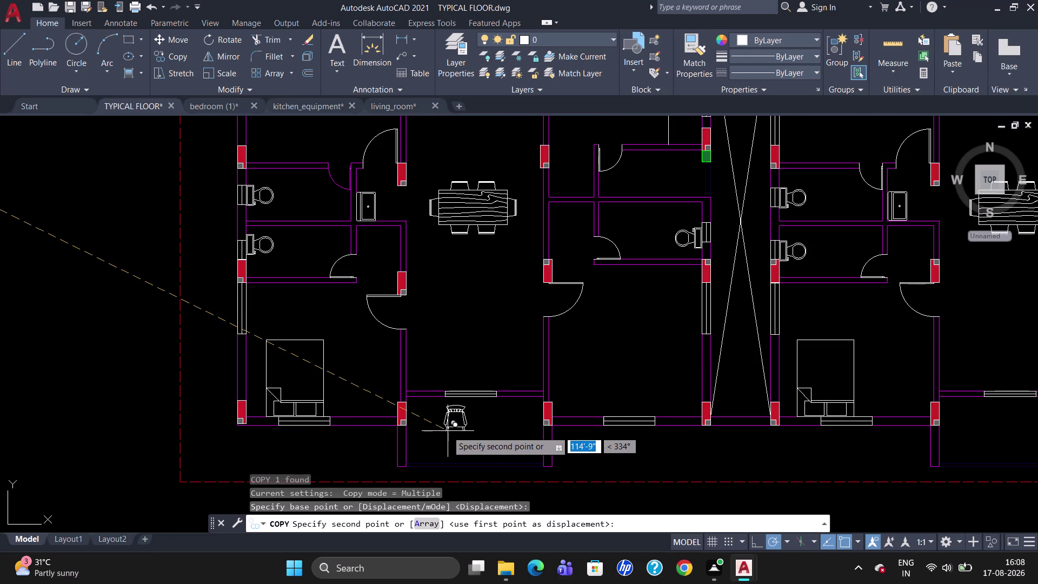
click(447, 431)
scroll(down, 3)
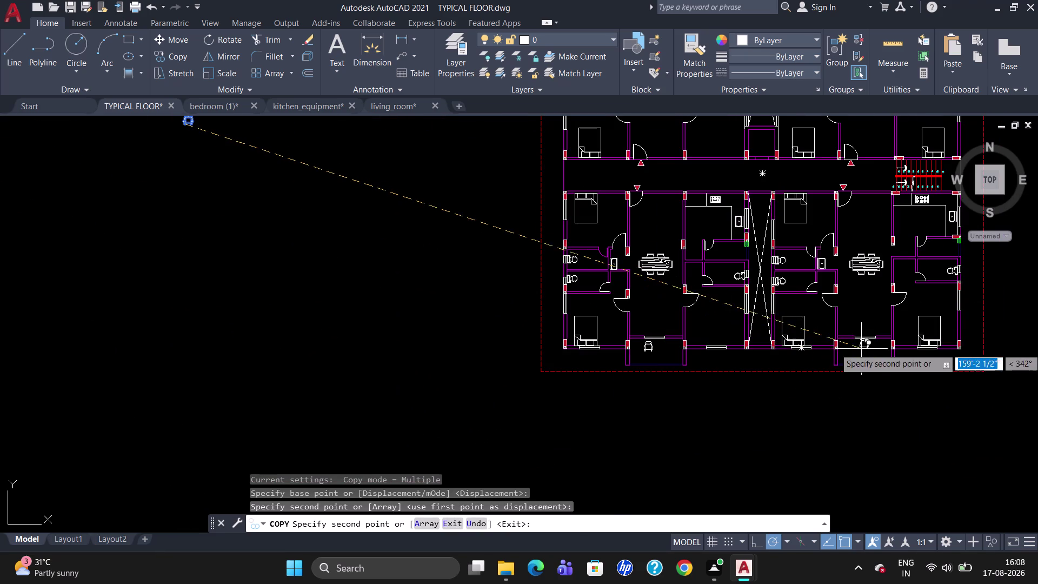
click(851, 352)
Place chair copies at the upper-left and upper-right units and end the copy.
scroll(up, 3)
scroll(down, 3)
scroll(up, 3)
scroll(down, 3)
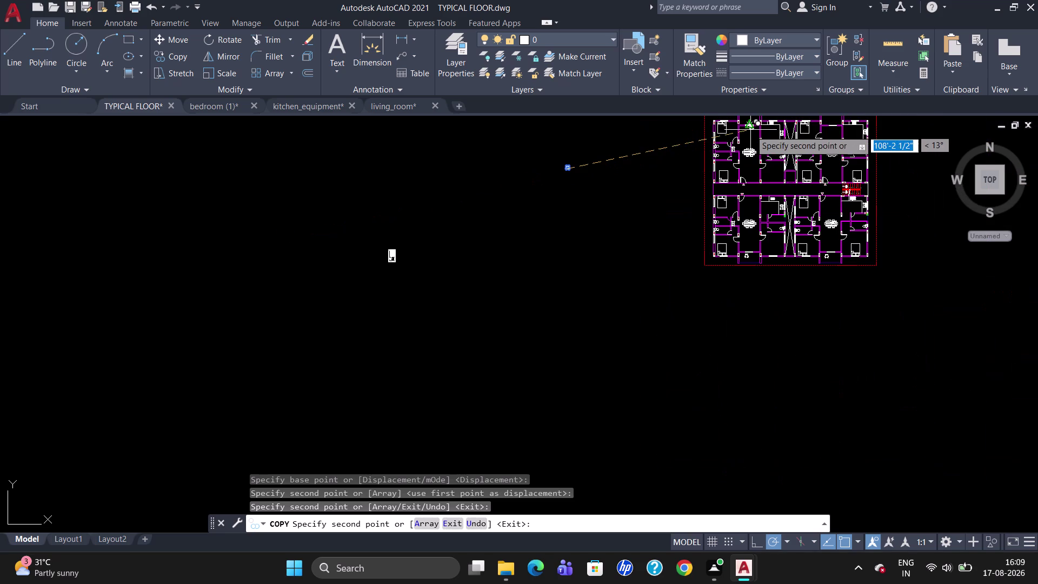
scroll(down, 3)
scroll(up, 3)
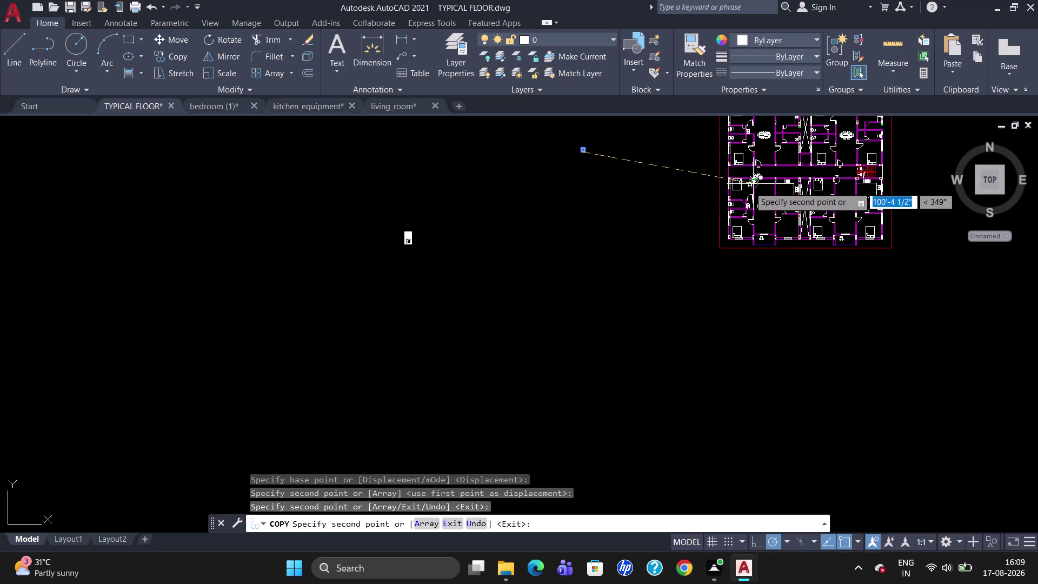
scroll(up, 3)
scroll(down, 3)
scroll(up, 3)
scroll(down, 3)
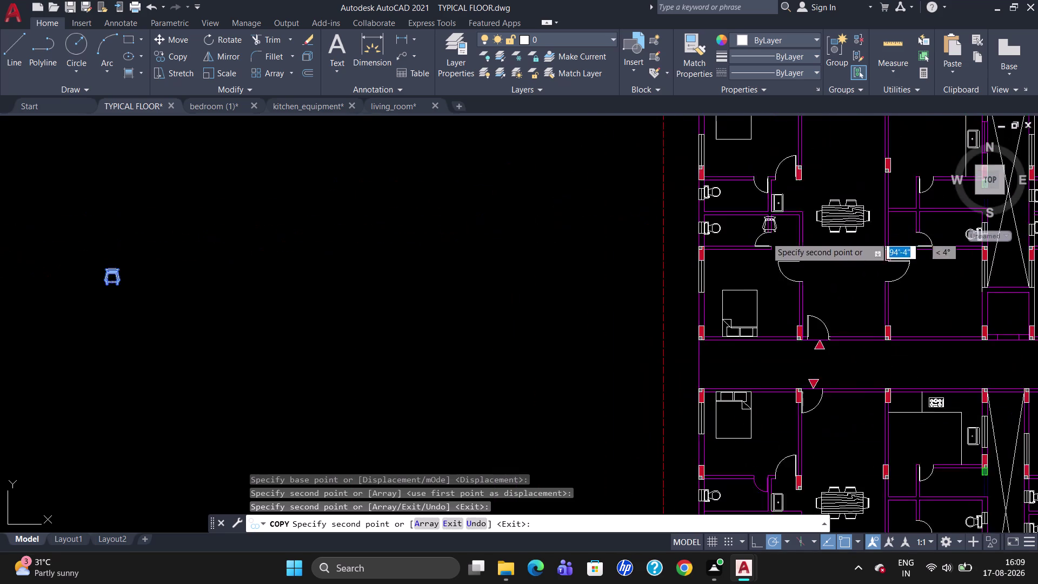
scroll(down, 3)
scroll(up, 3)
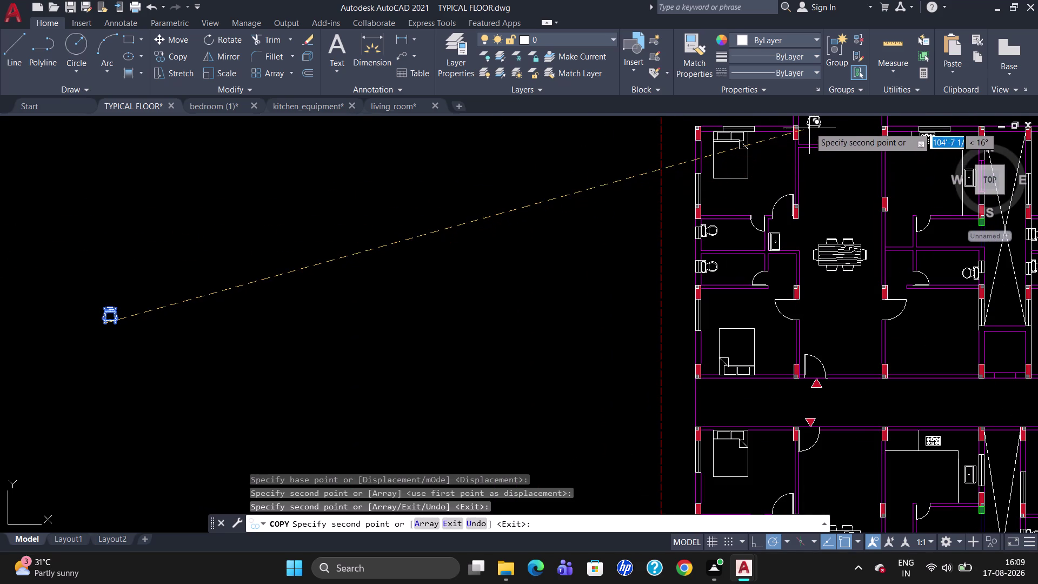
click(809, 127)
scroll(down, 3)
scroll(up, 3)
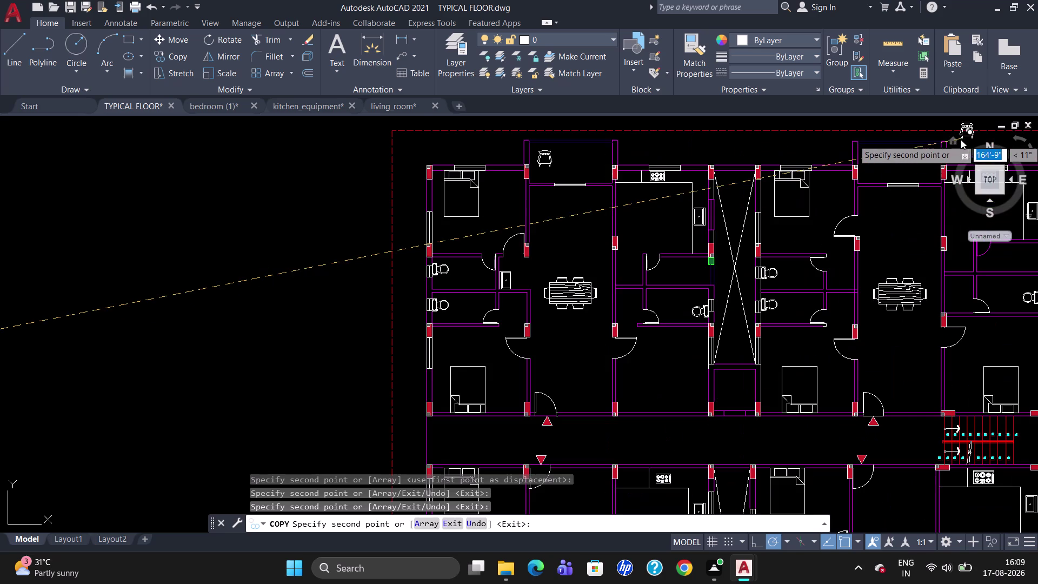
click(873, 161)
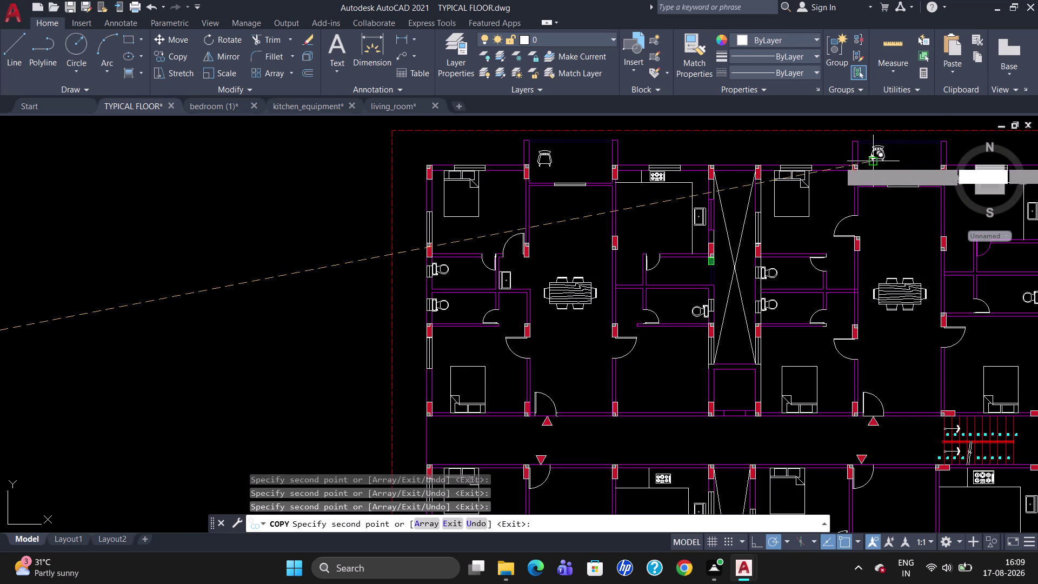
key(Escape)
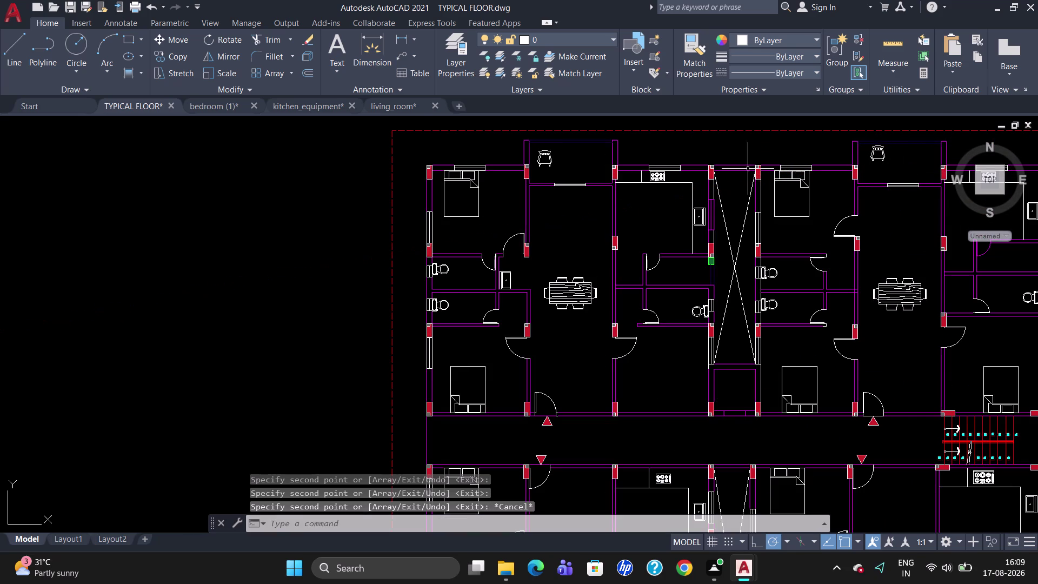
Rotate the left chair copy 90° so it faces sideways.
click(548, 155)
key(r)
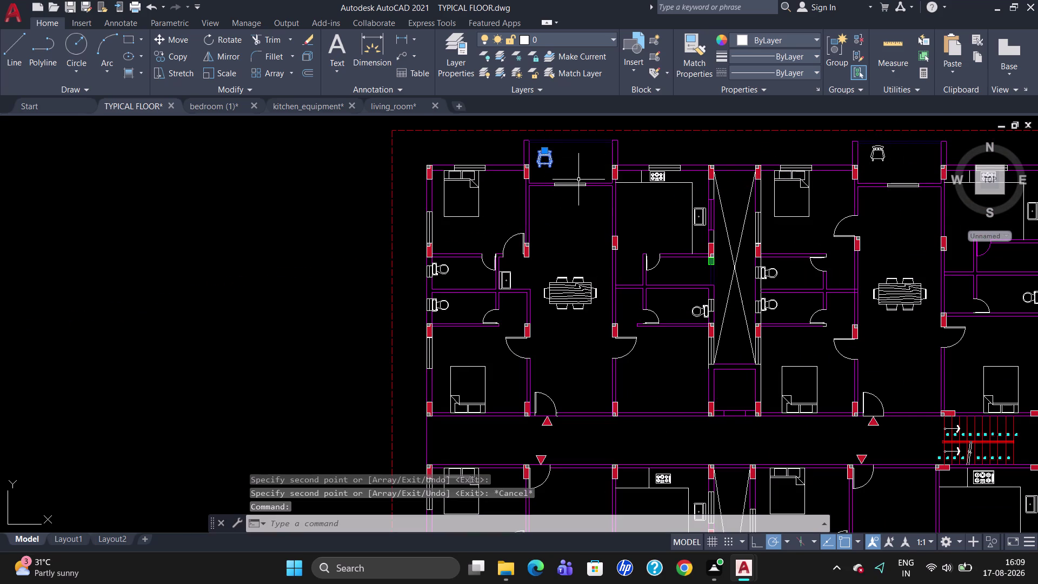
key(o)
key(Return)
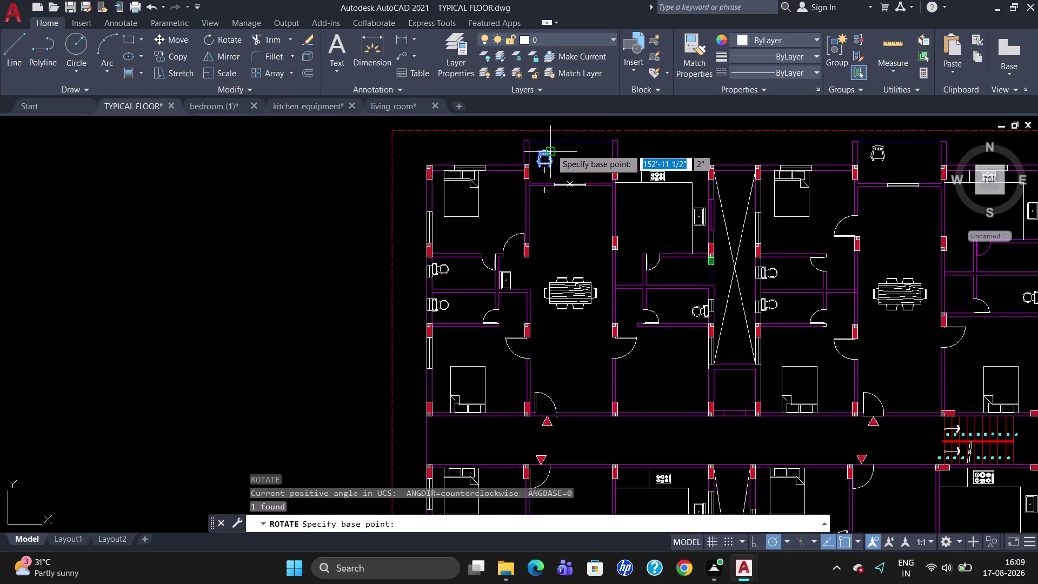
click(552, 149)
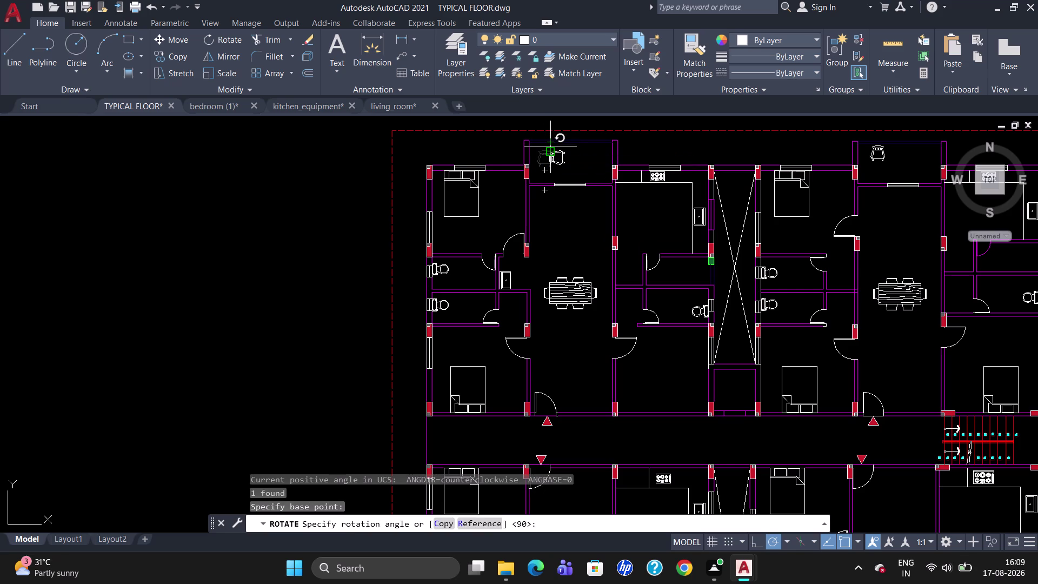
click(550, 147)
click(549, 151)
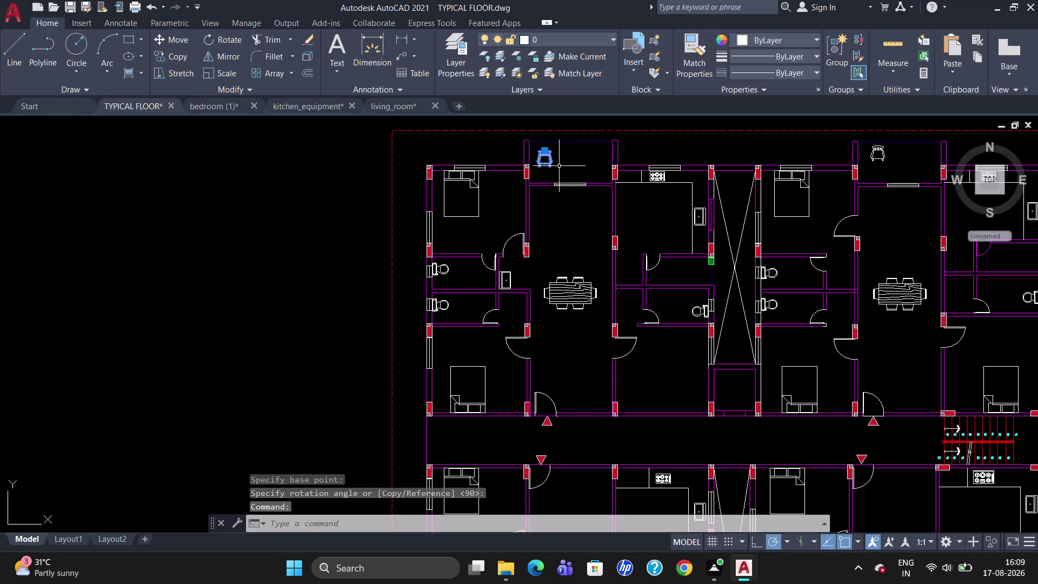
text(RO)
key(Return)
click(551, 149)
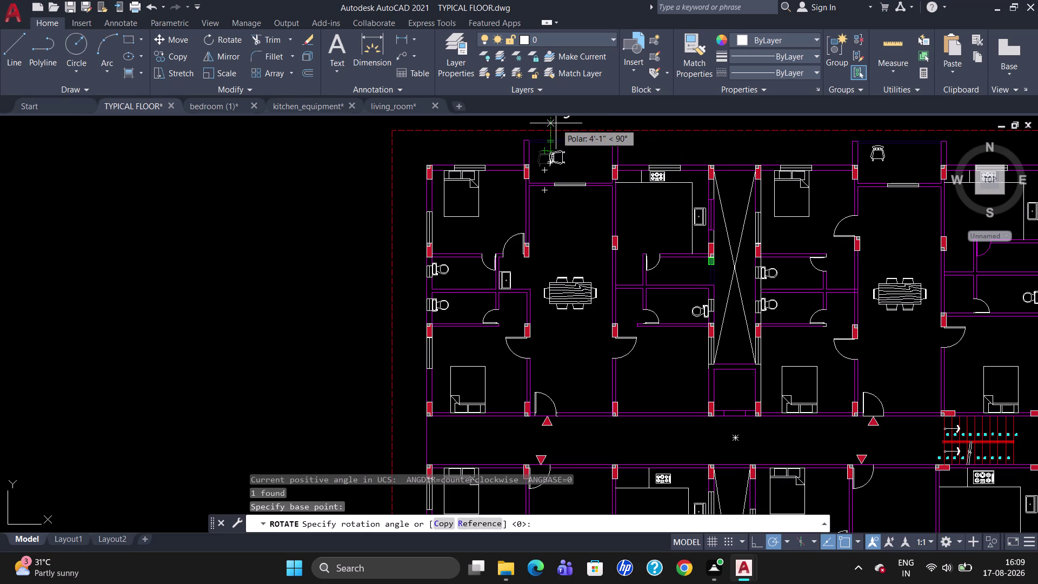
click(555, 124)
Nudge the rotated left chair slightly into place.
click(549, 153)
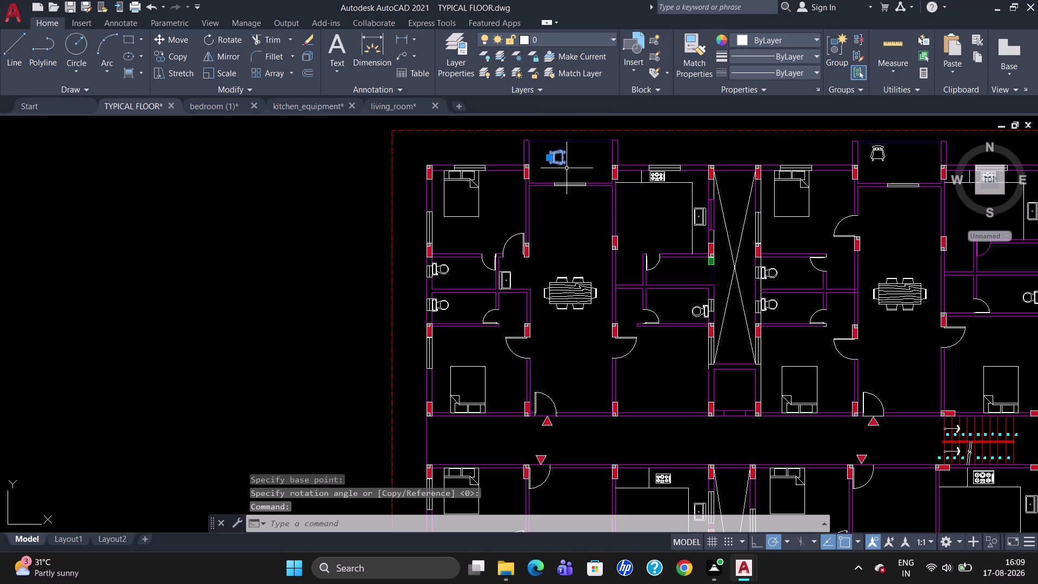
key(m)
key(Return)
click(548, 163)
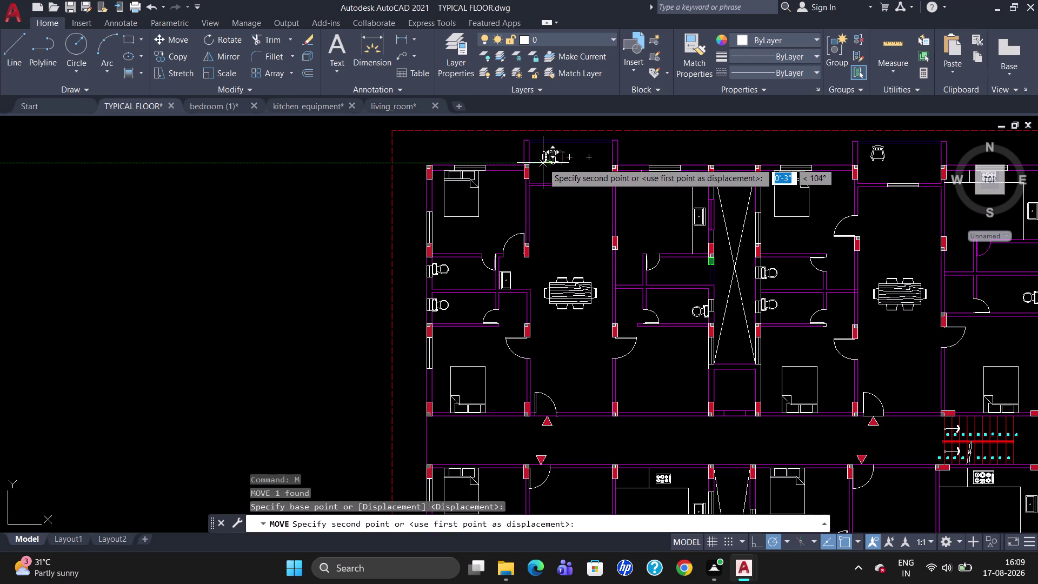
click(541, 164)
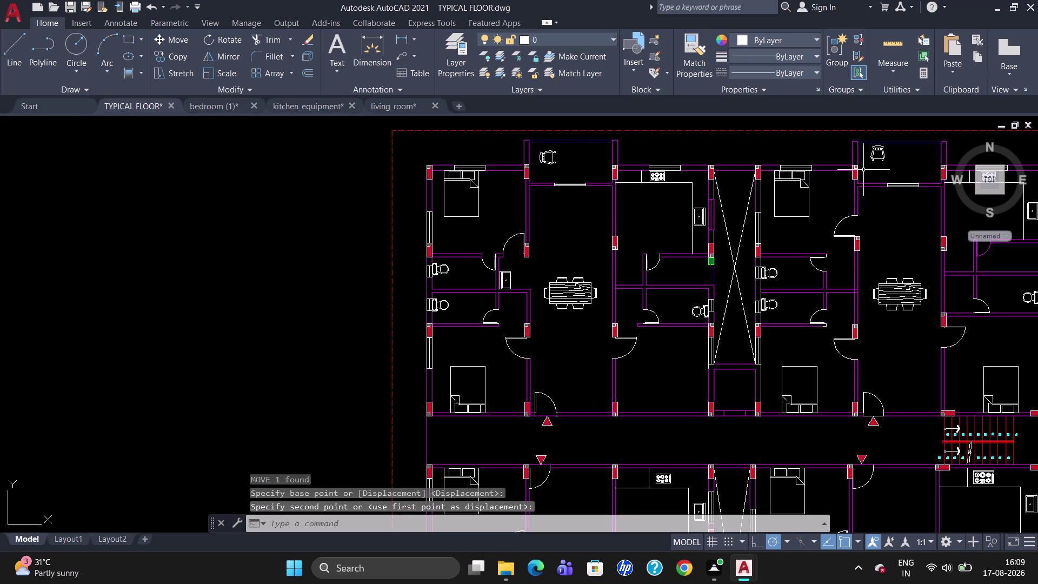
Rotate the right chair copy 90°.
click(872, 162)
key(r)
key(o)
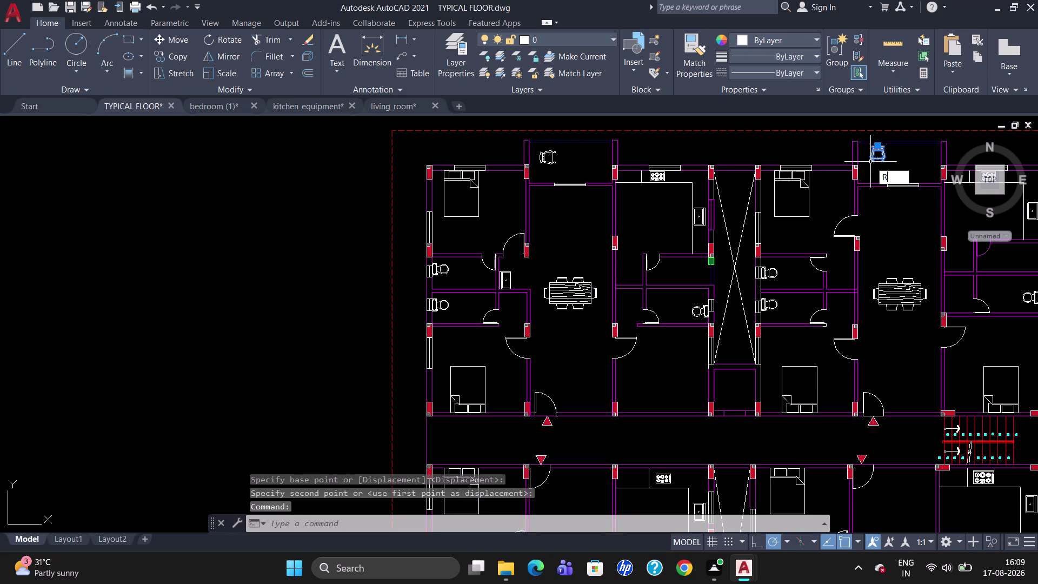
key(Return)
click(873, 145)
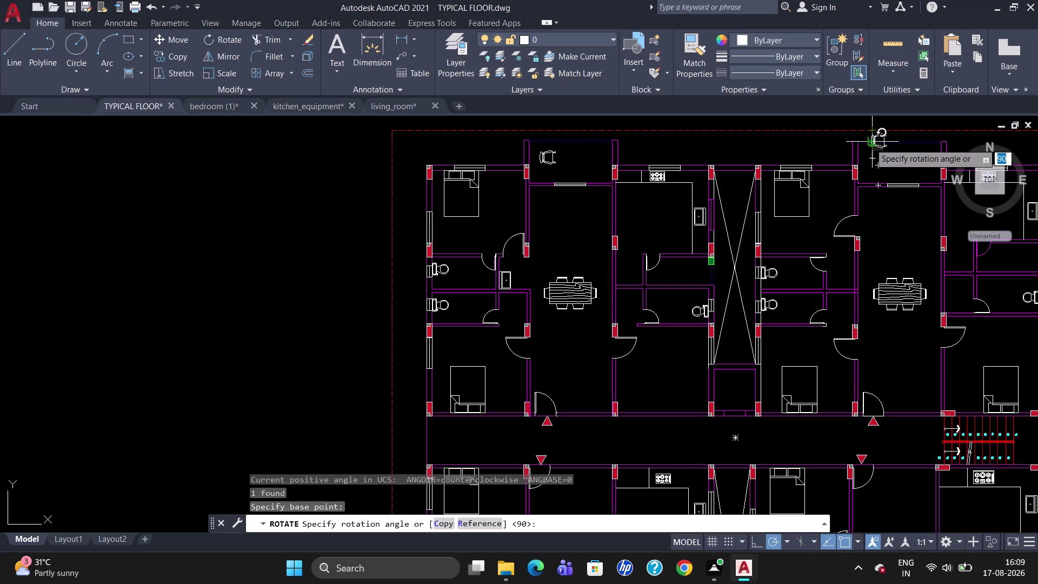
click(870, 143)
Move the rotated right chair against the upper-right unit's top wall.
click(871, 143)
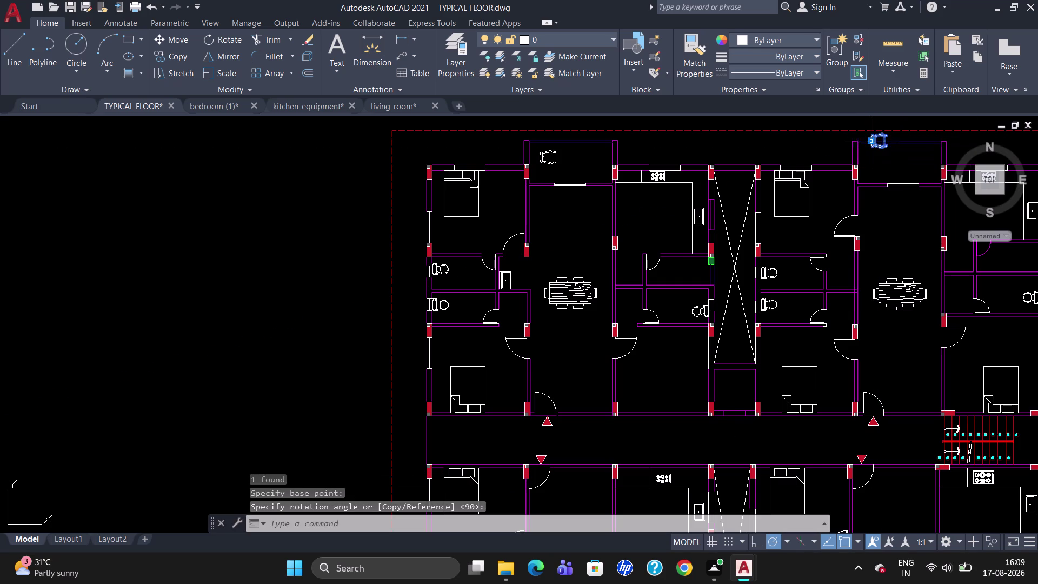
key(m)
key(Return)
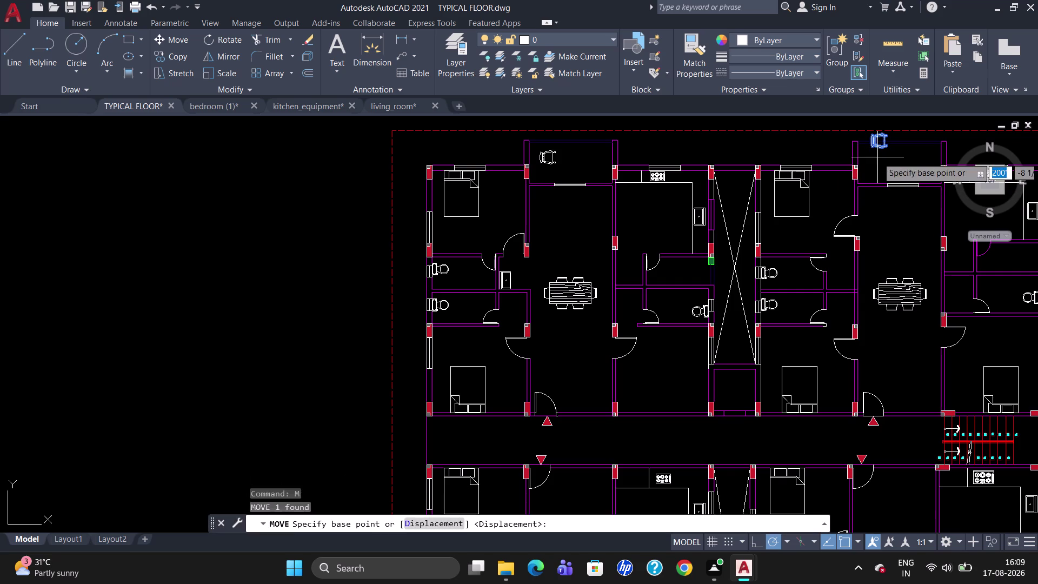
click(875, 152)
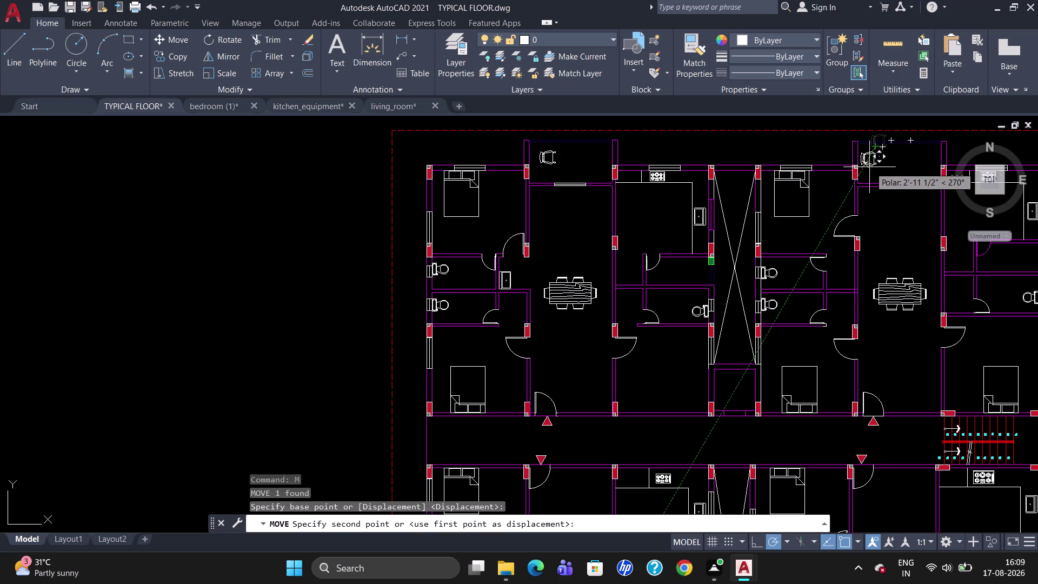
click(871, 166)
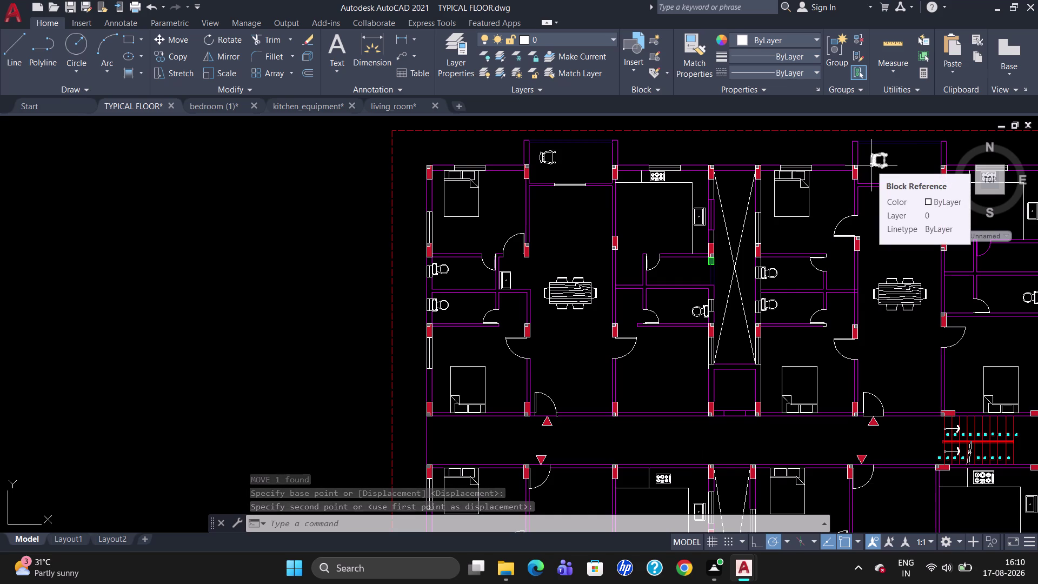
scroll(down, 3)
scroll(up, 3)
Rotate the chair near the lower-right unit 90° and move it into position.
scroll(down, 3)
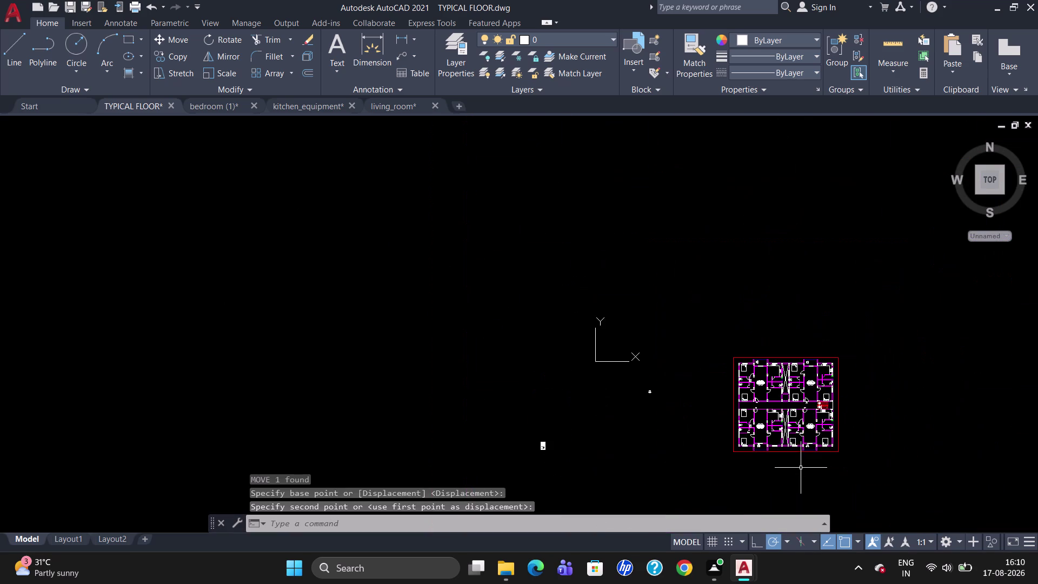
scroll(up, 3)
click(843, 374)
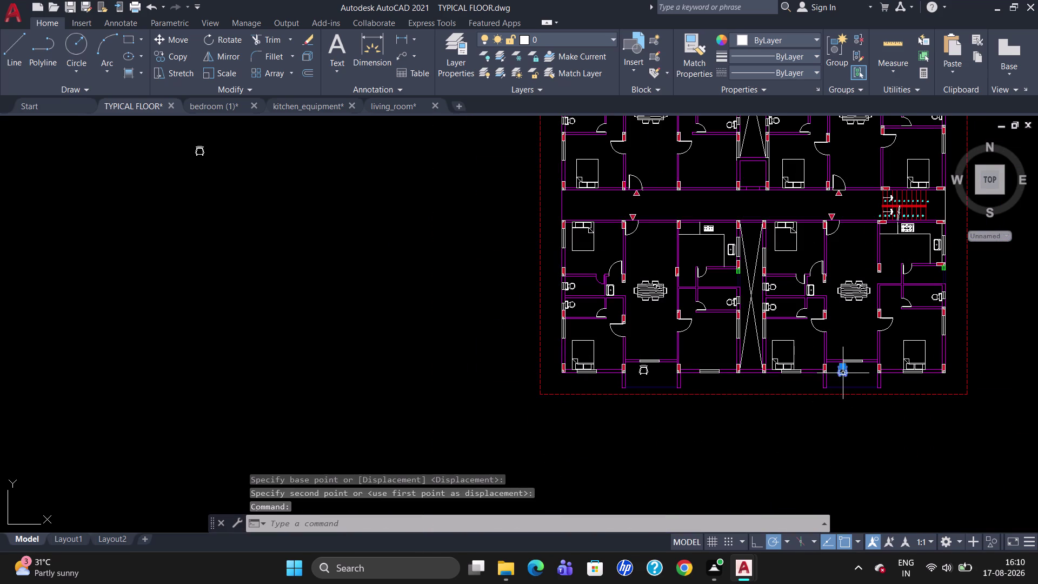
text(RO)
key(Return)
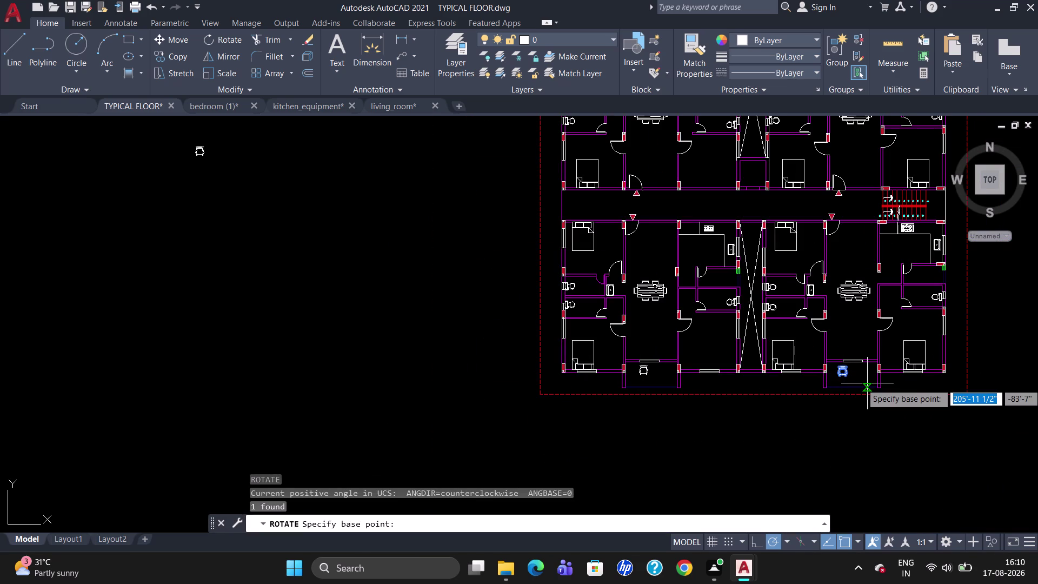
scroll(up, 3)
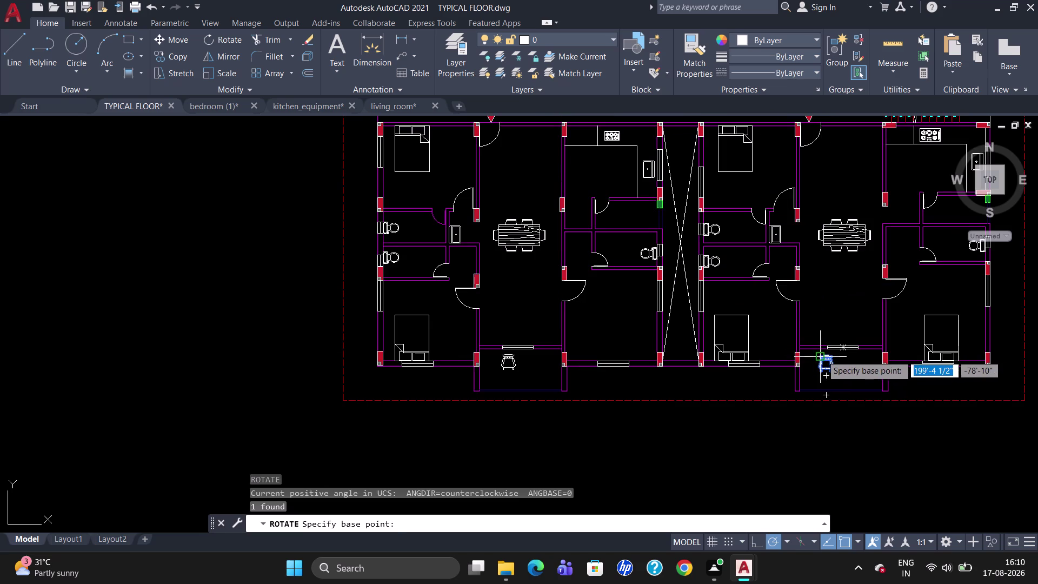
click(821, 355)
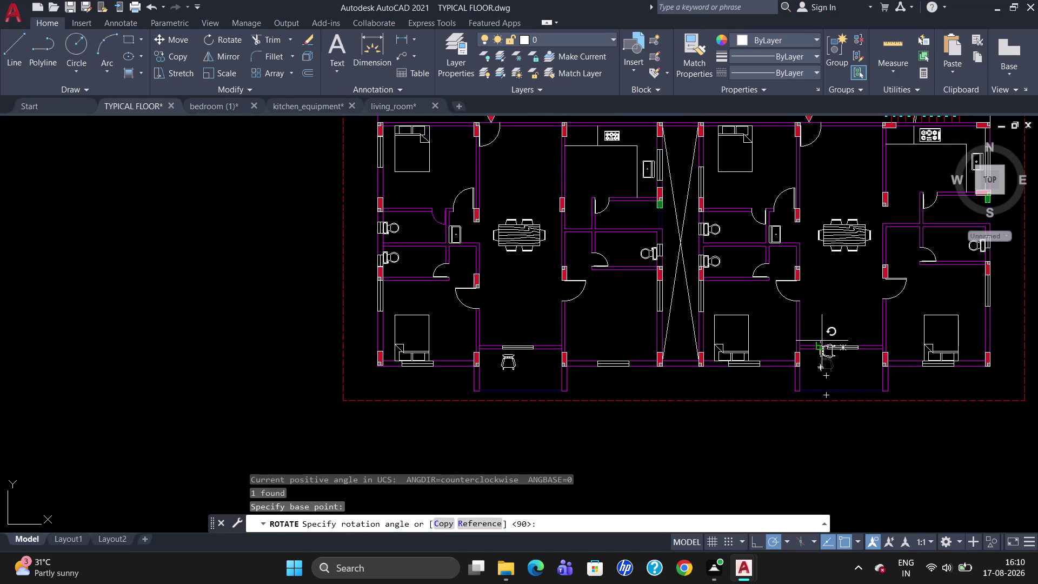
click(821, 337)
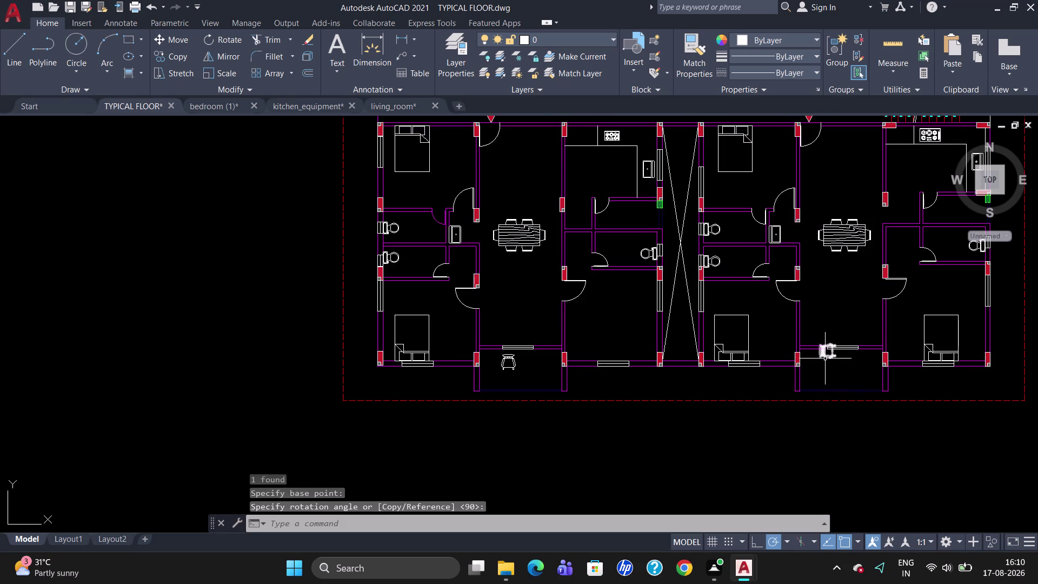
click(822, 352)
key(m)
key(Return)
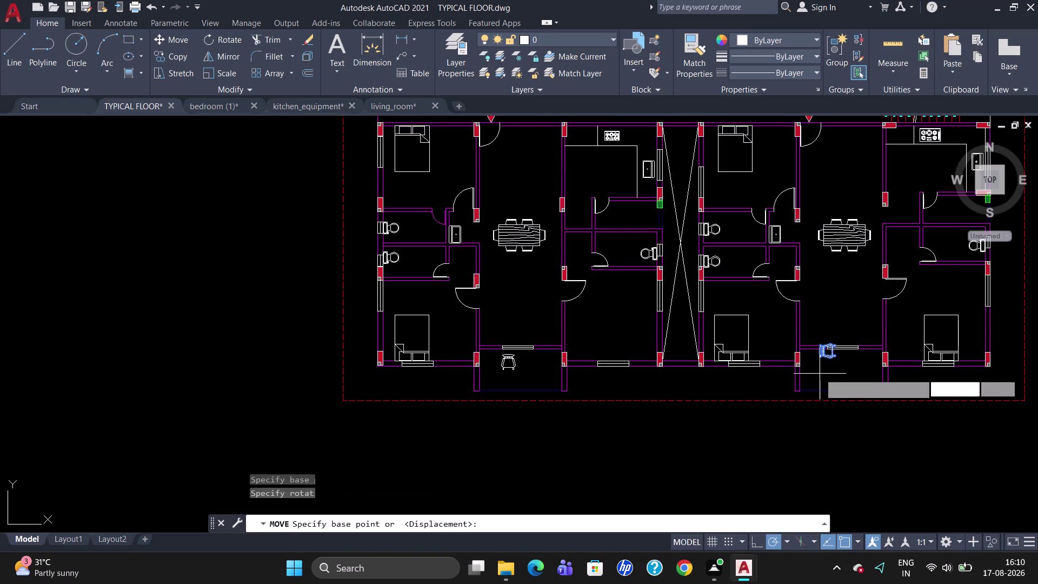
click(819, 357)
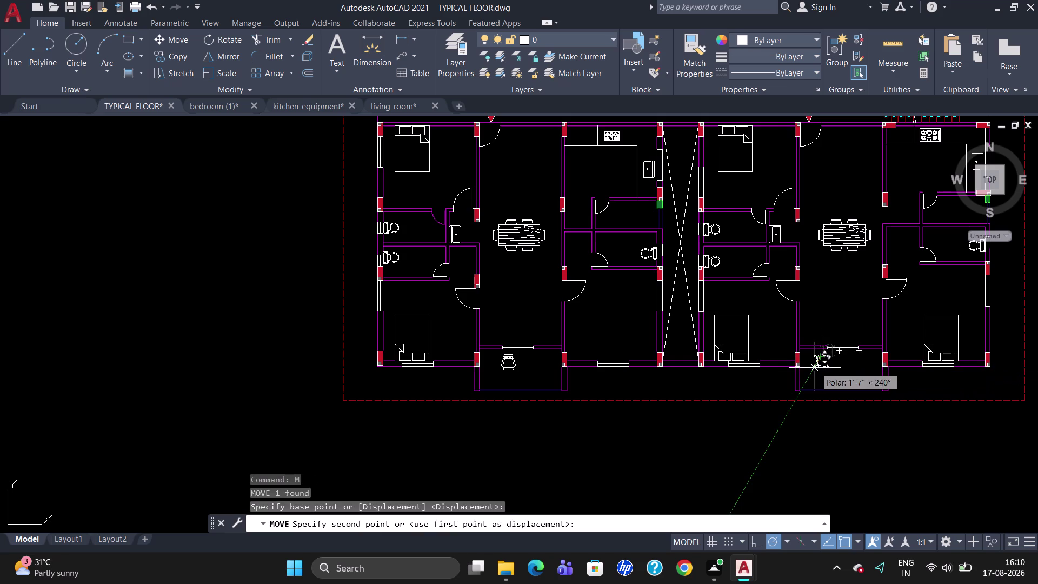
click(814, 377)
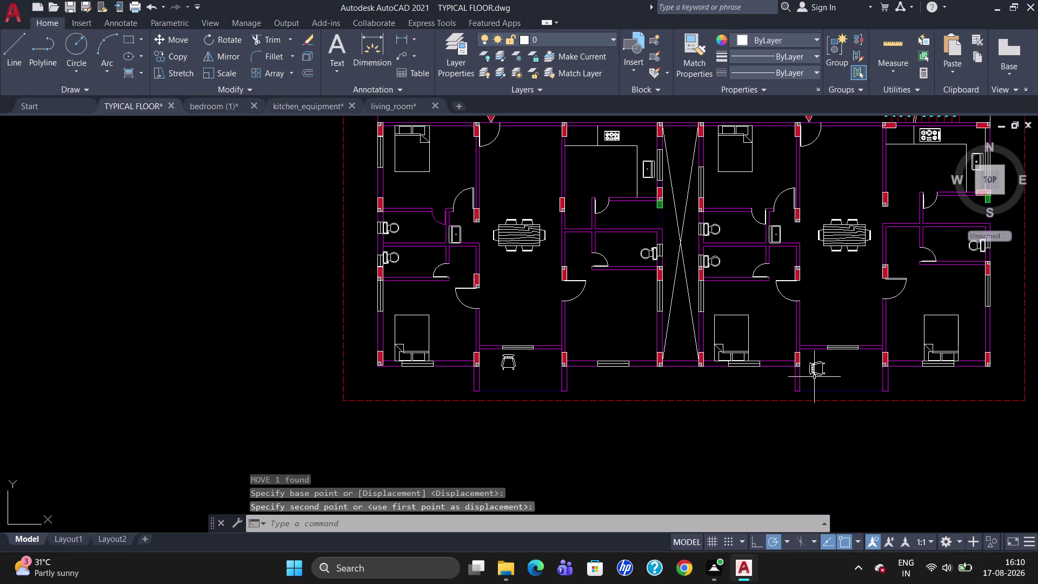
Turn the left unit's bottom chair 90° and shift it against the bottom wall.
click(503, 361)
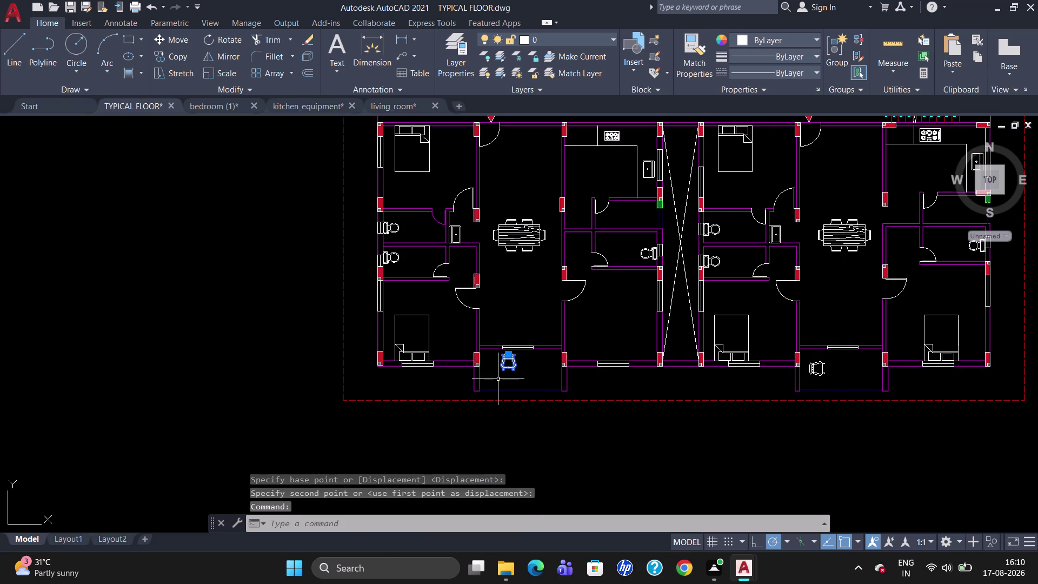
text(RO)
key(Return)
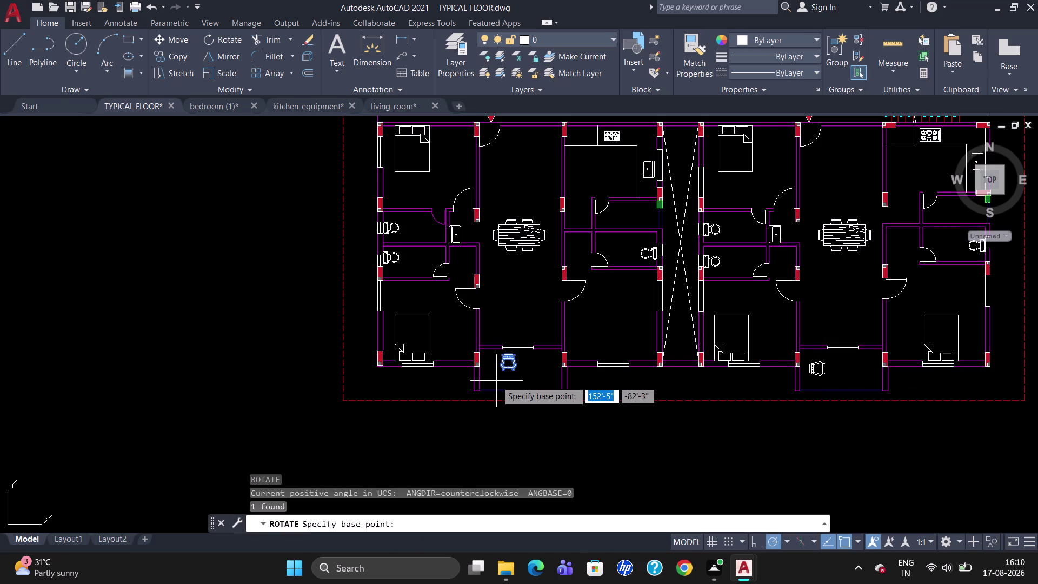
click(519, 358)
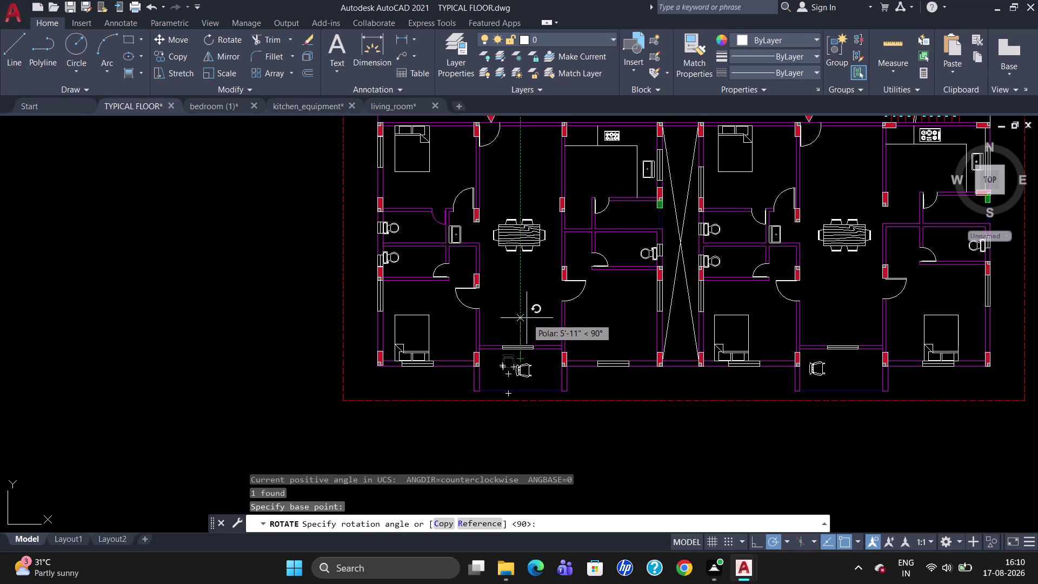
click(527, 318)
click(519, 369)
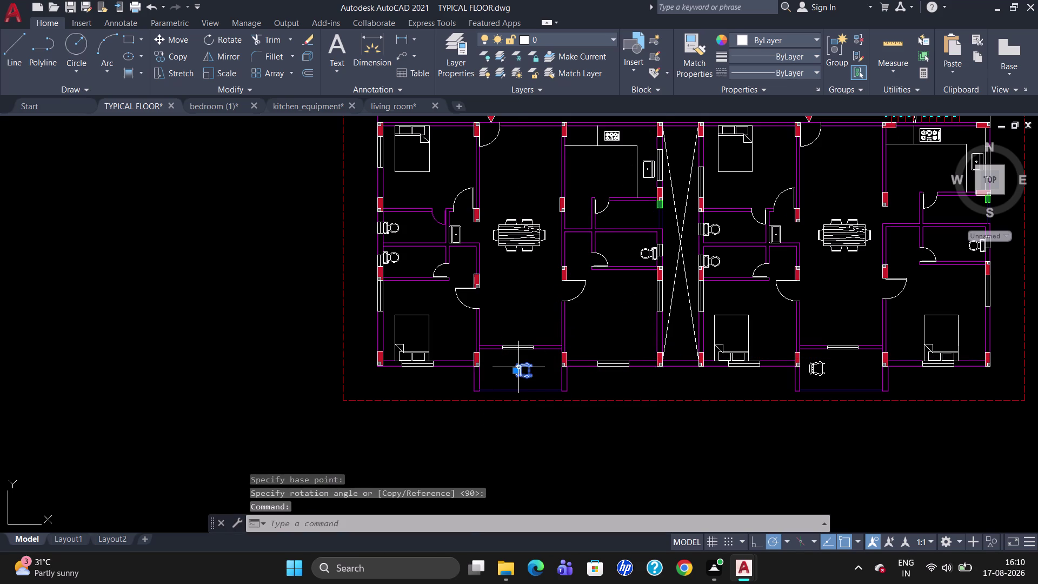
key(m)
key(Return)
click(513, 364)
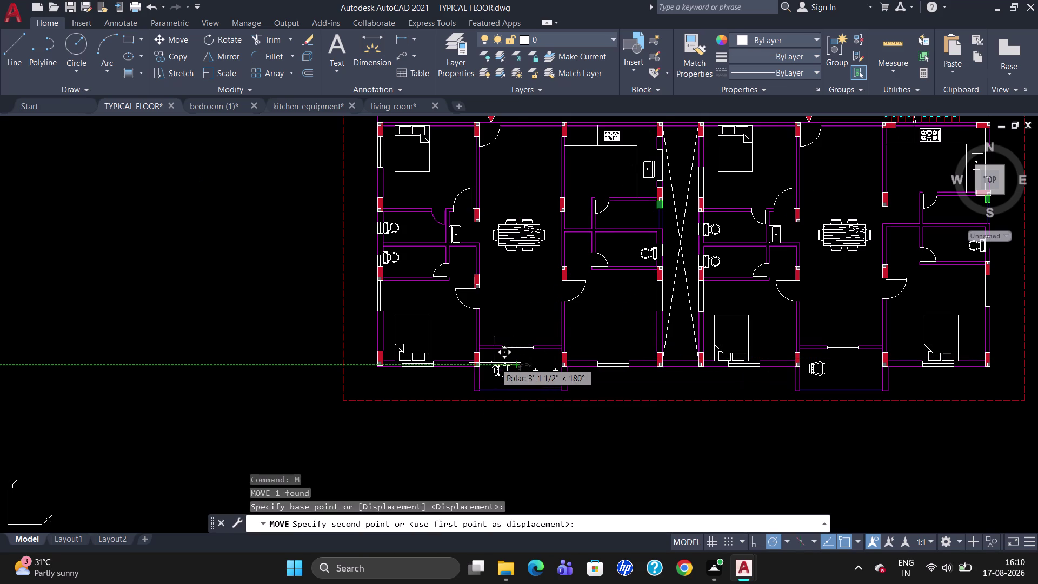
click(495, 363)
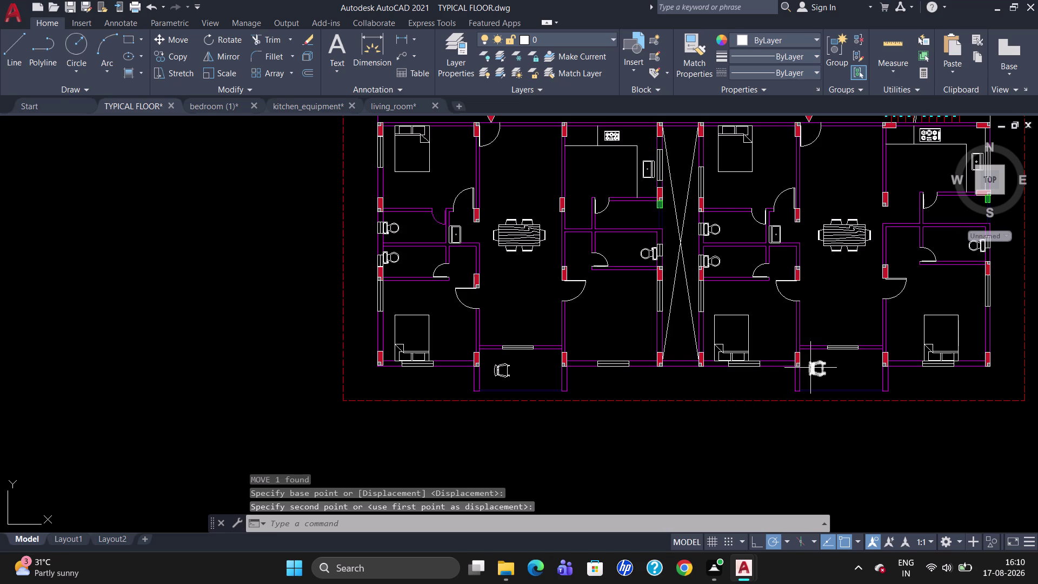
click(812, 367)
Mirror the lower-right unit's chair across a vertical line, keeping the original.
key(m)
key(i)
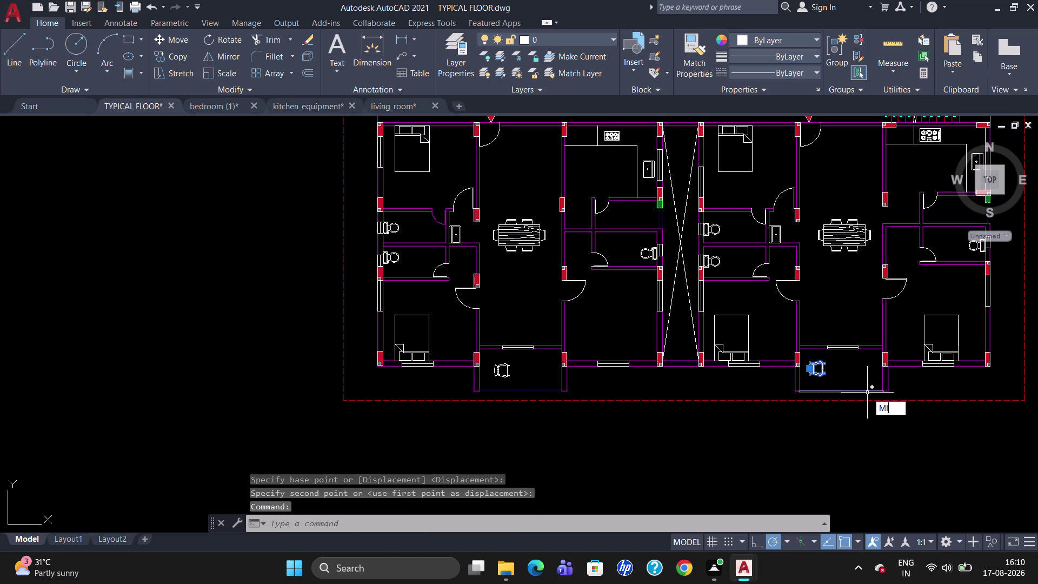
key(Return)
drag(849, 360, 850, 379)
click(850, 379)
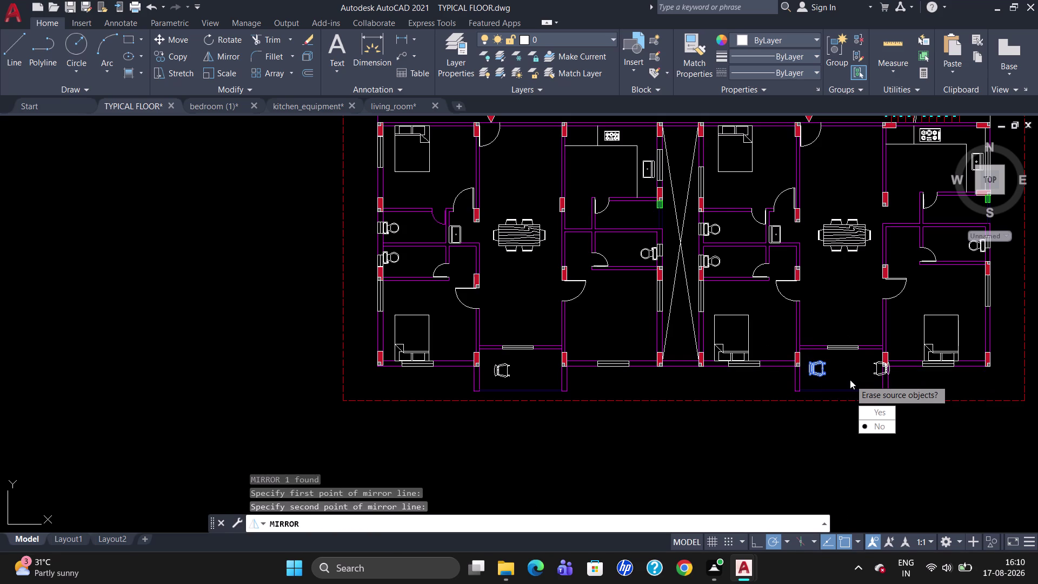
drag(862, 424, 850, 379)
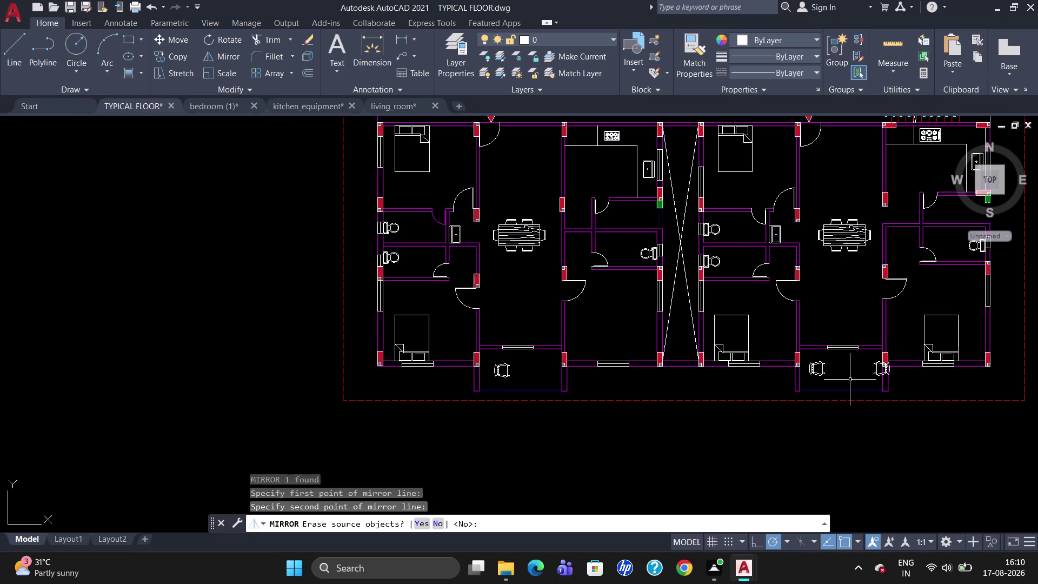
click(873, 364)
key(m)
Move the mirrored chair copy into the lower-left unit's bottom space, facing the original.
key(Return)
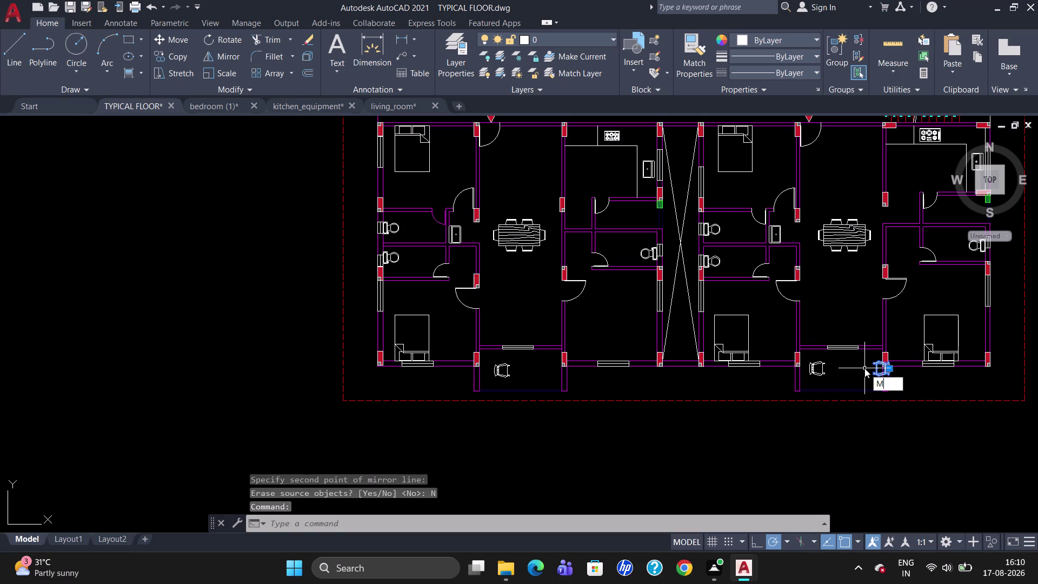
click(872, 363)
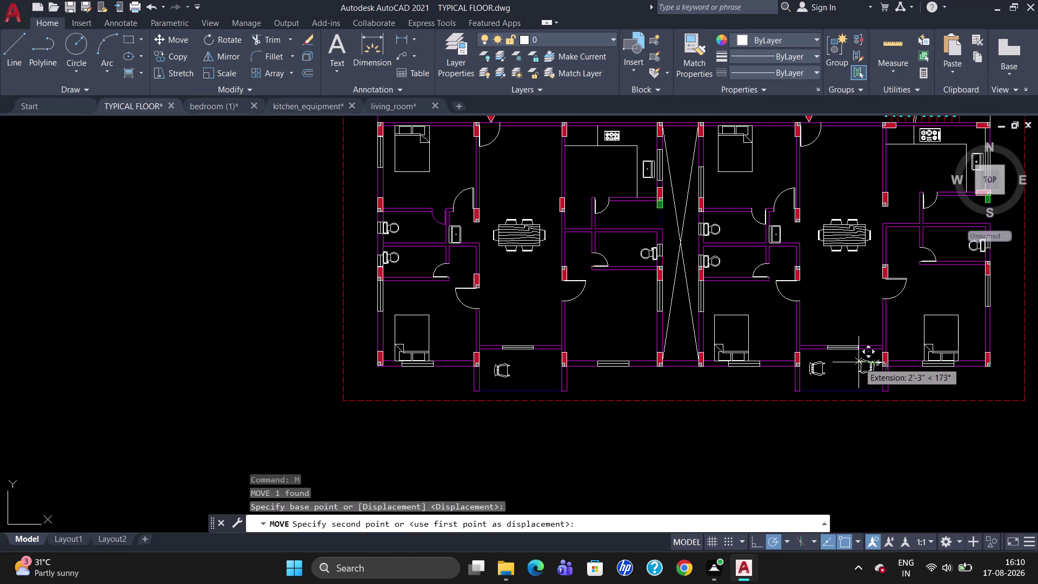
click(856, 363)
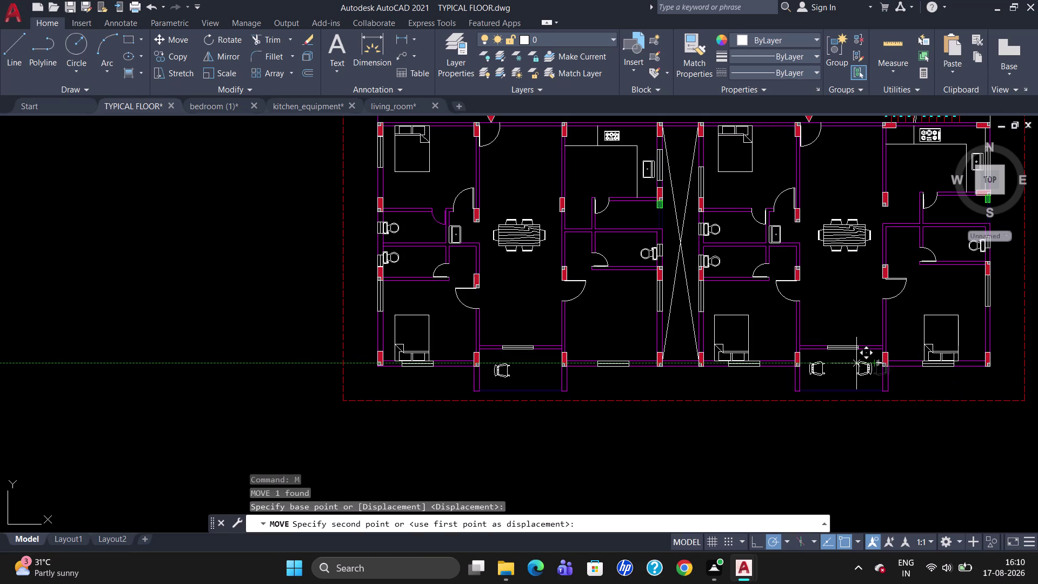
click(501, 364)
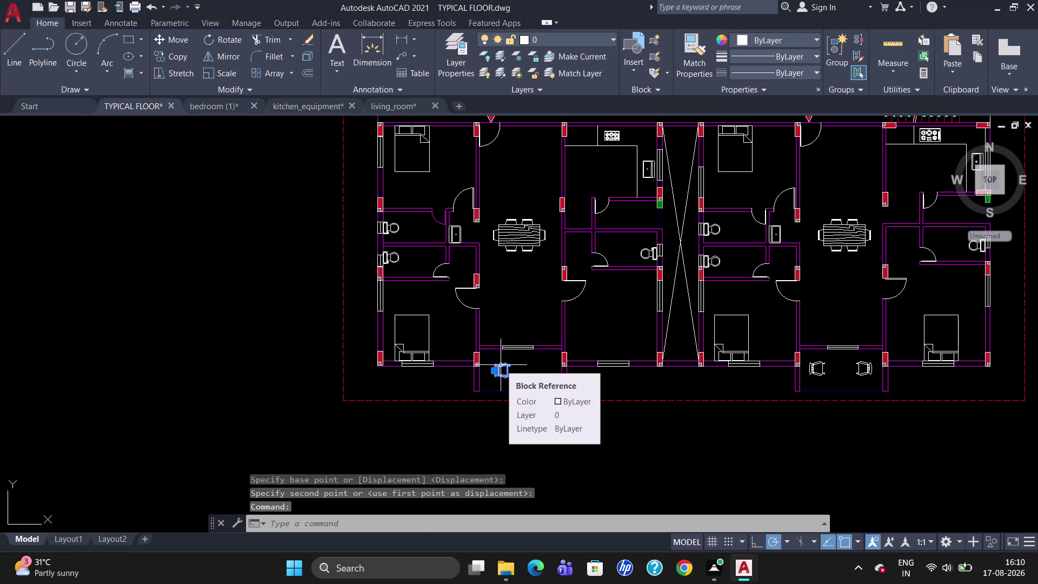
key(t)
key(BackSpace)
key(r)
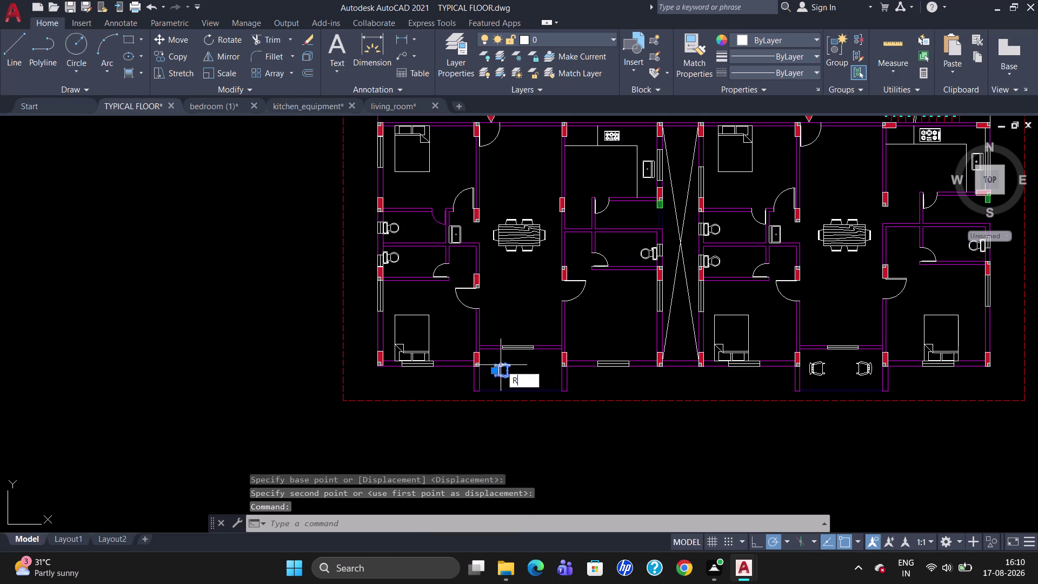
key(o)
key(Return)
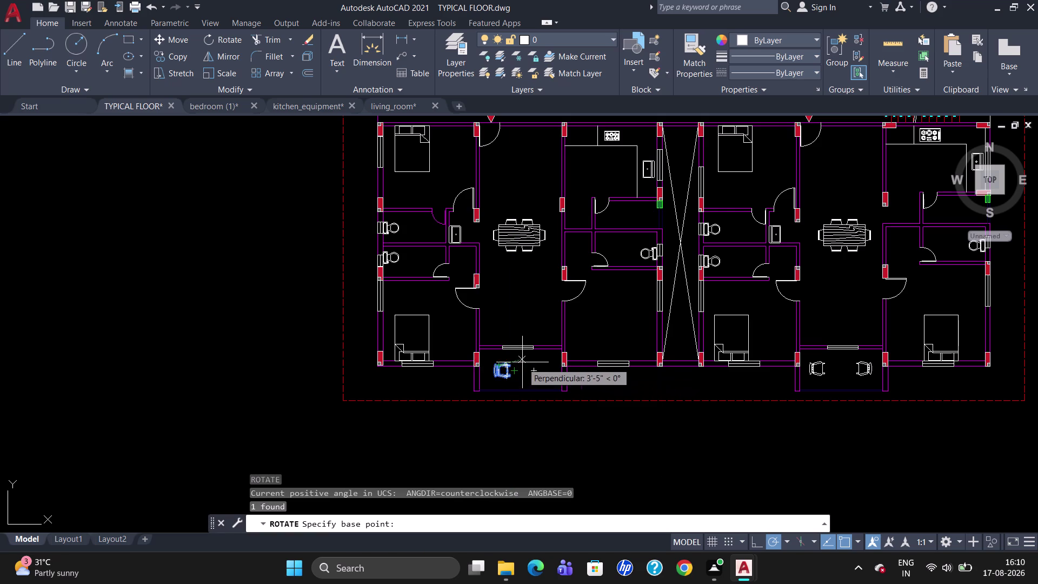
key(Escape)
Mirror the lower-left unit's chair across a vertical line, keeping the source chair.
text(M)
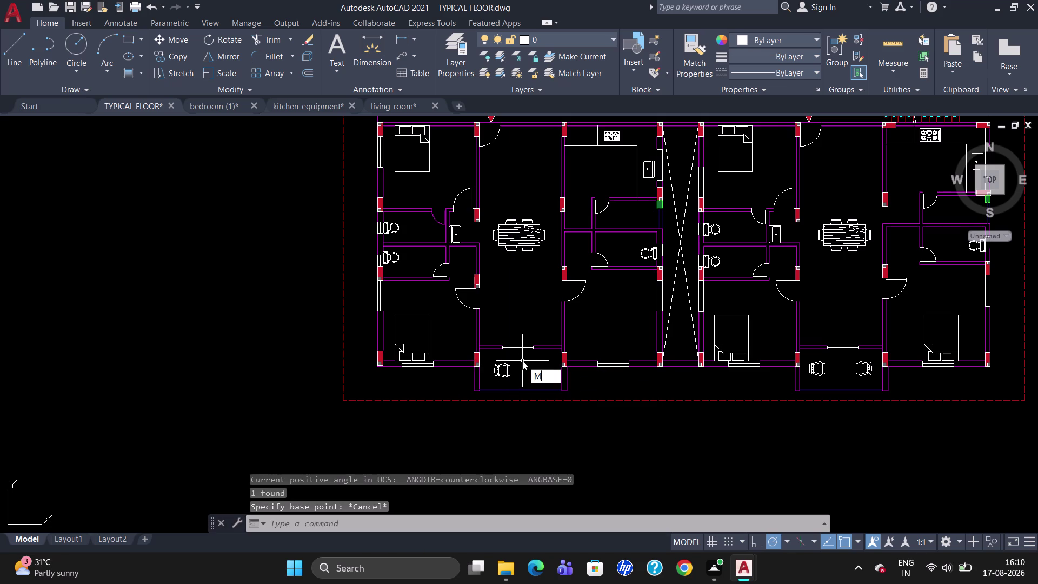
text(I)
key(Return)
click(506, 366)
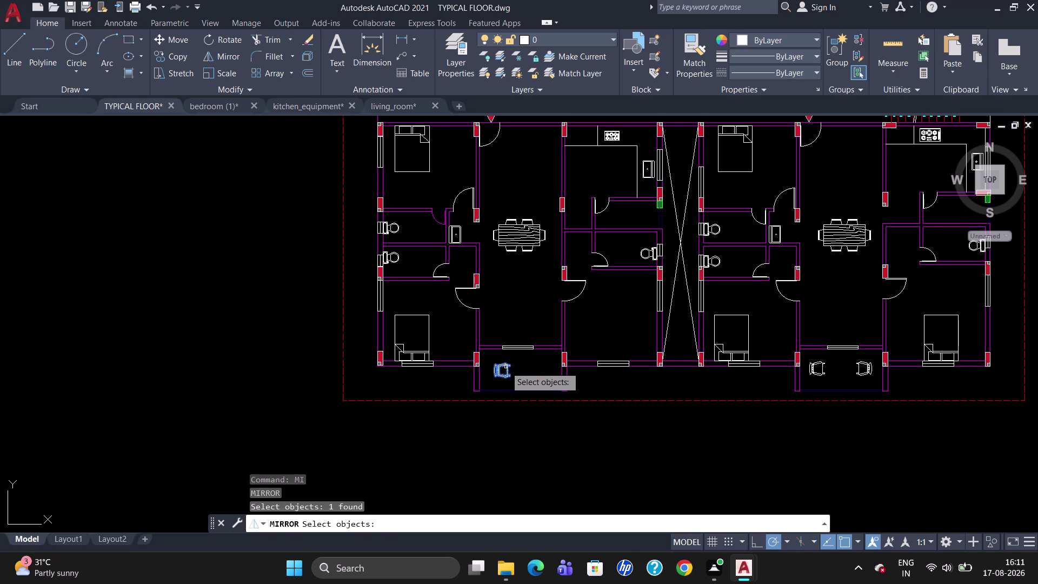
key(Return)
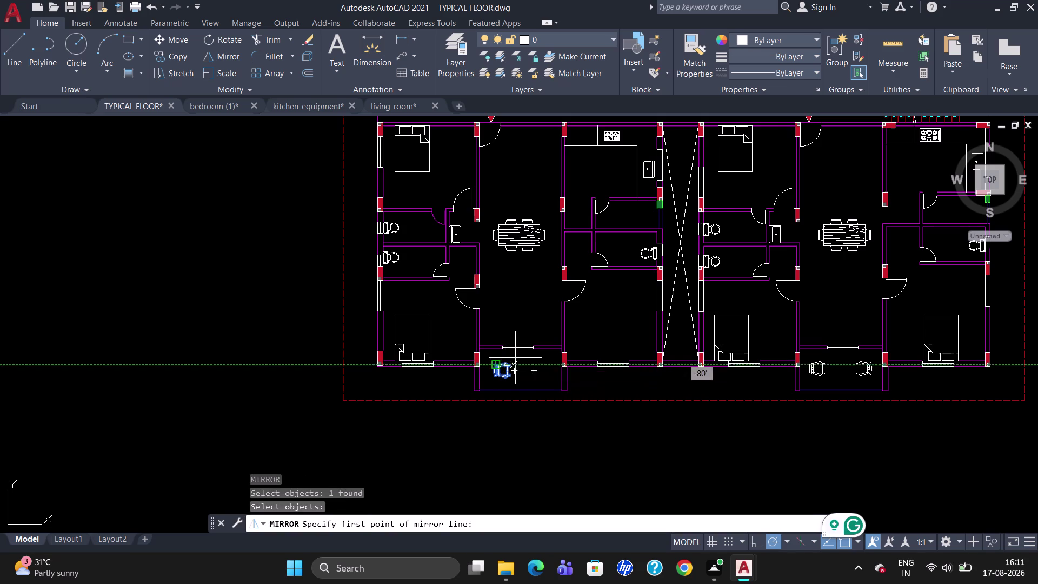
drag(523, 355, 523, 382)
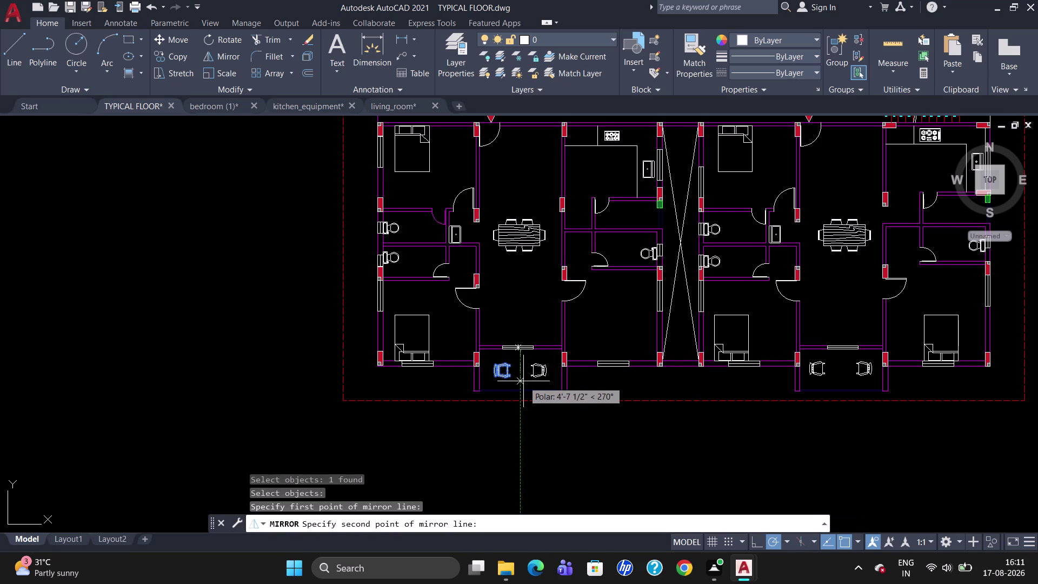
click(523, 381)
drag(546, 424, 523, 381)
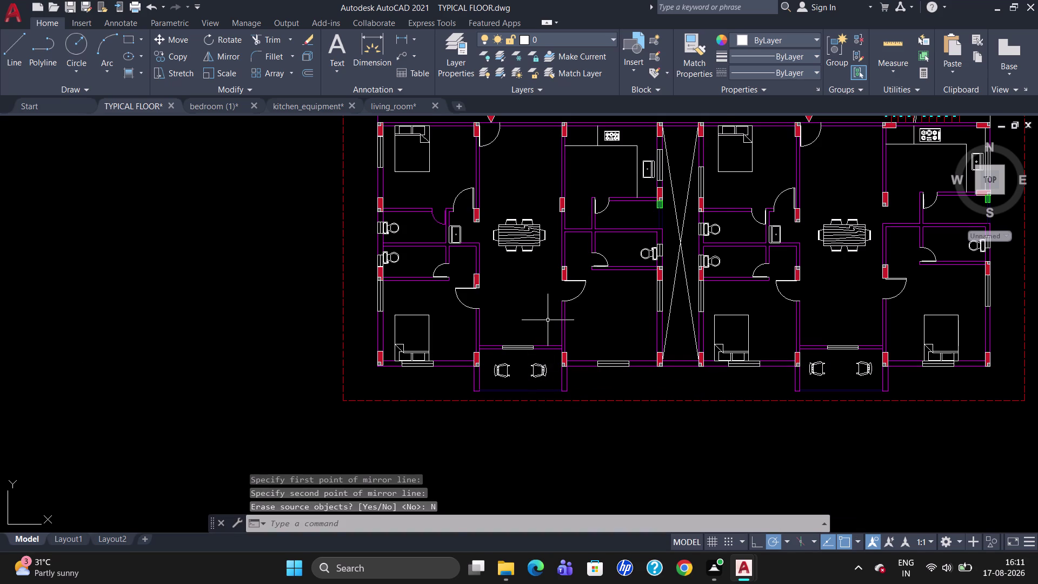
Mirror the upper-left unit's top-space chair across a vertical line, keeping the original.
scroll(down, 3)
scroll(up, 3)
scroll(down, 3)
scroll(up, 3)
scroll(down, 3)
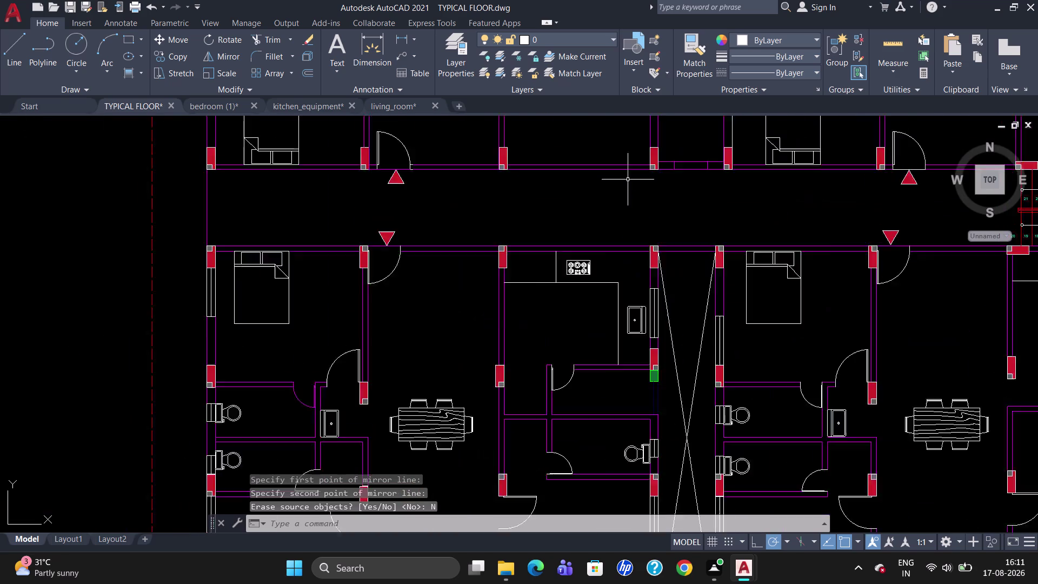
scroll(down, 3)
scroll(up, 3)
scroll(up, 3)
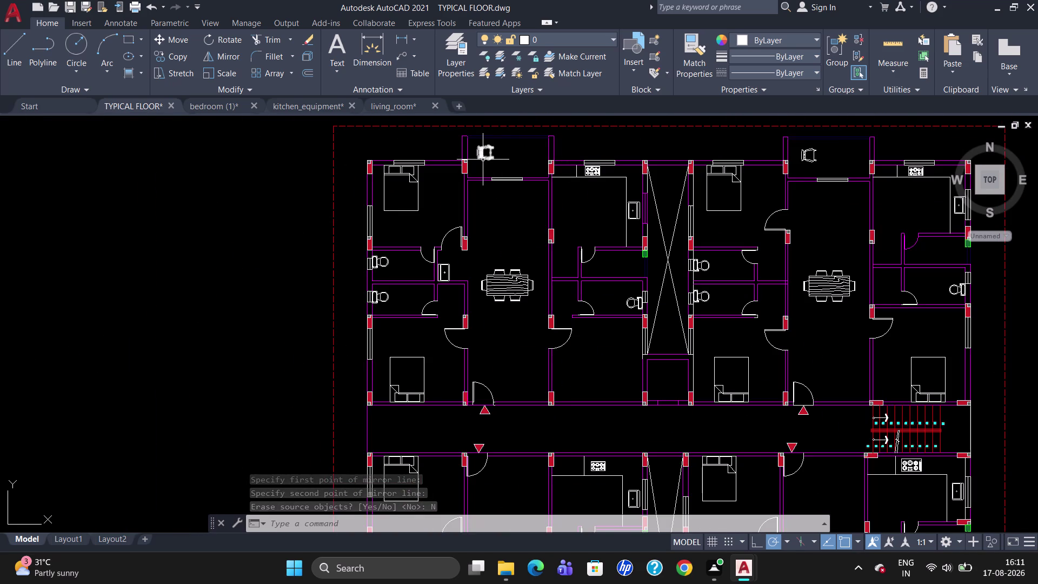
text(MI)
key(Return)
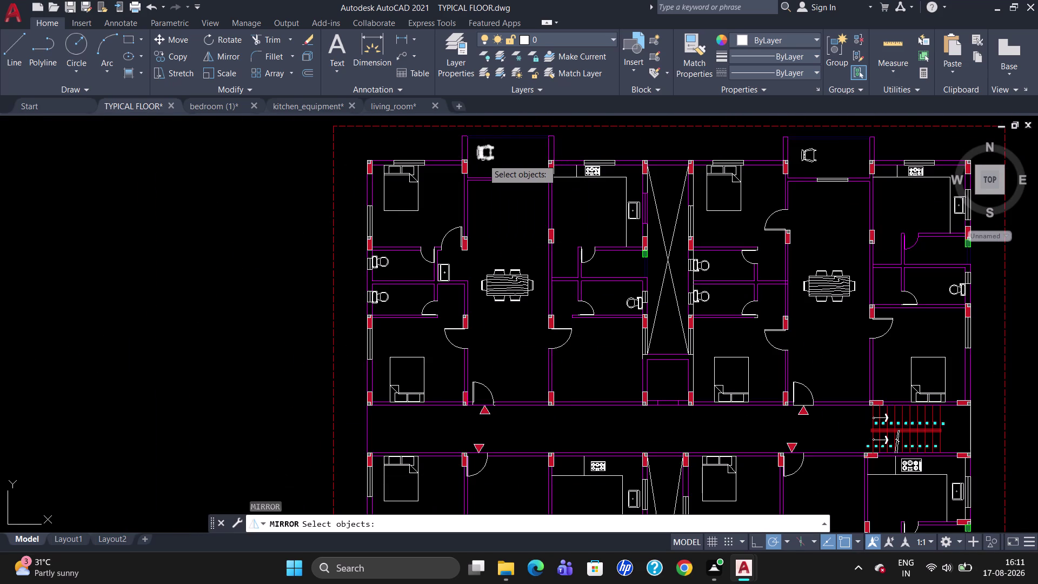
click(481, 158)
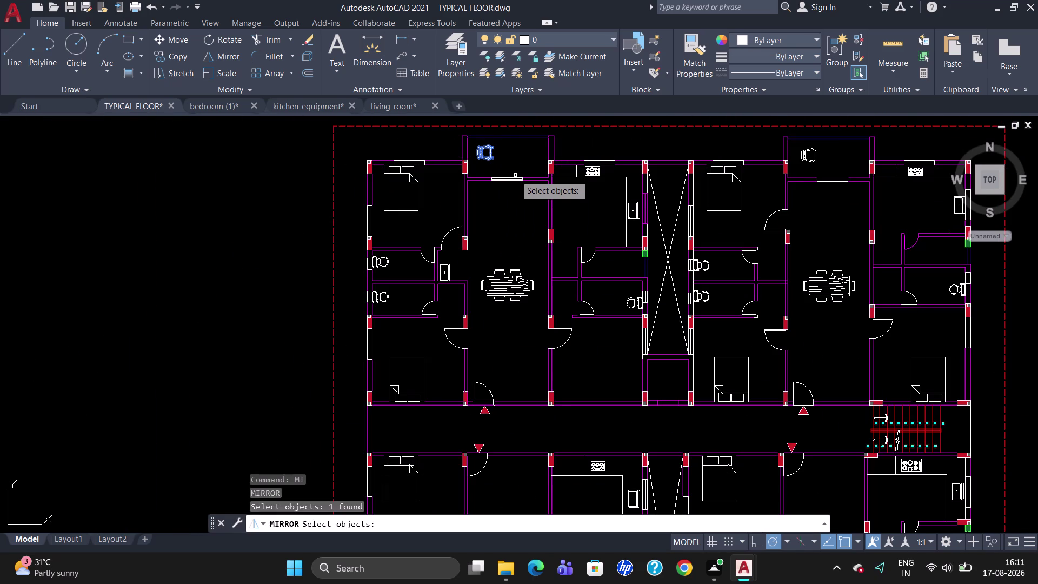
key(Return)
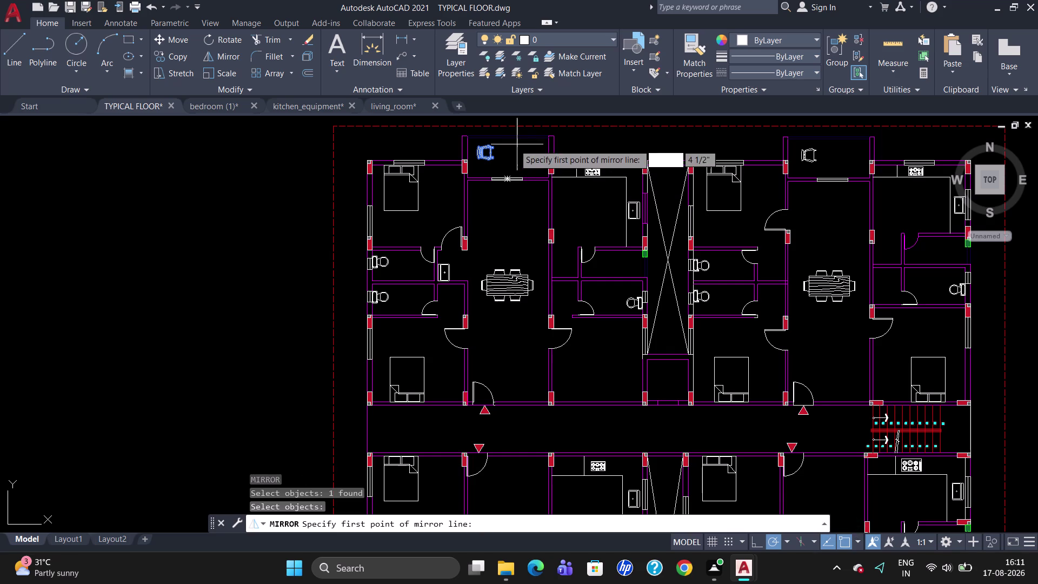
drag(508, 141, 506, 167)
click(506, 166)
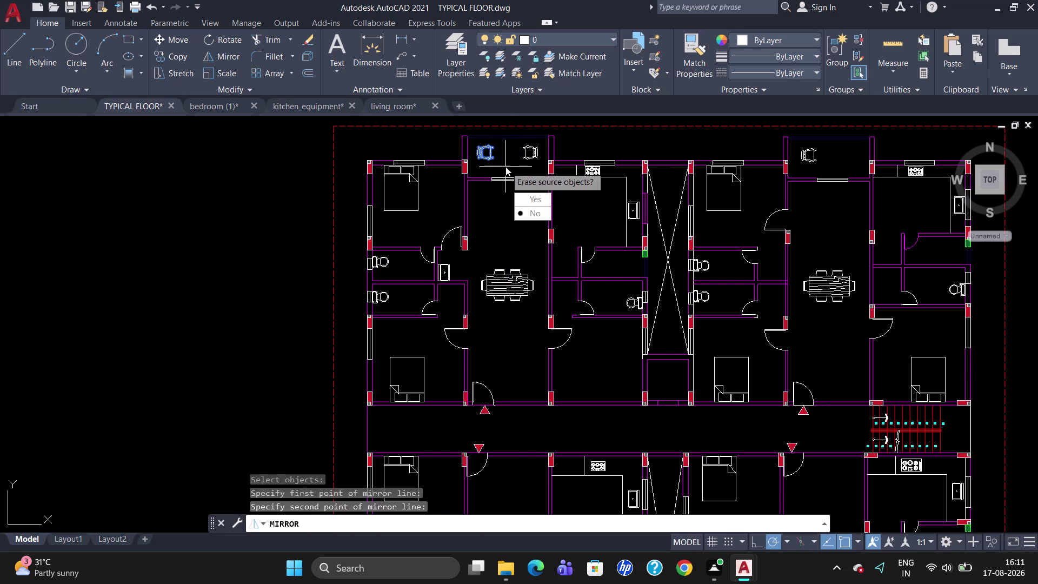
drag(535, 211, 505, 167)
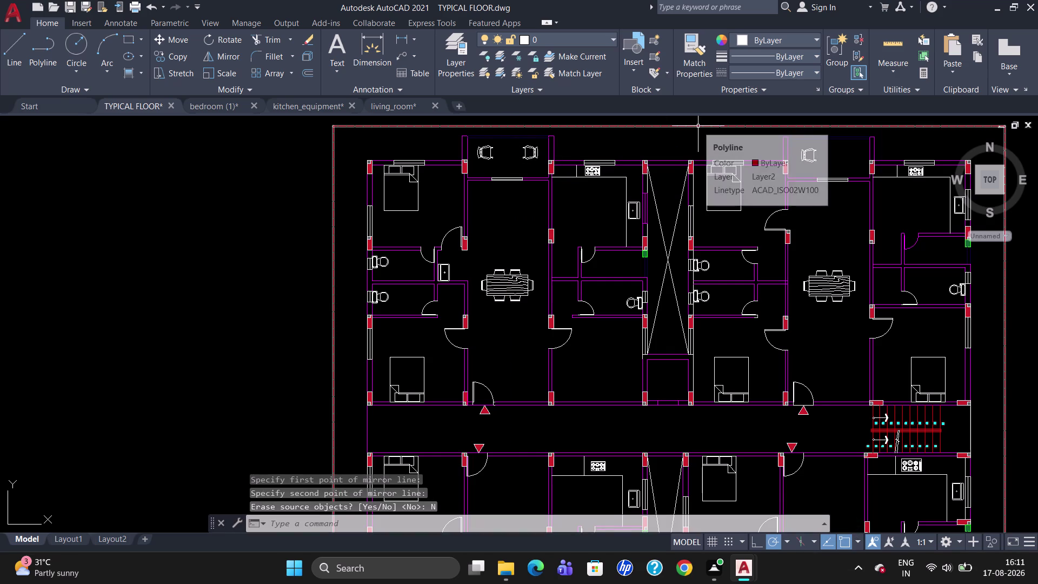
Mirror the upper-right unit's top-space chair across a vertical line, keeping the original.
text(MI)
key(Return)
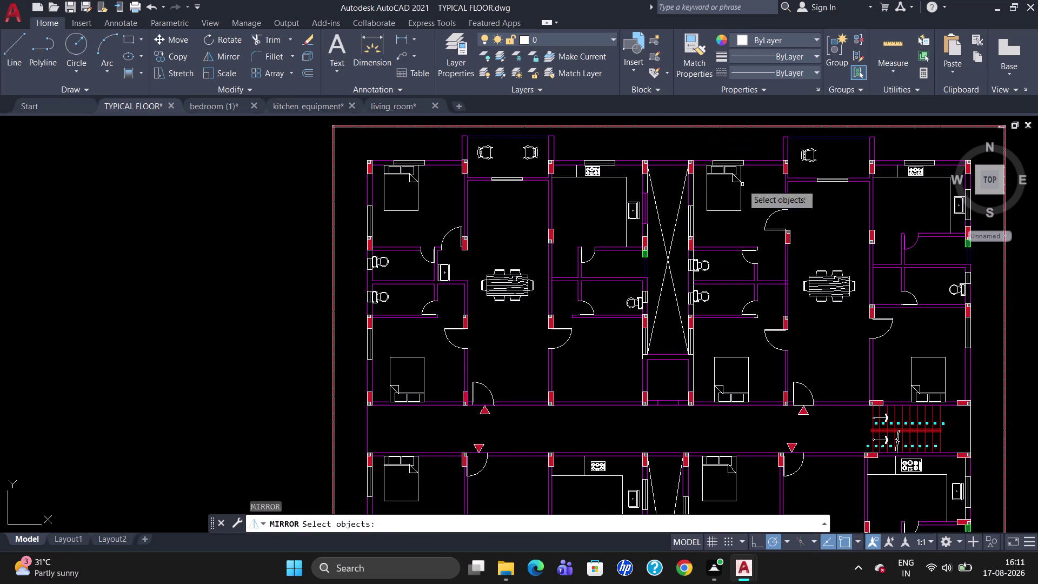
click(806, 159)
key(Return)
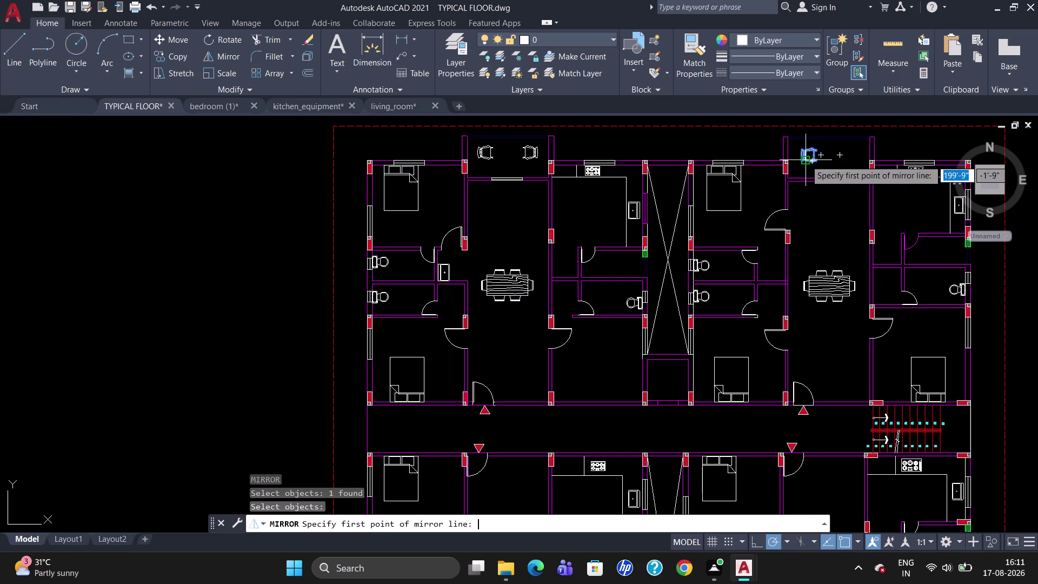
drag(828, 141, 833, 166)
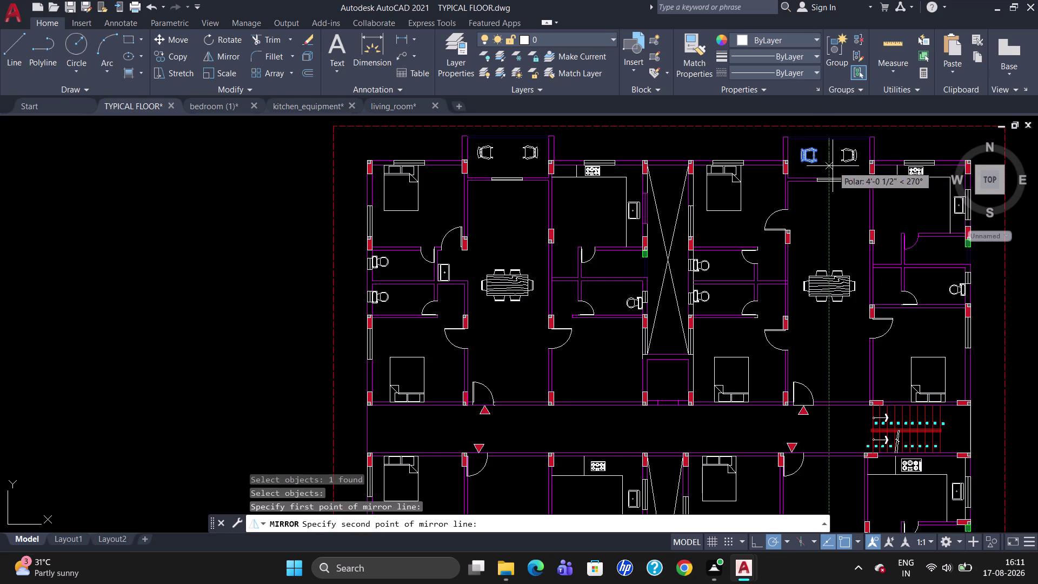
click(833, 166)
drag(849, 209, 833, 166)
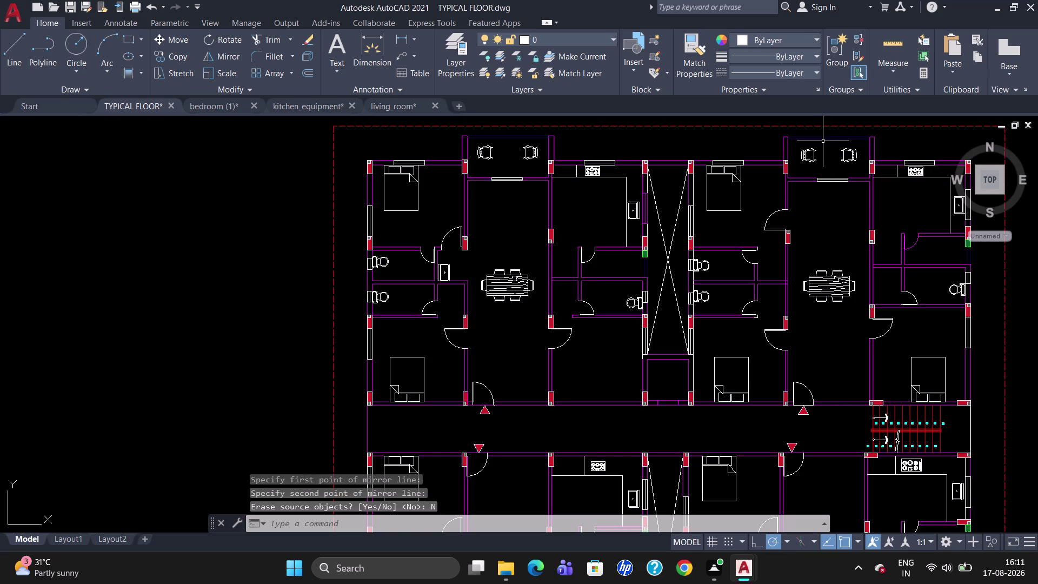
Start a circle centred between the upper-right unit's chair pair.
key(c)
key(Return)
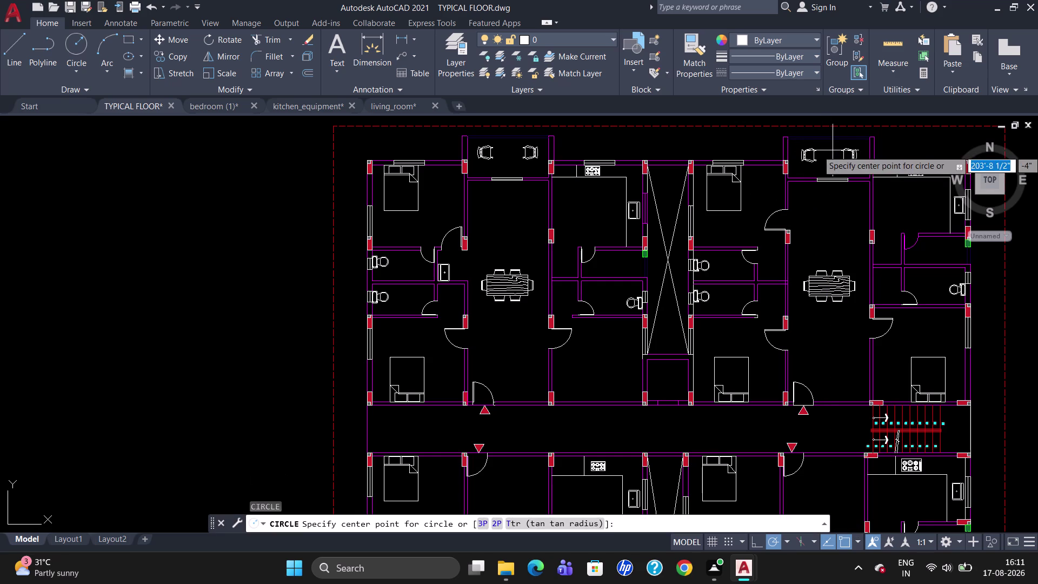
click(829, 154)
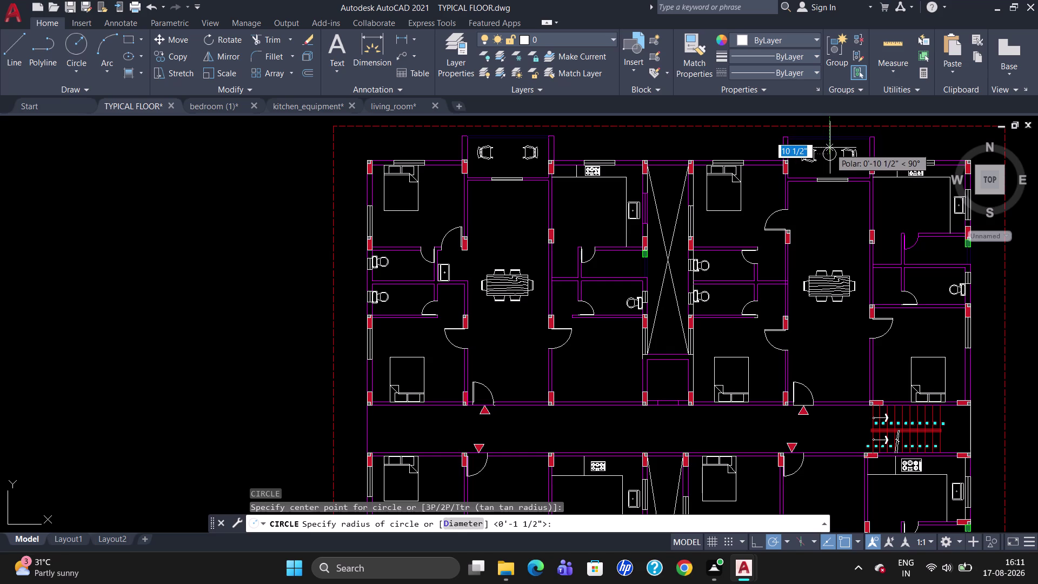
Finish the right table circle, then draw and delete an oversized left table circle.
click(830, 146)
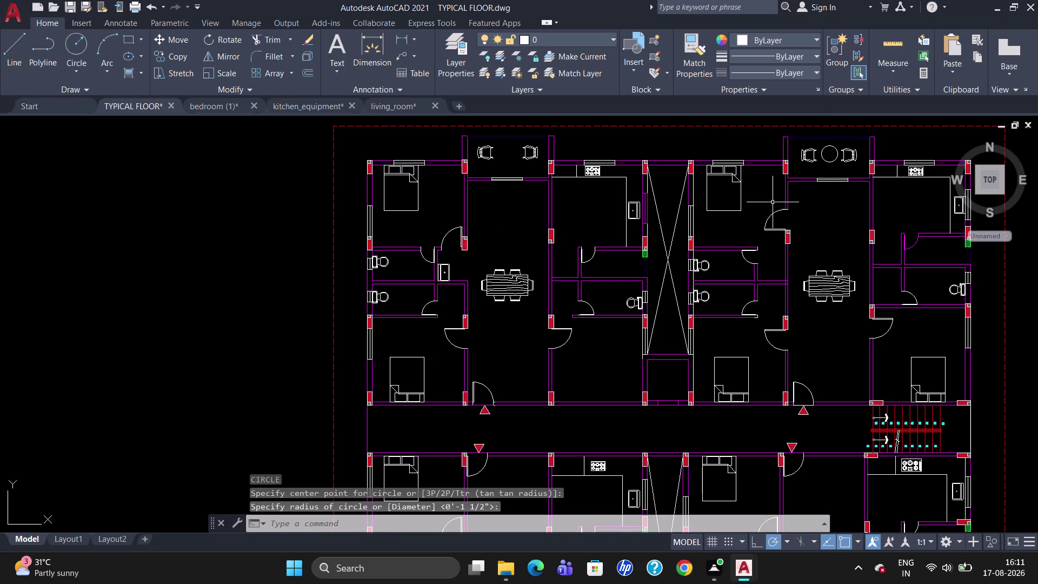
key(c)
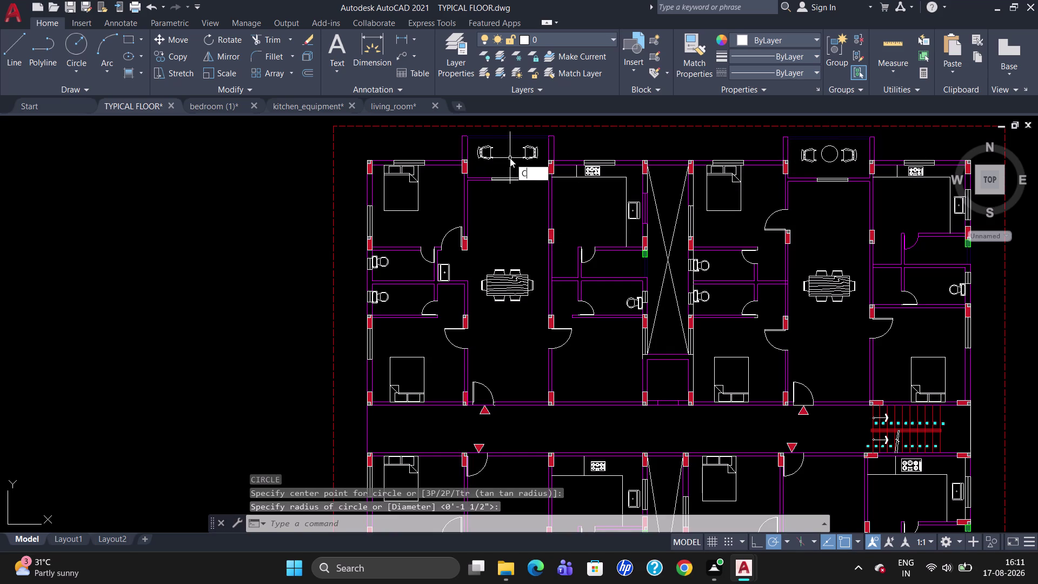
key(Return)
click(508, 155)
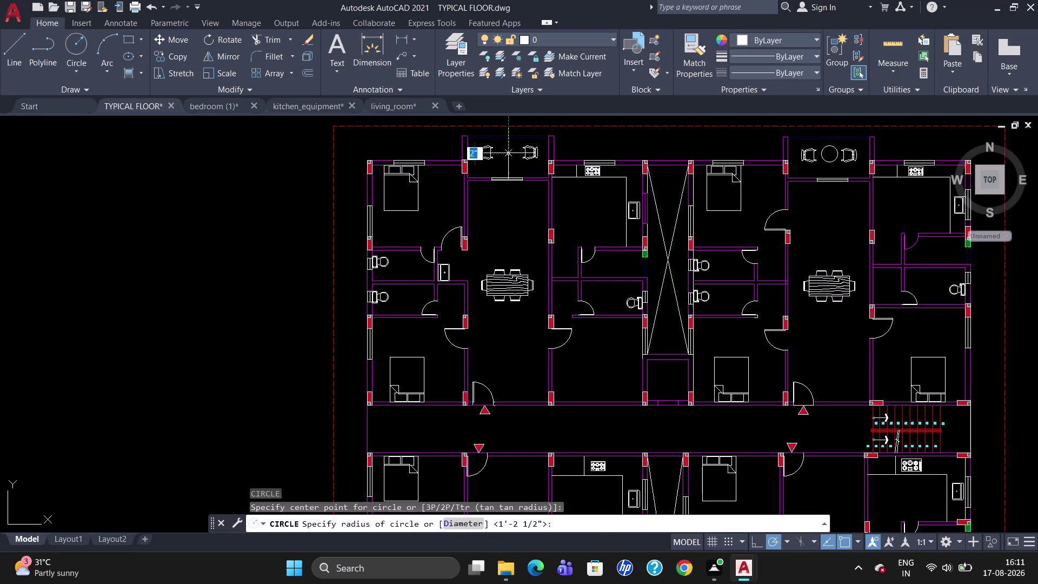
click(508, 145)
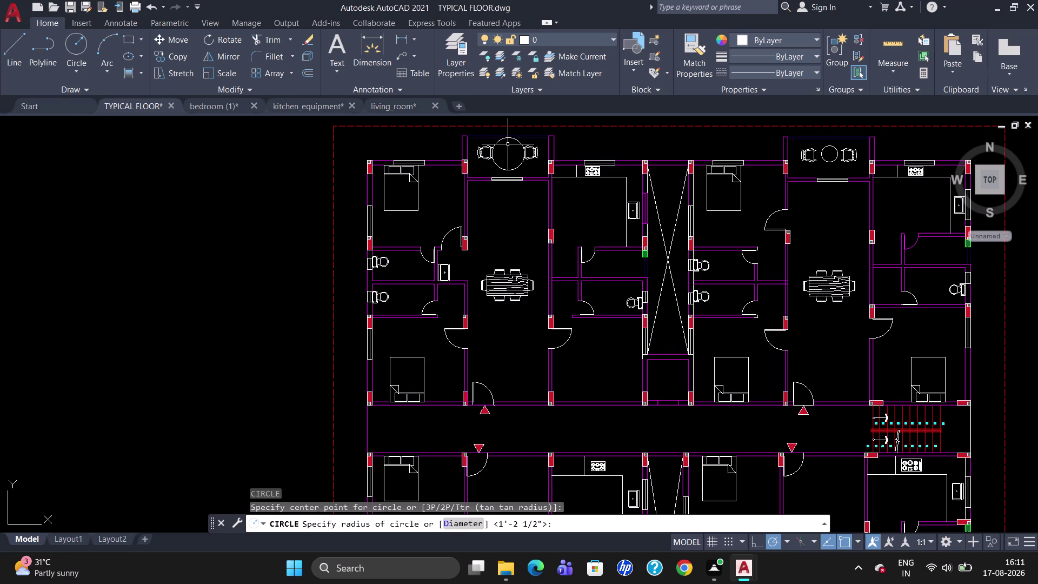
click(508, 139)
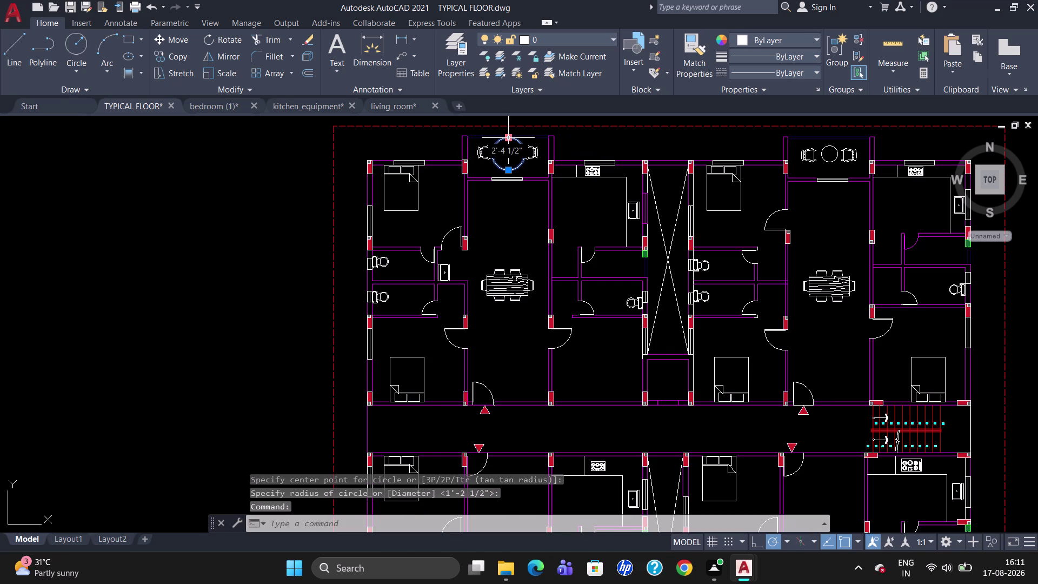
key(Delete)
Redraw the left table circle and delete the unwanted result.
key(c)
key(Return)
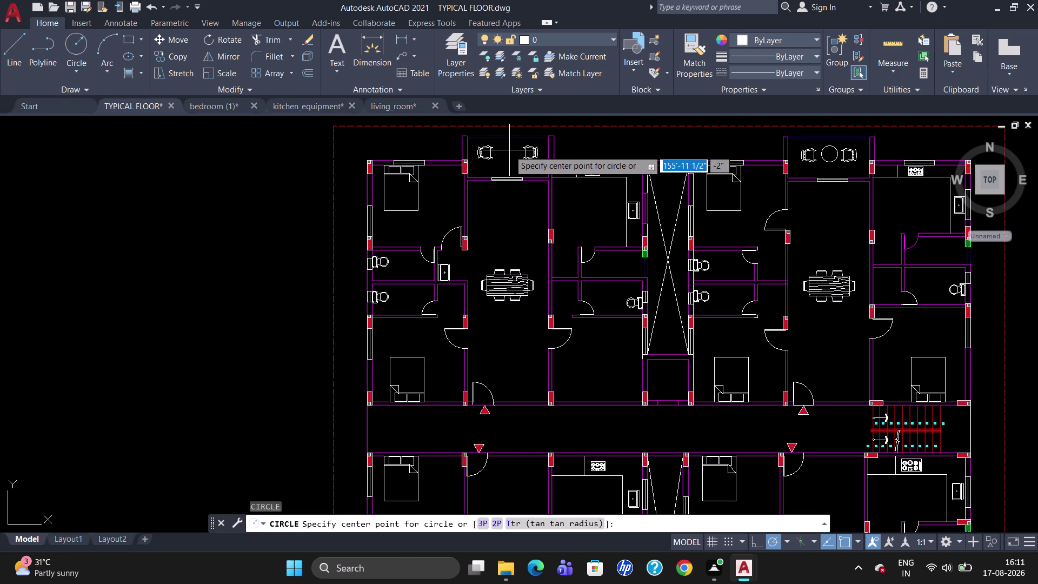
click(507, 152)
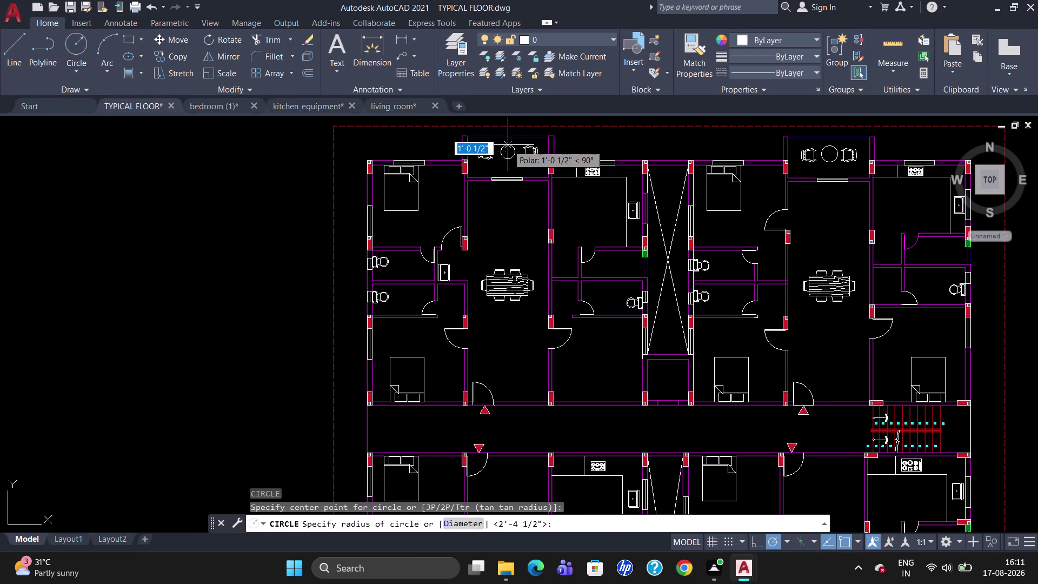
click(508, 142)
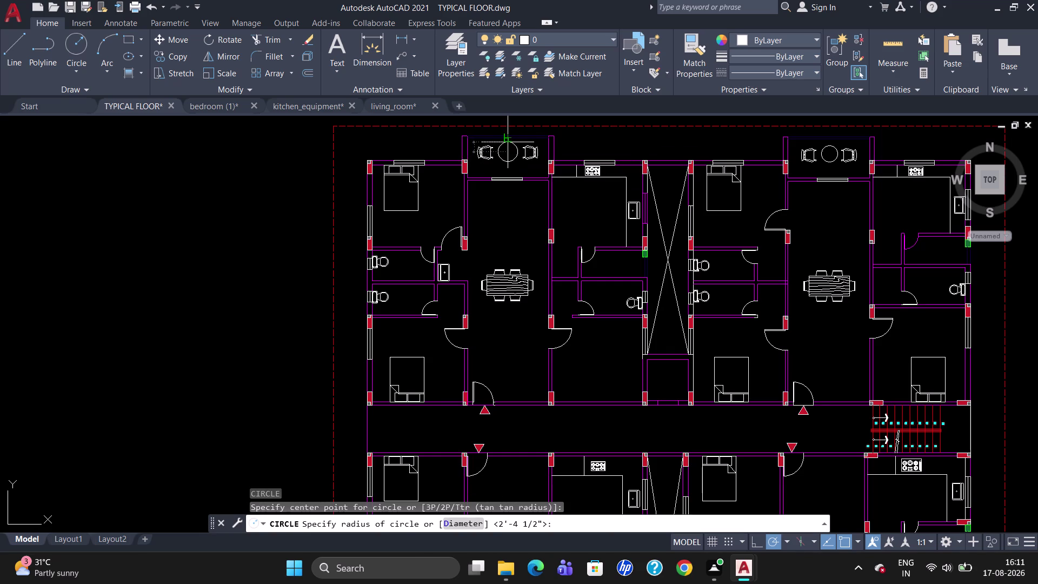
click(508, 137)
key(Delete)
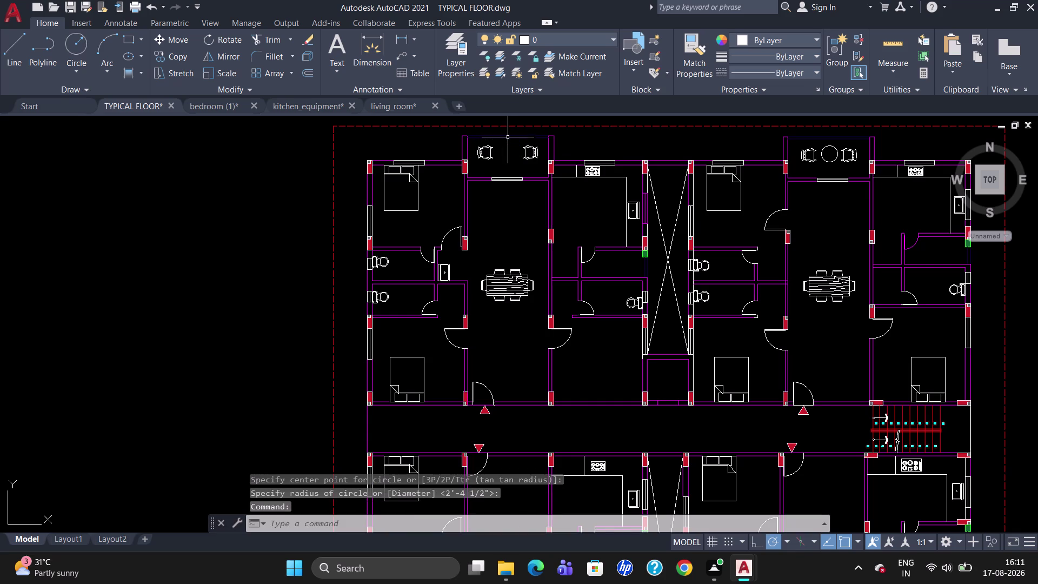
Draw the left table circle at about 1'-1 1/2" radius between the chairs.
key(c)
key(Return)
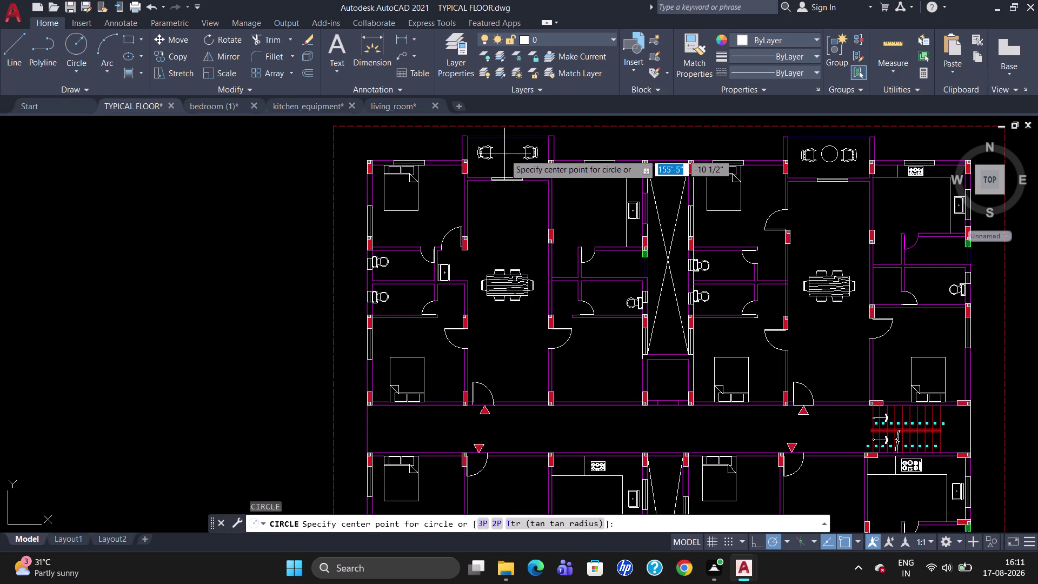
click(506, 154)
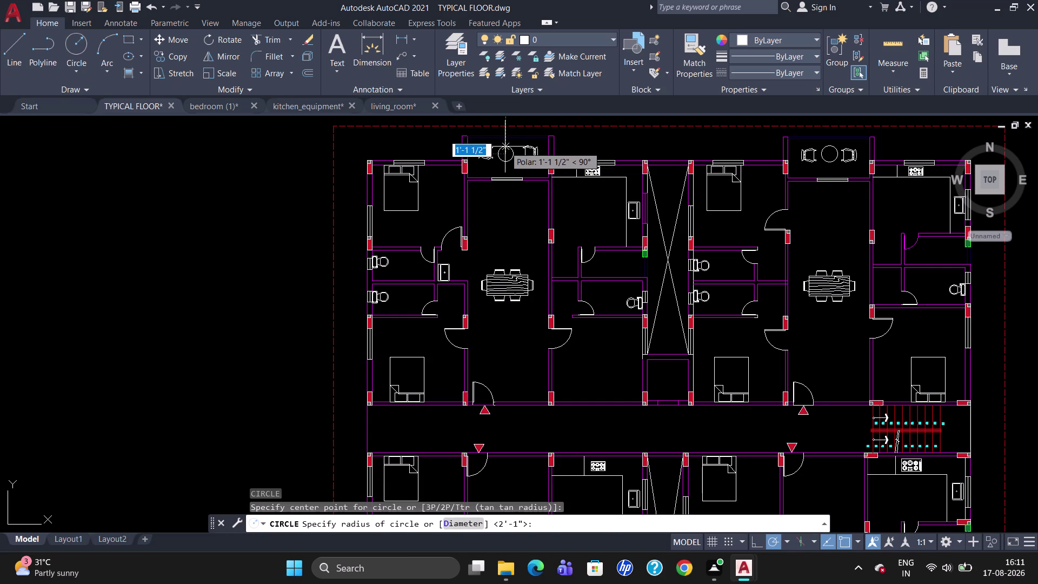
click(505, 147)
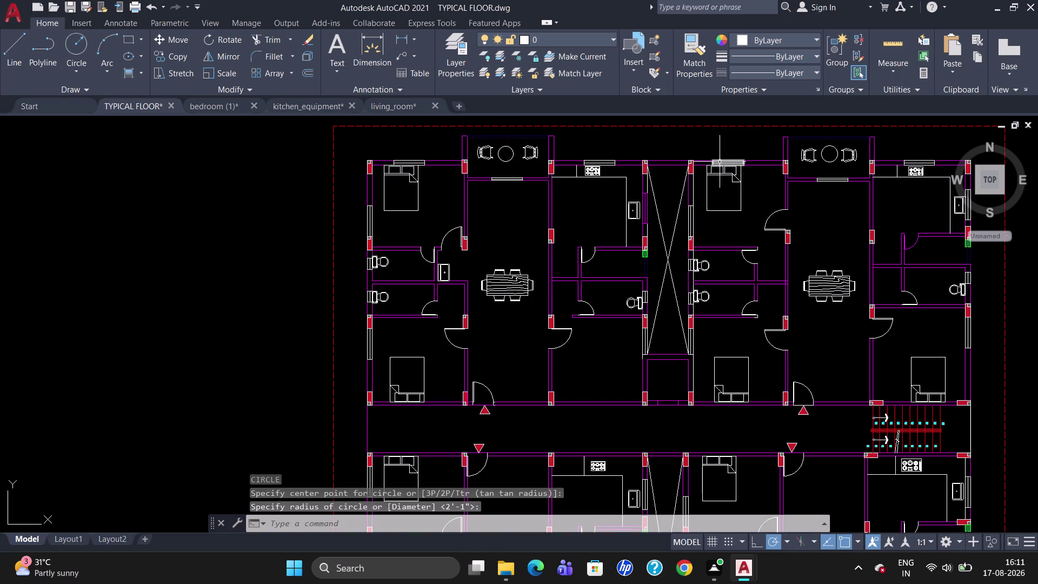
key(c)
key(Return)
scroll(up, 3)
click(824, 152)
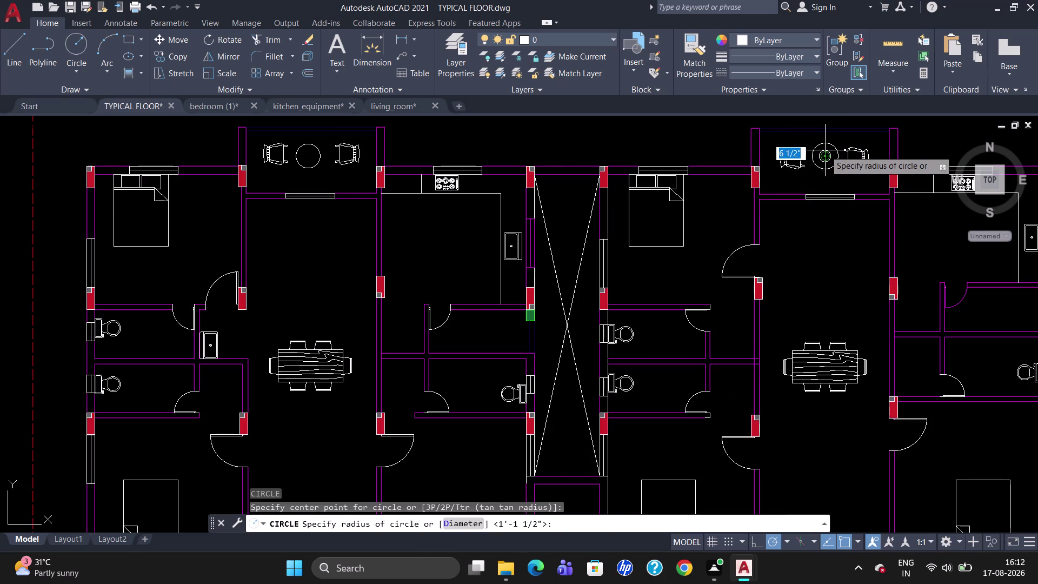
Abandon the failed inner-circle attempt on the upper-right table with Esc.
click(826, 151)
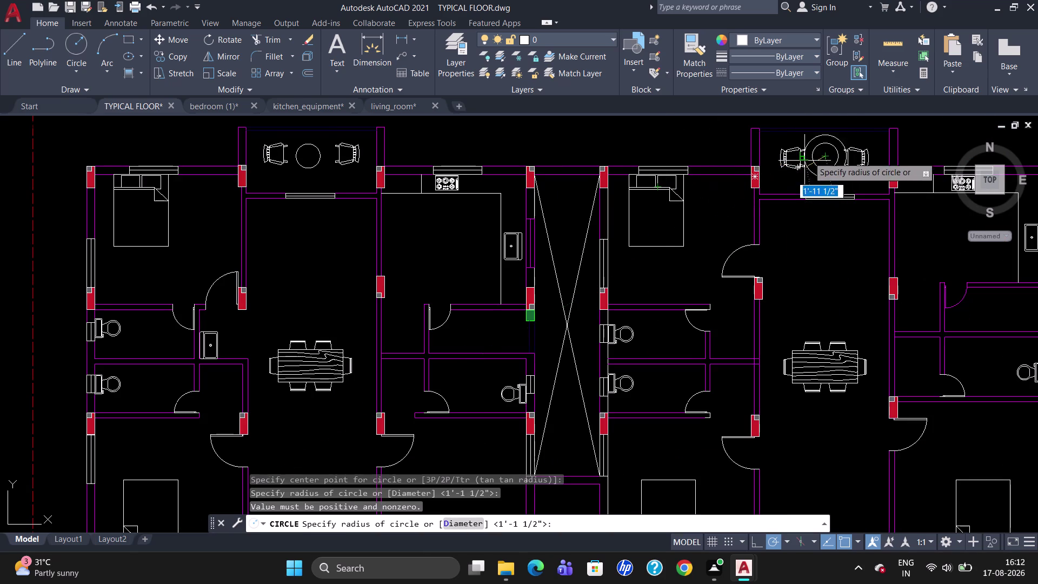
click(822, 157)
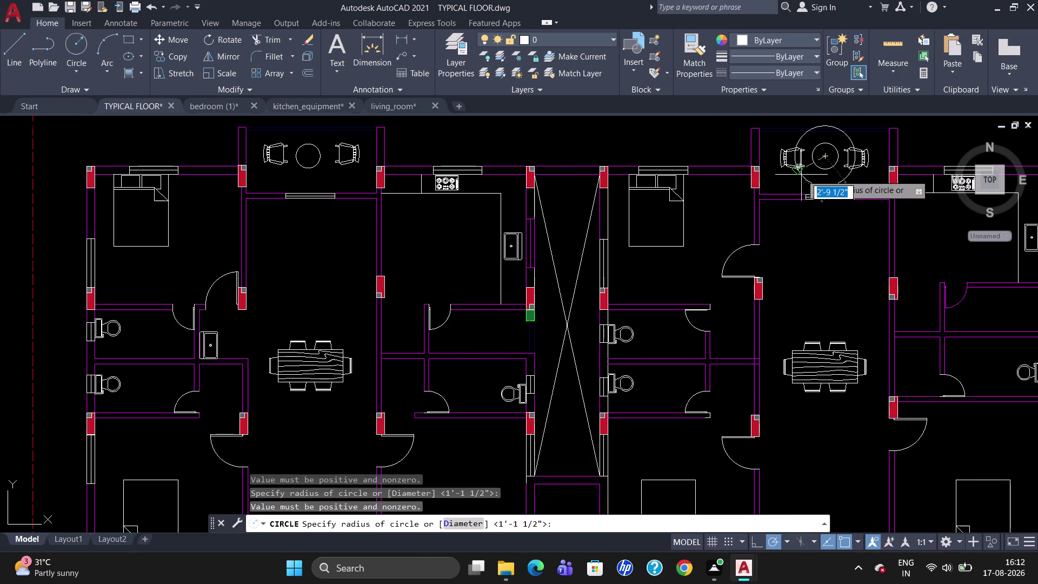
click(826, 160)
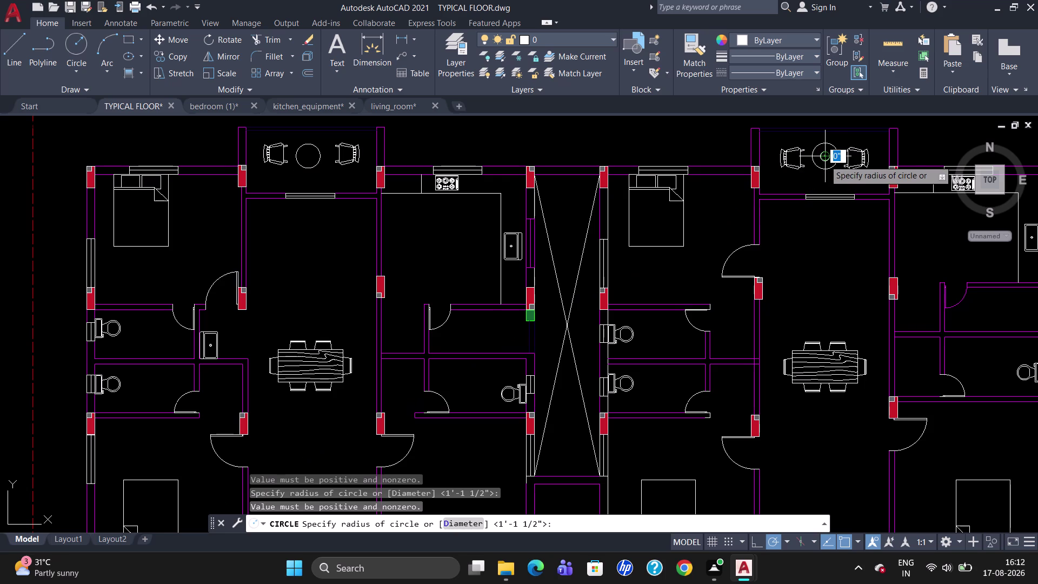
click(825, 160)
key(Escape)
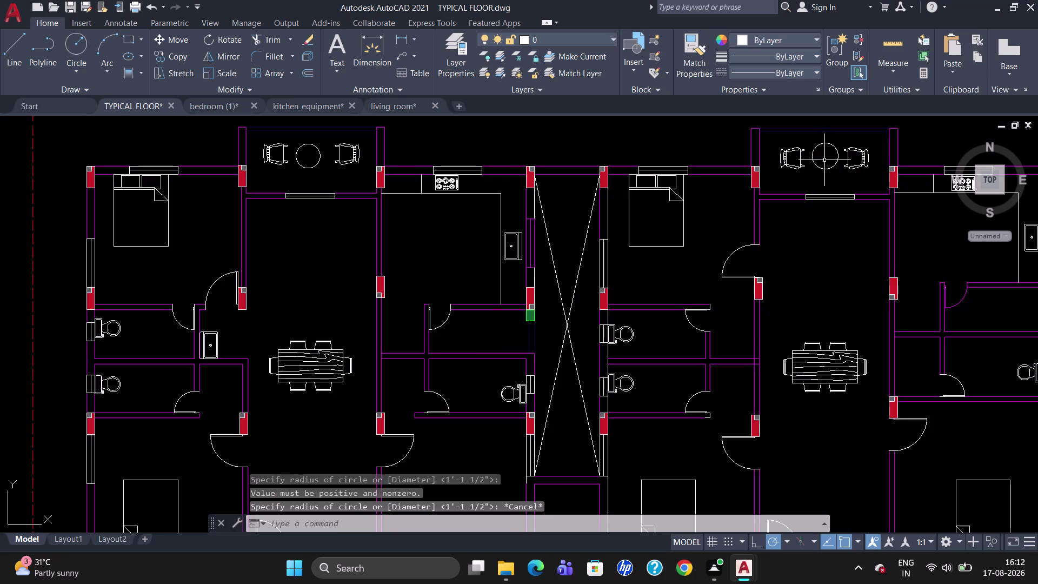
scroll(up, 3)
scroll(down, 3)
scroll(up, 3)
scroll(down, 3)
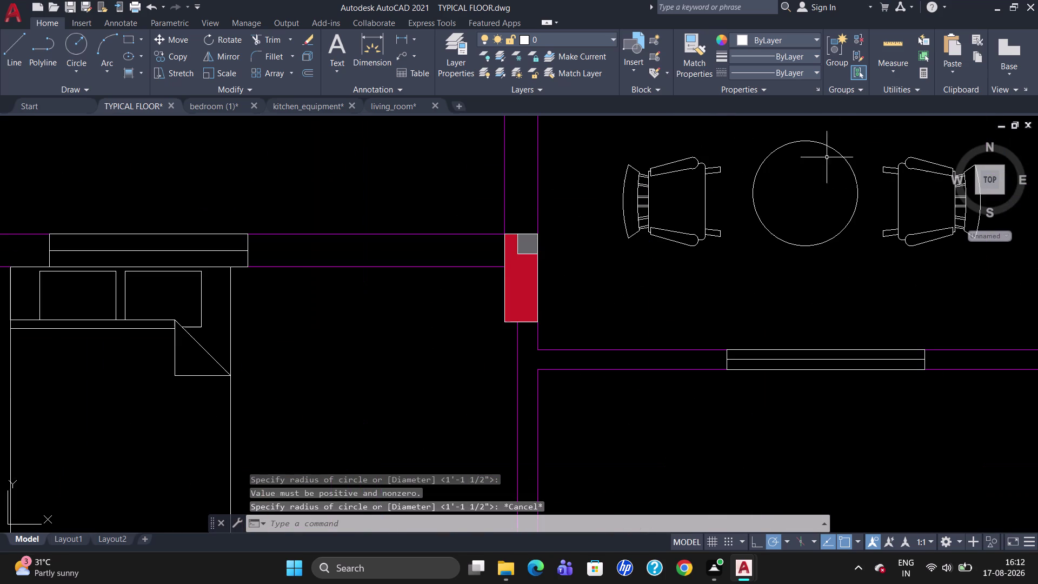
Draw a small circle concentric with the upper-right unit's table circle.
key(c)
key(Return)
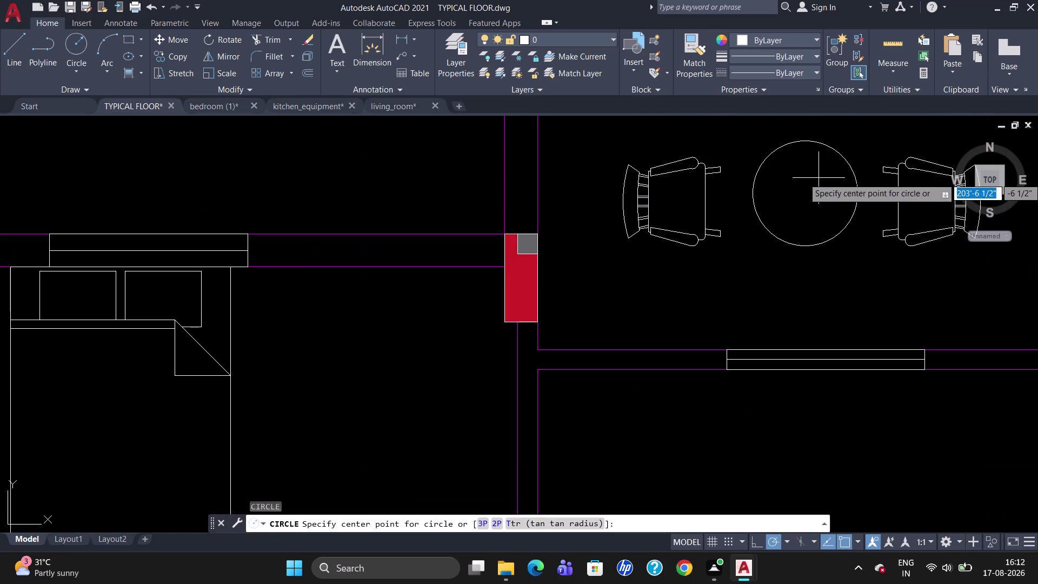
click(803, 195)
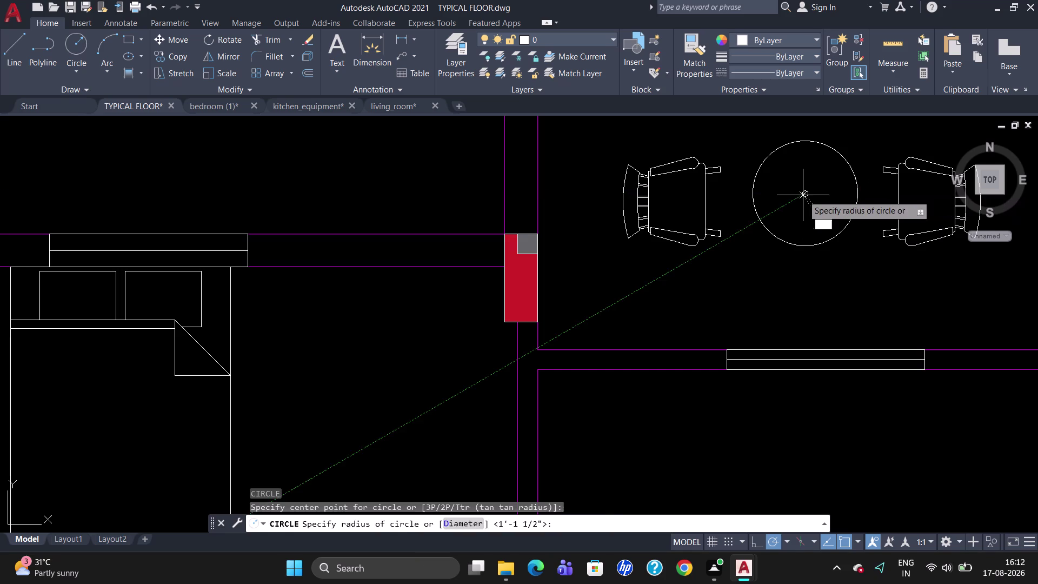
click(809, 179)
scroll(down, 3)
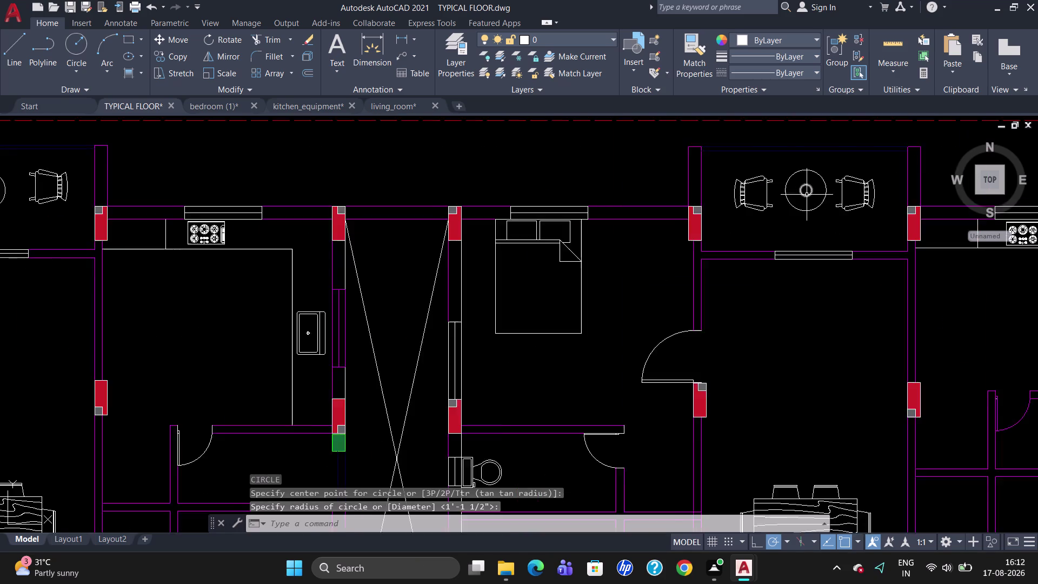
scroll(down, 3)
scroll(down, 3)
scroll(down, 3)
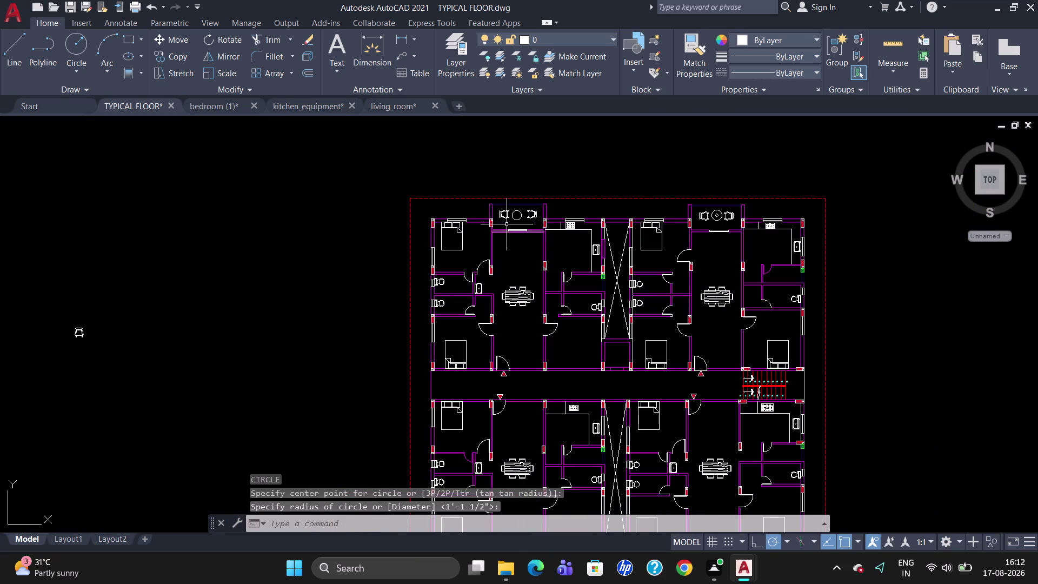
scroll(up, 3)
key(c)
key(Return)
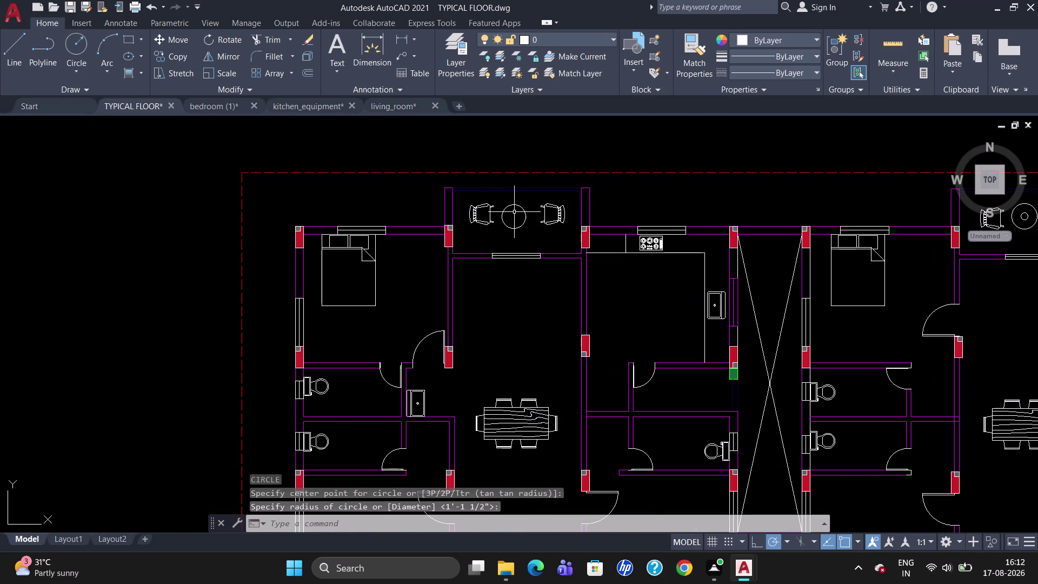
scroll(up, 3)
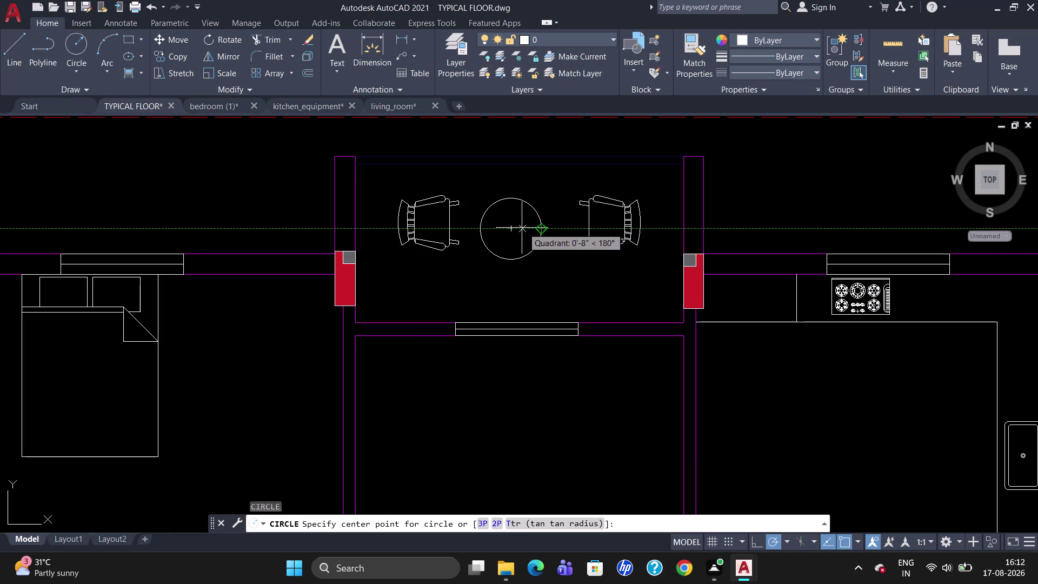
click(514, 231)
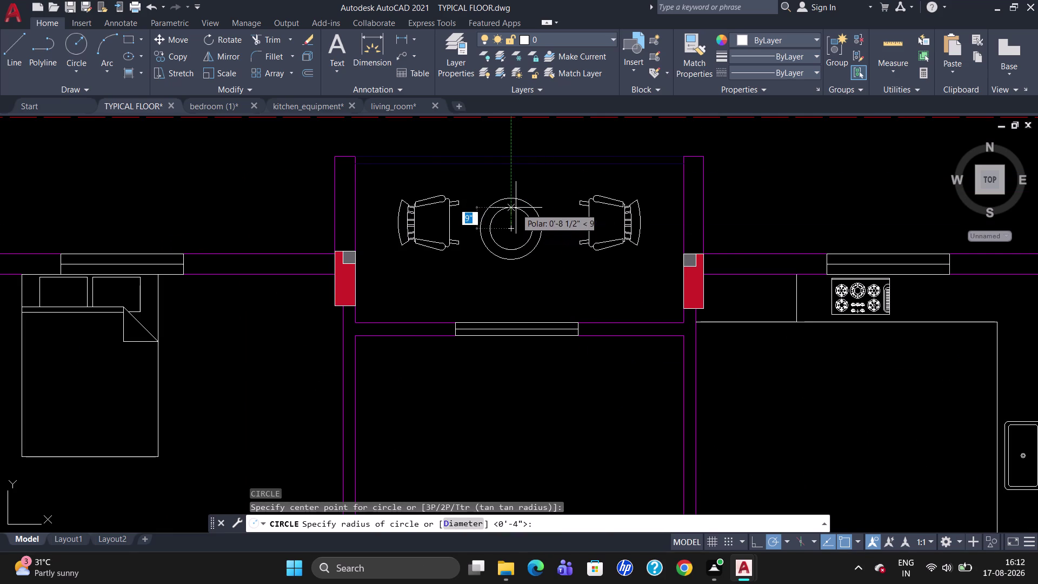
click(516, 207)
scroll(down, 3)
scroll(down, 3)
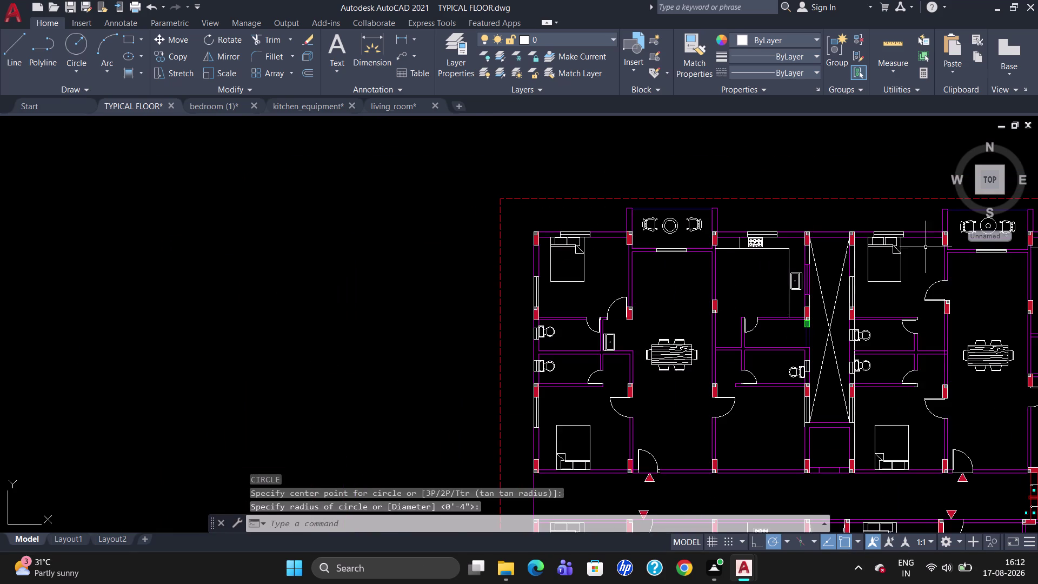
scroll(up, 3)
scroll(down, 3)
scroll(up, 3)
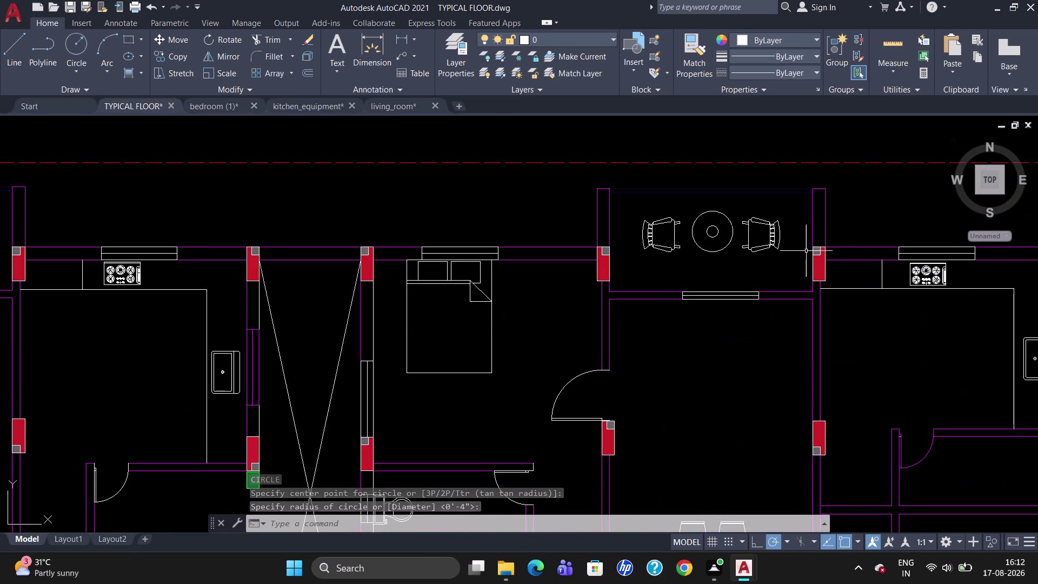
click(712, 227)
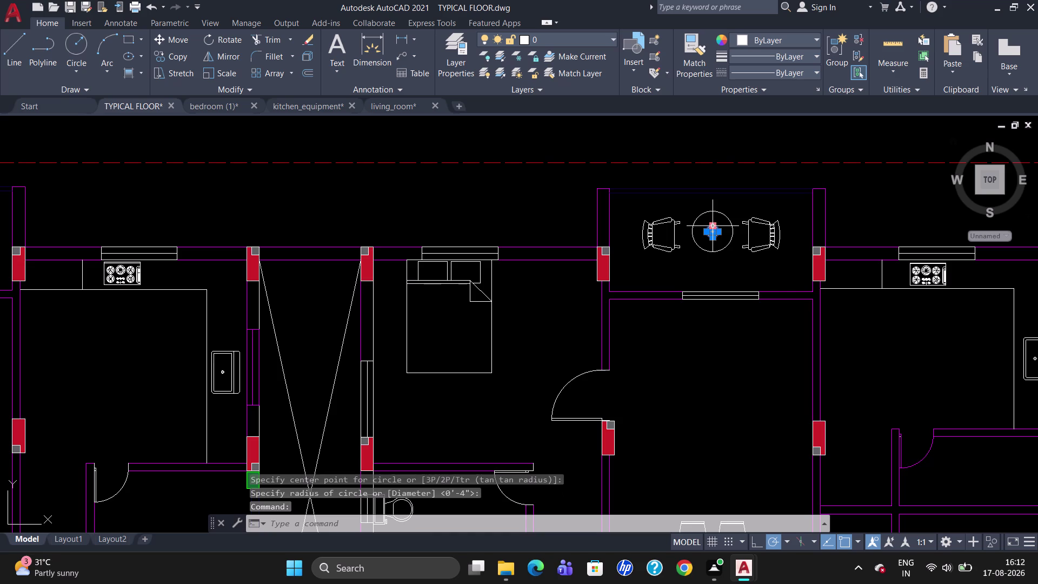
key(Delete)
scroll(up, 3)
key(c)
key(Return)
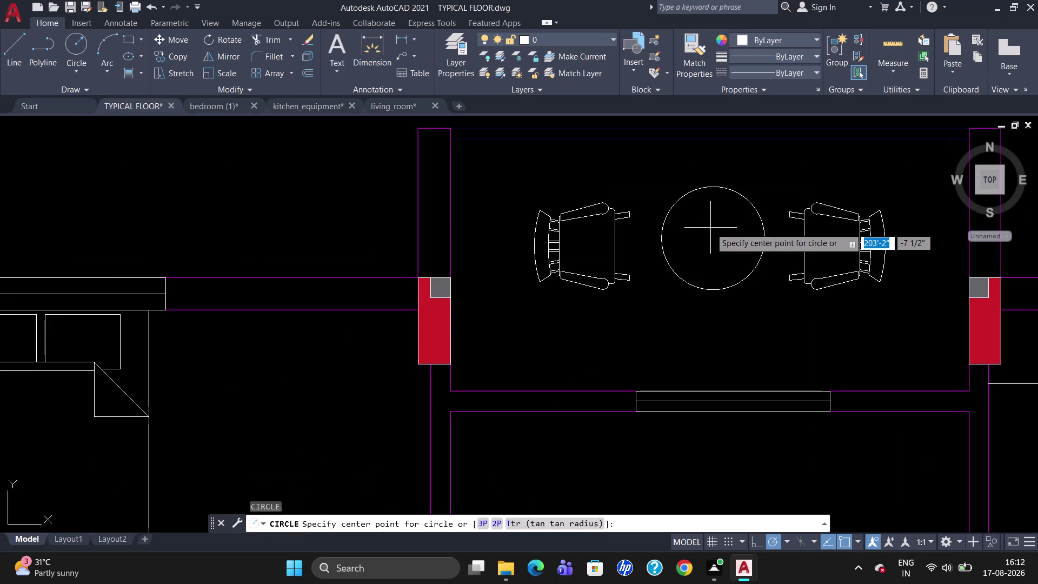
click(717, 240)
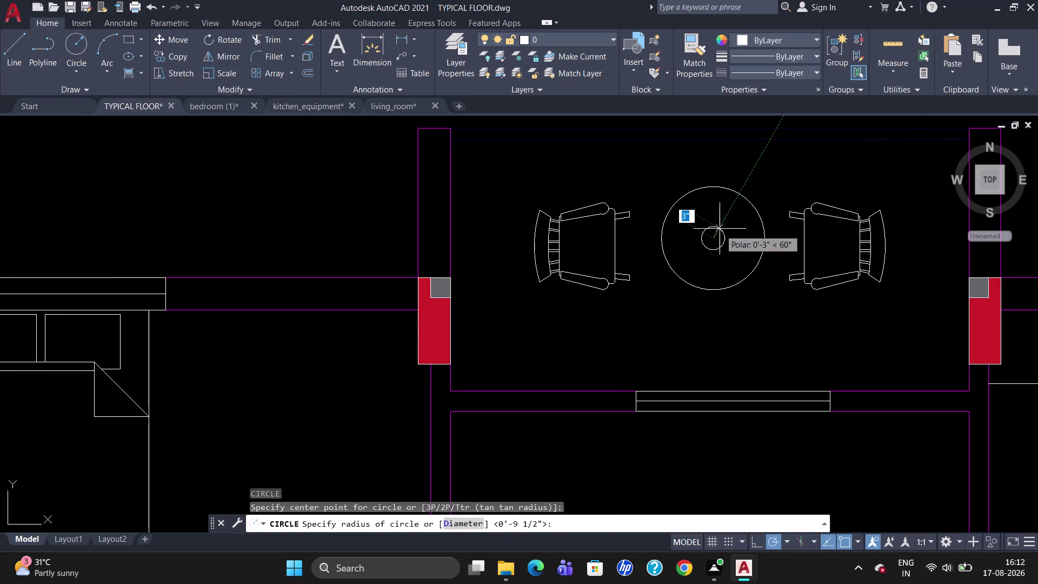
click(721, 208)
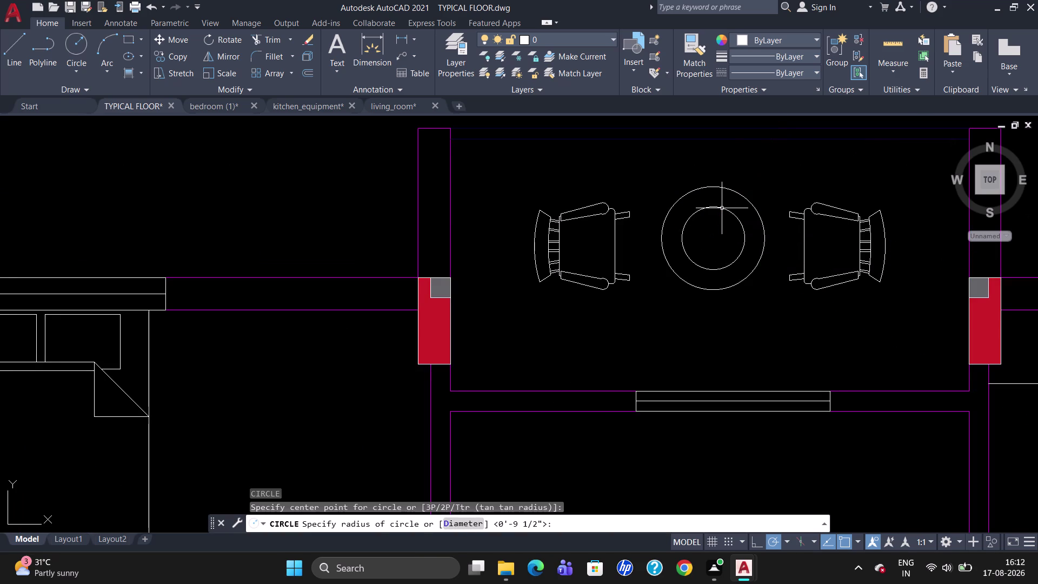
key(Escape)
scroll(down, 3)
scroll(up, 3)
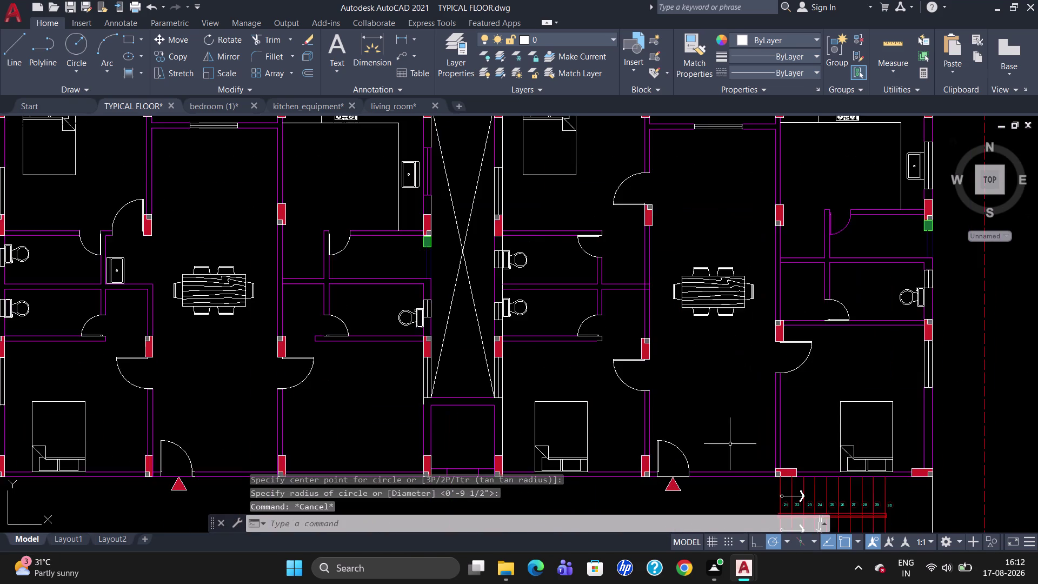
Draw the table circle between the two chairs in the right unit's bottom balcony.
scroll(down, 3)
scroll(up, 3)
scroll(down, 3)
scroll(up, 3)
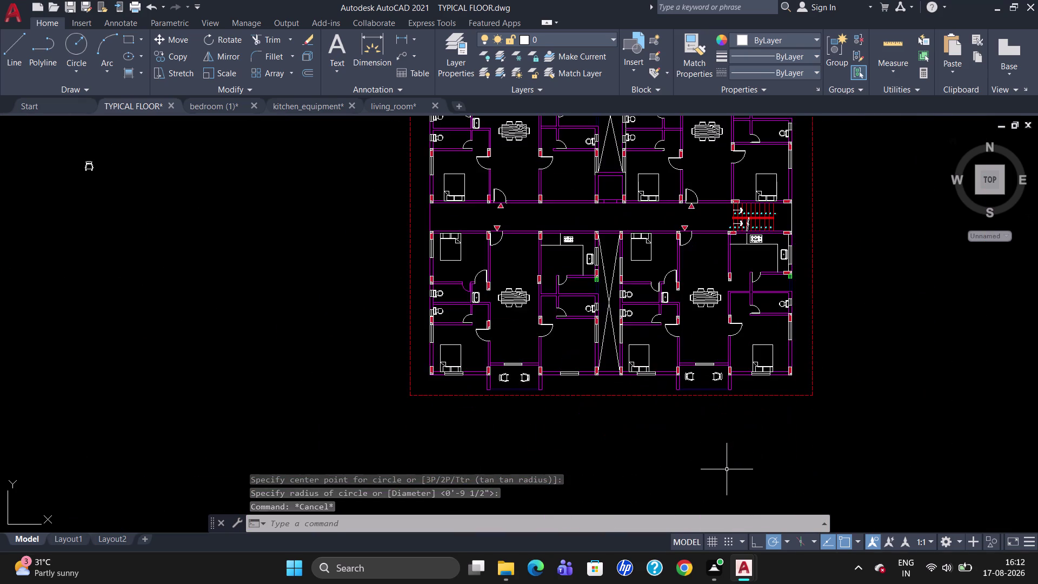
scroll(up, 3)
key(c)
key(Return)
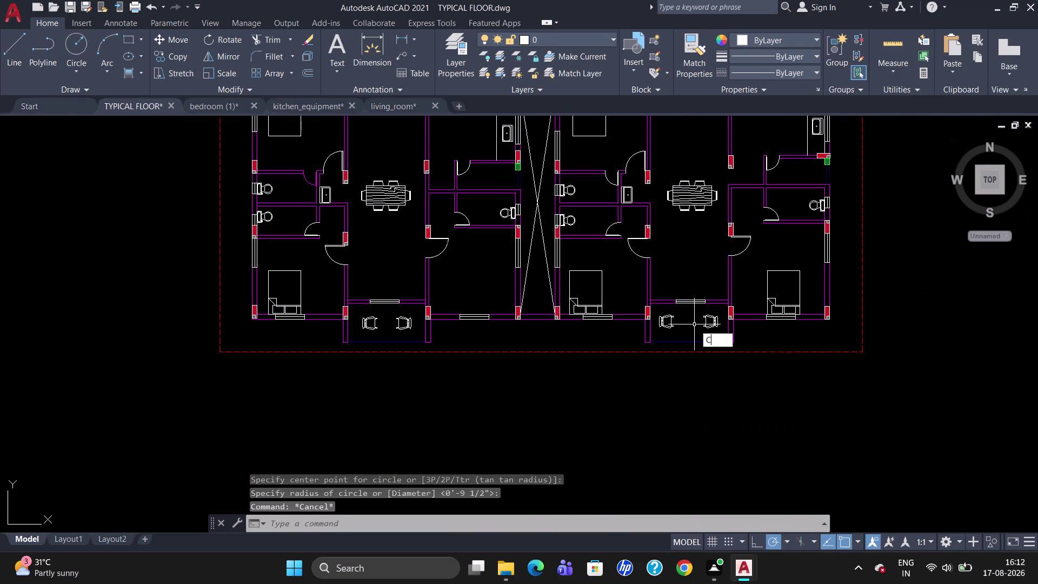
click(690, 322)
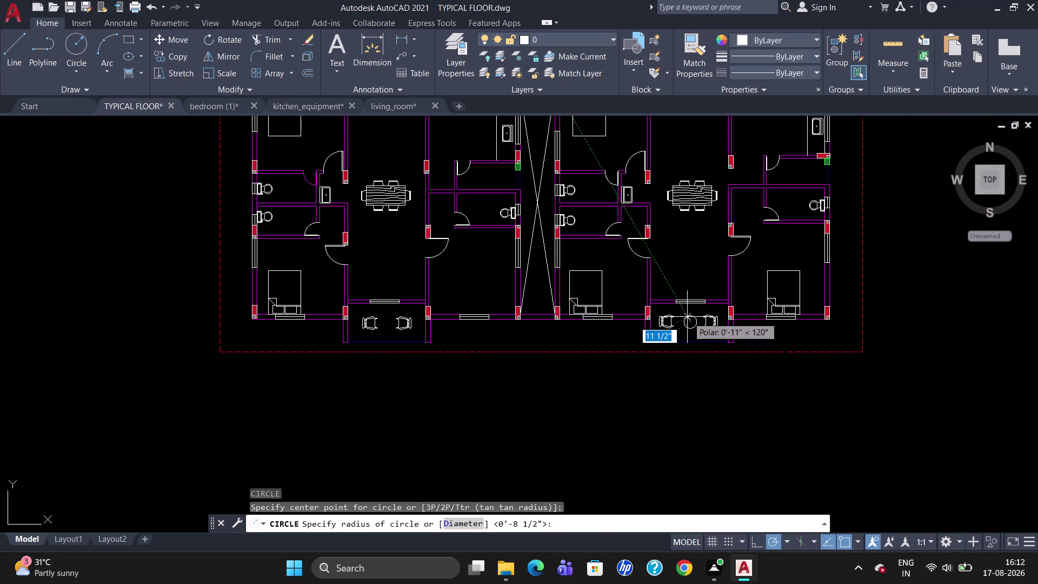
click(685, 316)
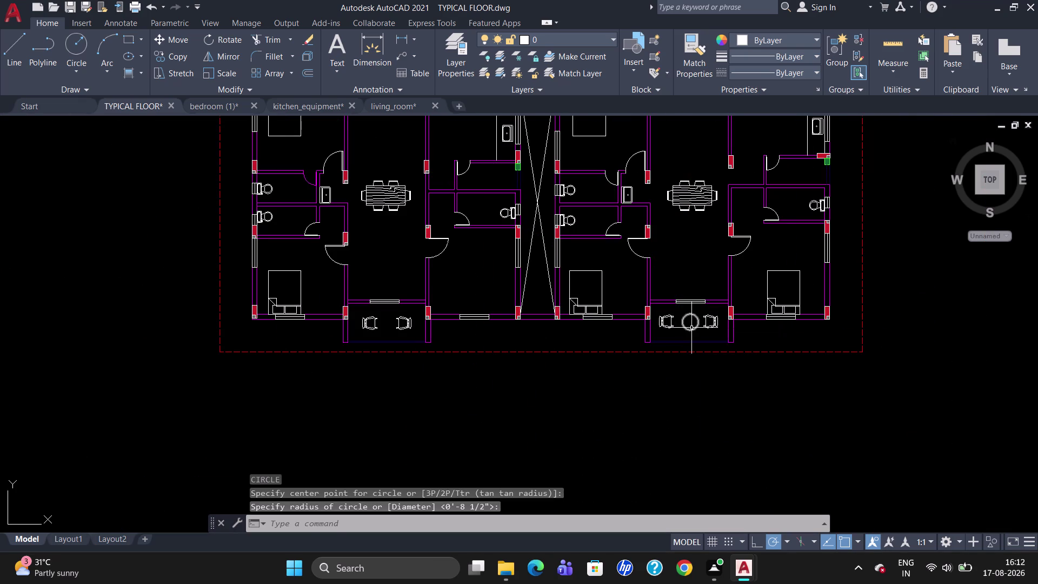
scroll(up, 3)
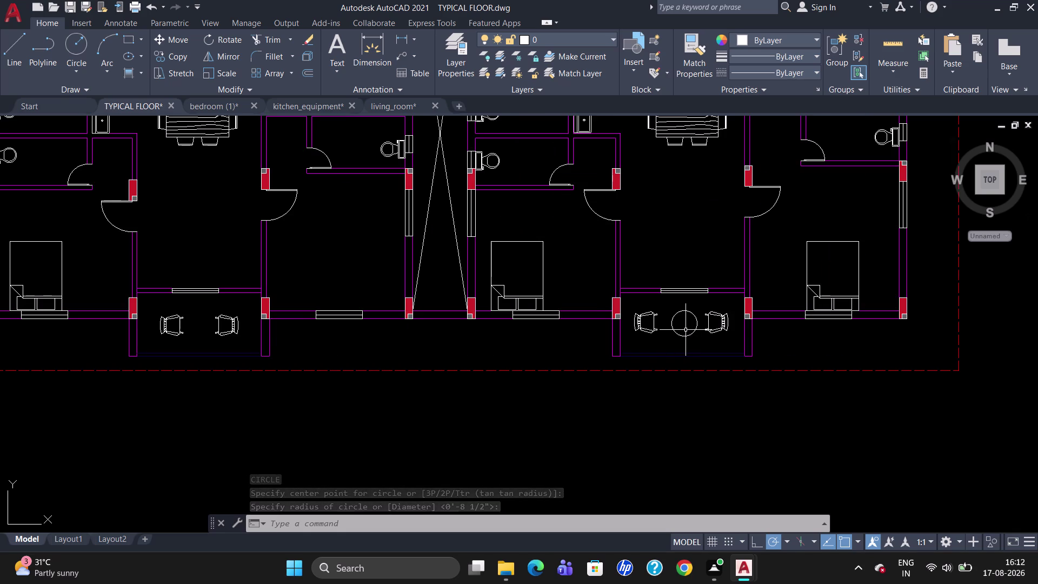
Add a smaller concentric inner circle to the balcony table.
key(c)
key(Return)
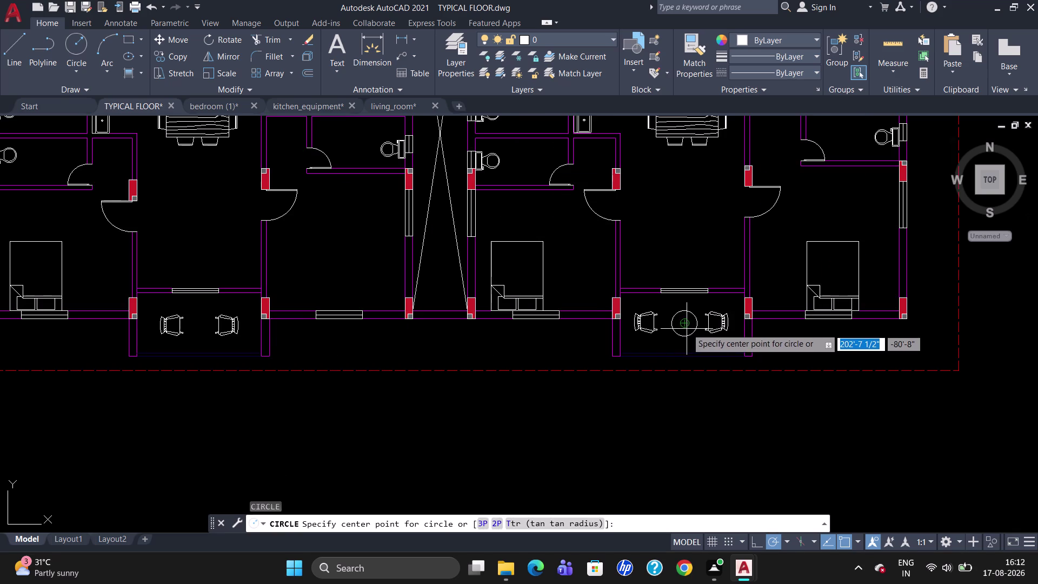
click(685, 326)
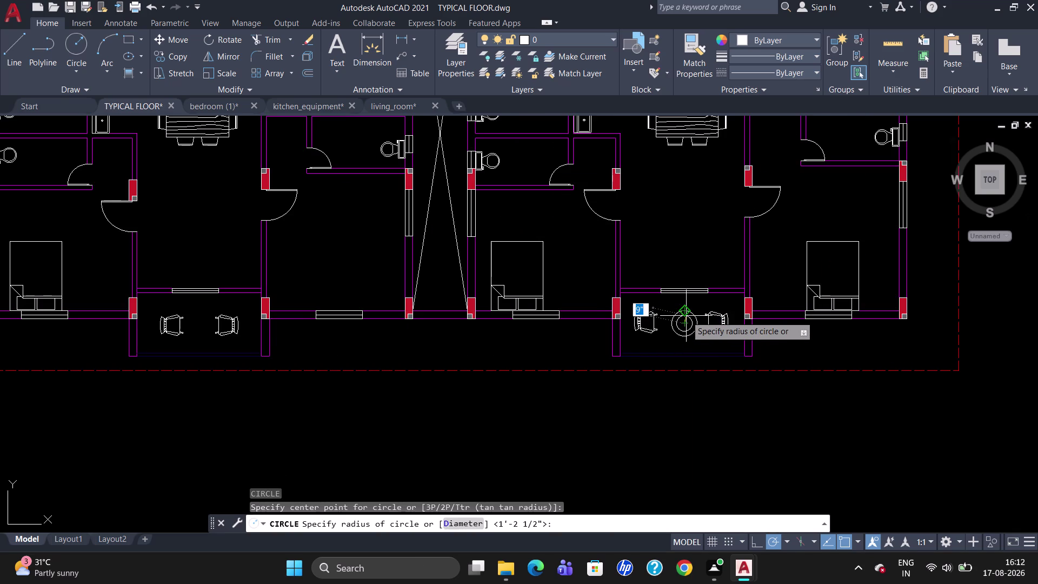
scroll(up, 3)
scroll(up, 3)
click(687, 313)
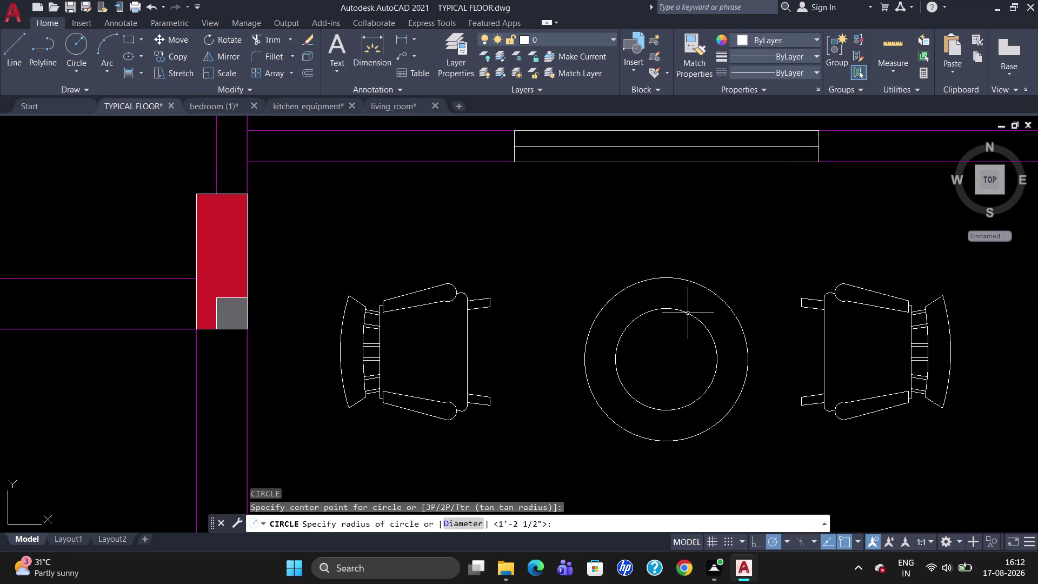
click(471, 306)
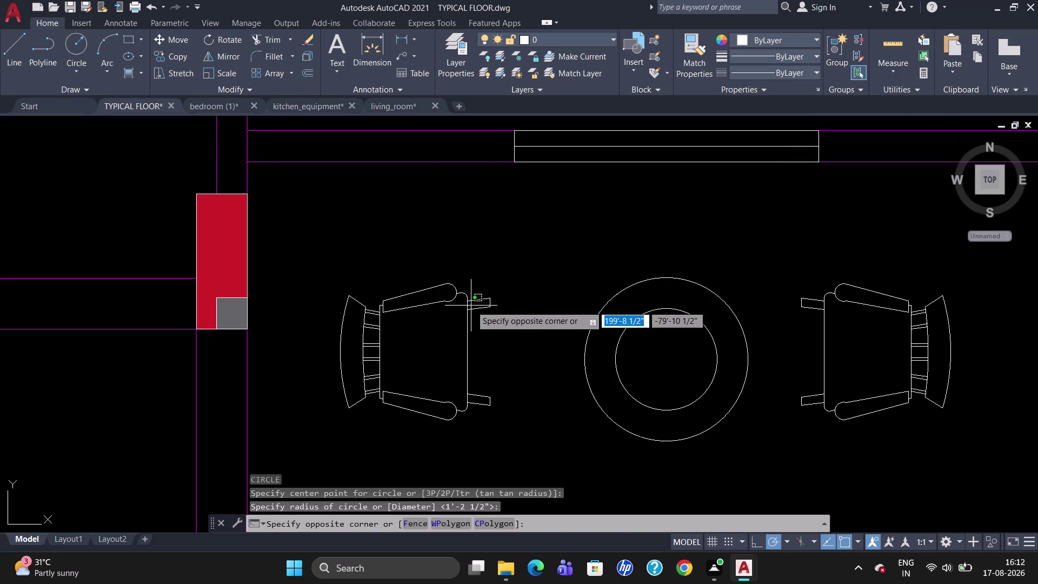
Move the left chair closer to the new round table.
key(Escape)
click(468, 303)
key(m)
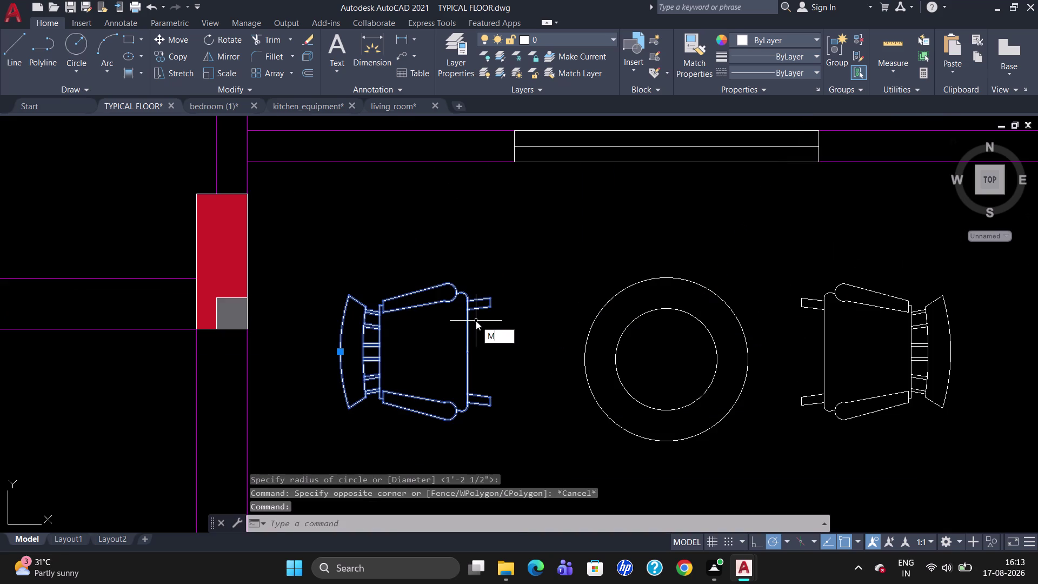
key(Return)
click(490, 404)
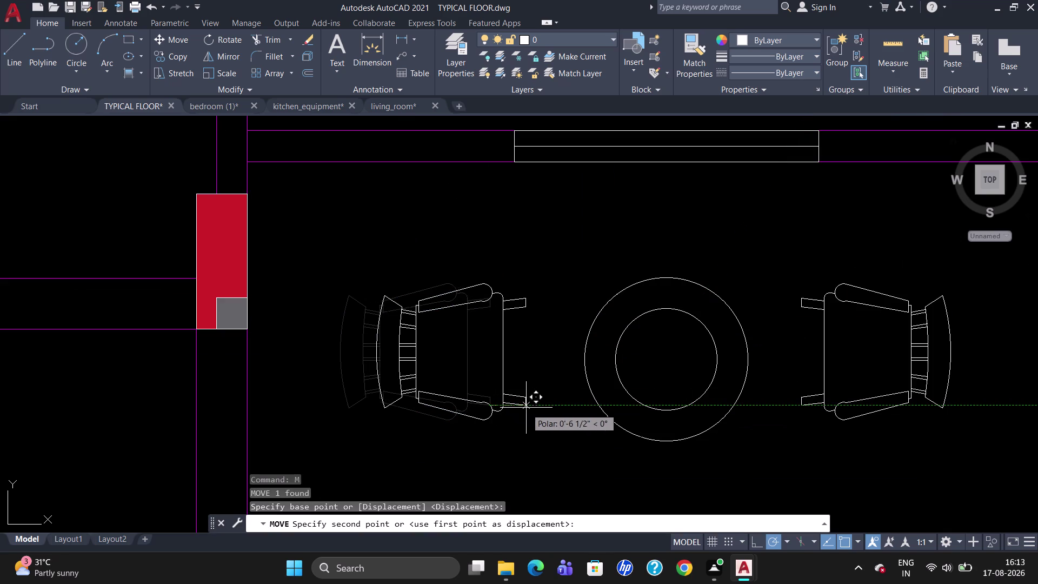
click(530, 412)
key(Escape)
Draw an outer and inner concentric circle table between the left unit's balcony chairs.
scroll(down, 3)
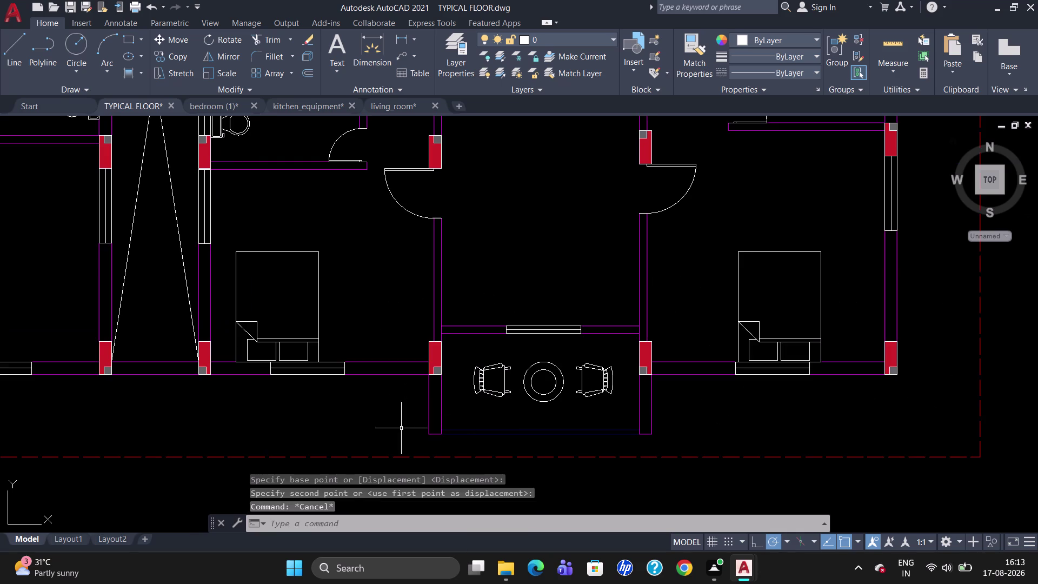
scroll(down, 3)
scroll(up, 3)
scroll(down, 3)
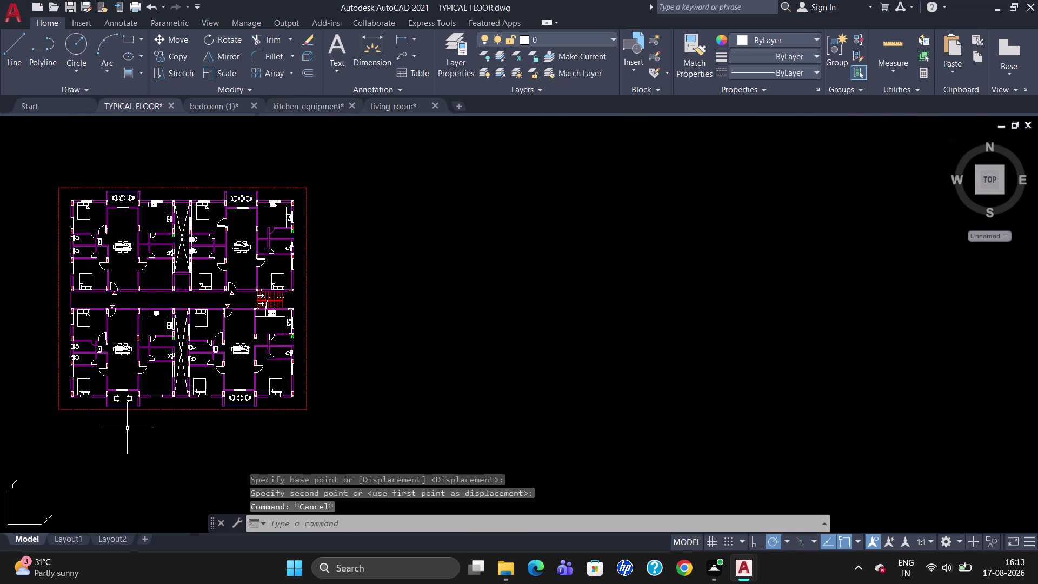
scroll(up, 3)
scroll(down, 3)
scroll(up, 3)
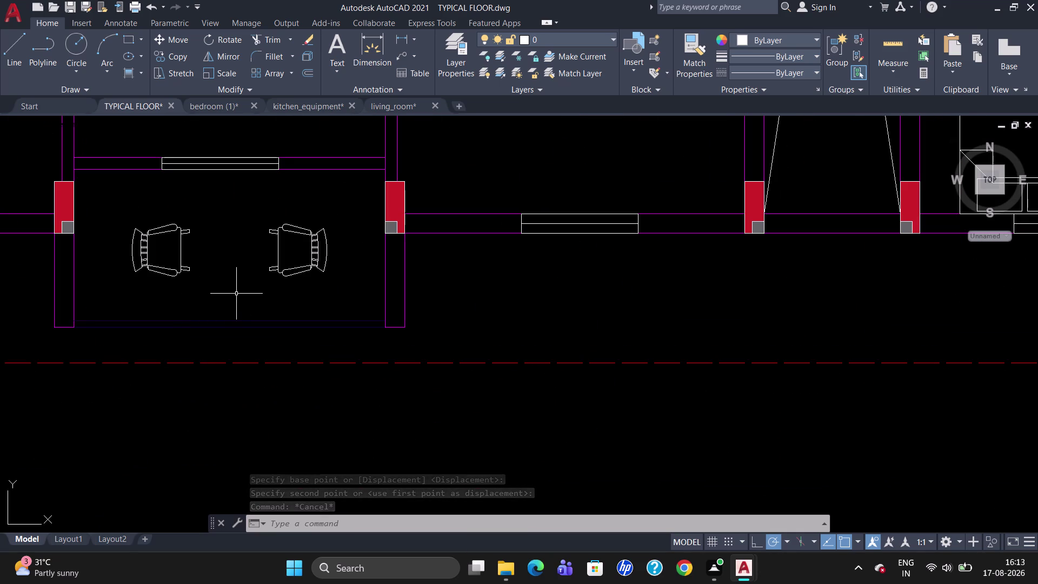
key(c)
key(Return)
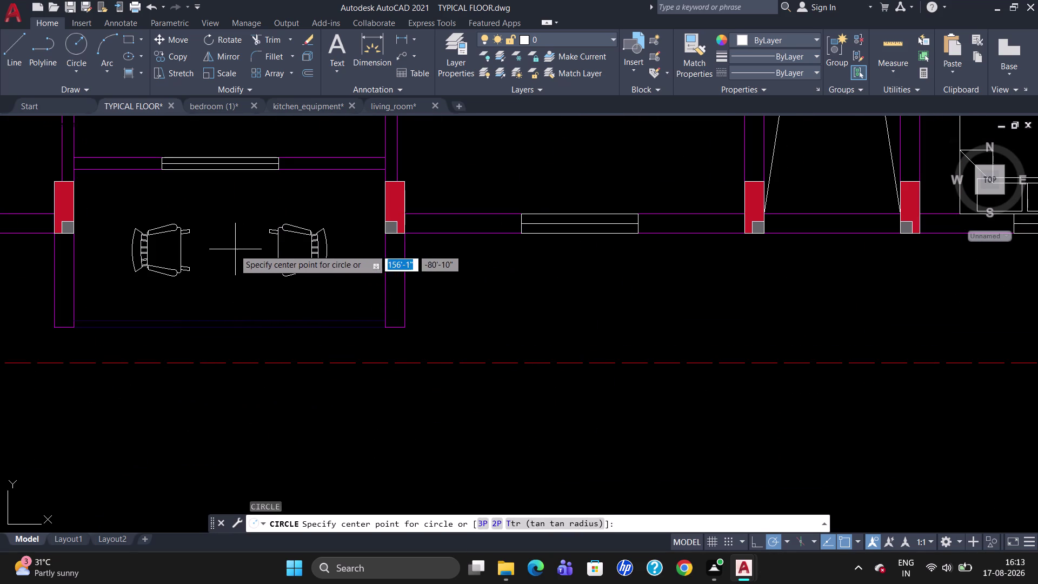
click(233, 249)
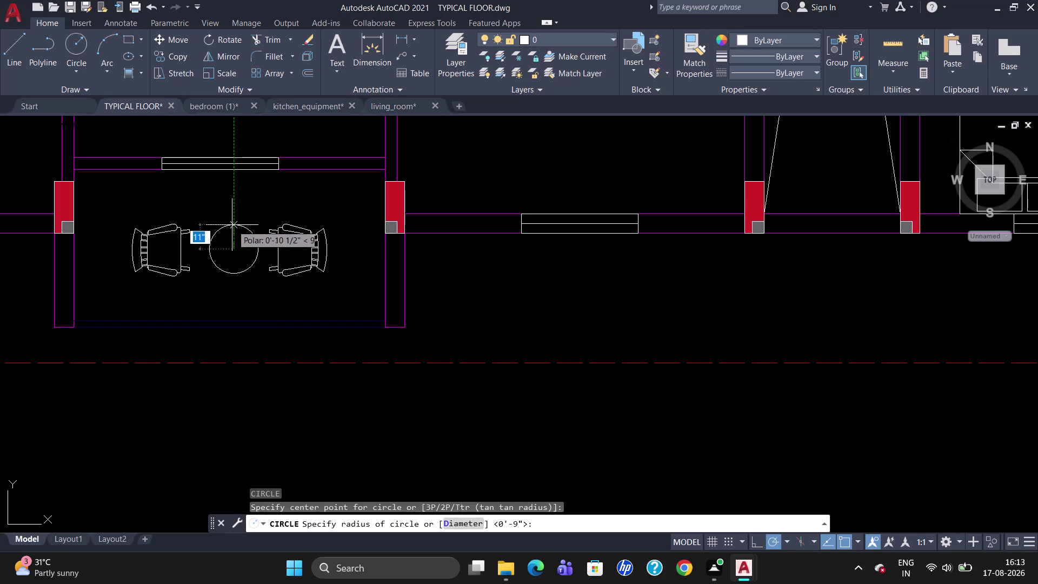
click(233, 222)
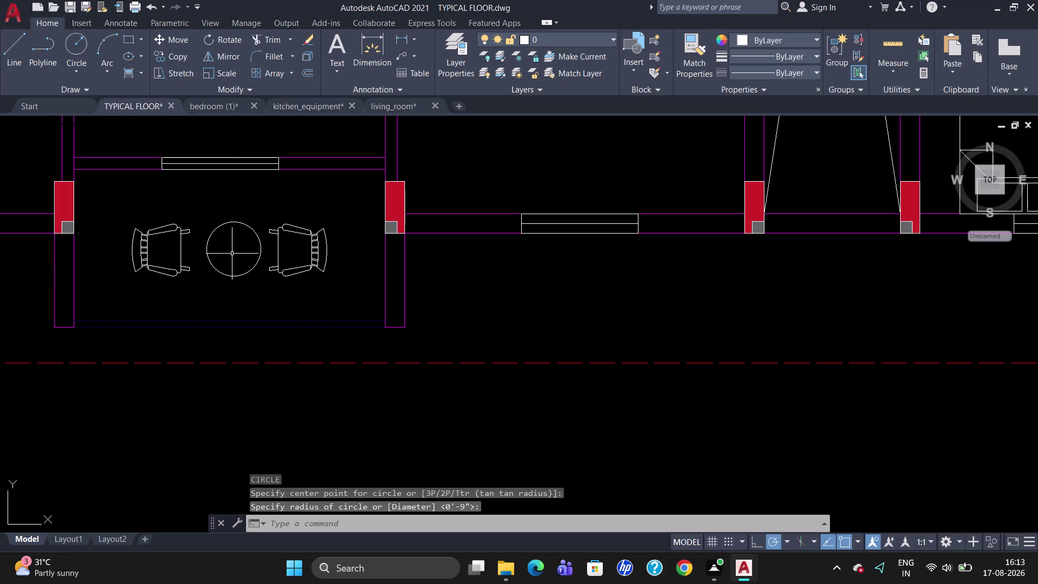
key(c)
key(Return)
scroll(up, 3)
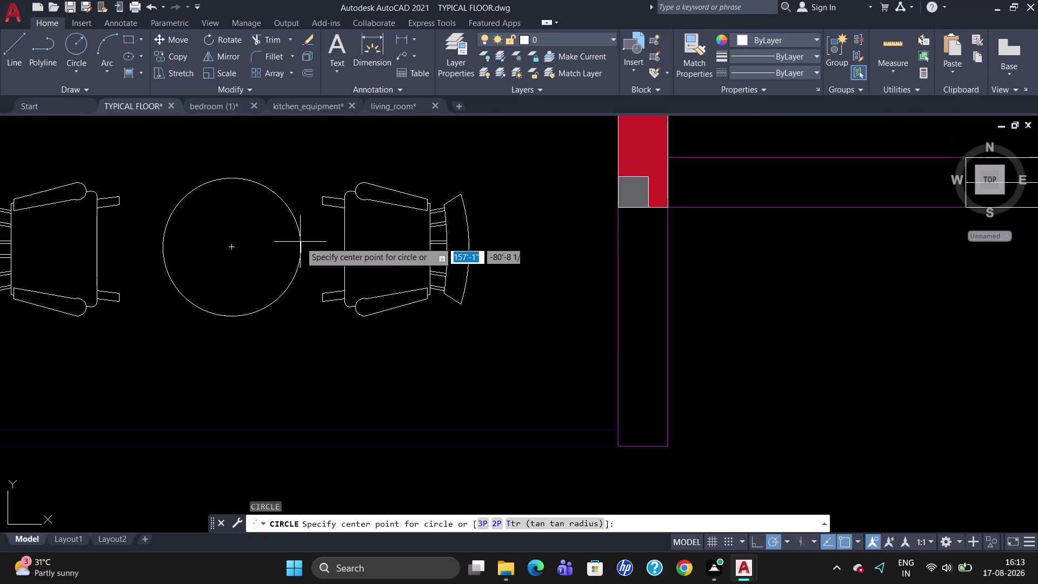
click(233, 248)
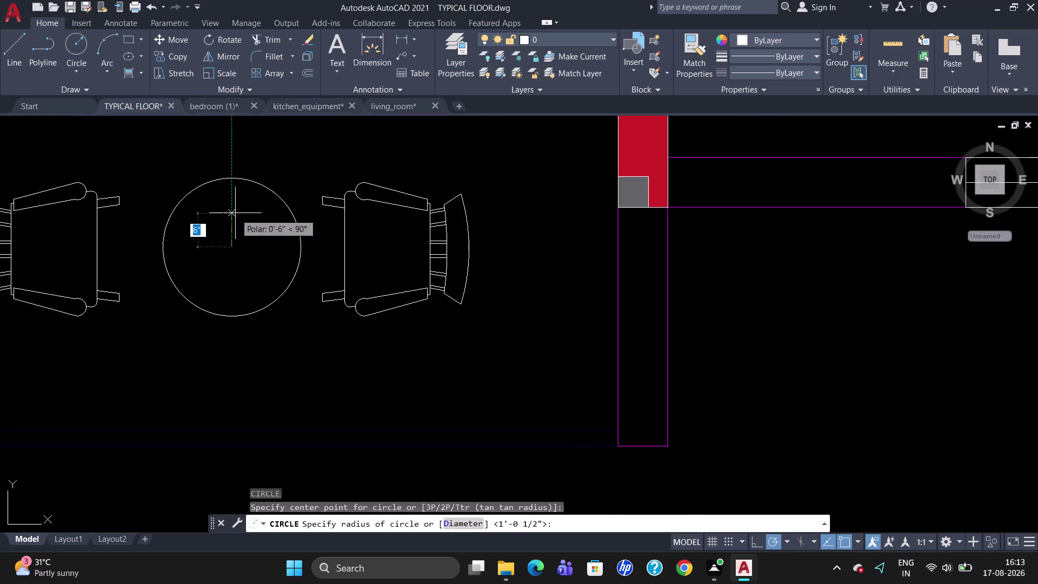
click(236, 206)
key(Escape)
scroll(down, 3)
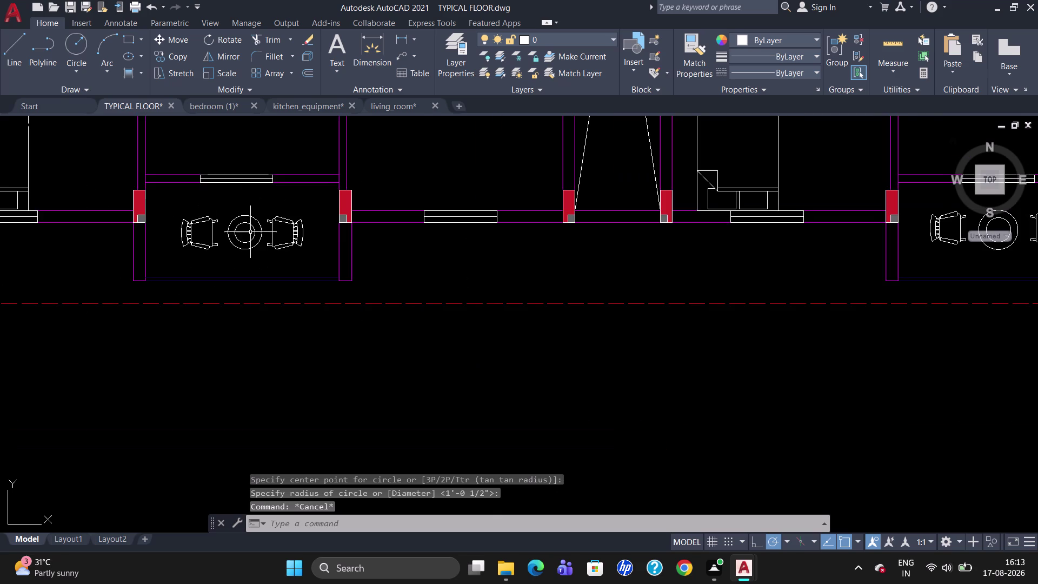
scroll(down, 3)
scroll(down, 3)
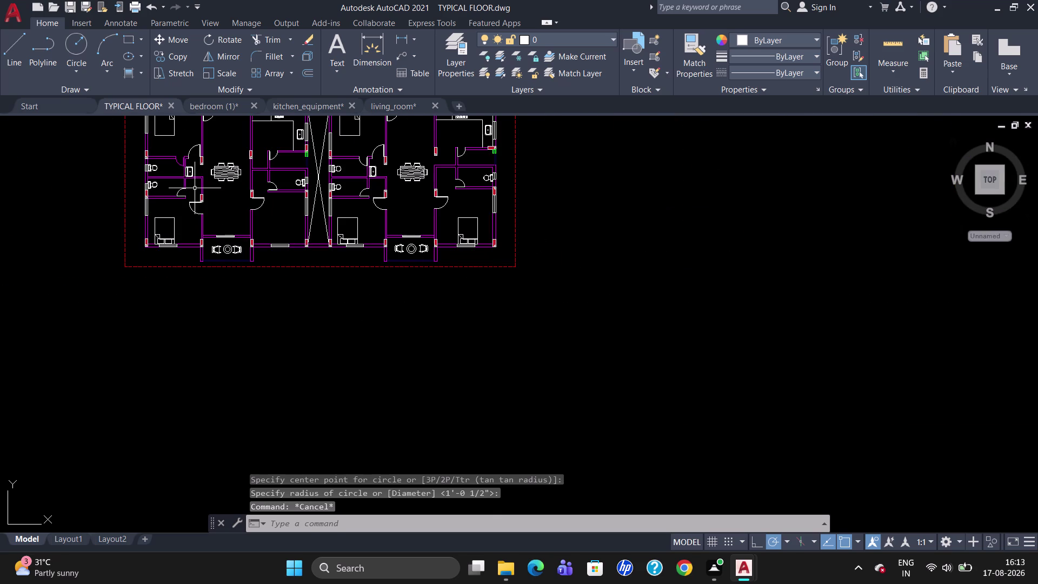
scroll(up, 3)
scroll(down, 3)
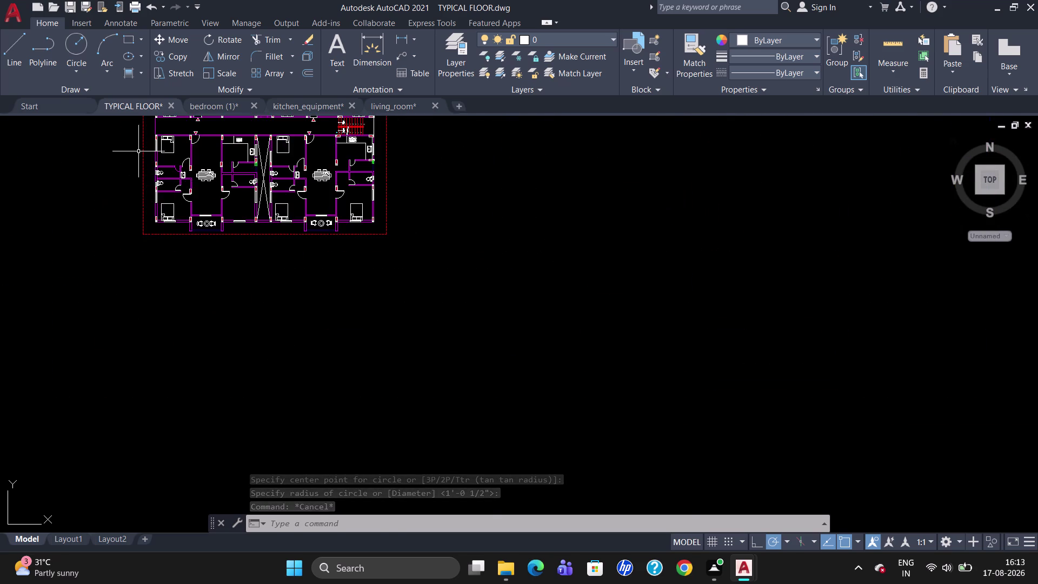
scroll(up, 3)
scroll(down, 3)
scroll(down, 3)
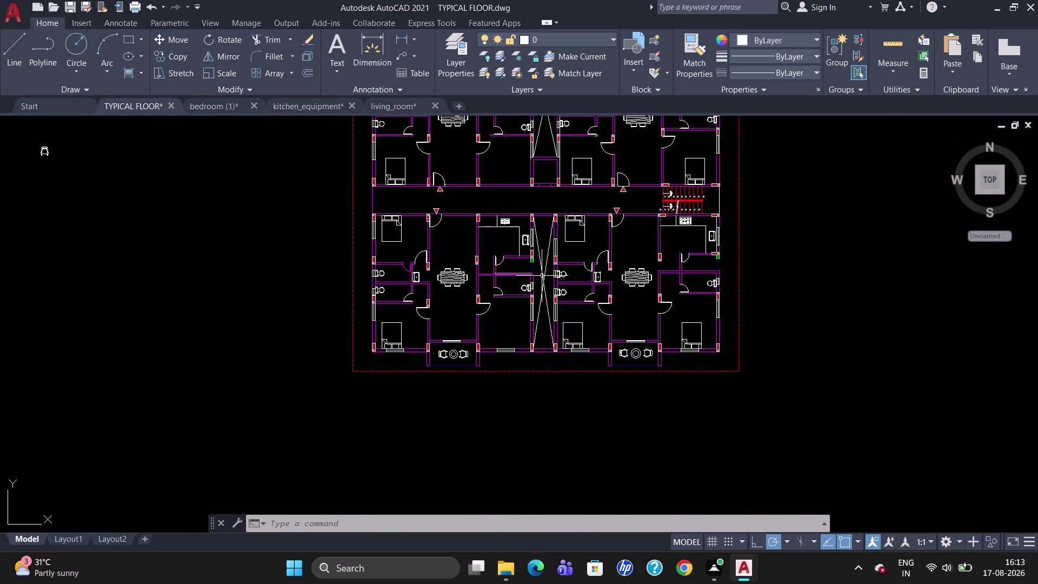
scroll(up, 3)
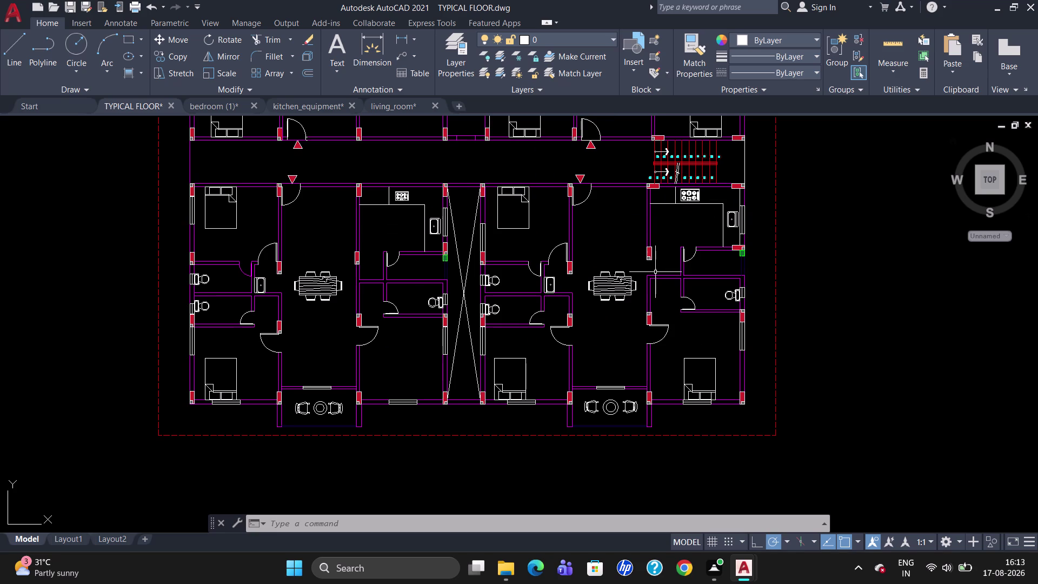
scroll(down, 3)
scroll(up, 3)
scroll(down, 3)
Place a multiline text box in the bedroom with a 5" text height.
scroll(up, 3)
key(t)
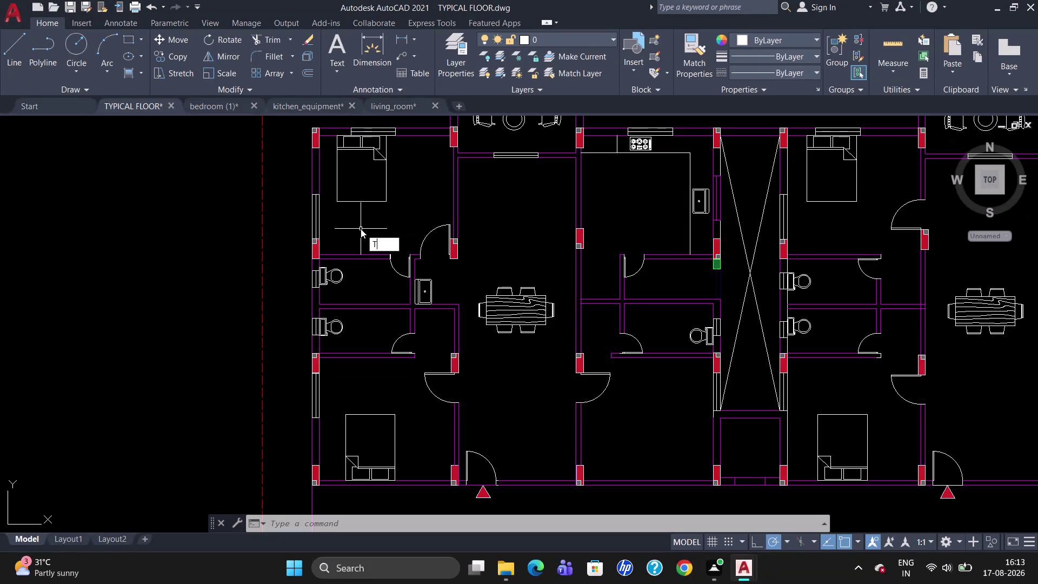
key(Return)
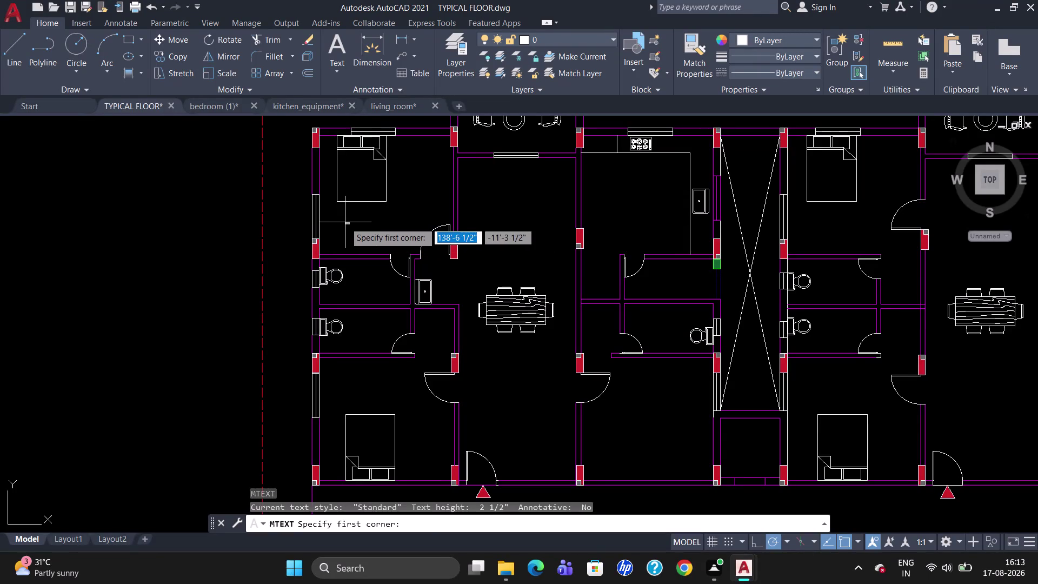
click(341, 219)
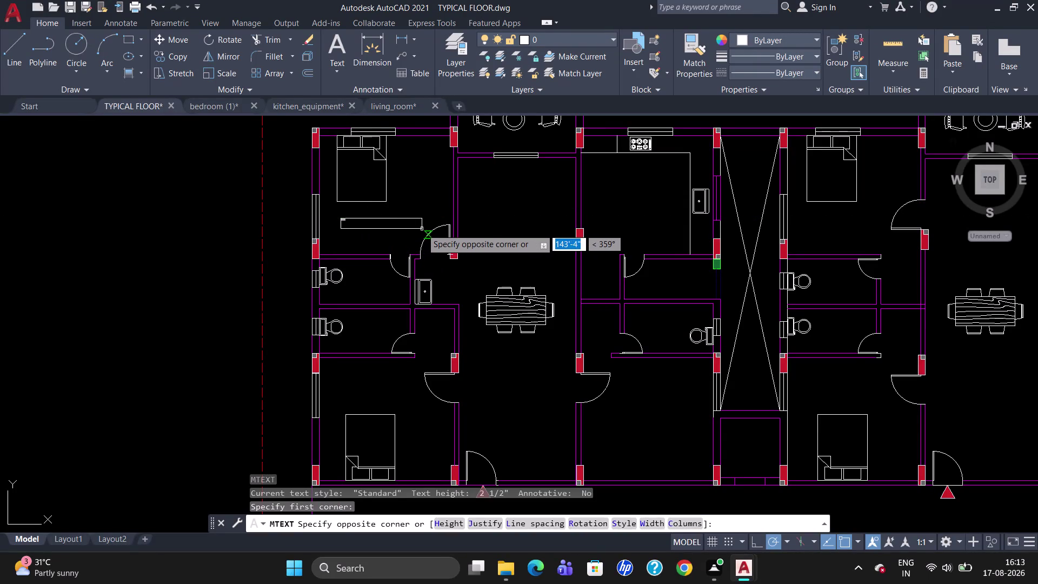
click(423, 229)
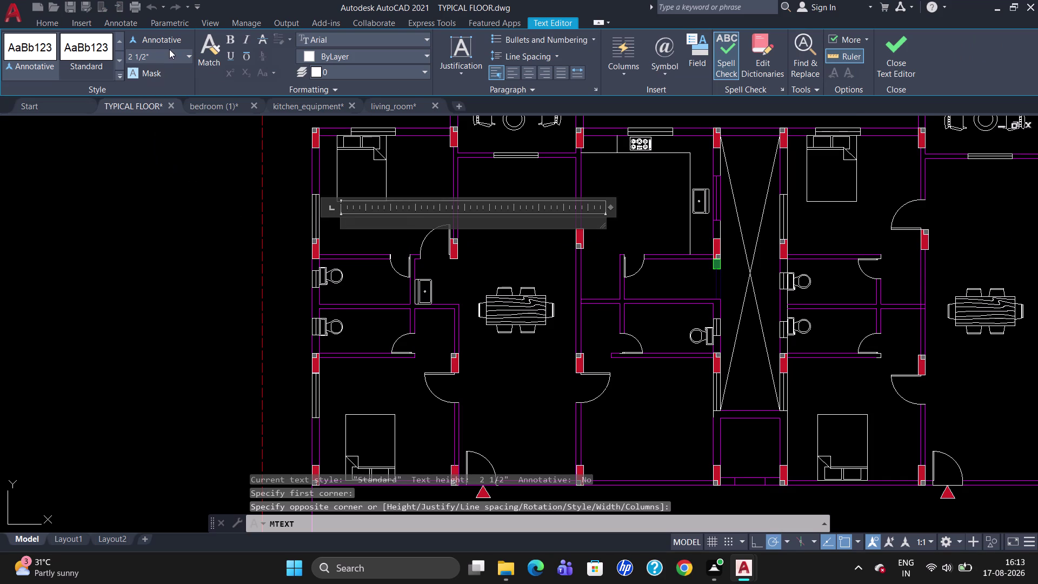
click(169, 51)
key(BackSpace)
key(5)
key(Return)
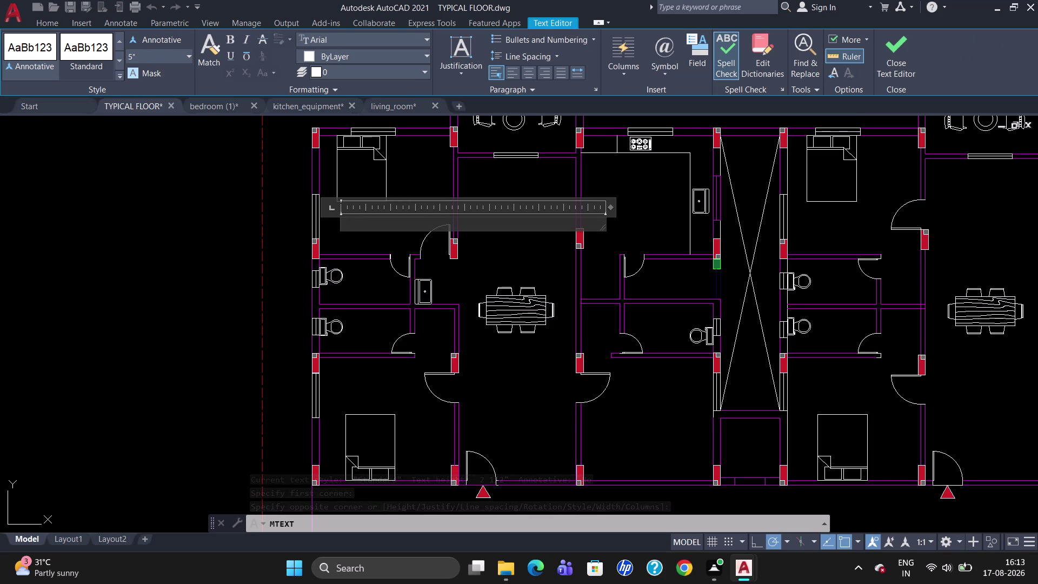
Enter 'BED ROOM - 02' and '13'6" X 12'0"' on two lines, then select the label.
text(BED)
key(space)
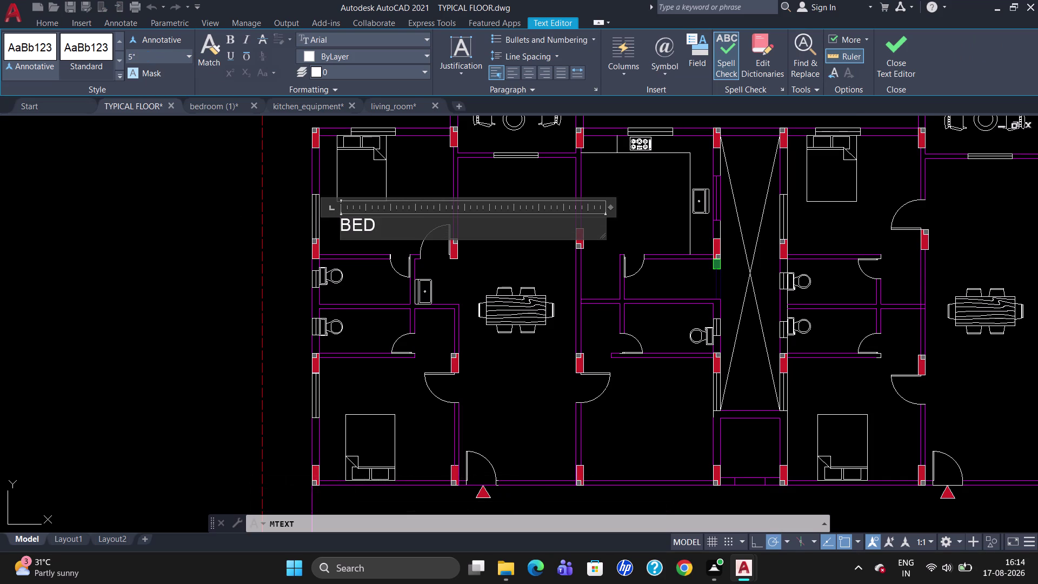
text(ROOM)
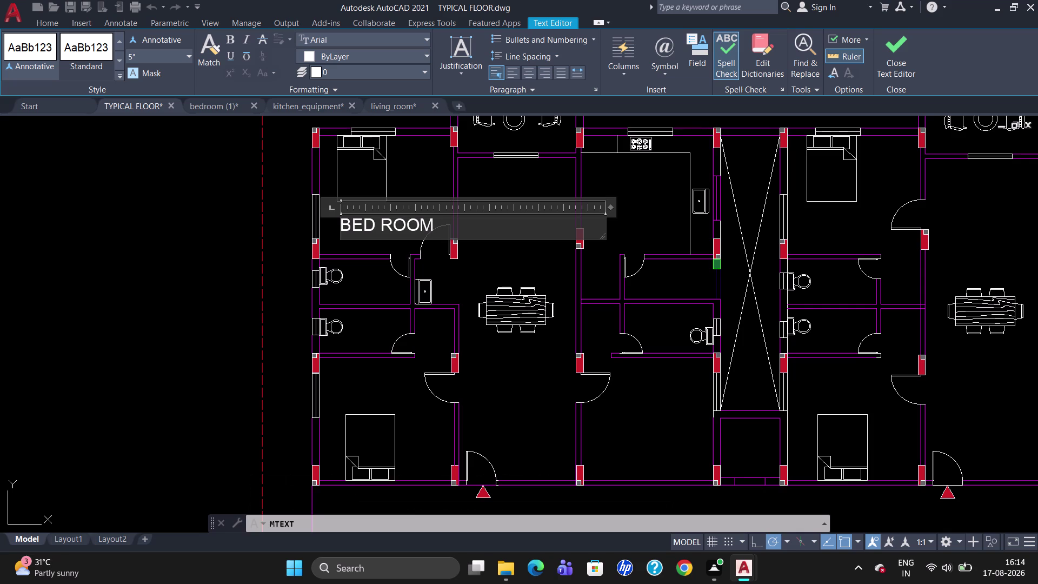
key(space)
text(-)
key(space)
key(0)
key(2)
key(Return)
text(1)
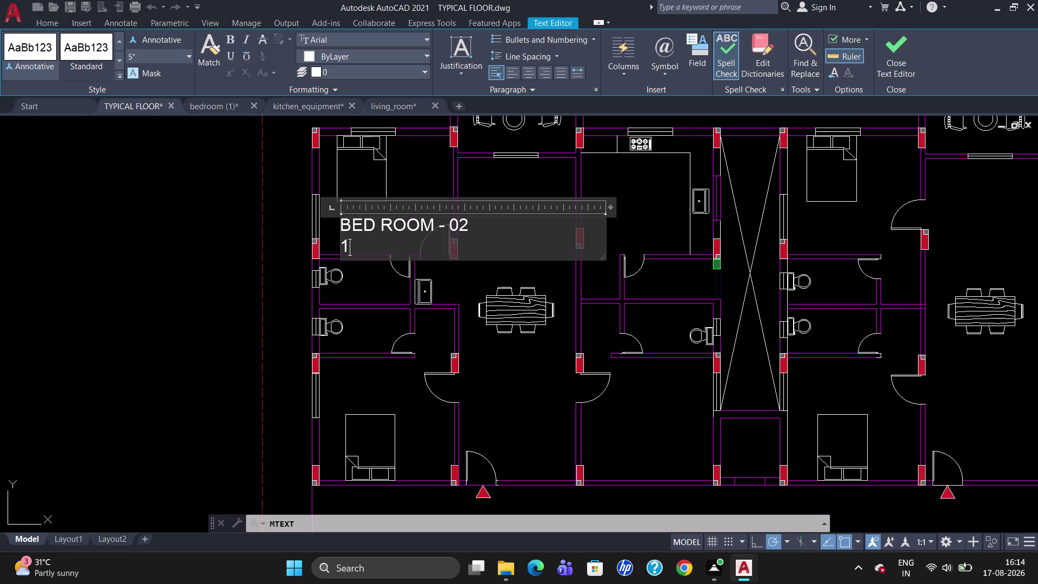
text(3'6)
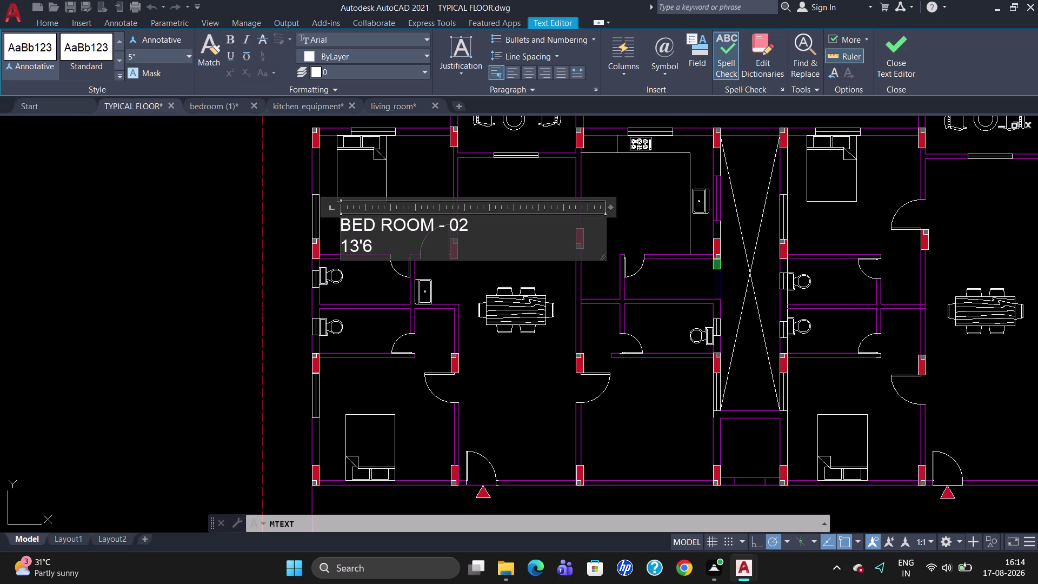
text(")
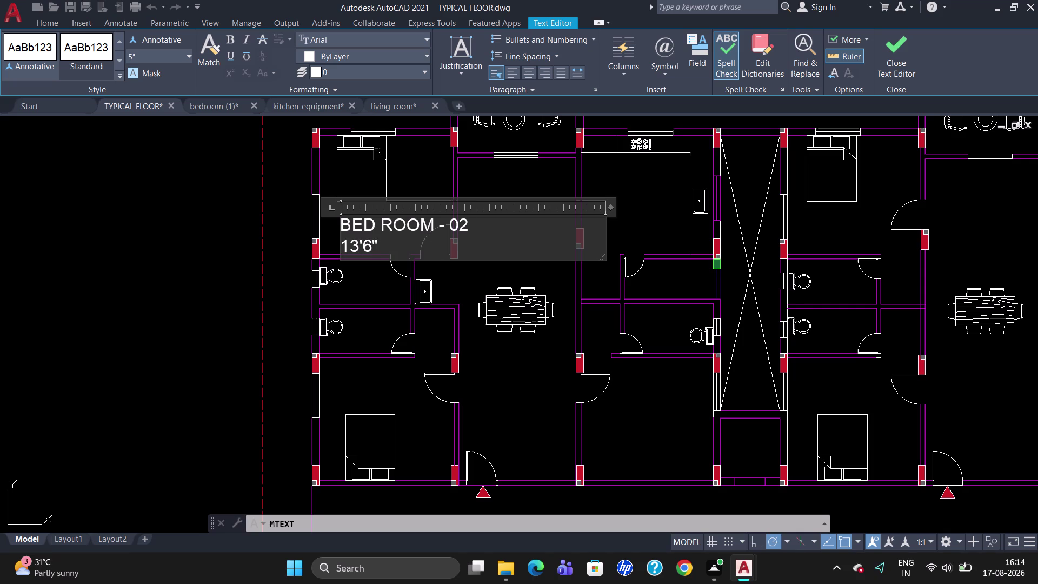
key(space)
text(X)
key(space)
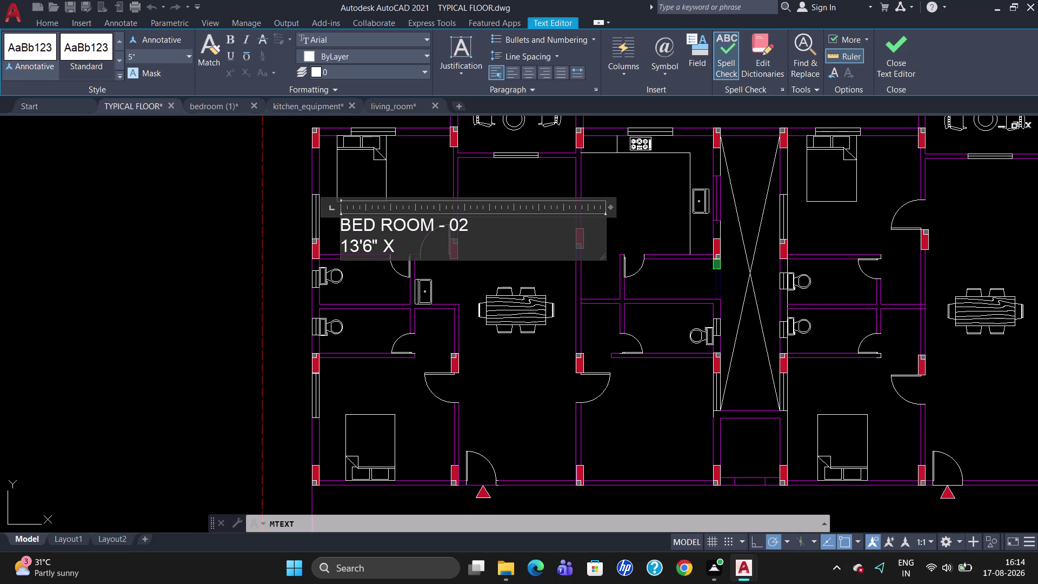
text(12')
text(0")
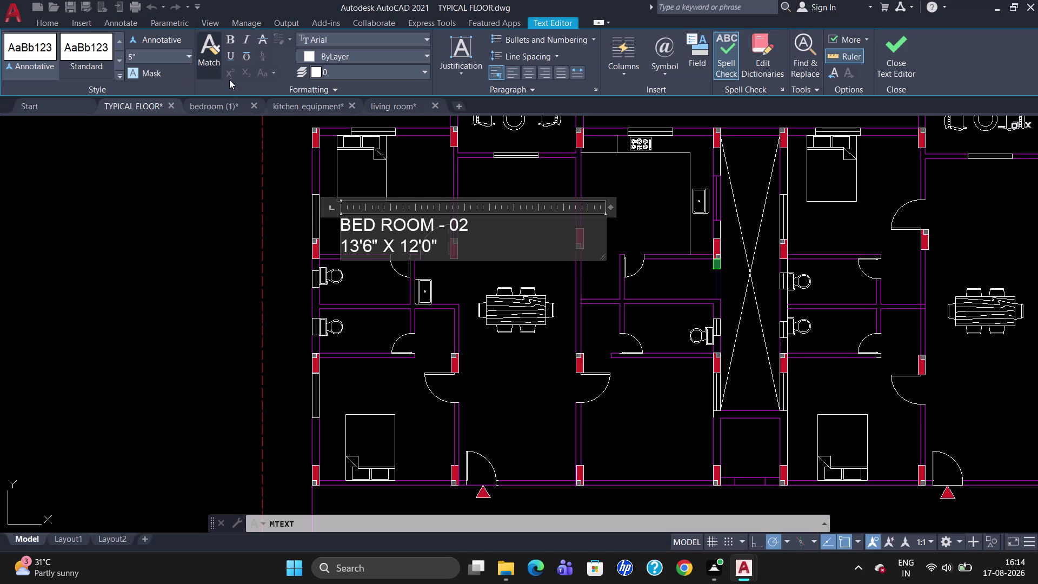
click(363, 280)
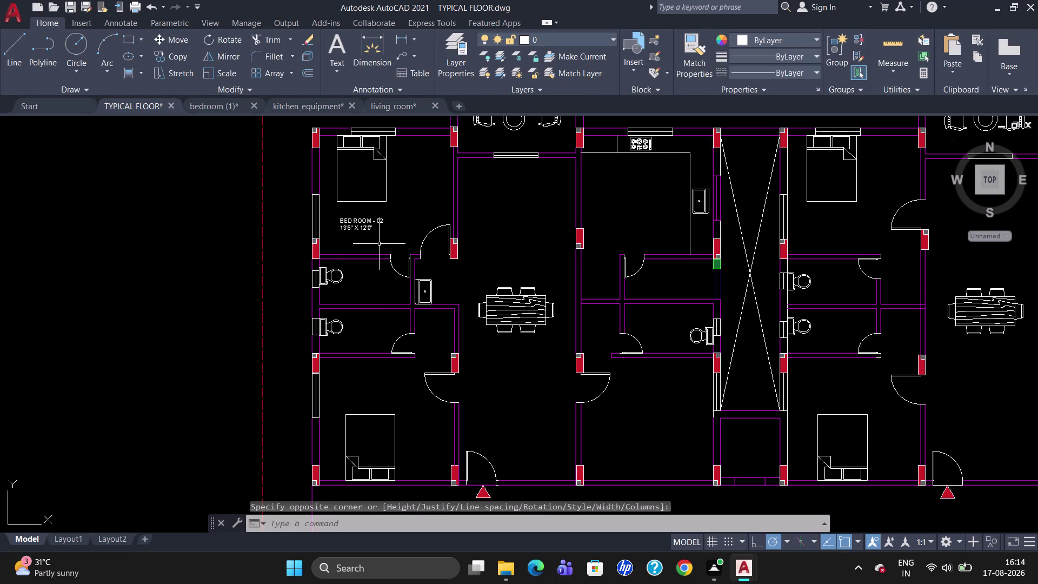
click(348, 219)
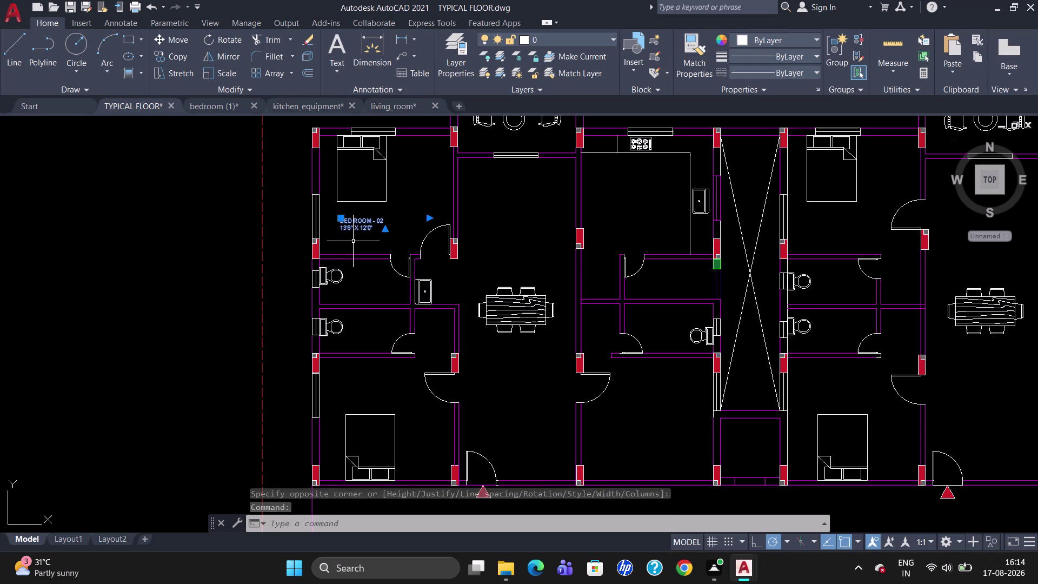
Copy the bedroom label into the right unit's top bedroom and two lower bedrooms.
text(CO)
key(Return)
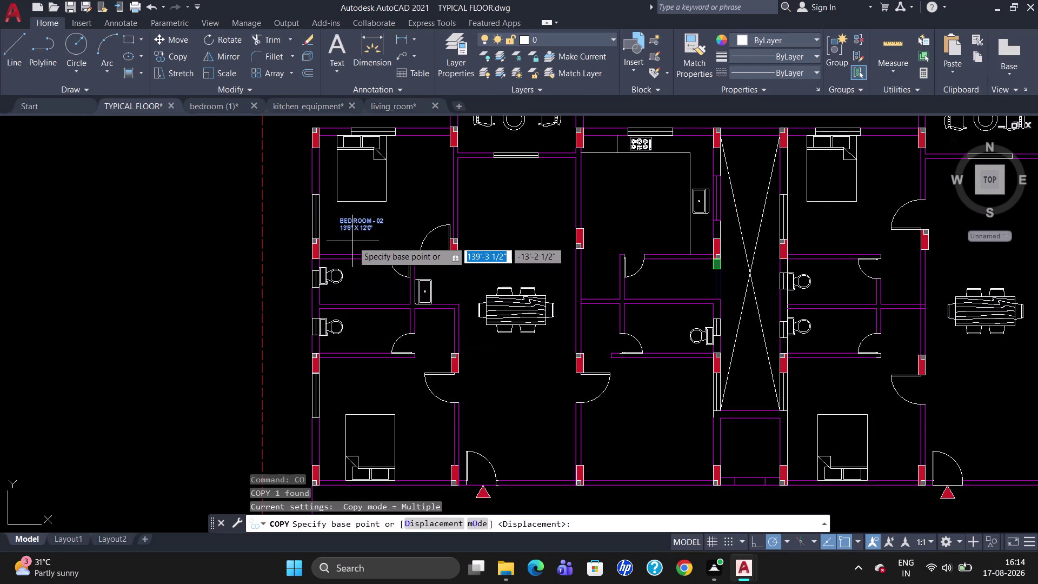
click(341, 219)
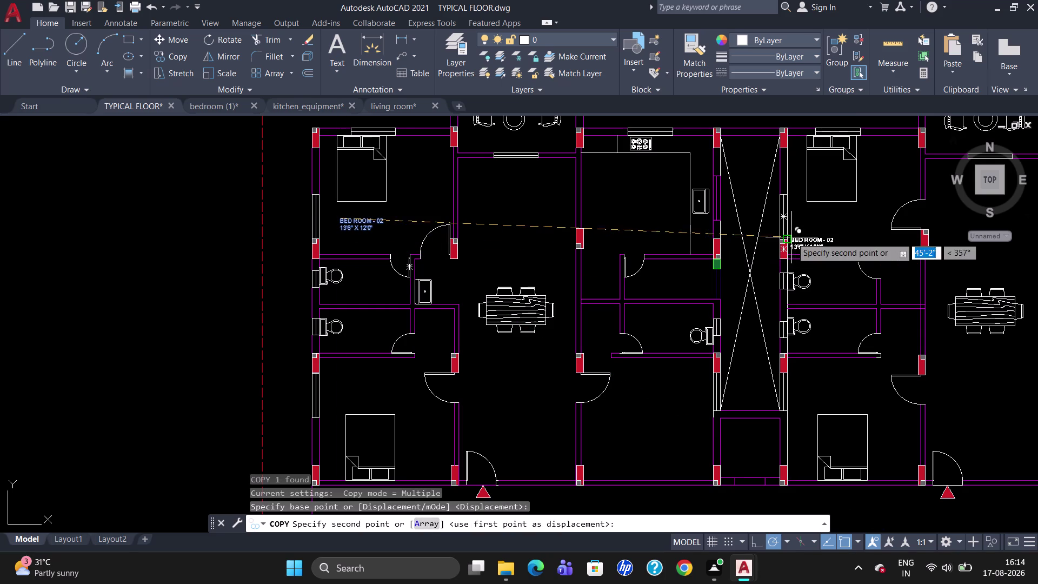
click(813, 225)
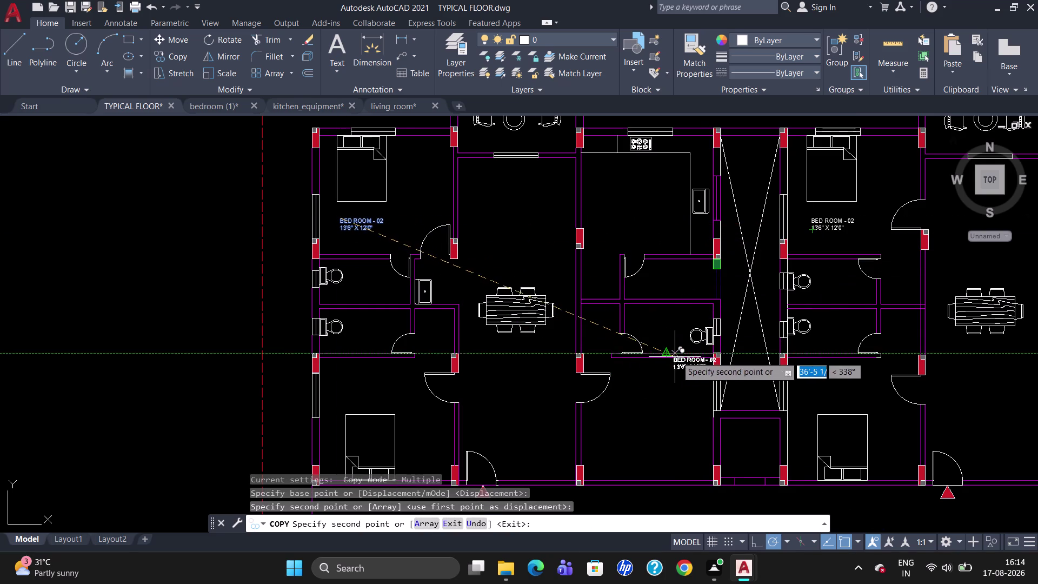
scroll(down, 3)
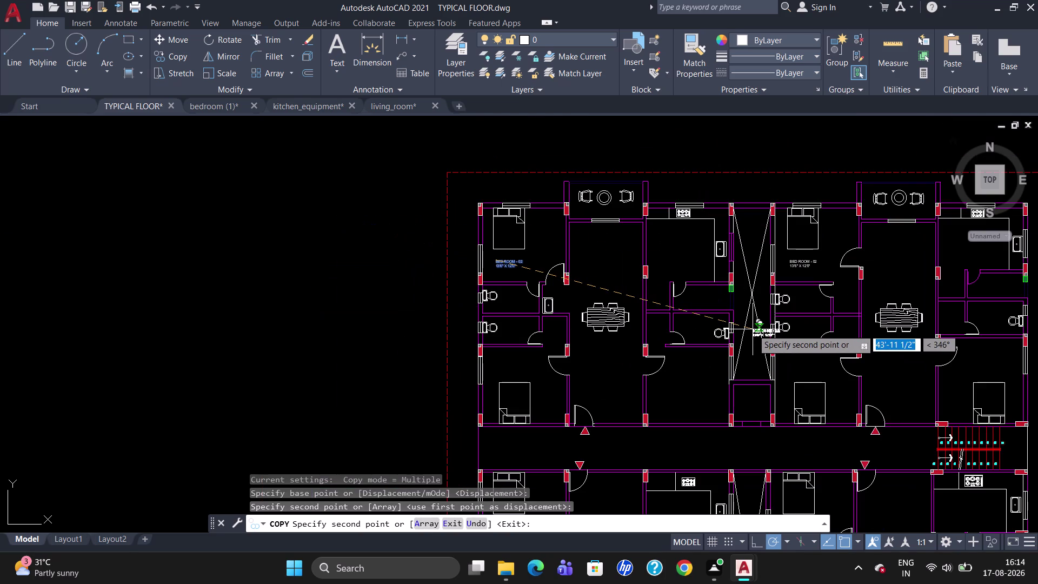
click(498, 363)
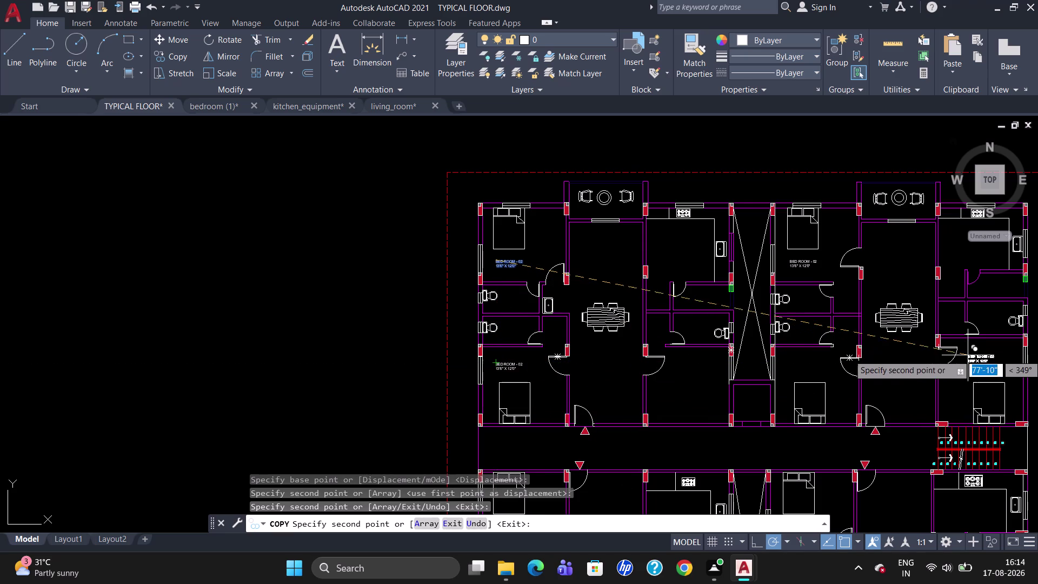
click(980, 354)
Place more label copies in the lower units' bedrooms and the far right bedroom.
scroll(down, 3)
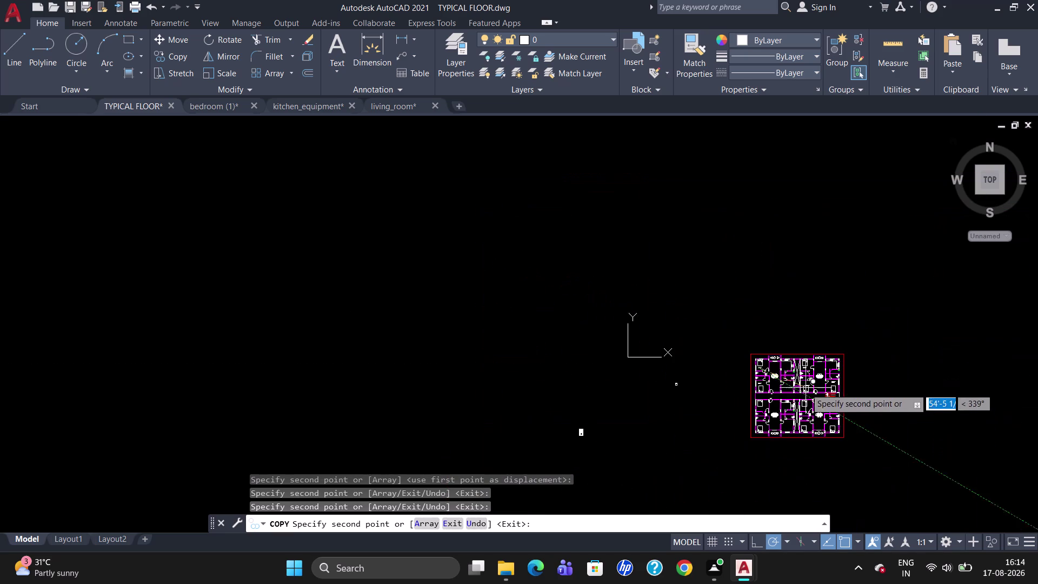
scroll(up, 3)
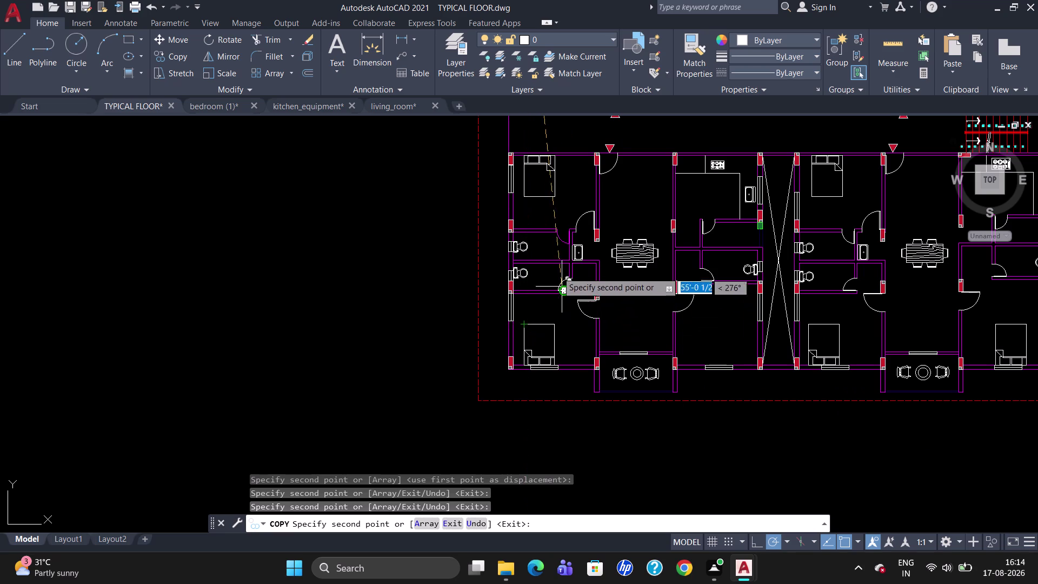
click(530, 210)
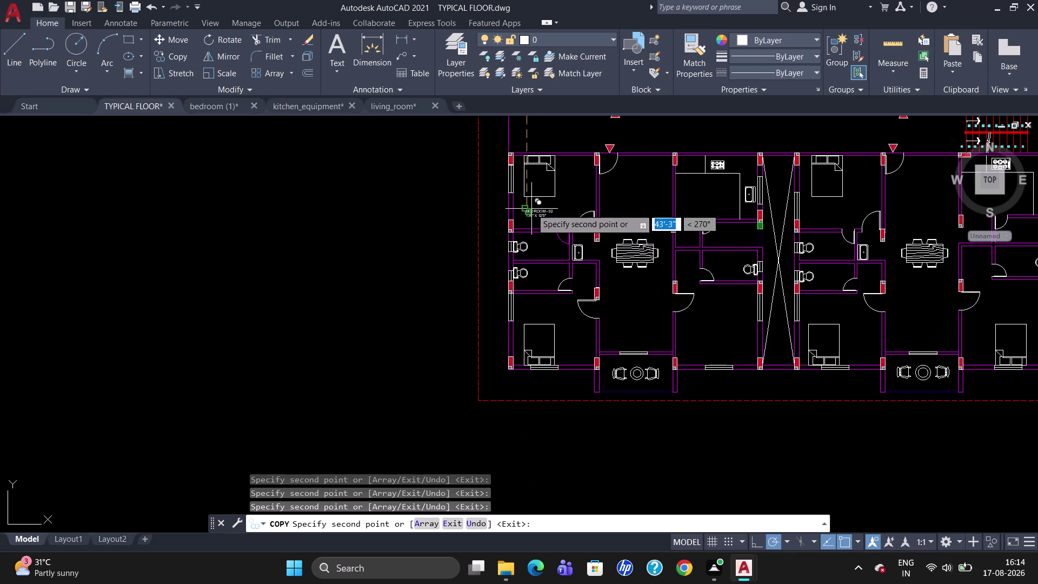
click(528, 300)
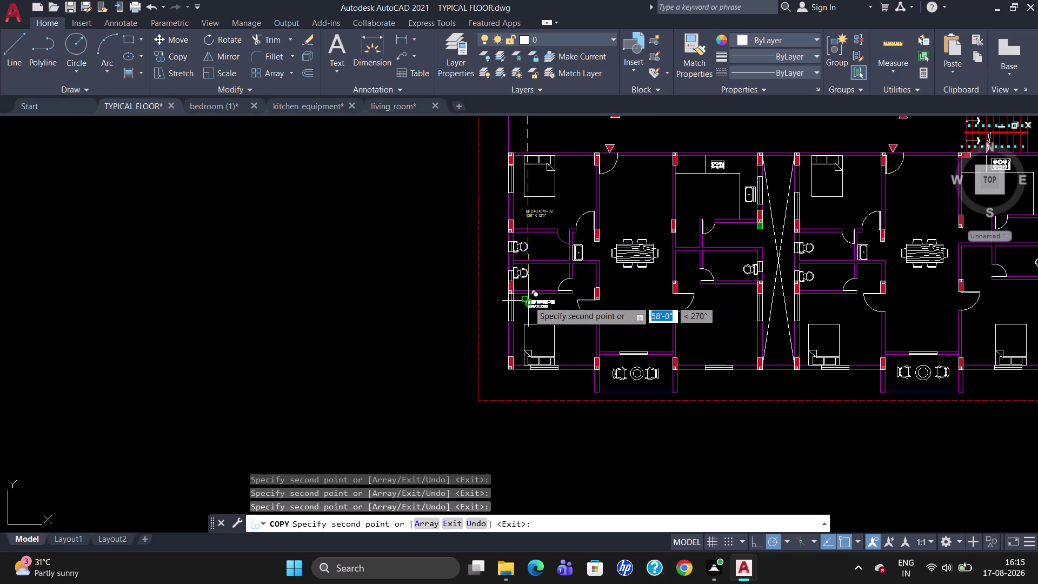
click(816, 307)
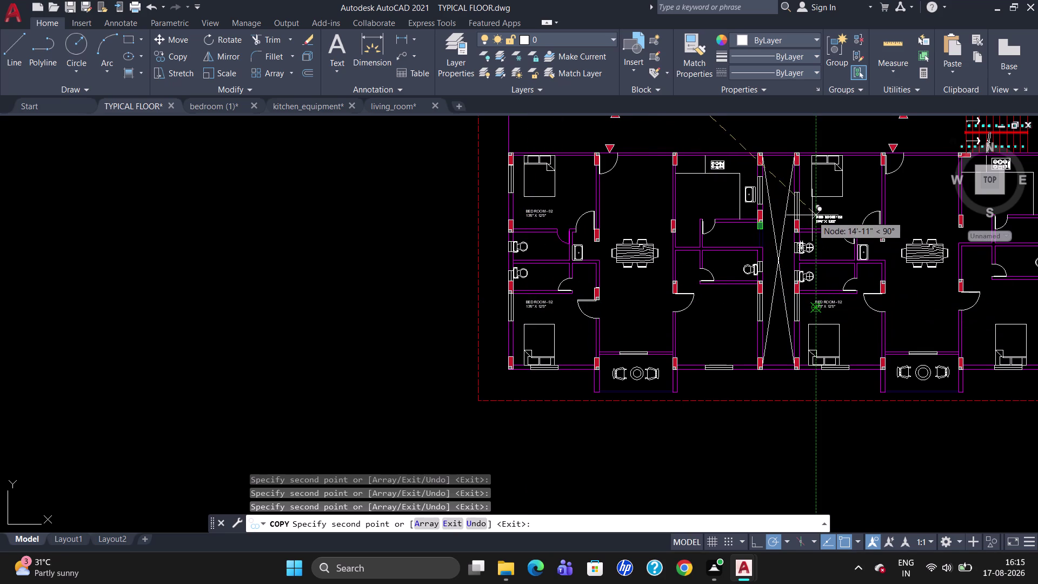
click(813, 212)
scroll(up, 3)
scroll(down, 3)
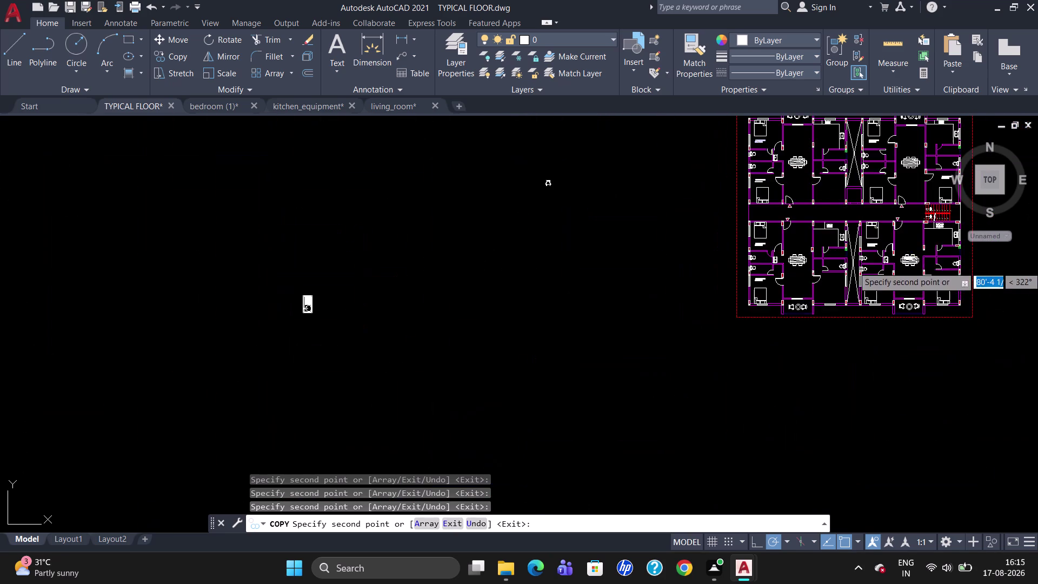
scroll(up, 3)
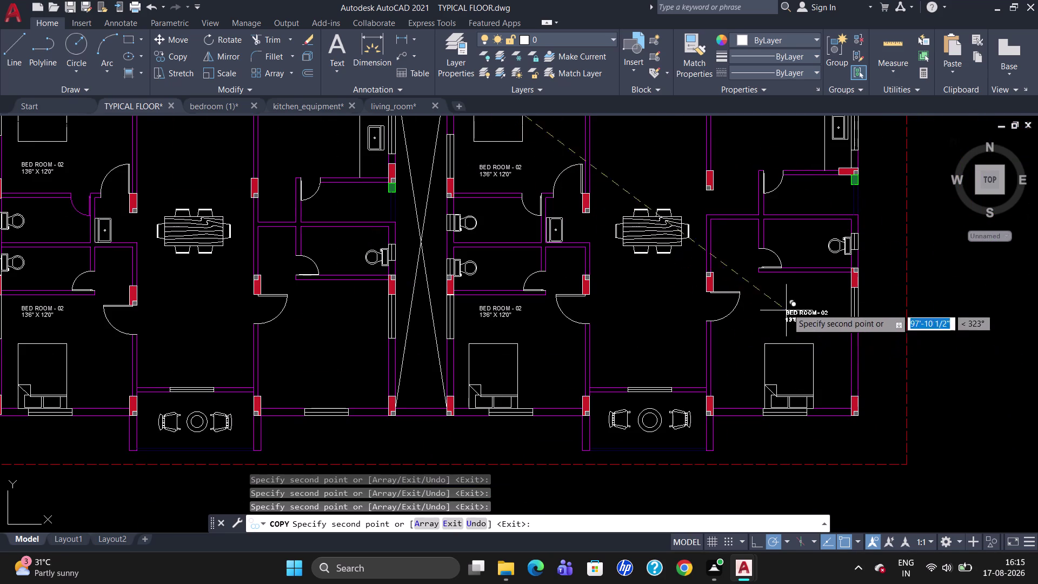
click(791, 302)
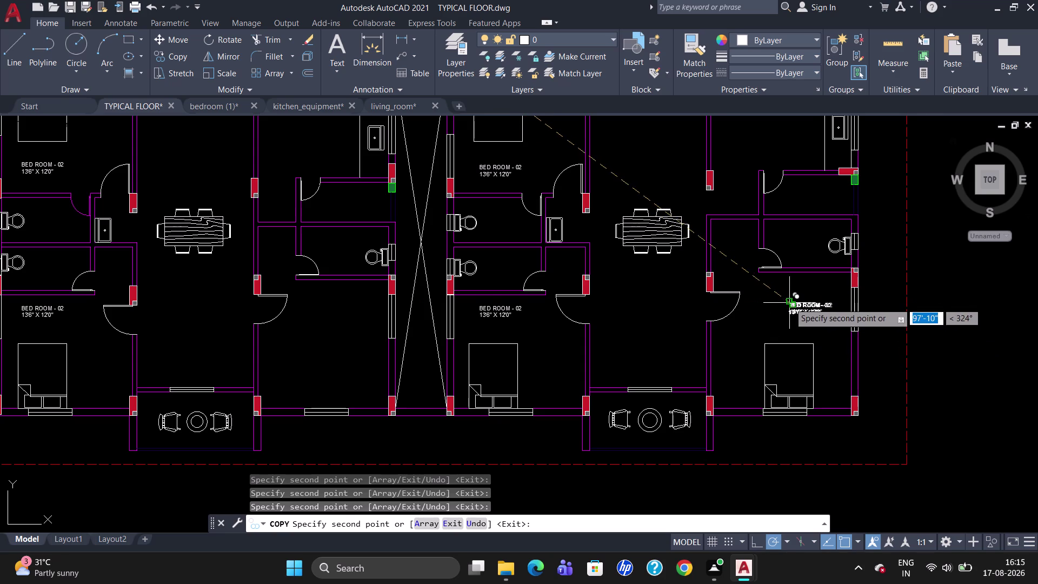
key(Escape)
scroll(down, 3)
scroll(up, 3)
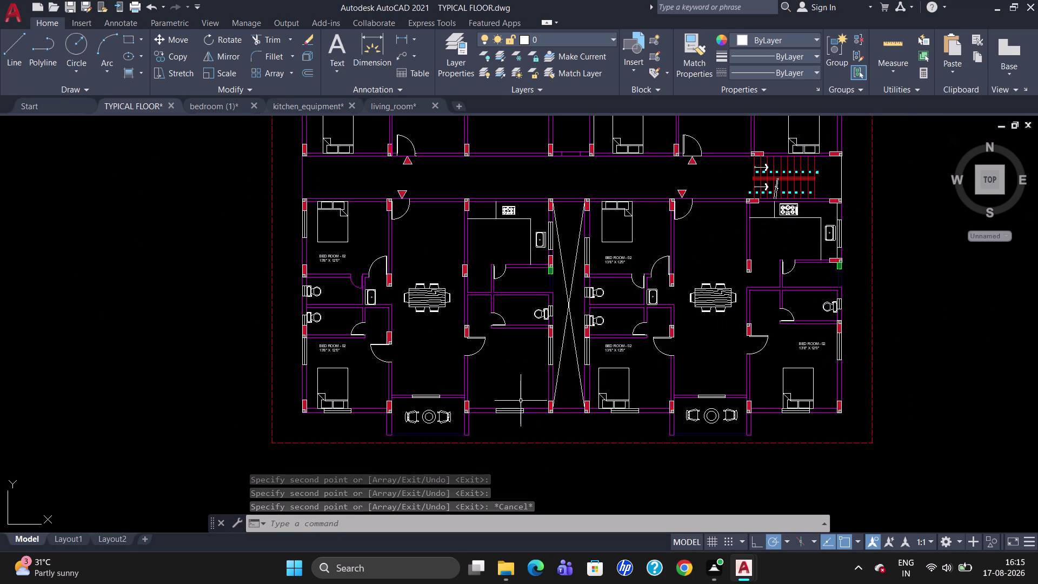
click(337, 368)
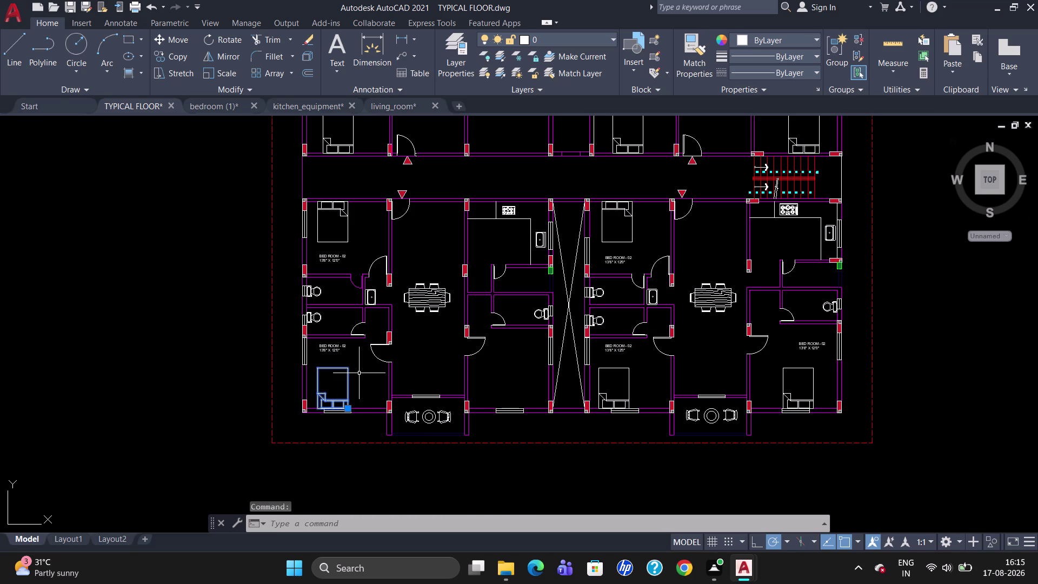
Copy the lower-left bed into the empty middle room.
text(CO)
key(Return)
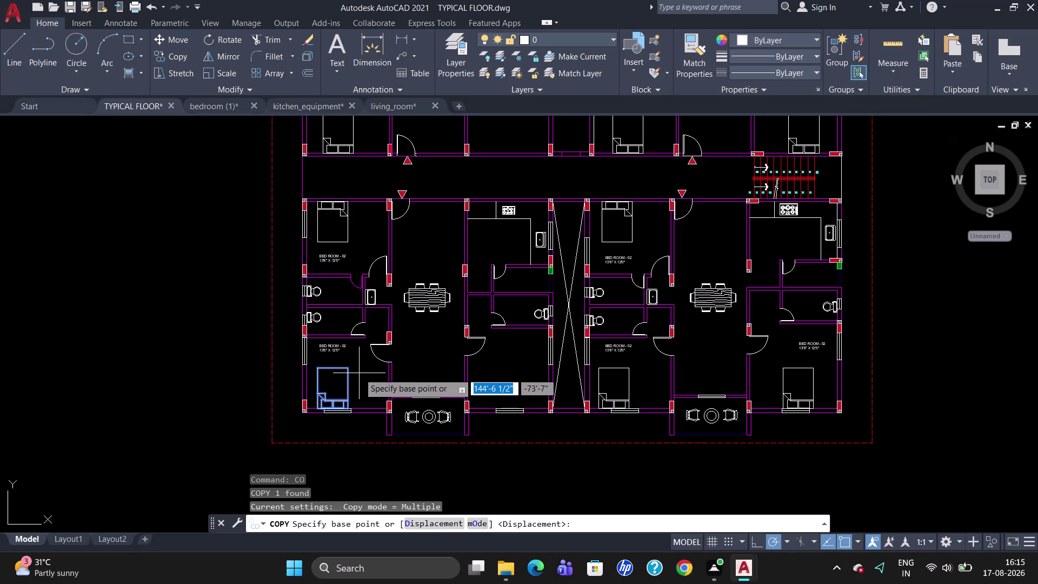
scroll(up, 3)
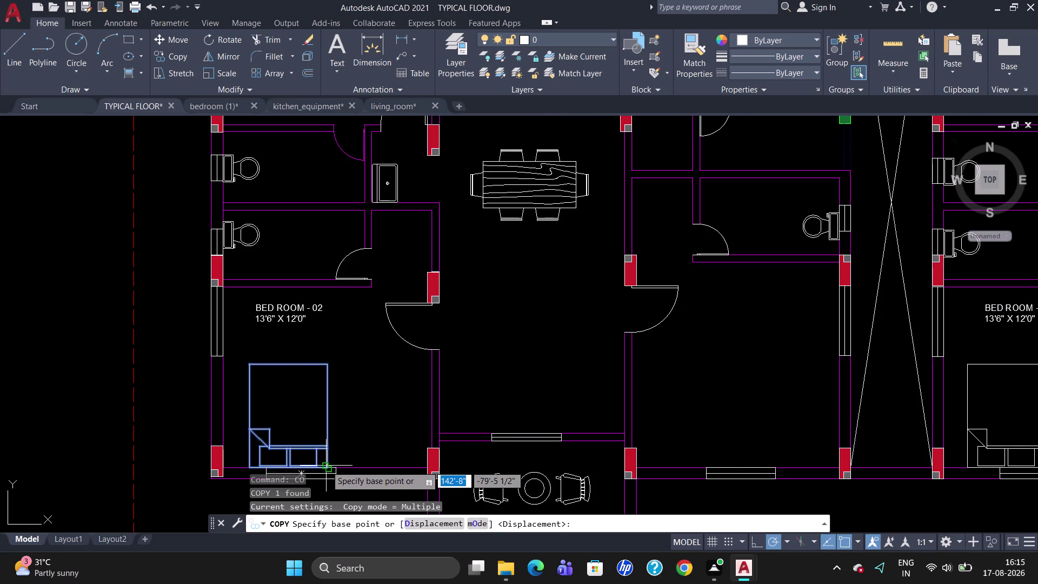
click(326, 464)
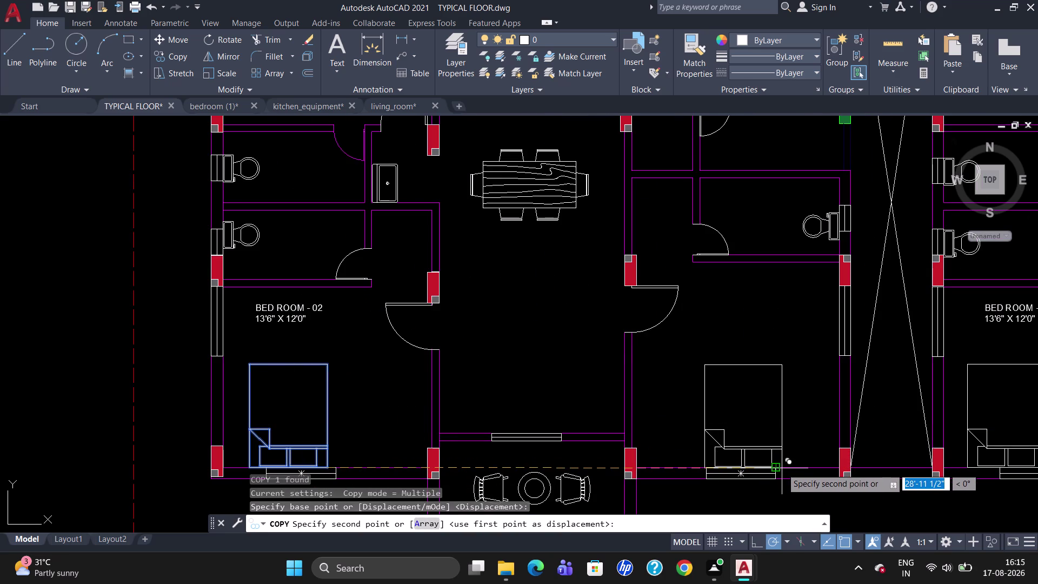
scroll(up, 3)
click(782, 467)
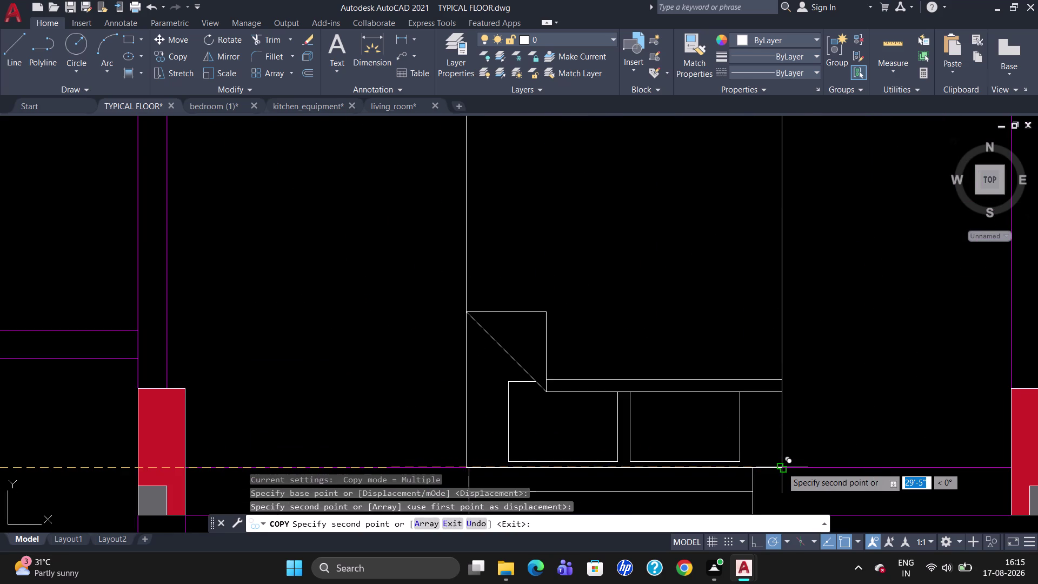
key(Escape)
scroll(down, 3)
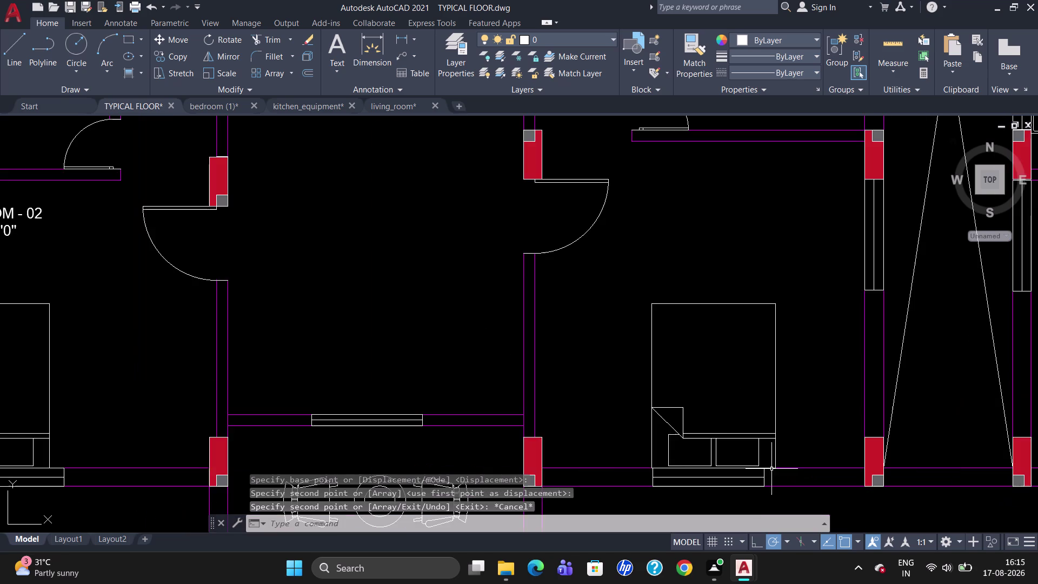
scroll(down, 3)
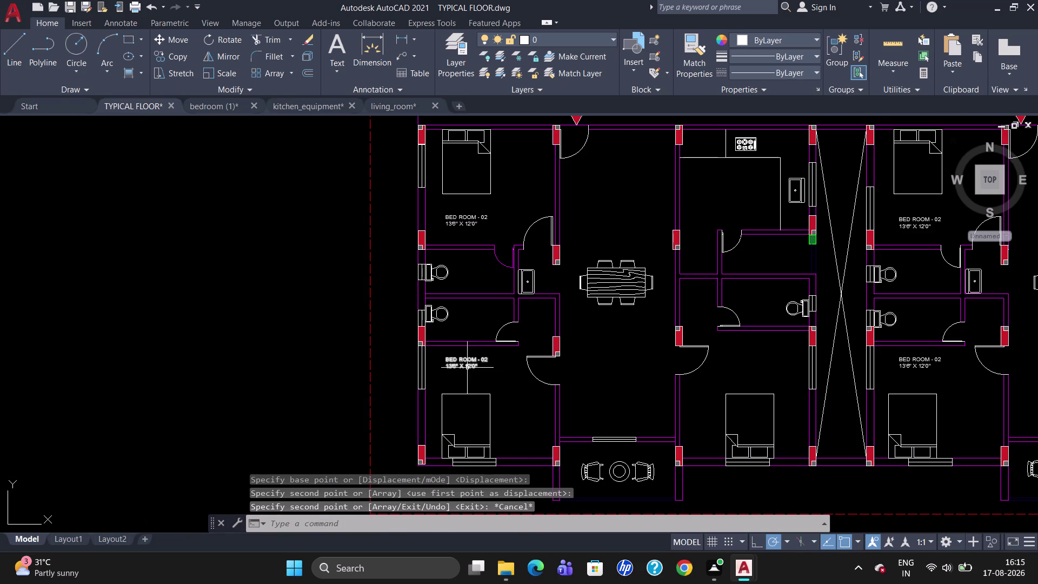
Copy the BED ROOM - 02 label into the newly furnished room.
click(466, 362)
text(CO)
key(Return)
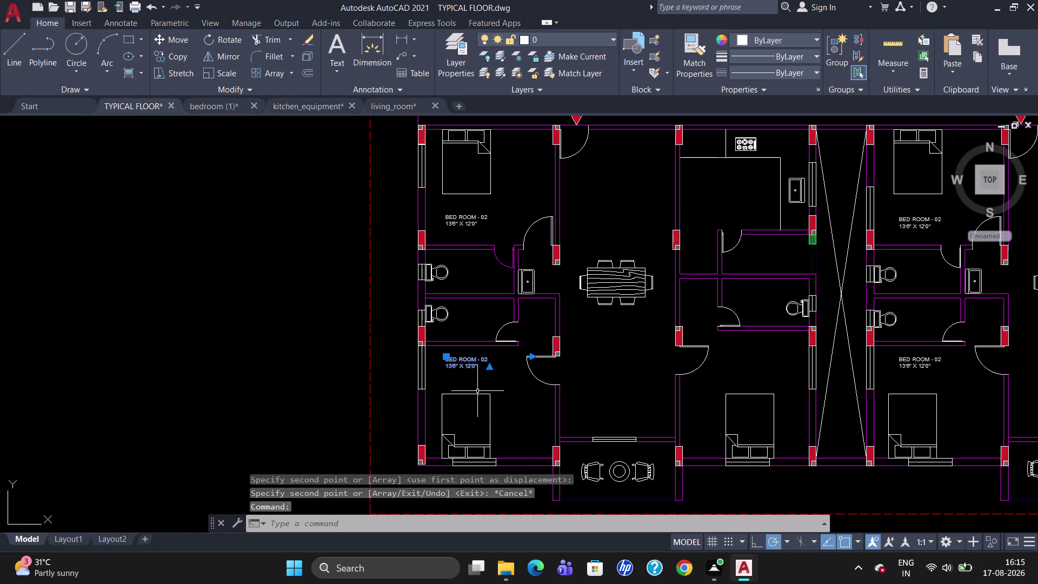
click(447, 357)
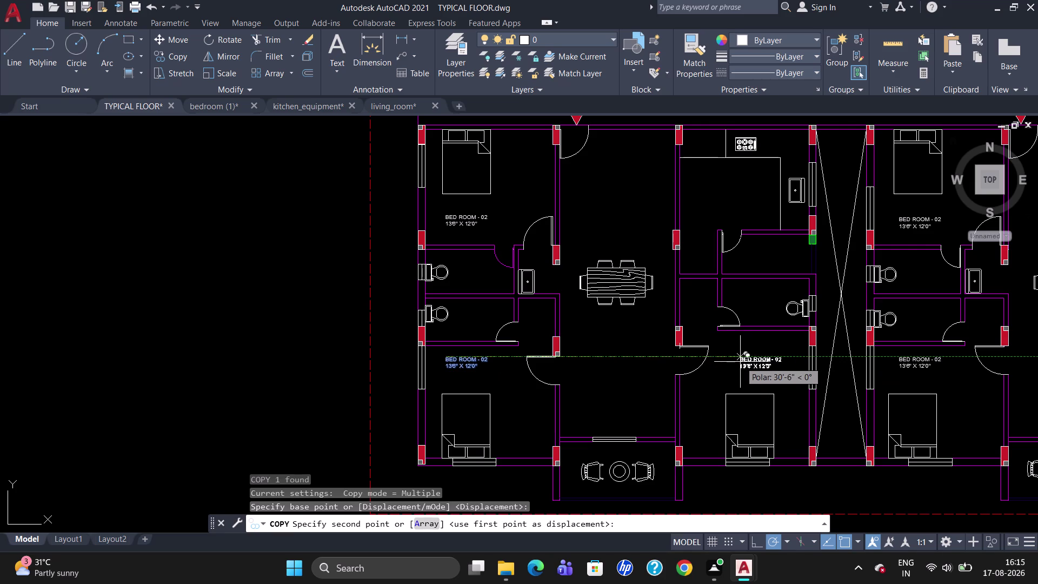
click(740, 362)
key(Escape)
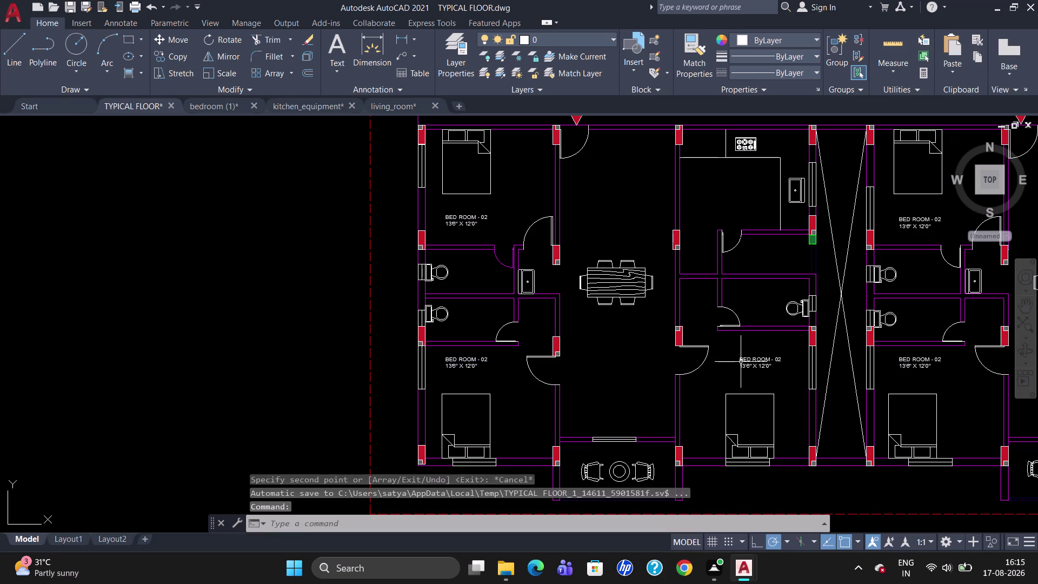
scroll(down, 3)
scroll(up, 3)
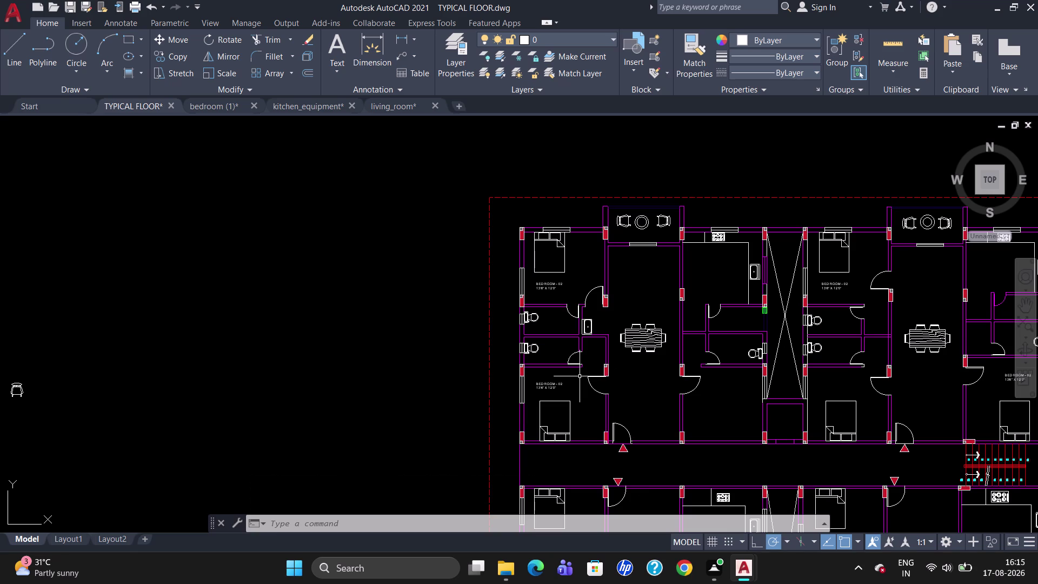
scroll(up, 3)
double_click(529, 389)
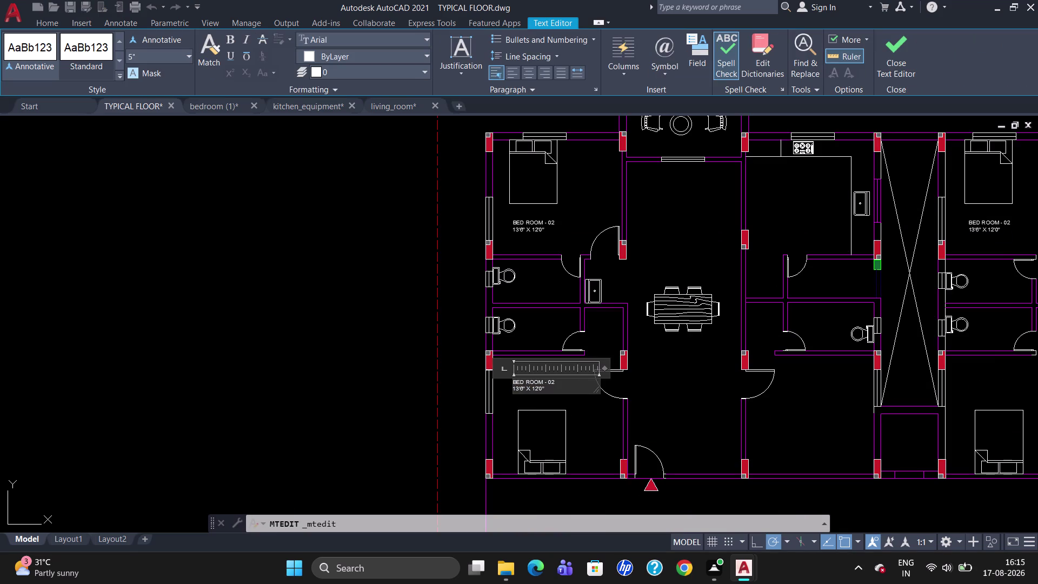
Change the label's number from 02 to 01 and its size from 12'0" to 12'5".
click(540, 387)
key(Right)
key(BackSpace)
key(5)
key(Left)
key(Left)
key(Left)
key(Left)
key(Left)
key(Left)
key(Left)
click(570, 379)
key(BackSpace)
key(1)
click(602, 445)
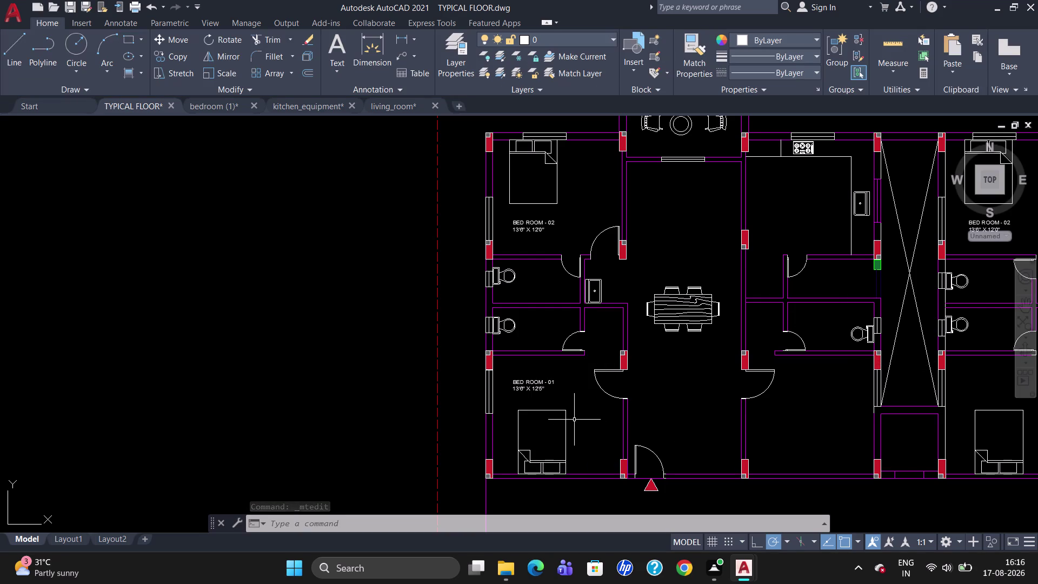
Copy the bed from BED ROOM - 01 into the neighbouring room with CO.
click(560, 410)
text(C)
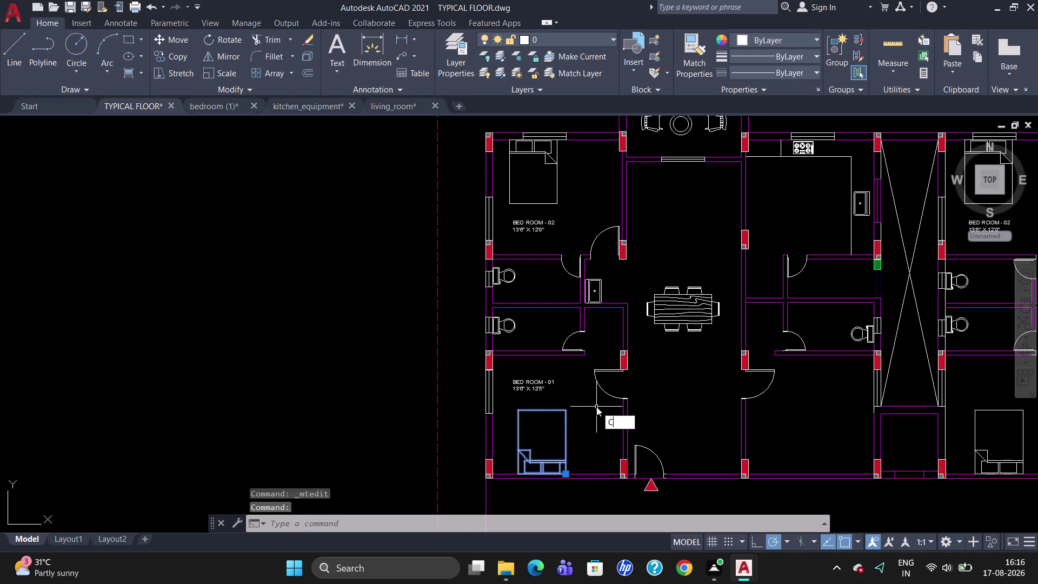
text(O)
key(Return)
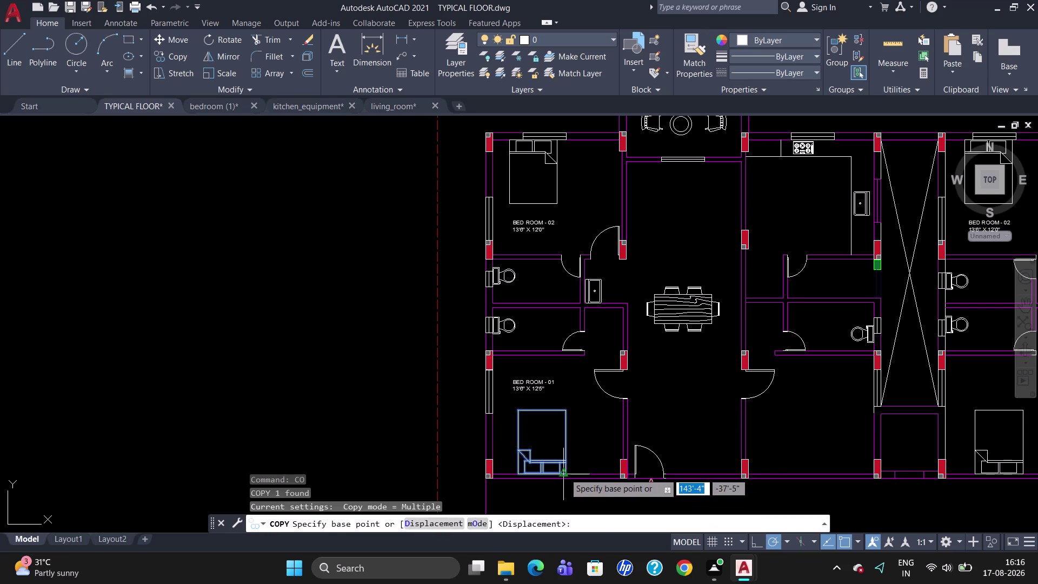
scroll(up, 3)
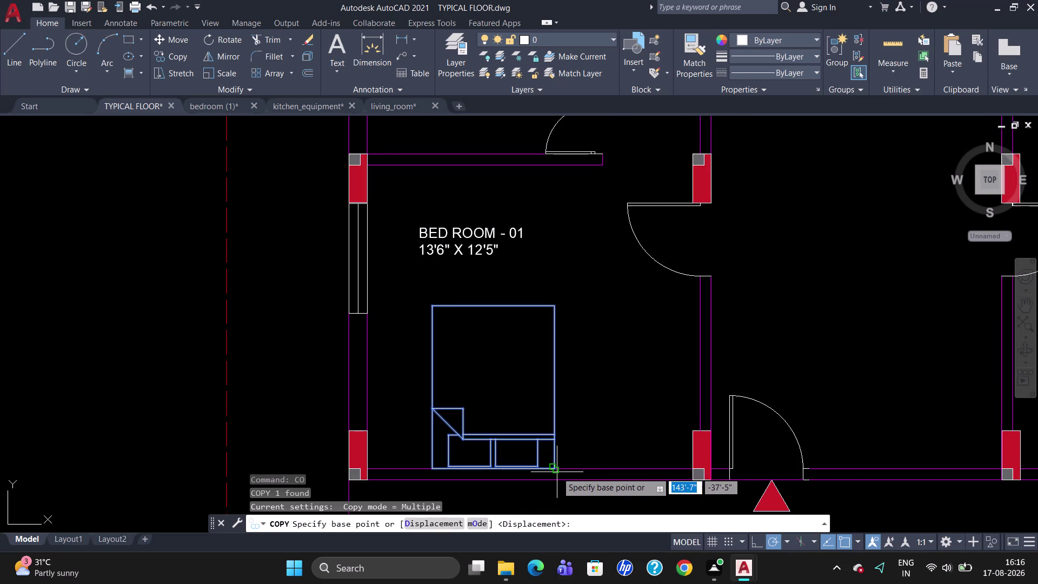
click(556, 472)
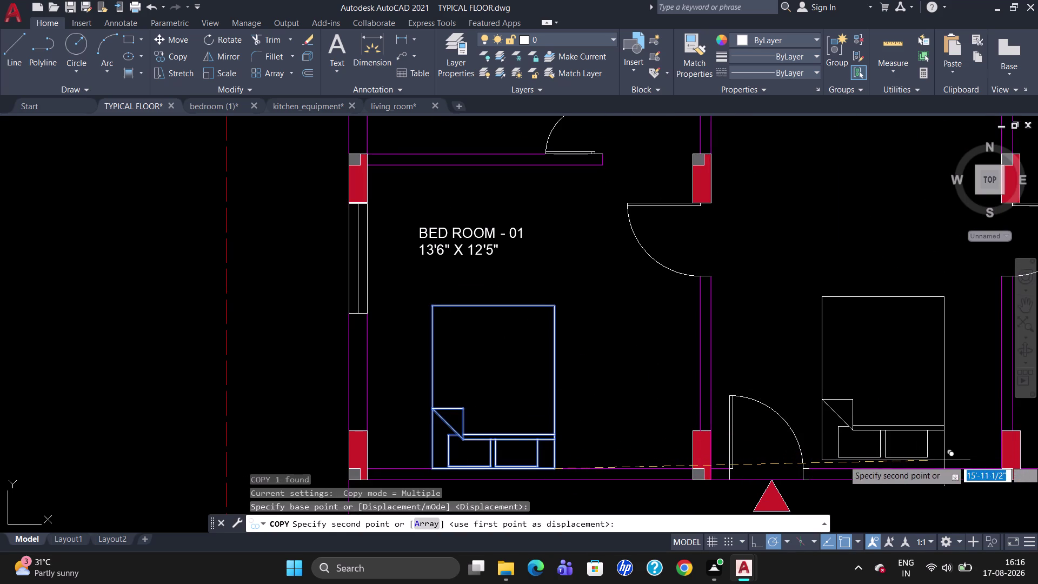
scroll(down, 3)
scroll(up, 3)
scroll(down, 3)
scroll(up, 3)
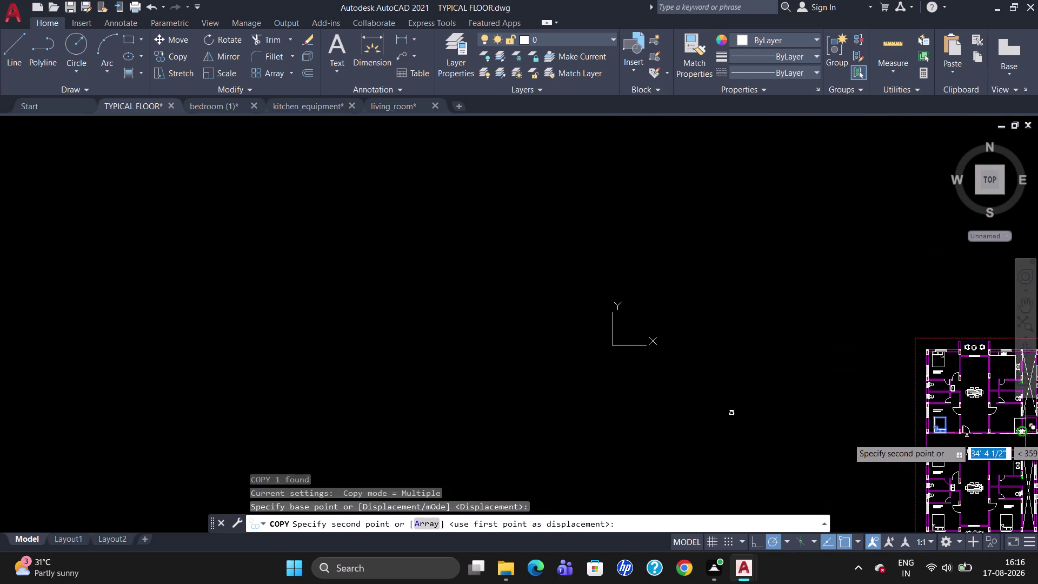
scroll(up, 3)
scroll(down, 3)
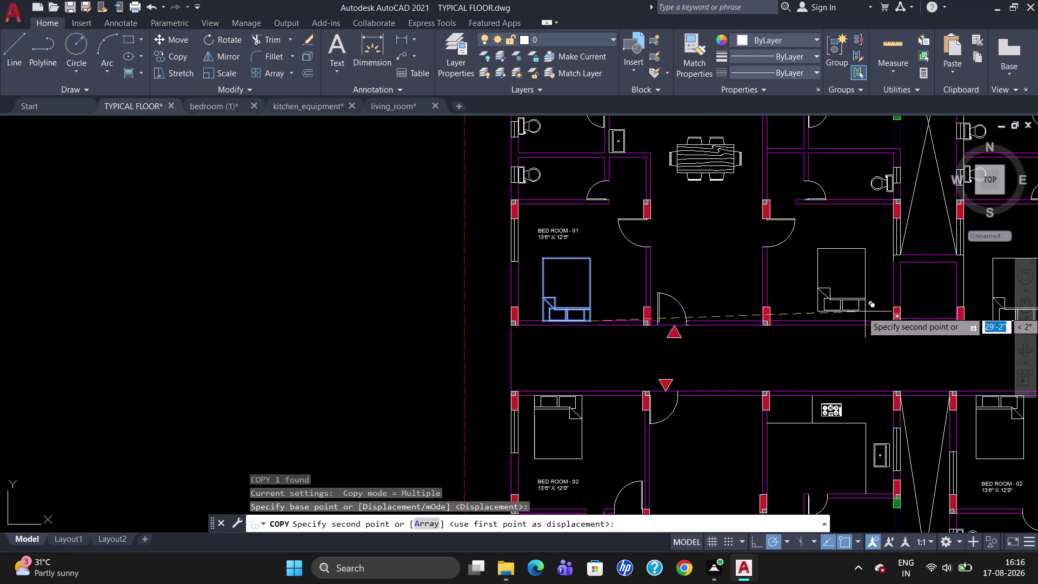
scroll(up, 3)
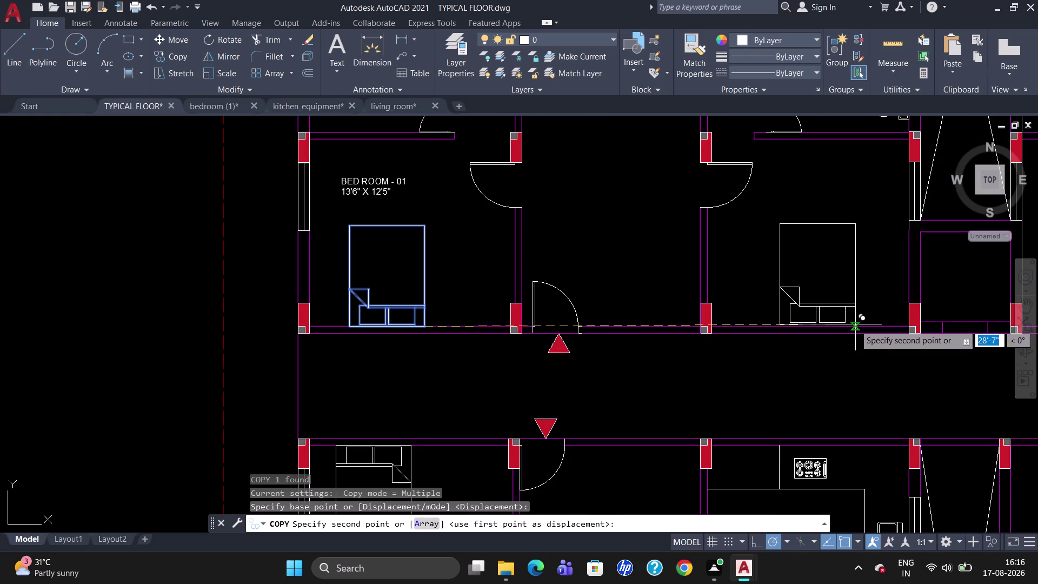
click(854, 326)
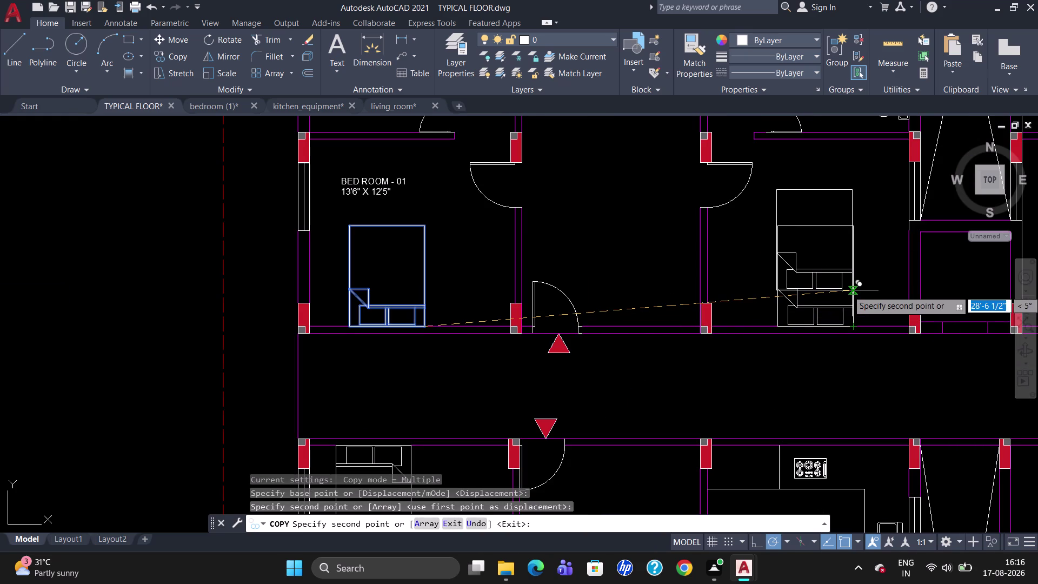
key(Escape)
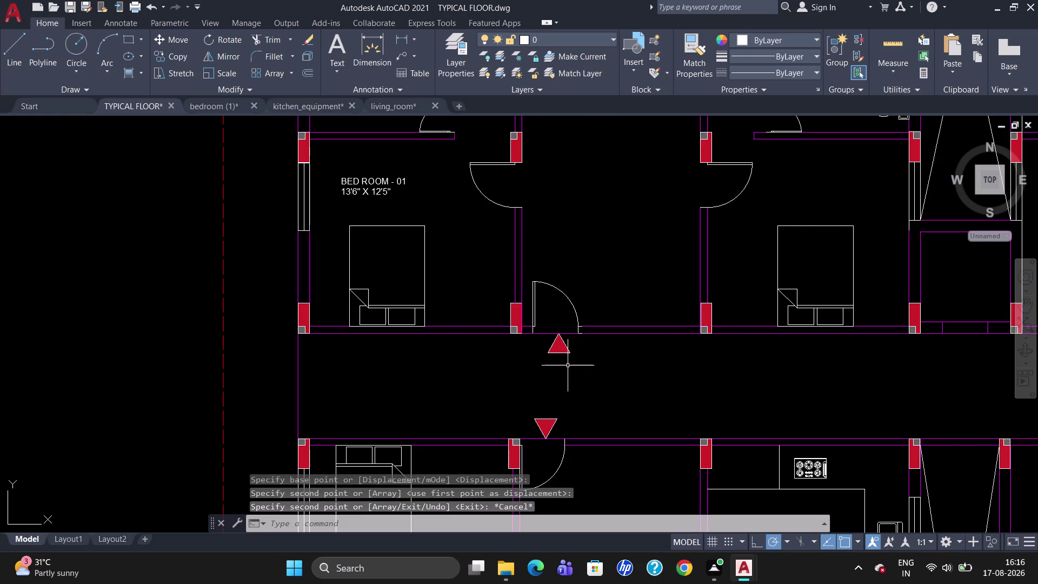
Copy the BED ROOM - 01 label into the neighbouring room and open it for editing.
click(365, 184)
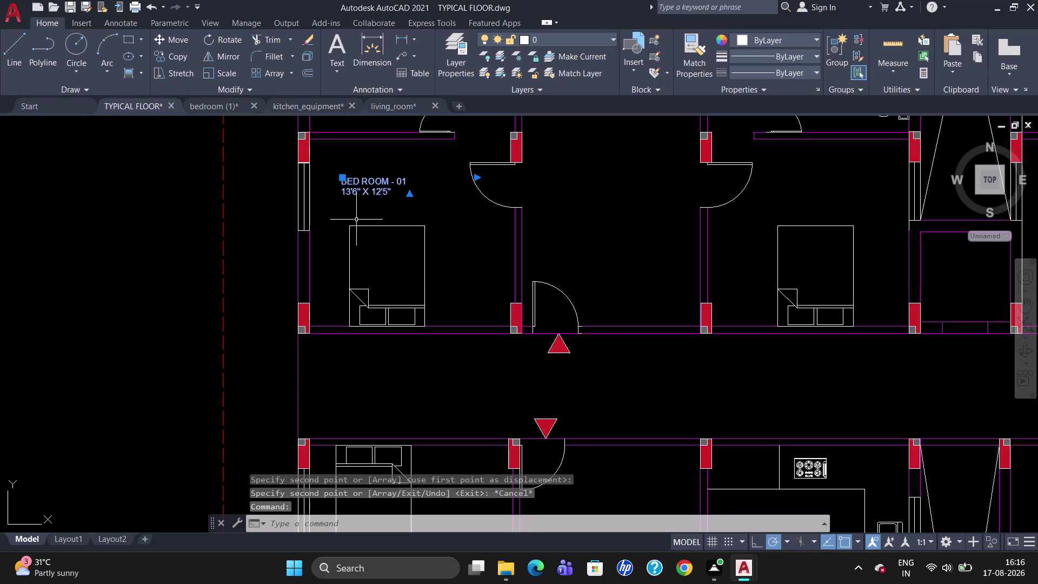
text(CO)
key(Return)
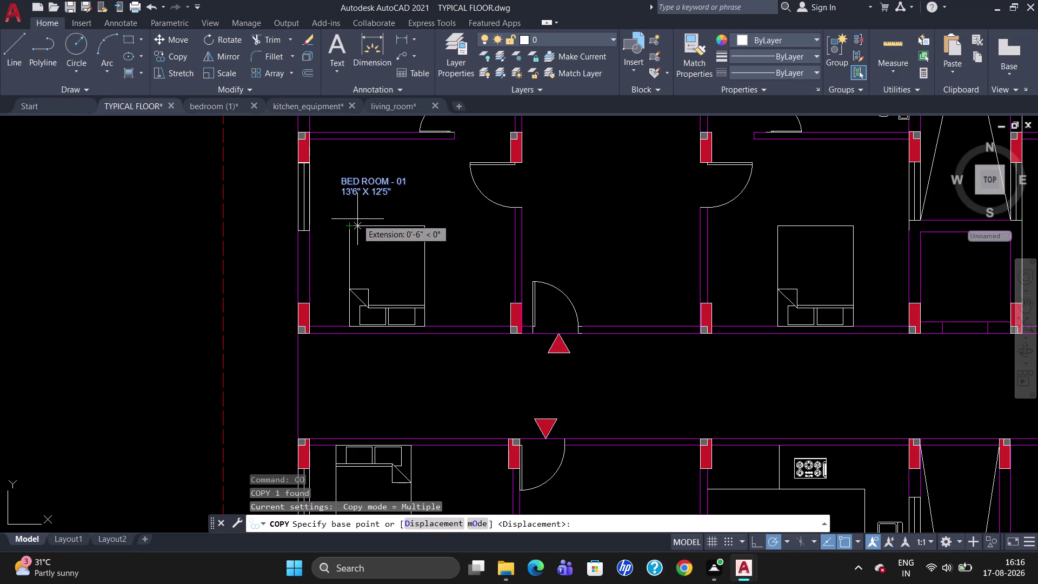
click(343, 181)
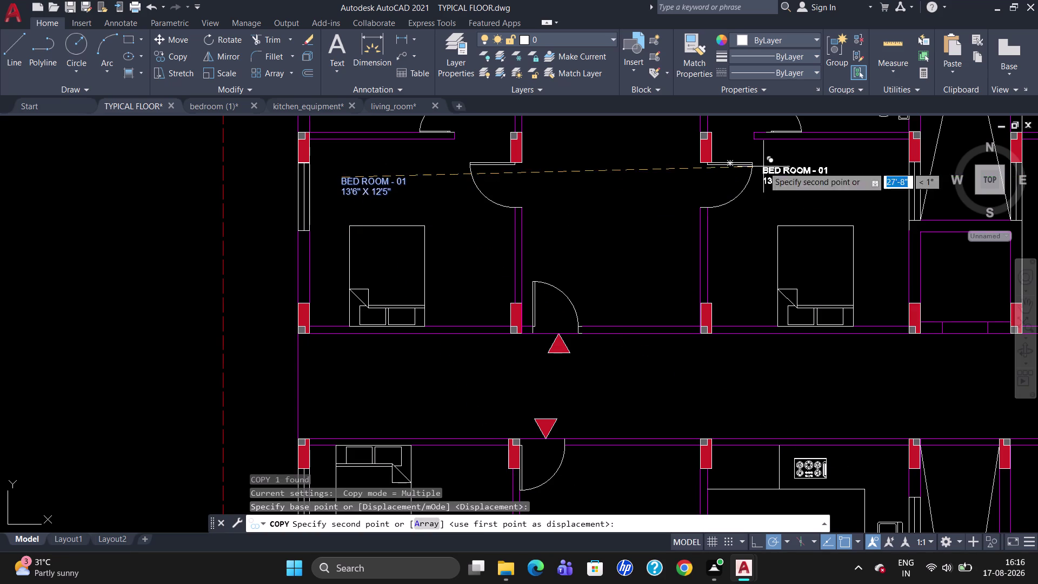
click(788, 171)
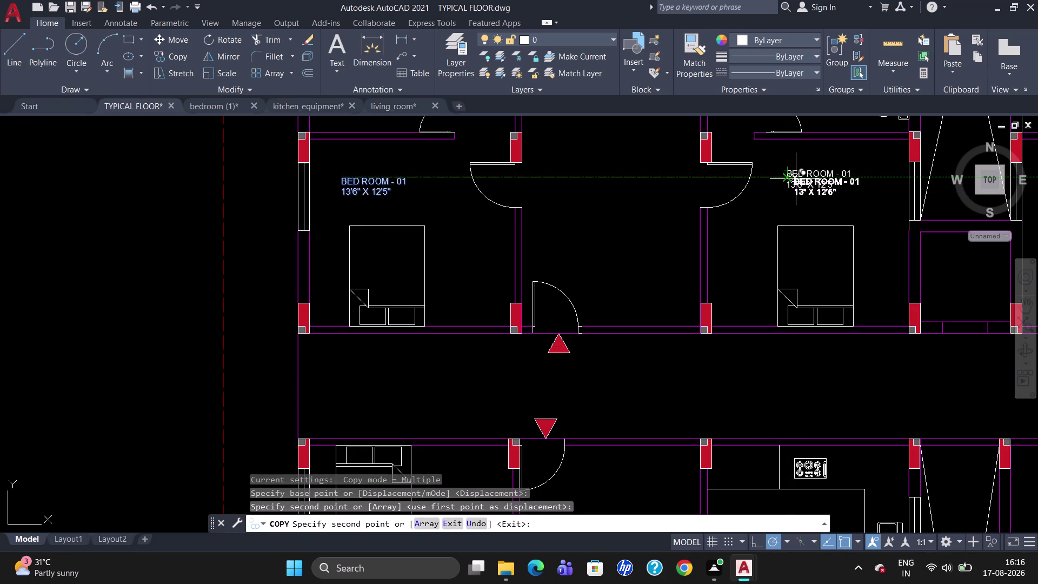
key(Escape)
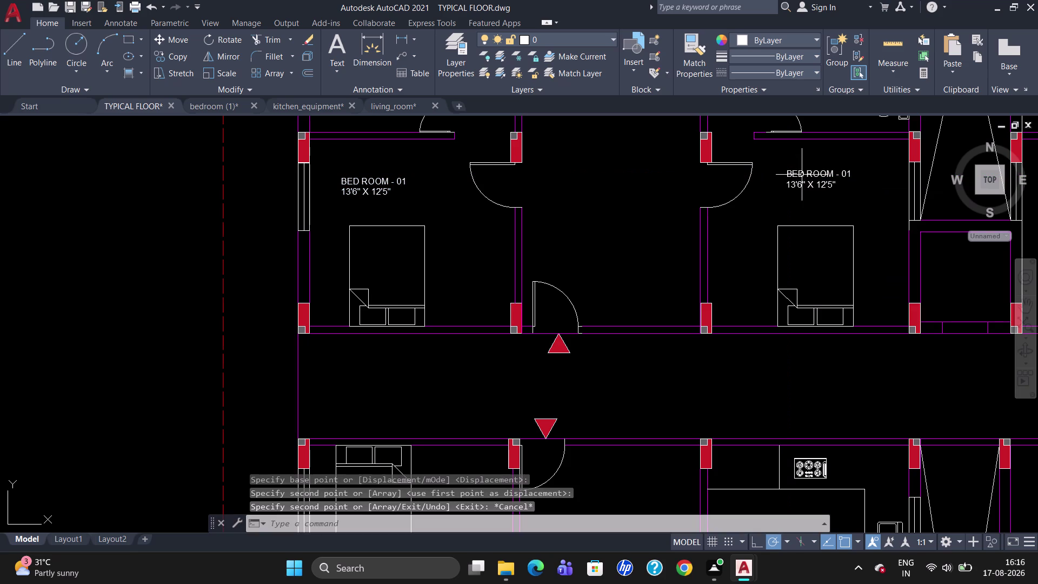
double_click(833, 181)
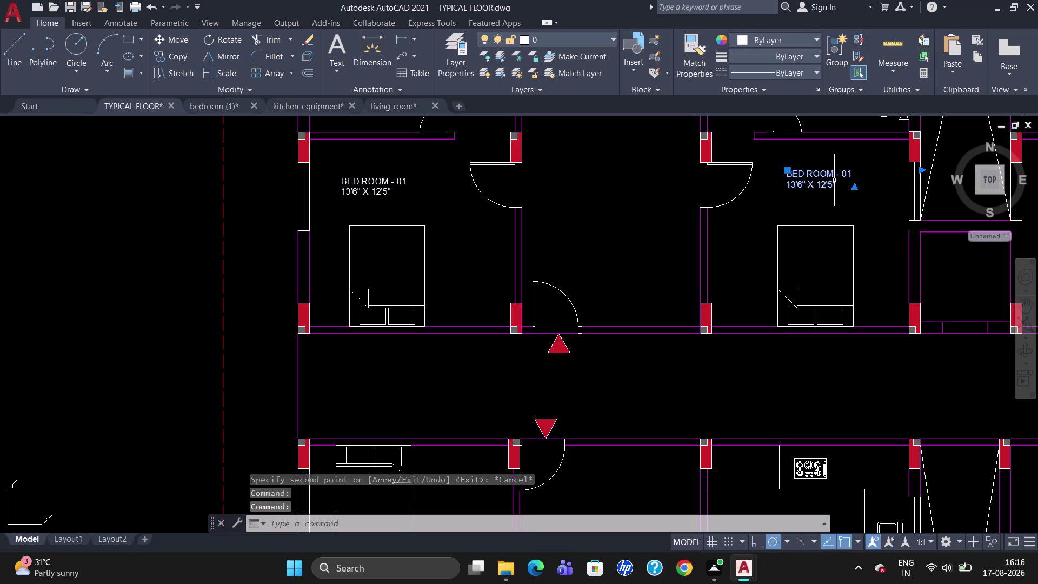
double_click(834, 173)
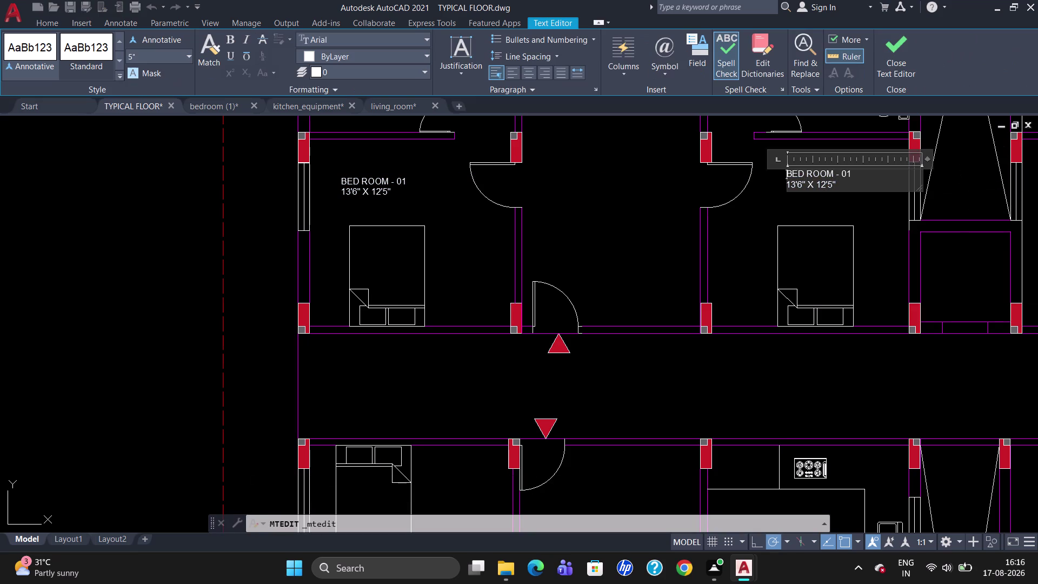
Rename the copied label to M. BED ROOM, removing the room number.
text(M)
key(space)
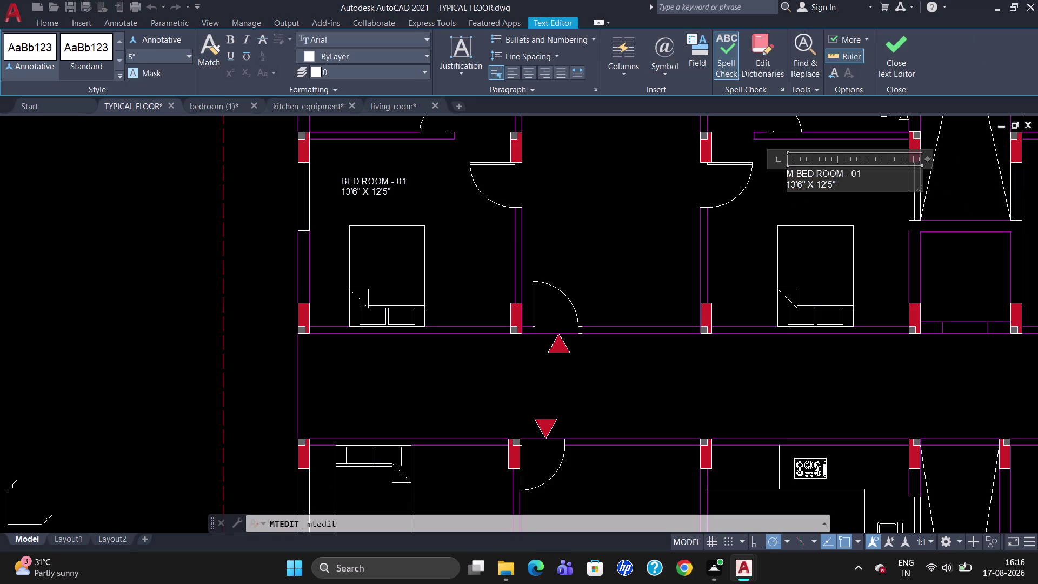
key(BackSpace)
text(.)
key(space)
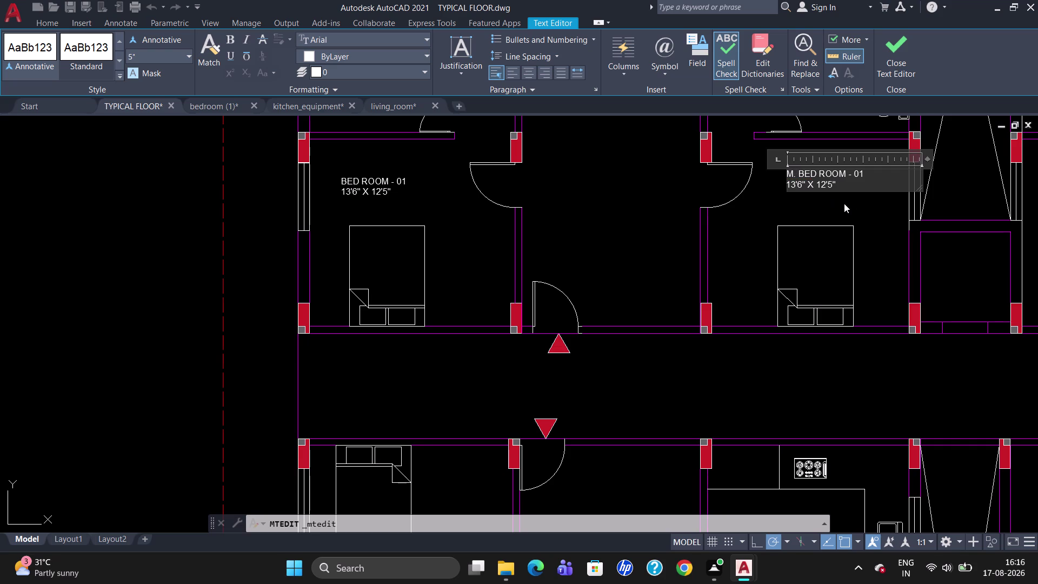
click(869, 175)
key(BackSpace)
key(BackSpace)
key(BackSpace)
key(BackSpace)
key(BackSpace)
Change the label's size line to 13'7" X 14'0".
click(803, 183)
key(BackSpace)
key(7)
click(833, 187)
key(BackSpace)
key(0)
key(comma)
key(comma)
key(BackSpace)
key(BackSpace)
key(Left)
key(Left)
key(BackSpace)
key(4)
scroll(down, 3)
scroll(up, 3)
scroll(down, 3)
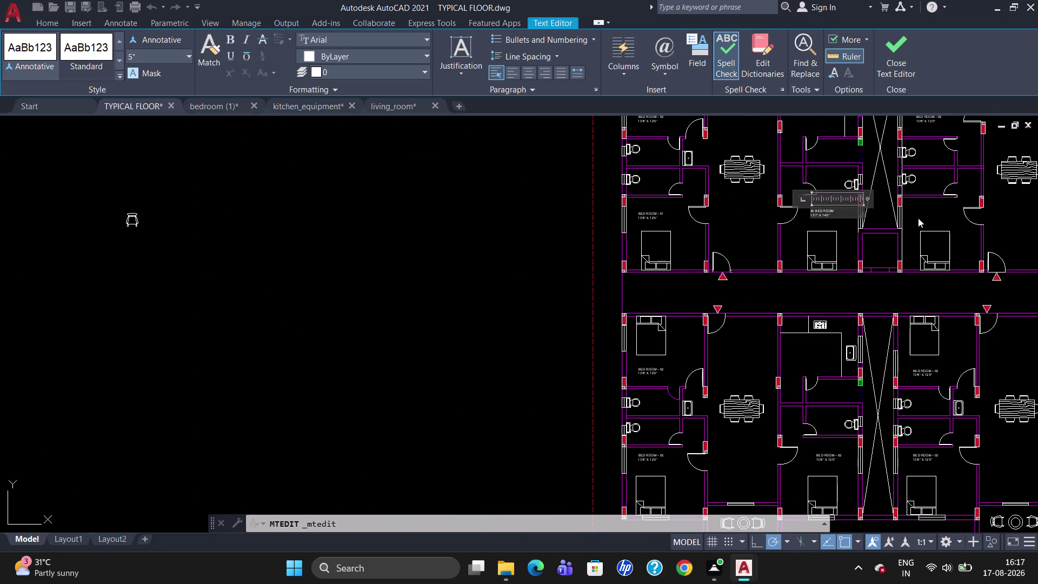
Close the editor and copy the M. BED ROOM label into the next unit's bedroom.
scroll(up, 3)
scroll(down, 3)
click(894, 221)
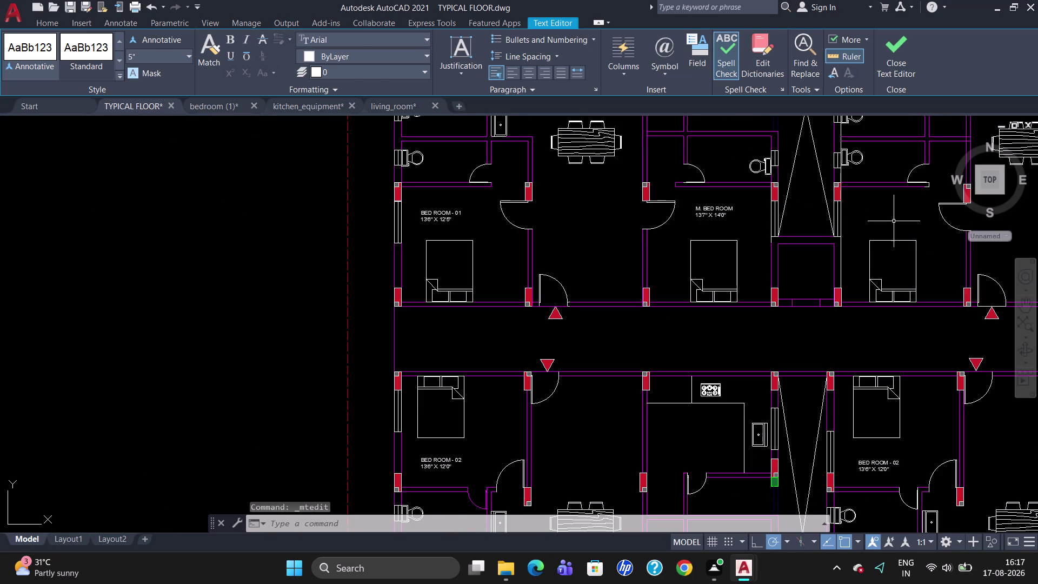
click(701, 208)
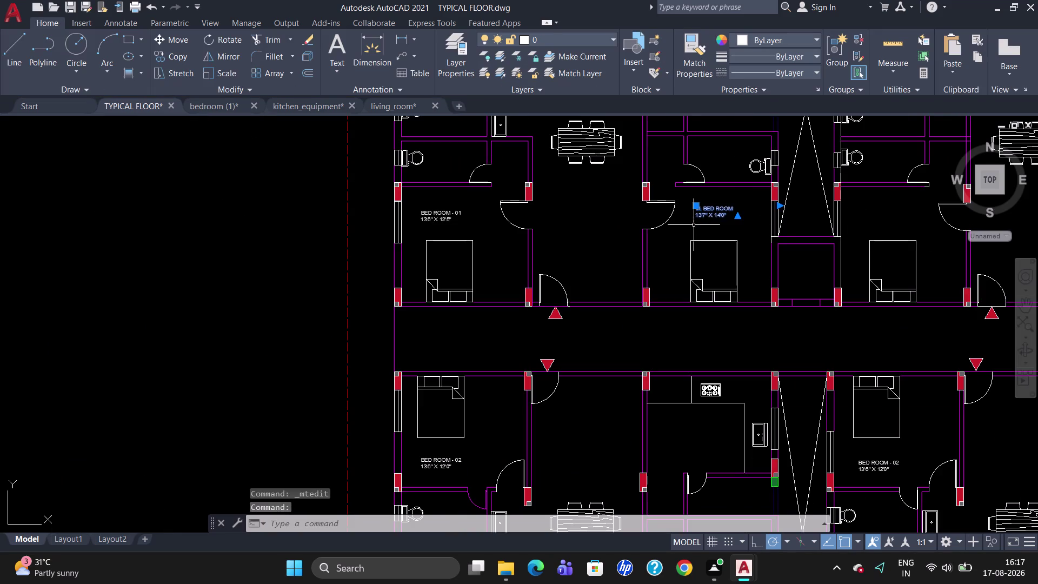
text(CO)
key(Return)
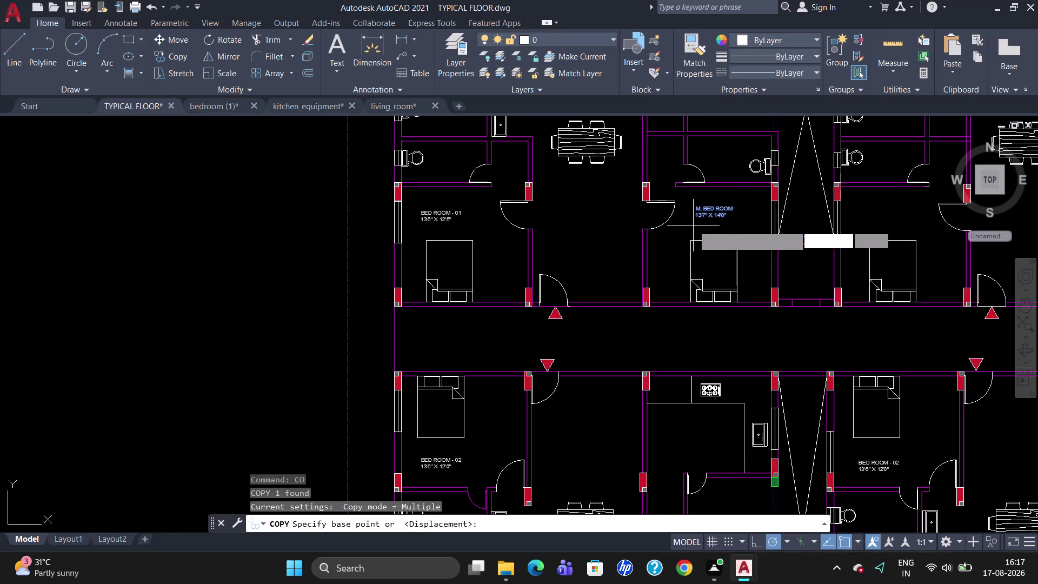
click(699, 207)
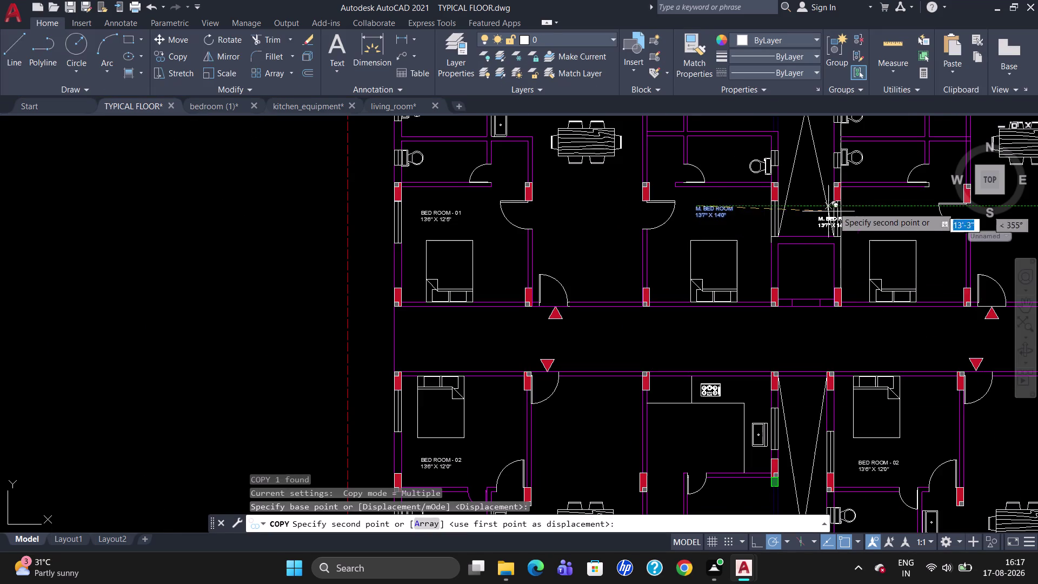
click(872, 202)
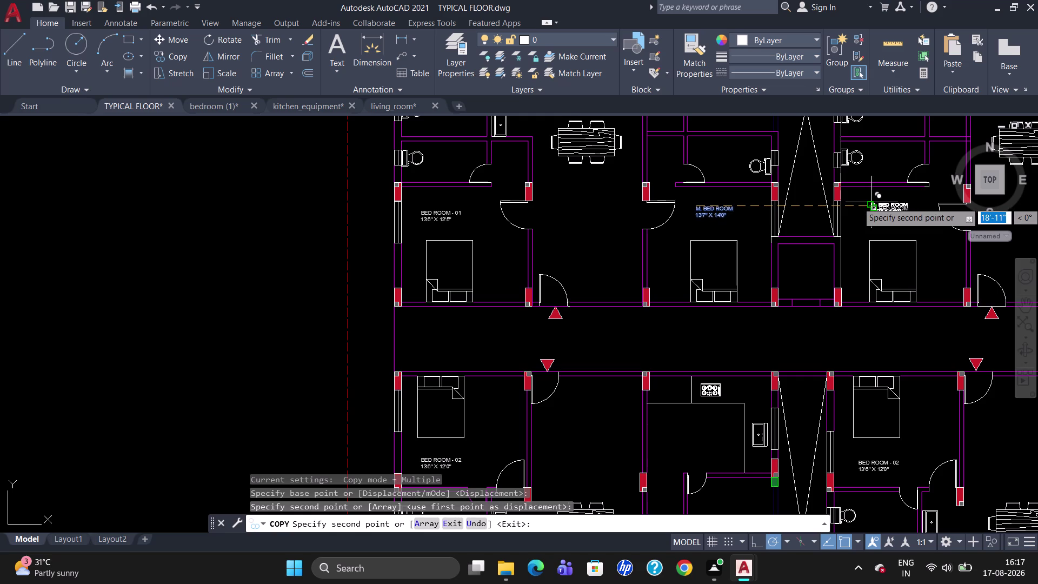
key(Escape)
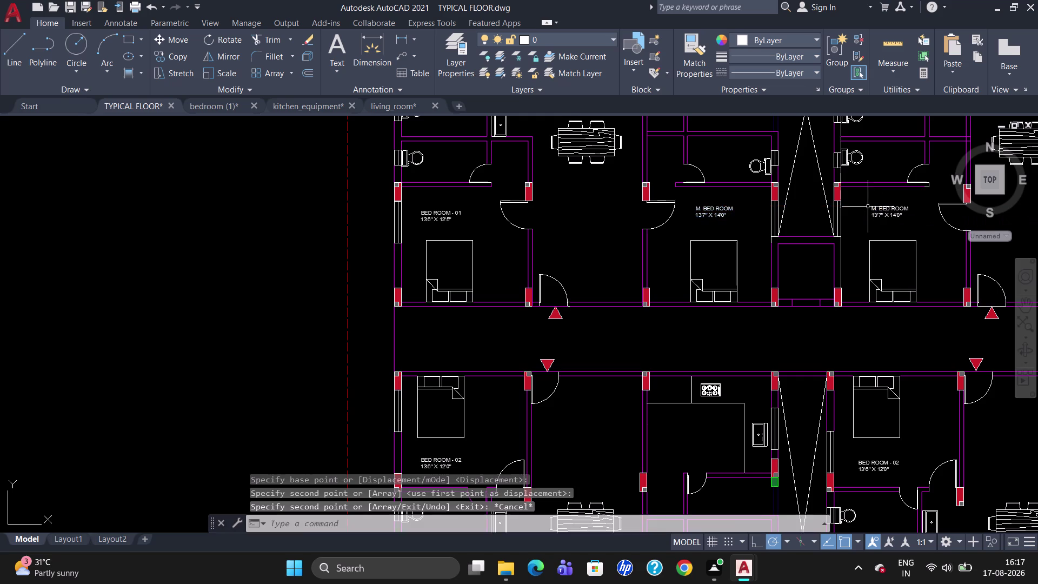
scroll(down, 3)
scroll(up, 3)
scroll(down, 3)
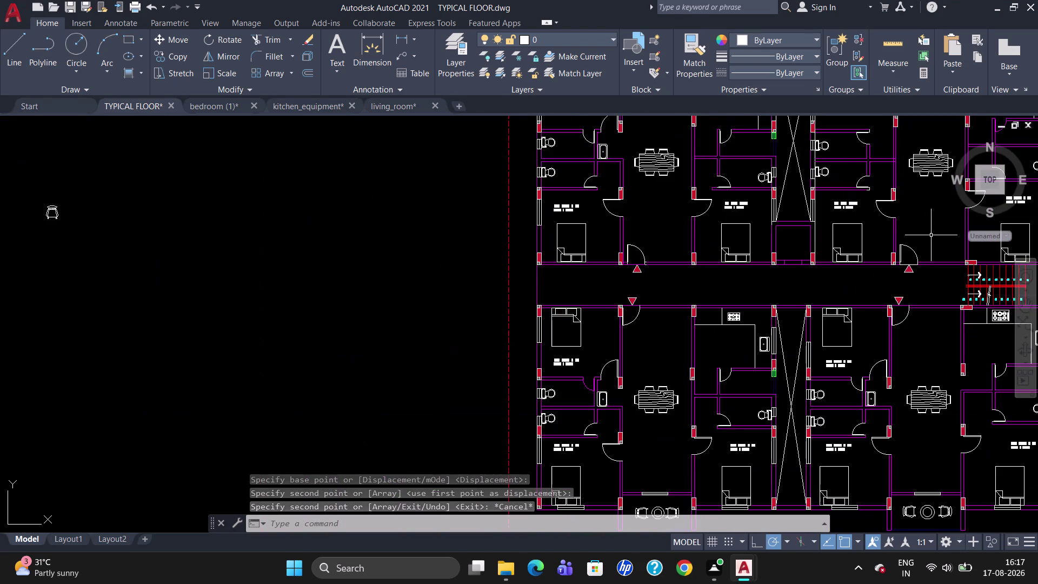
scroll(down, 3)
scroll(up, 3)
scroll(down, 3)
scroll(up, 3)
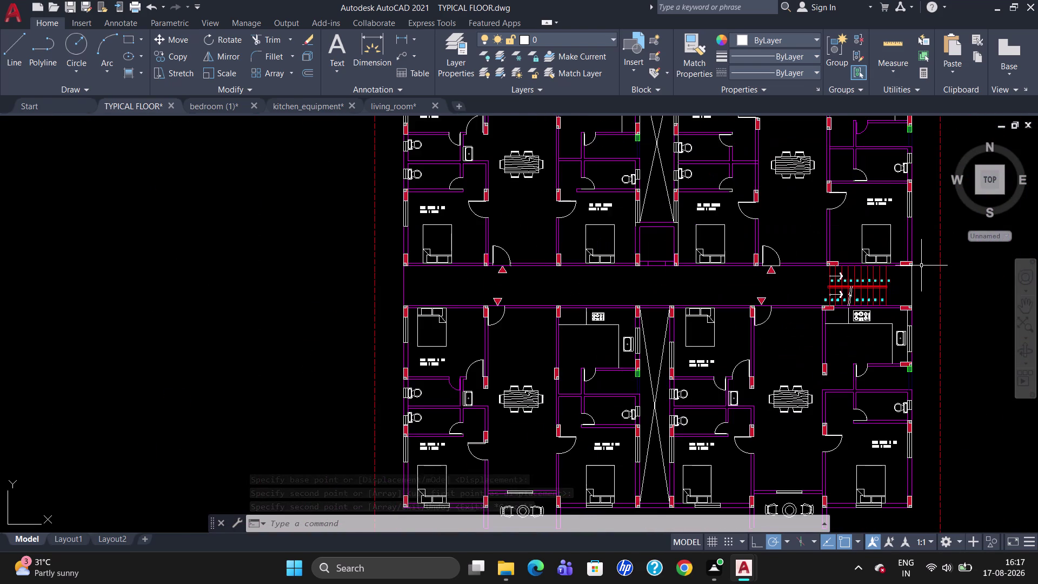
scroll(up, 3)
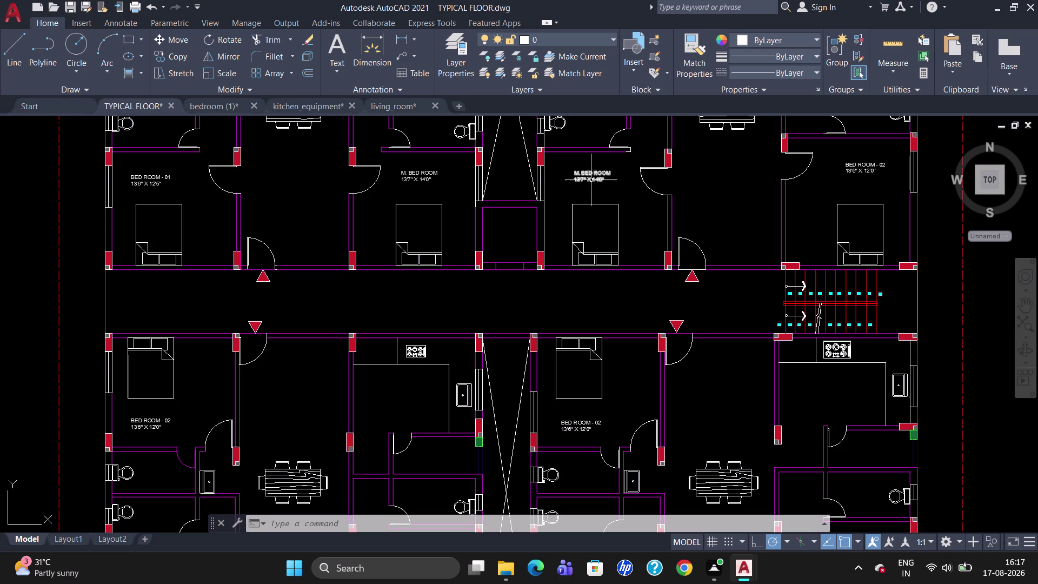
Rename the copied bedroom label to BED ROOM - 01.
double_click(588, 173)
click(578, 173)
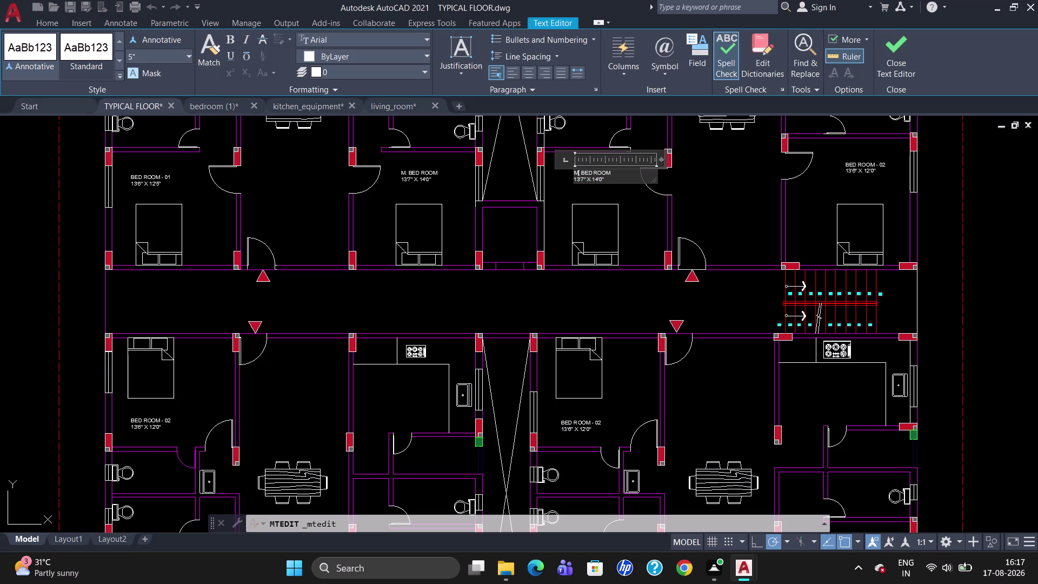
key(BackSpace)
key(Right)
key(BackSpace)
key(BackSpace)
key(Right)
key(BackSpace)
click(609, 170)
key(space)
text(01)
key(Left)
key(Left)
text(-)
key(space)
scroll(up, 3)
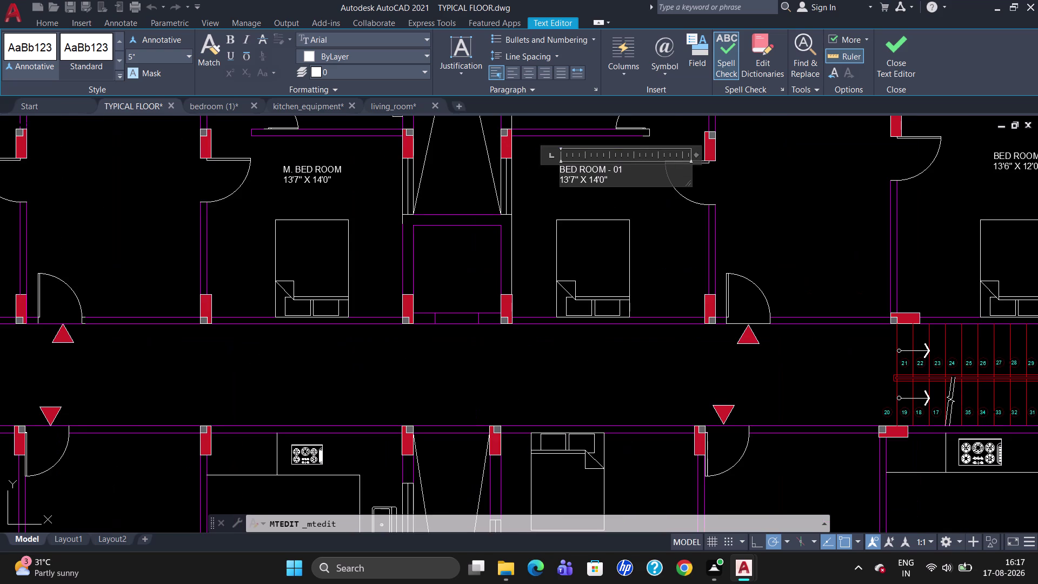
Change the label's size to 13'3" X 12'5" and close the Text Editor.
click(603, 180)
key(BackSpace)
key(5)
key(Left)
key(Left)
key(BackSpace)
key(2)
key(Left)
key(Left)
key(Left)
key(Left)
key(Left)
key(Left)
key(BackSpace)
key(3)
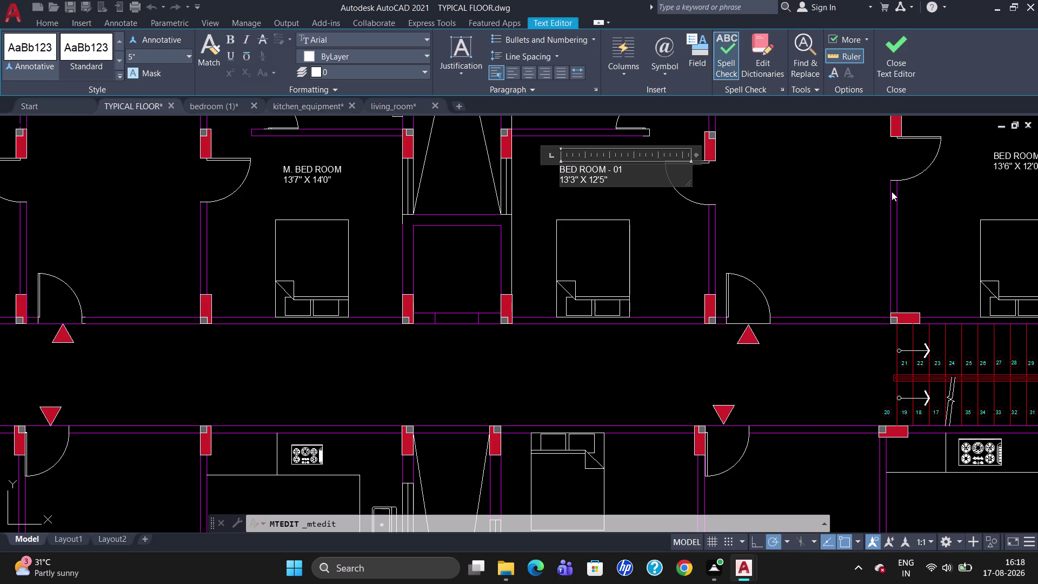
click(921, 179)
scroll(down, 3)
scroll(up, 3)
scroll(down, 3)
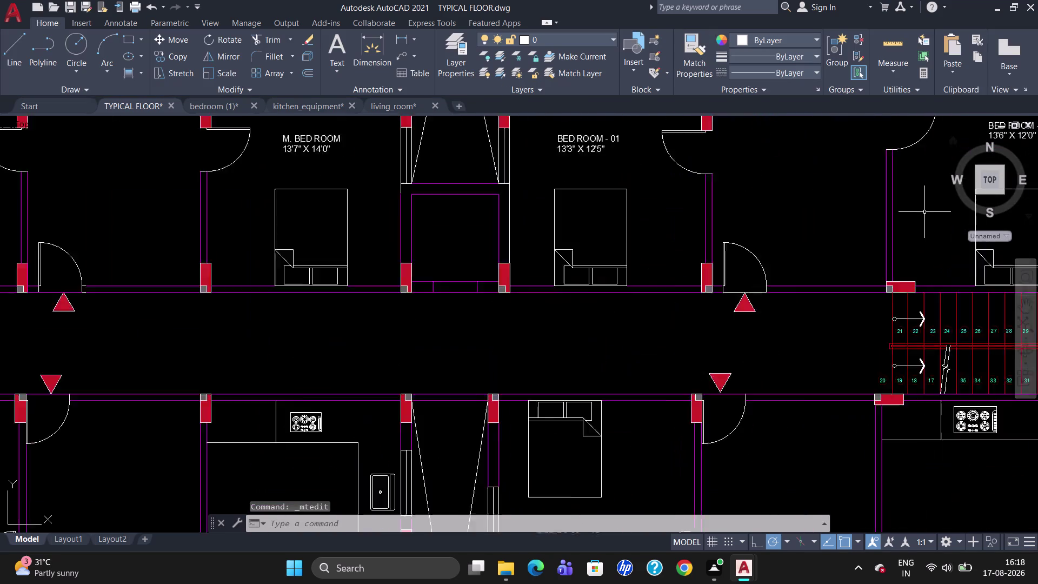
Change the BED ROOM - 02 label's name to M. BED ROOM.
scroll(down, 3)
scroll(up, 3)
scroll(down, 3)
scroll(up, 3)
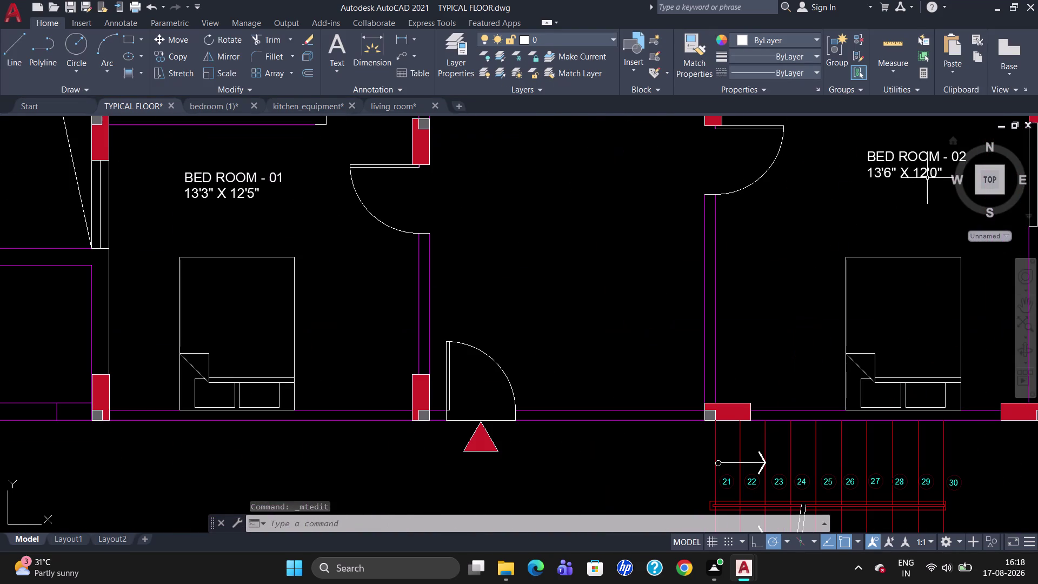
double_click(910, 161)
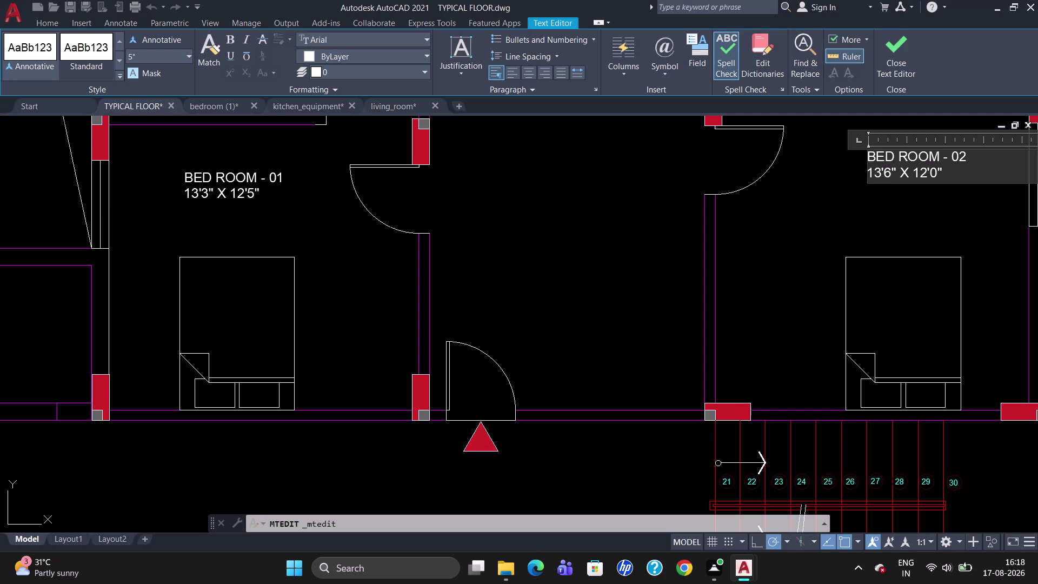
click(979, 162)
key(BackSpace)
key(BackSpace)
key(BackSpace)
key(BackSpace)
key(BackSpace)
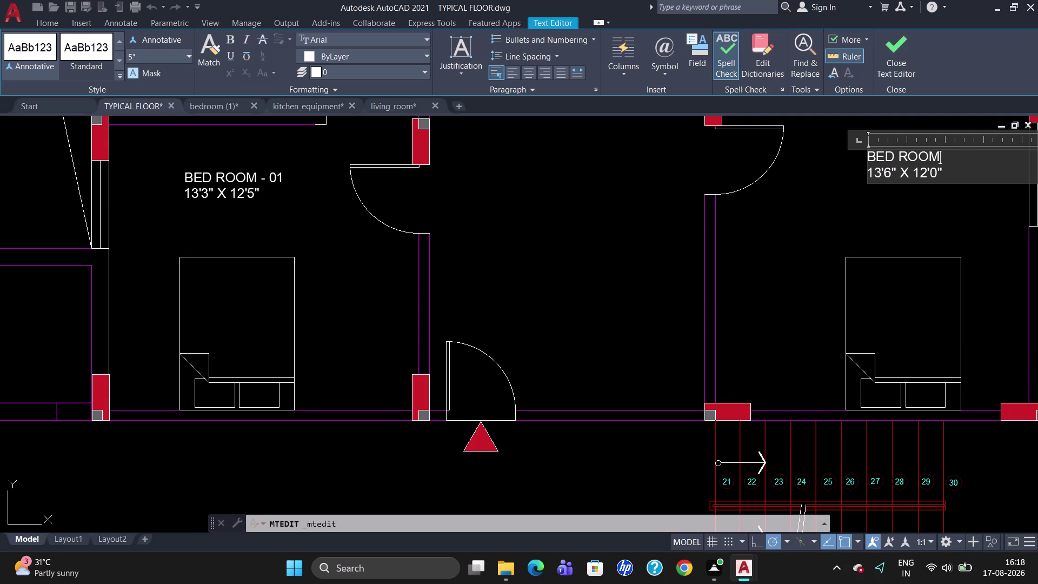
key(Left)
key(Left)
key(Left)
key(Left)
key(Left)
key(Left)
key(Left)
key(Left)
text(M)
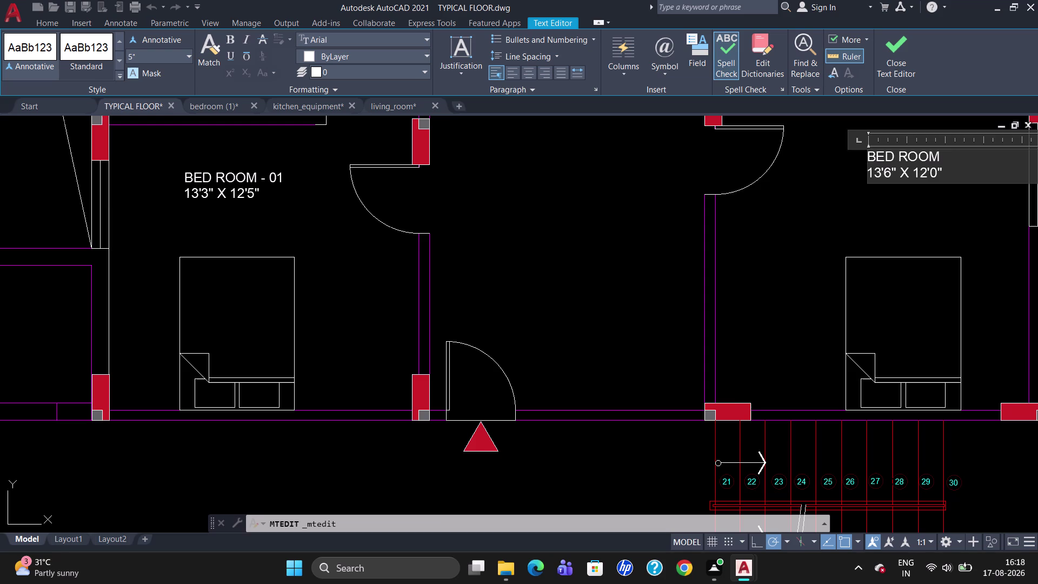
text(.)
key(space)
Edit the digits of the label's size line and close the Text Editor.
key(Down)
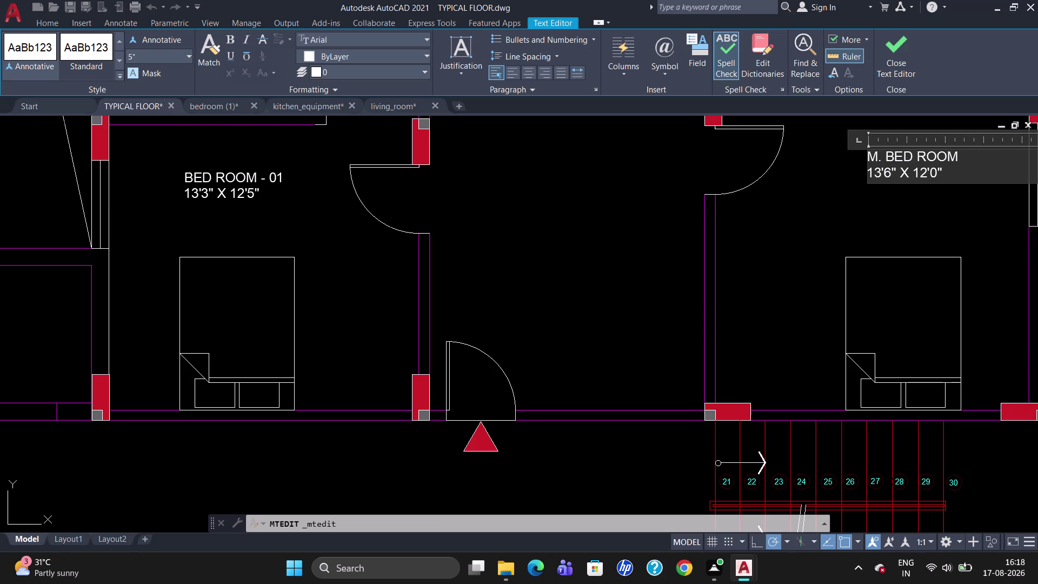
key(Right)
key(BackSpace)
key(8)
key(Right)
key(Right)
key(Right)
key(Right)
key(Right)
key(Right)
key(BackSpace)
key(4)
click(819, 228)
scroll(down, 3)
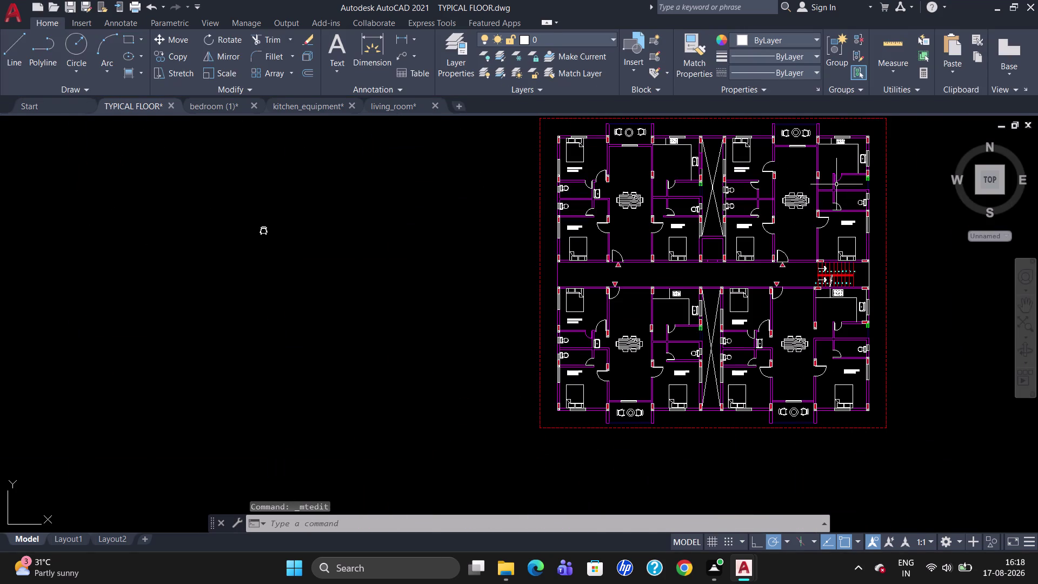
Open the upper BED ROOM - 02 label, then leave the editor without changes.
scroll(up, 3)
scroll(up, 3)
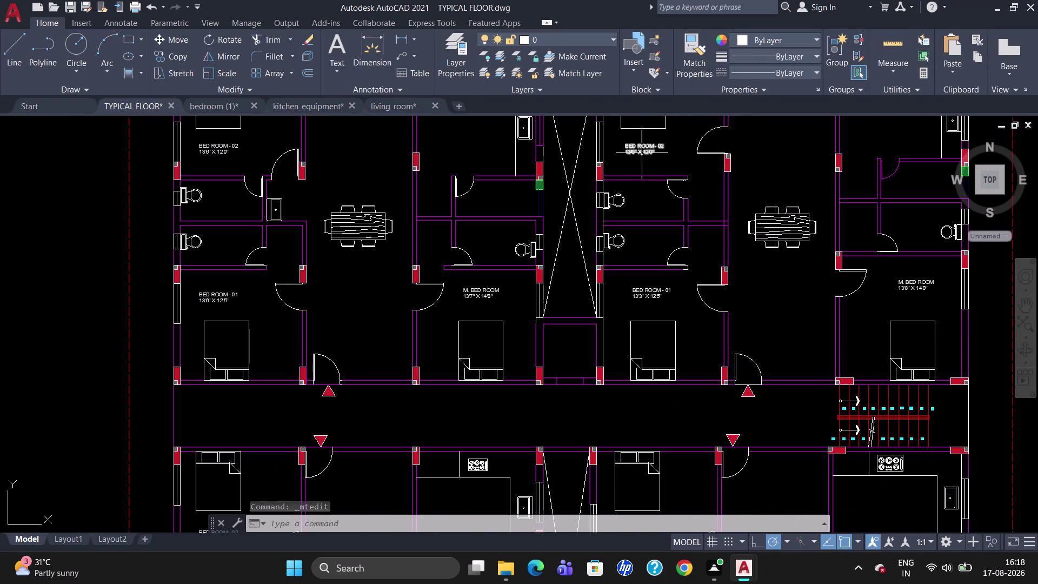
double_click(639, 147)
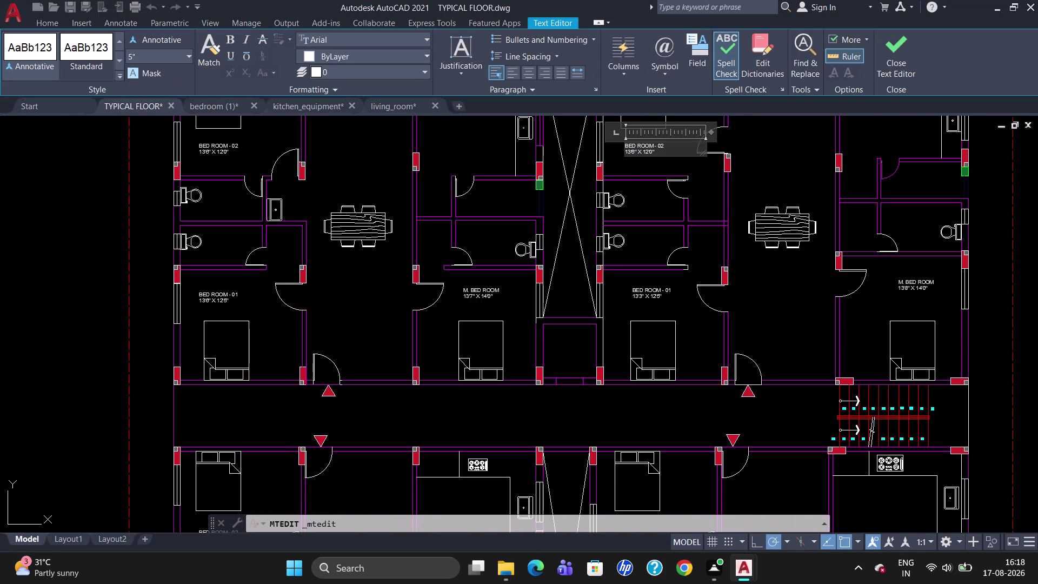
scroll(down, 3)
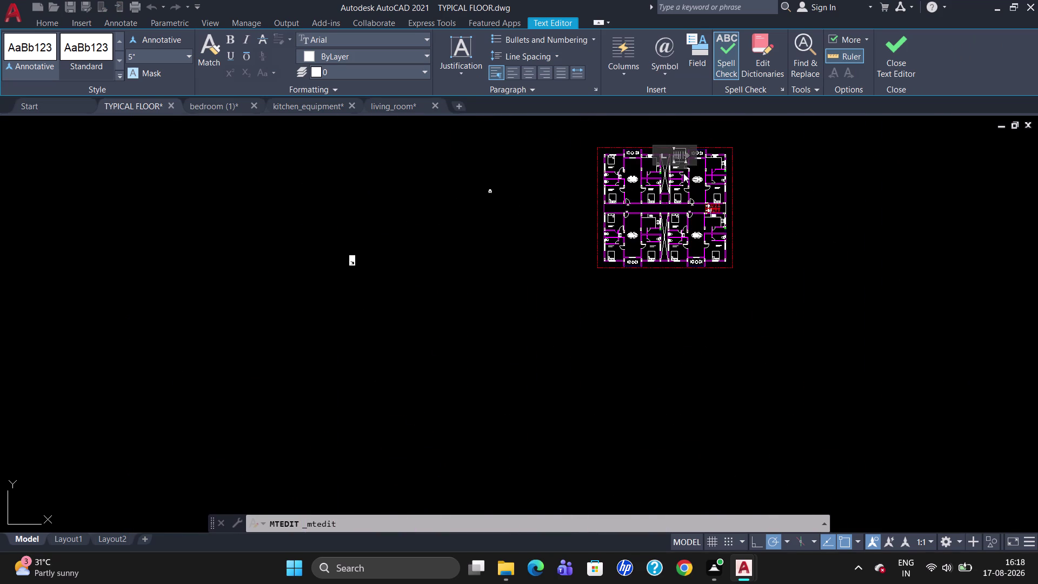
scroll(up, 3)
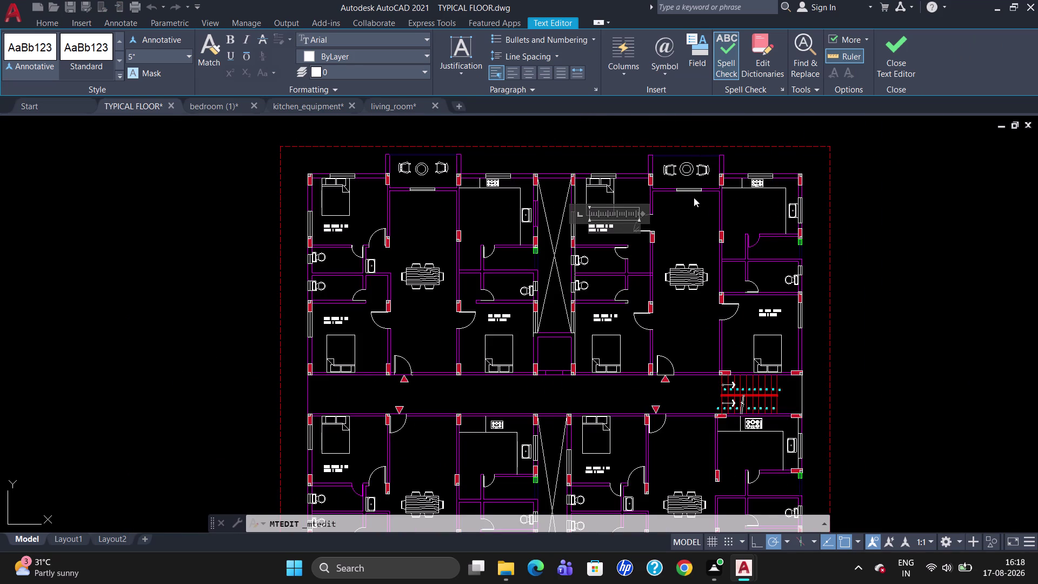
click(624, 229)
scroll(up, 3)
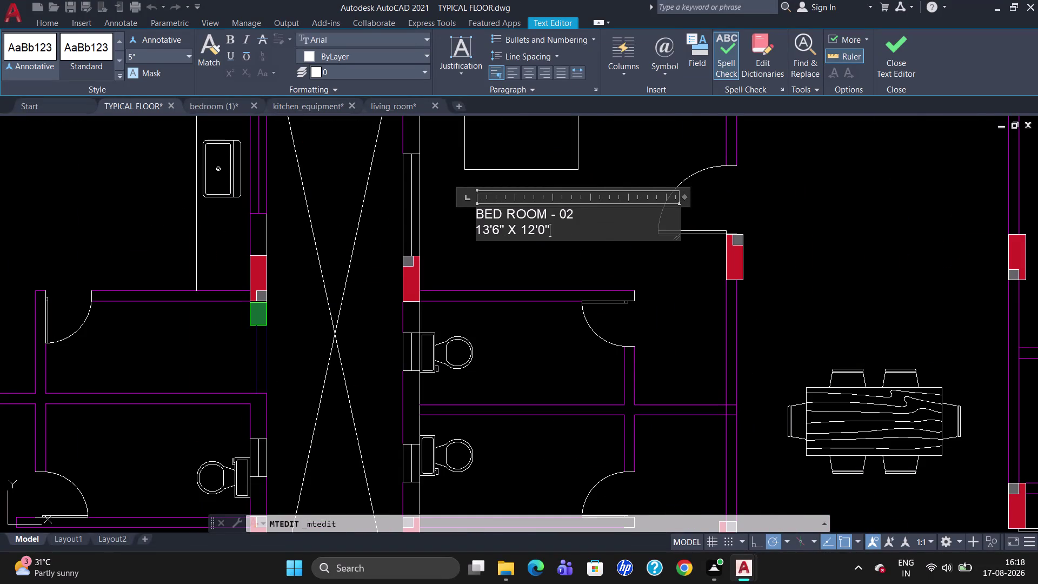
key(Escape)
Open the lower-left BED ROOM - 02 label, then cancel and discard the edits.
scroll(down, 3)
scroll(up, 3)
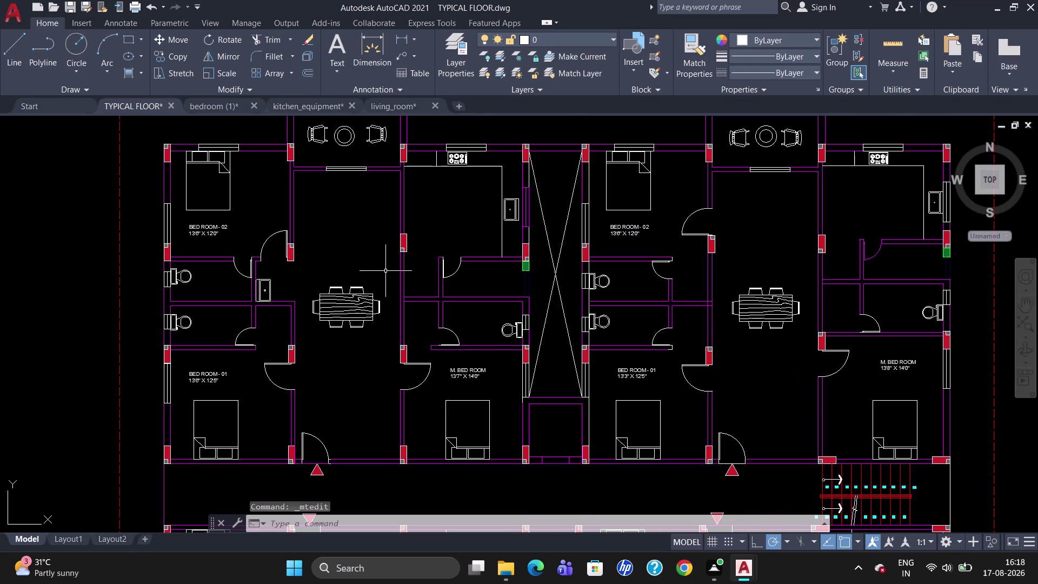
scroll(down, 3)
scroll(up, 3)
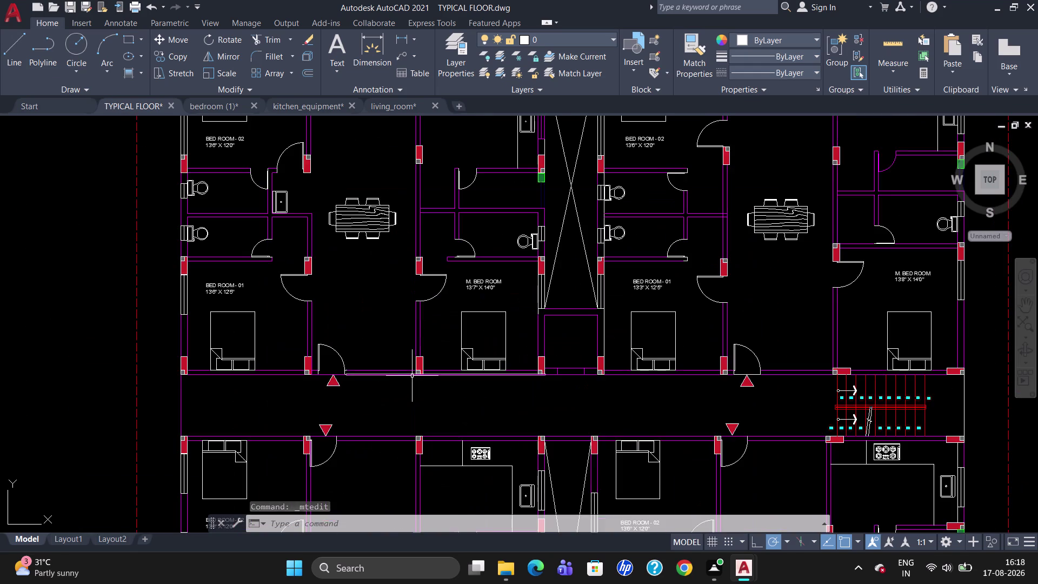
scroll(down, 3)
scroll(up, 3)
scroll(down, 3)
scroll(up, 3)
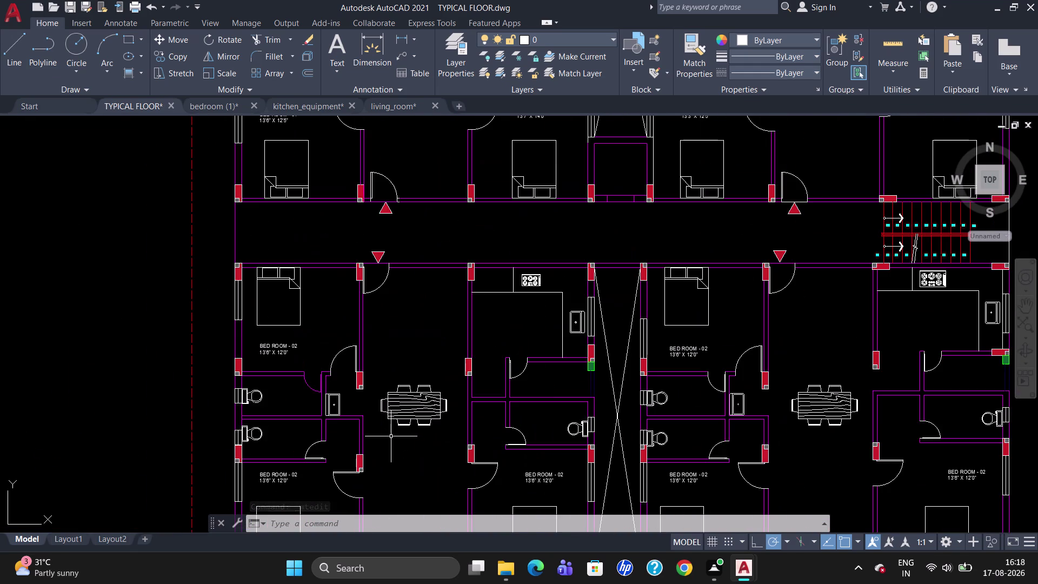
scroll(up, 3)
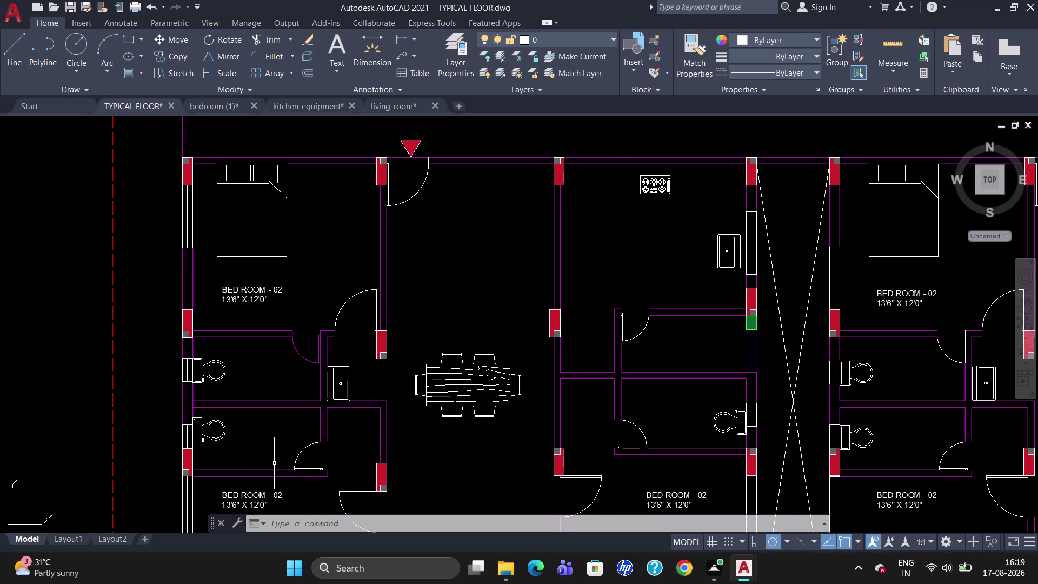
click(243, 300)
double_click(261, 303)
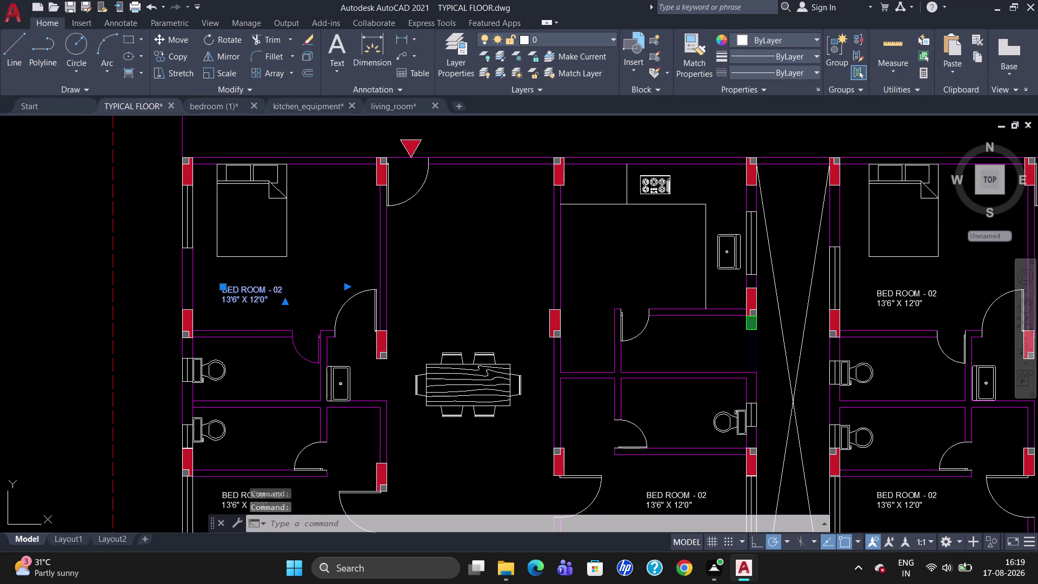
click(272, 305)
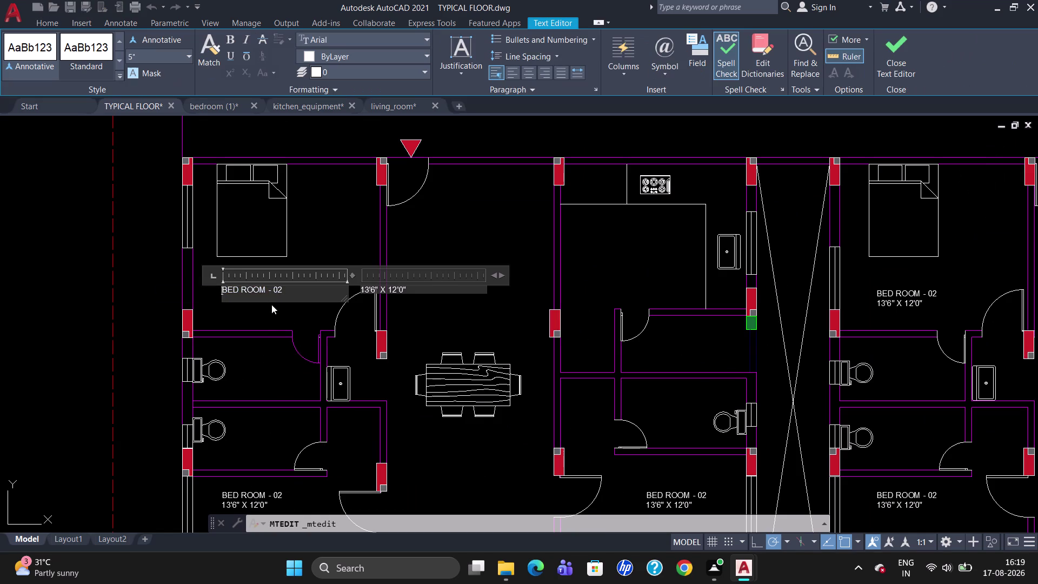
key(Escape)
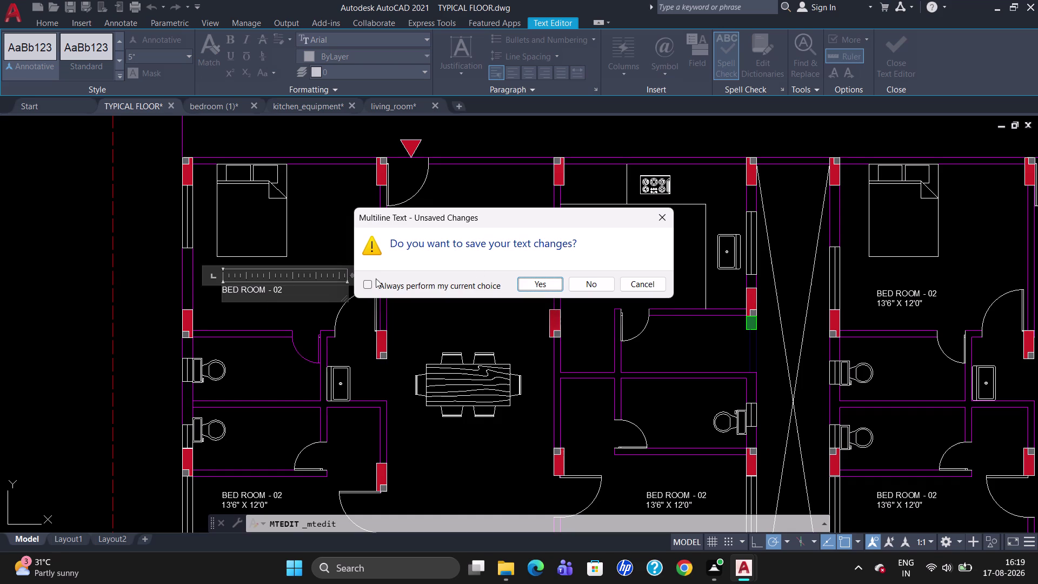
click(604, 286)
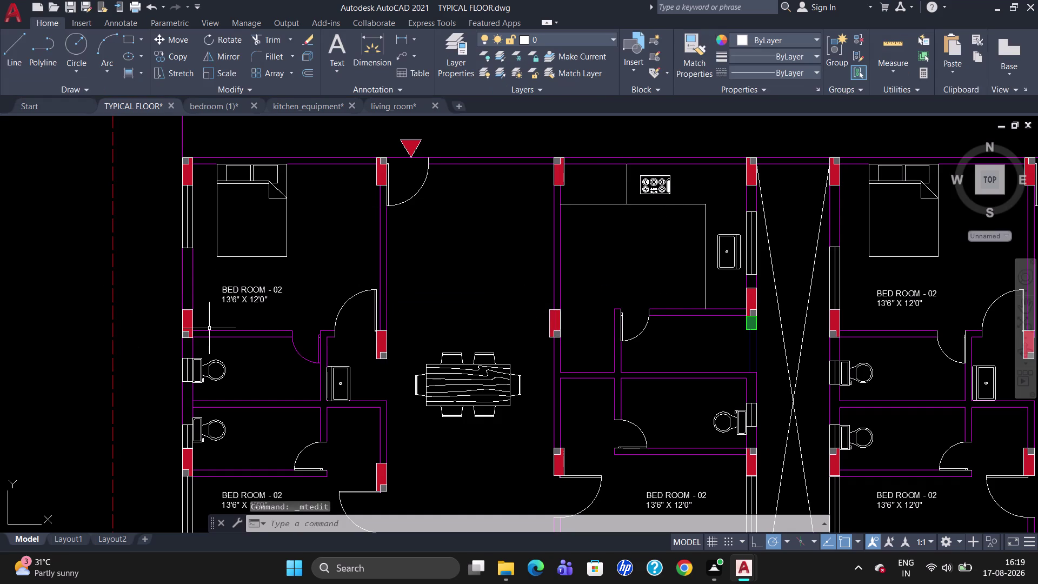
Reopen BED ROOM - 02 and retype its size line as 12'0" X 13'6".
double_click(247, 292)
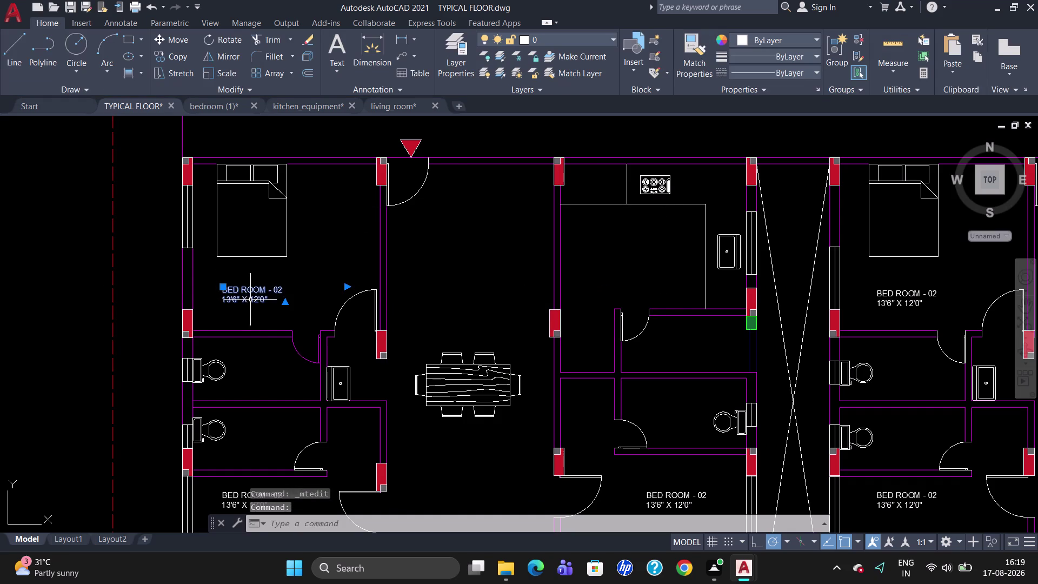
double_click(260, 292)
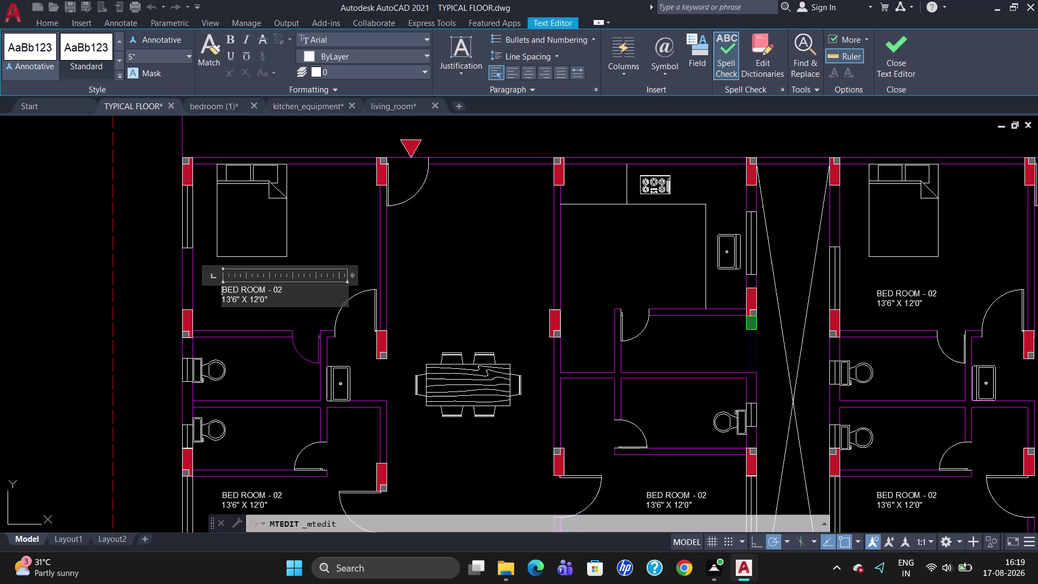
click(270, 296)
key(BackSpace)
key(BackSpace)
key(BackSpace)
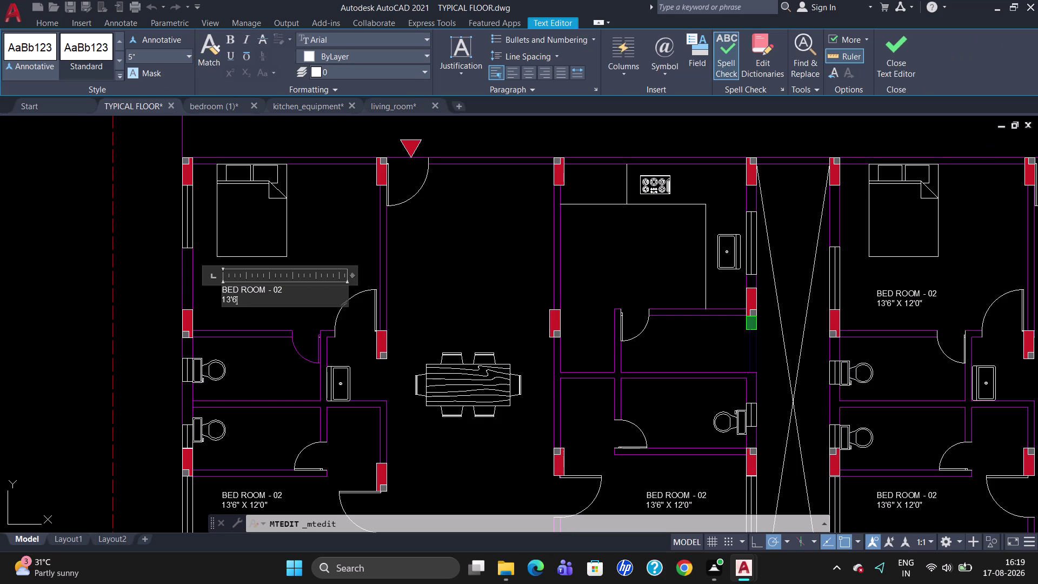
key(BackSpace)
key(BackSpace)
key(BackSpace)
key(BackSpace)
text(12')
text(0)
text(")
key(space)
text(X)
key(space)
text(13)
text('6")
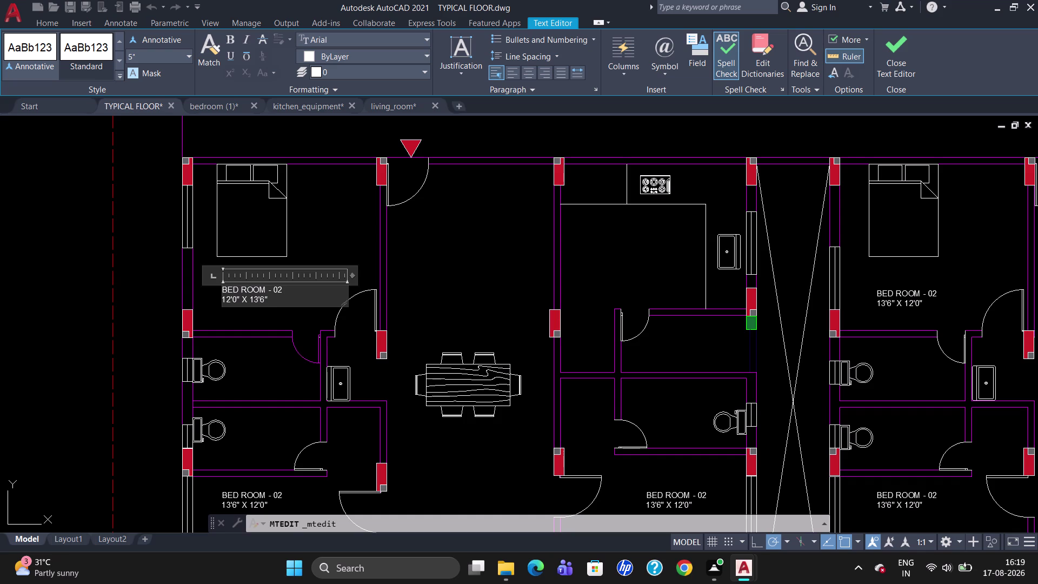
click(671, 256)
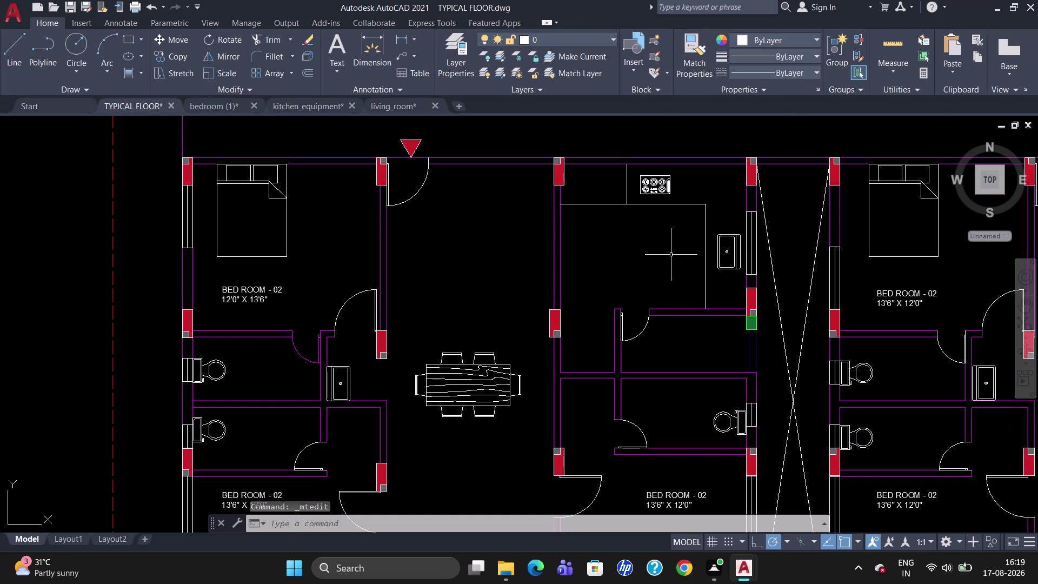
Rearrange the upper-right BED ROOM - 02 size to read 12'0" X 13'6".
scroll(down, 3)
scroll(up, 3)
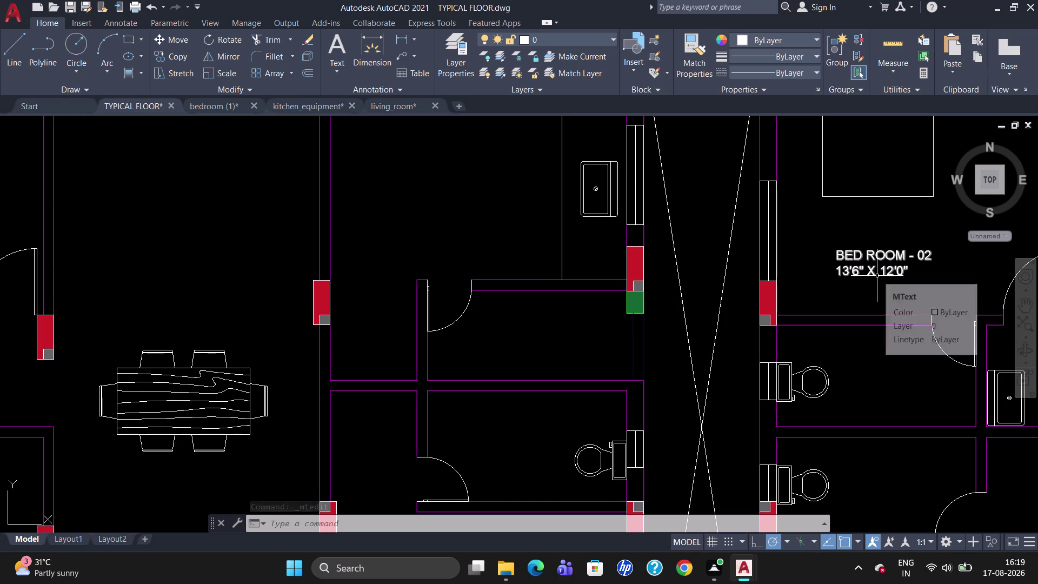
double_click(877, 255)
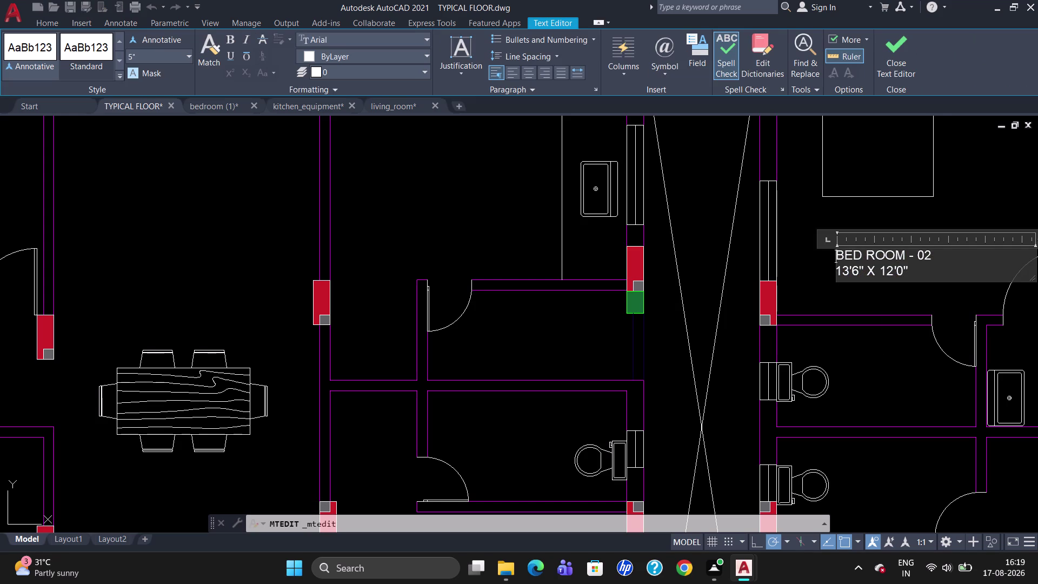
click(868, 271)
key(Right)
key(Right)
key(BackSpace)
key(BackSpace)
key(BackSpace)
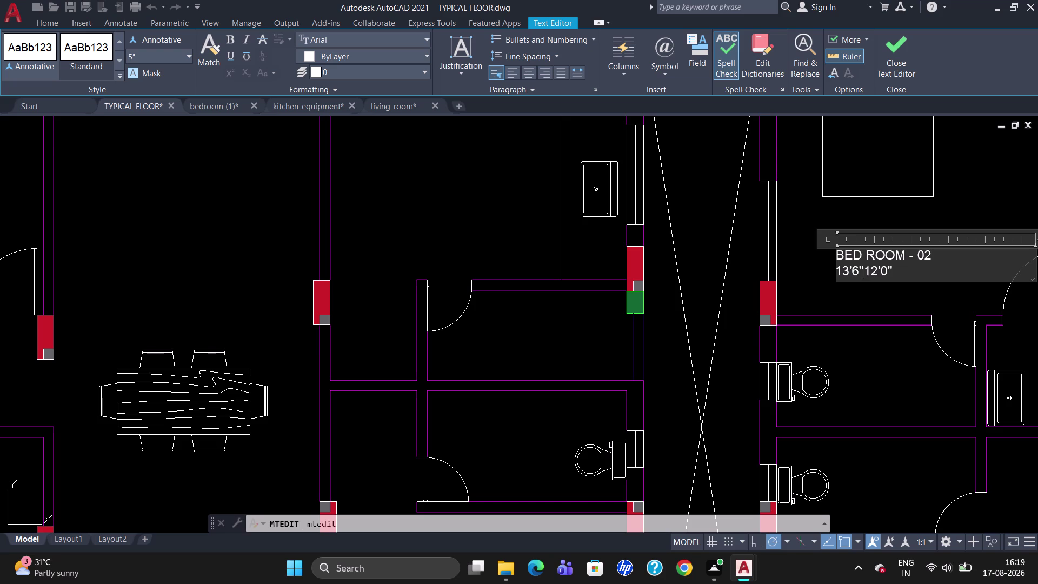
key(BackSpace)
key(BackSpace)
key(BackSpace)
key(BackSpace)
key(BackSpace)
key(Right)
key(Right)
key(Right)
key(Right)
key(Right)
key(space)
text(X)
key(space)
text(1)
text(3'6")
scroll(down, 3)
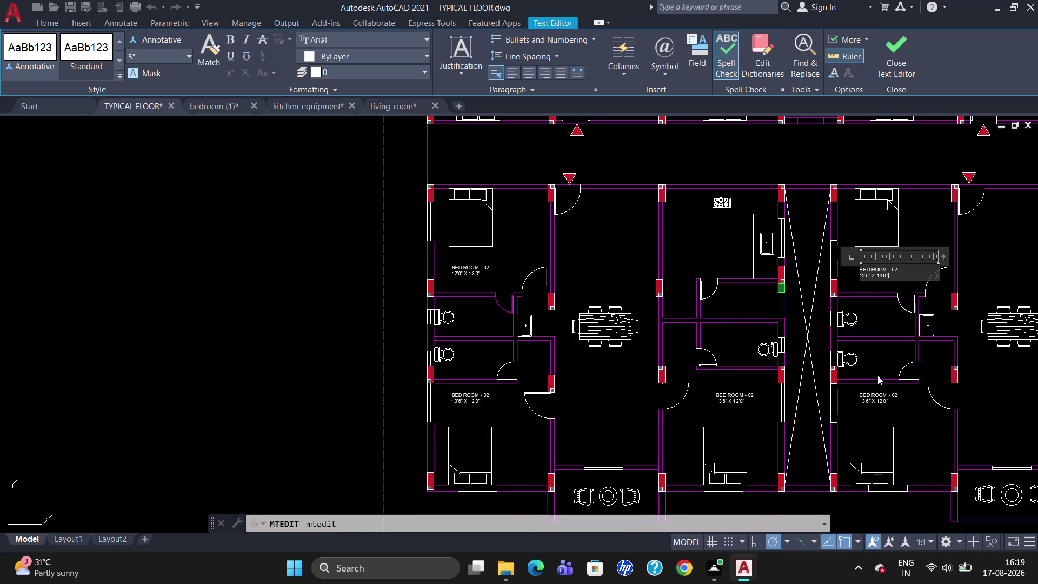
click(879, 394)
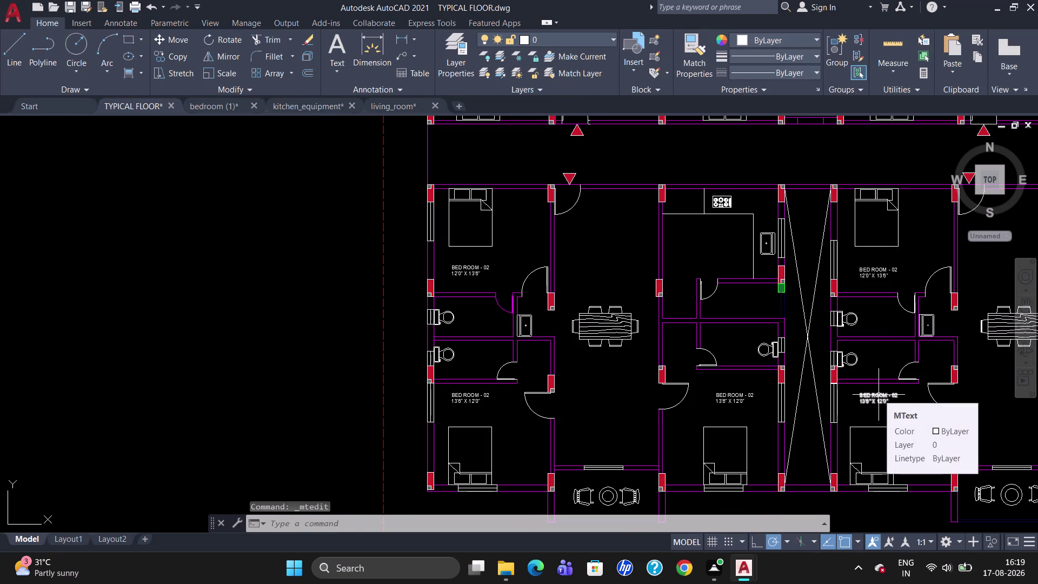
Change the lower-right bedroom label number from 02 to BED ROOM - 01.
double_click(877, 397)
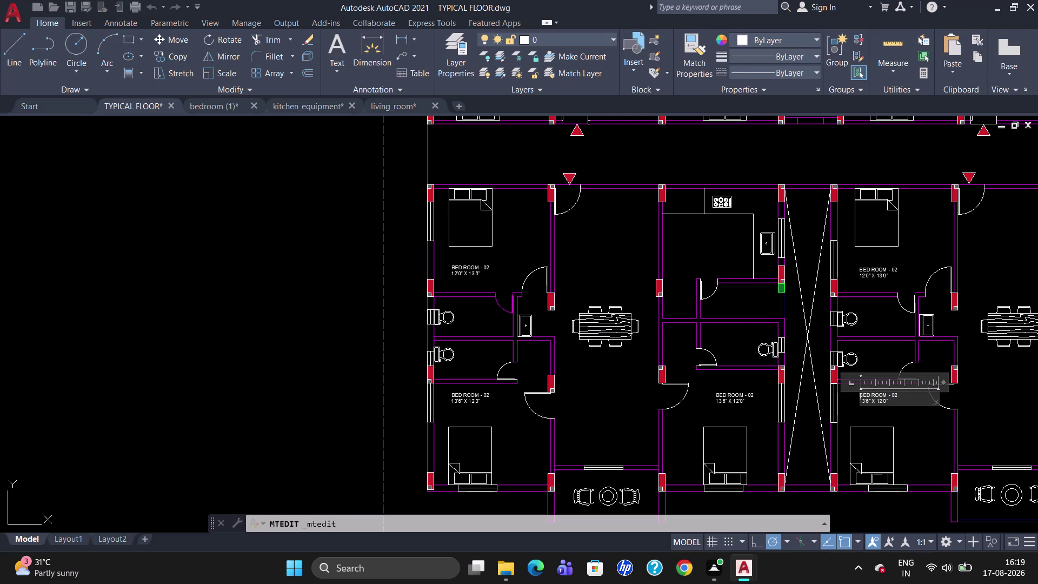
click(900, 396)
key(BackSpace)
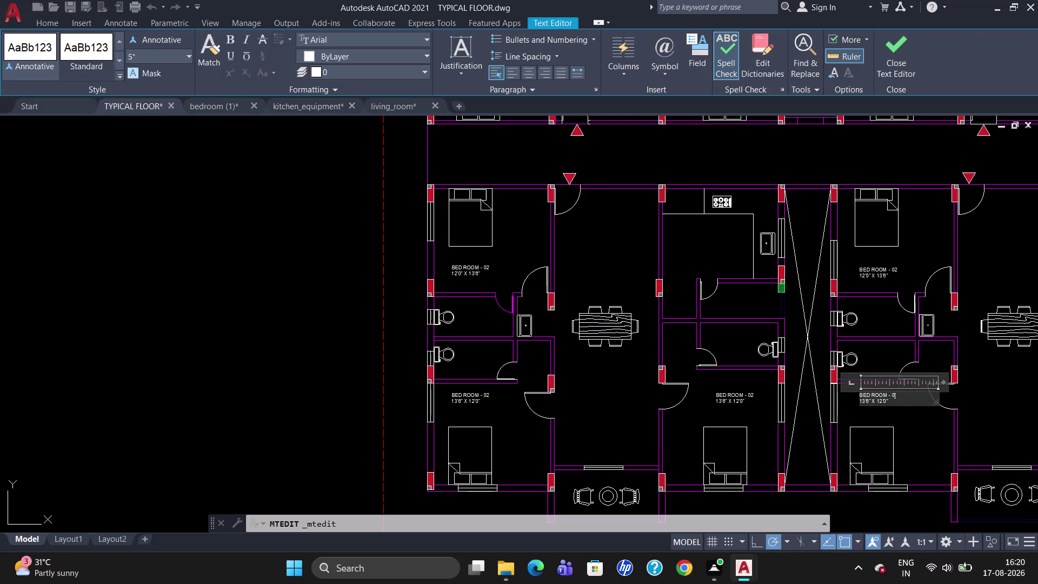
key(1)
scroll(up, 3)
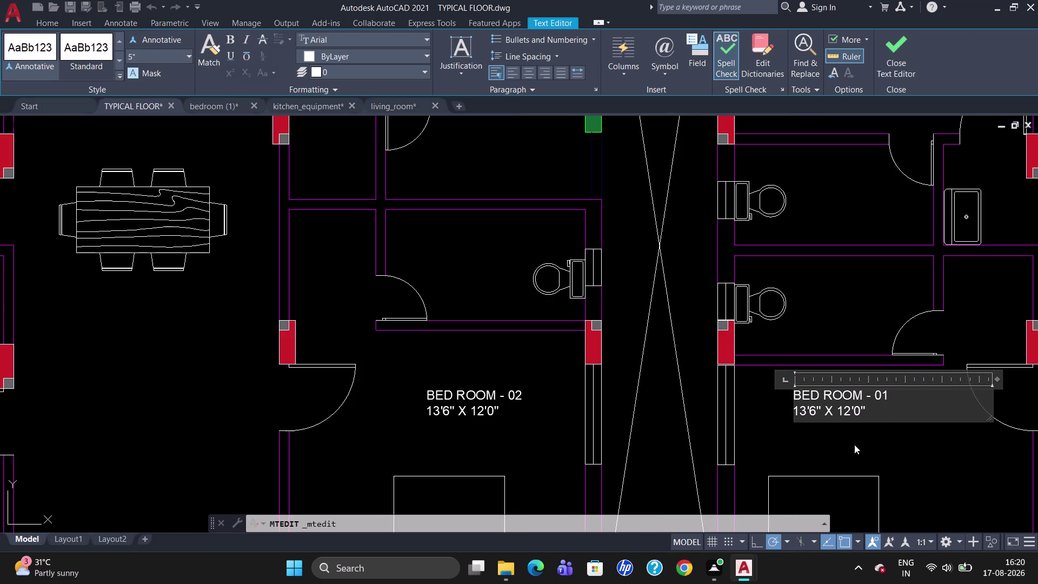
scroll(down, 3)
click(490, 410)
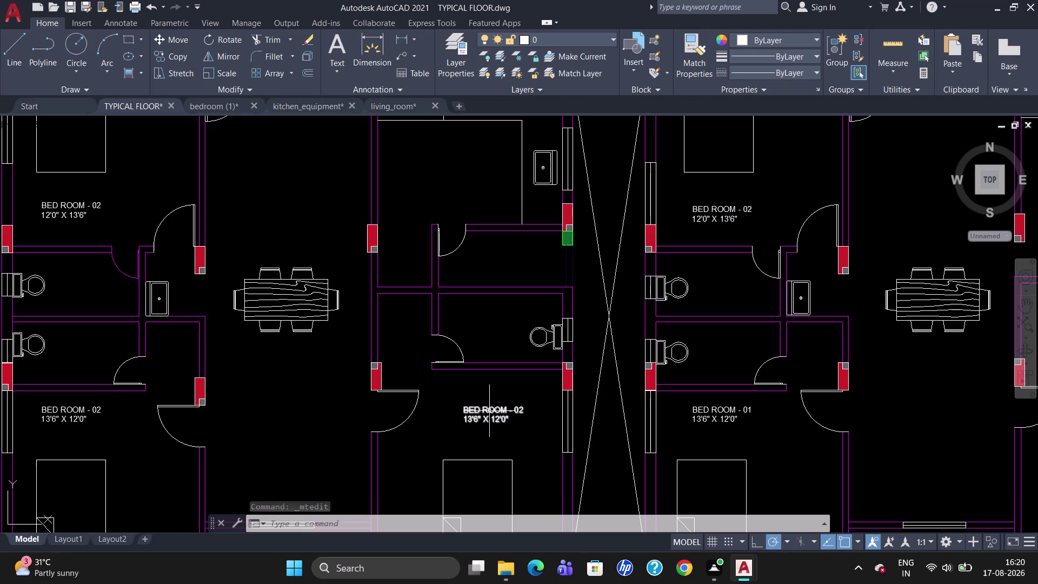
Relabel the middle room as M. BED ROOM sized 13'7" X 14'0".
double_click(490, 411)
double_click(490, 410)
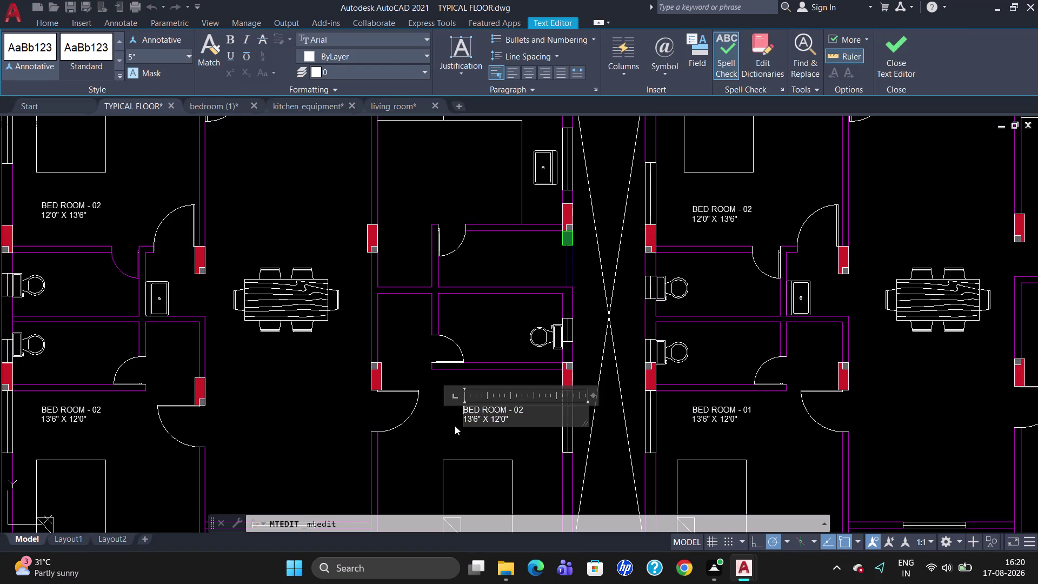
text(M.)
key(space)
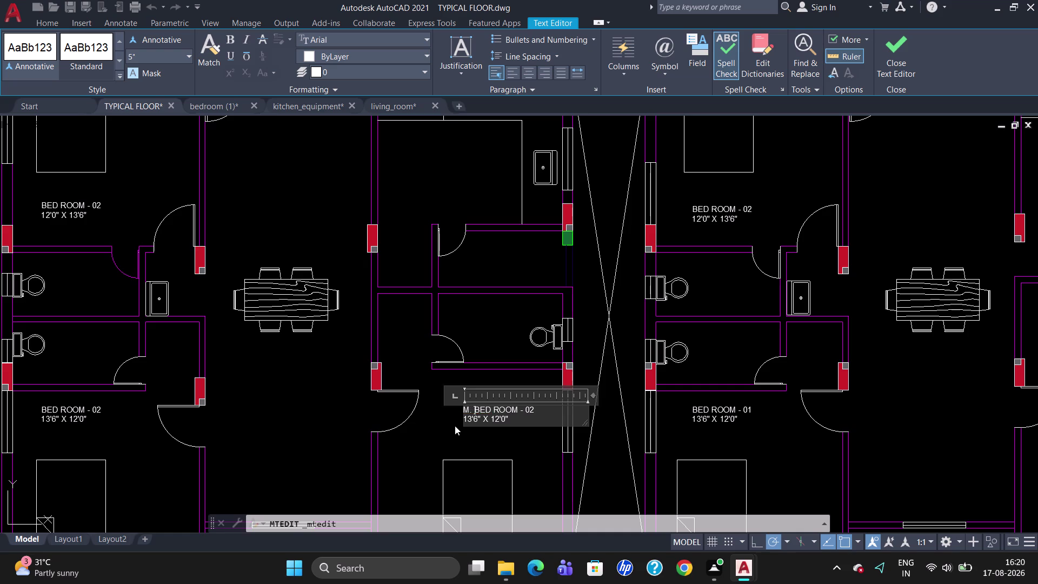
click(545, 413)
key(BackSpace)
key(BackSpace)
key(BackSpace)
key(BackSpace)
key(BackSpace)
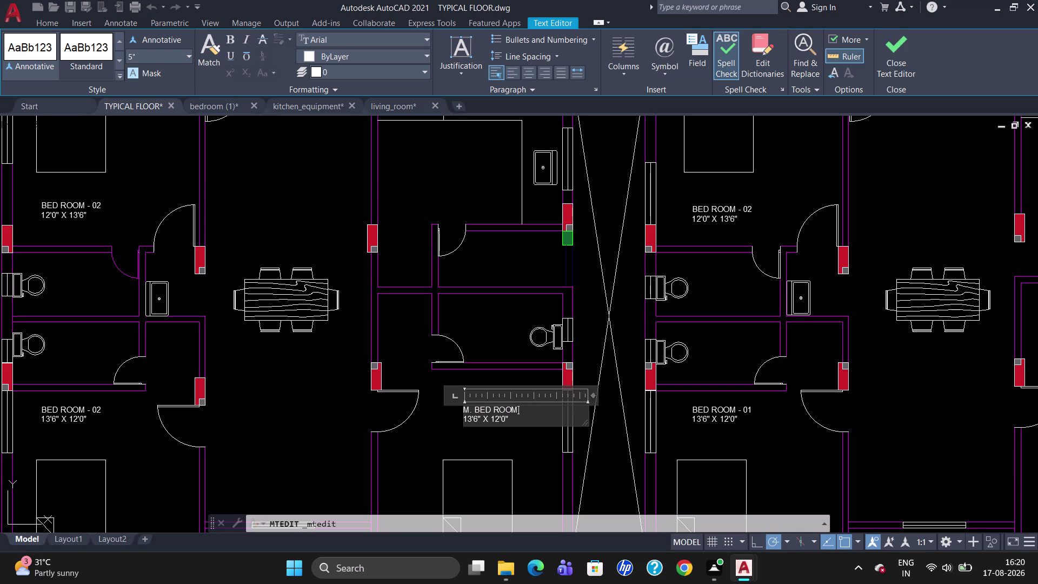
click(497, 423)
key(Right)
key(BackSpace)
key(4)
click(477, 420)
key(BackSpace)
text(7")
key(BackSpace)
click(172, 461)
scroll(down, 3)
scroll(up, 3)
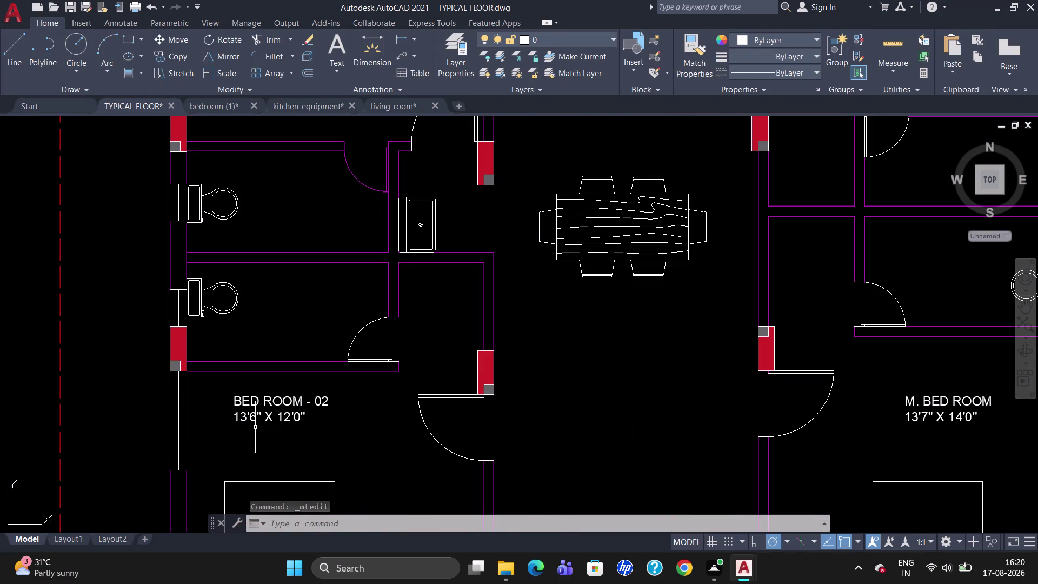
Change the left bedroom label number from 02 to BED ROOM - 01.
double_click(257, 405)
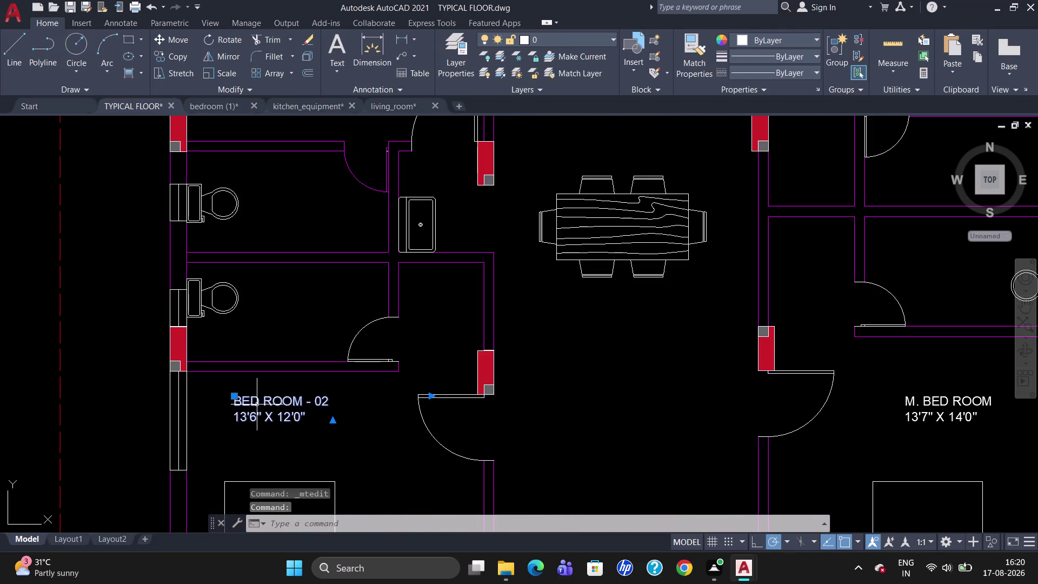
click(350, 402)
key(BackSpace)
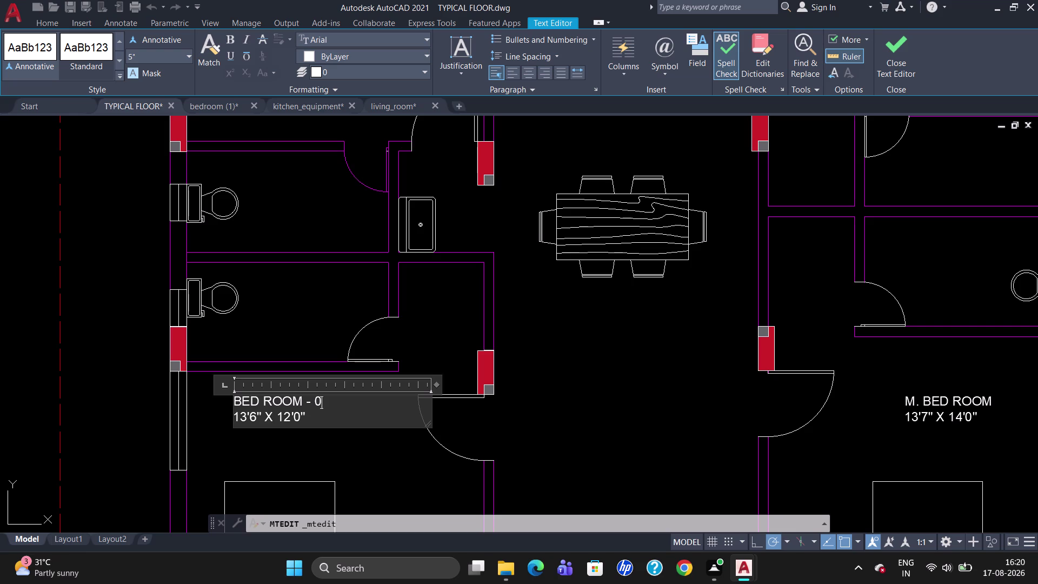
key(1)
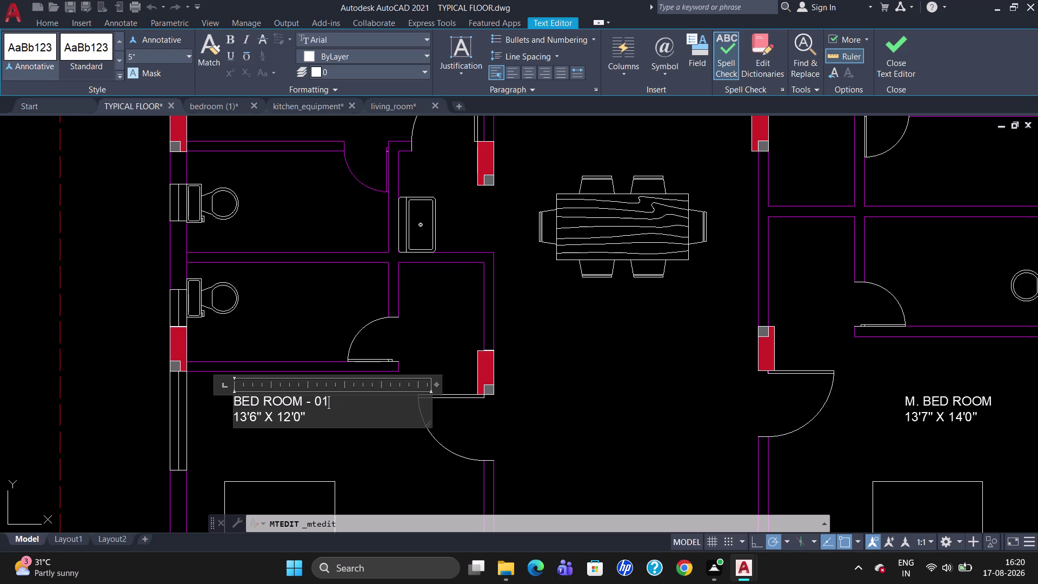
click(347, 427)
click(362, 467)
scroll(down, 3)
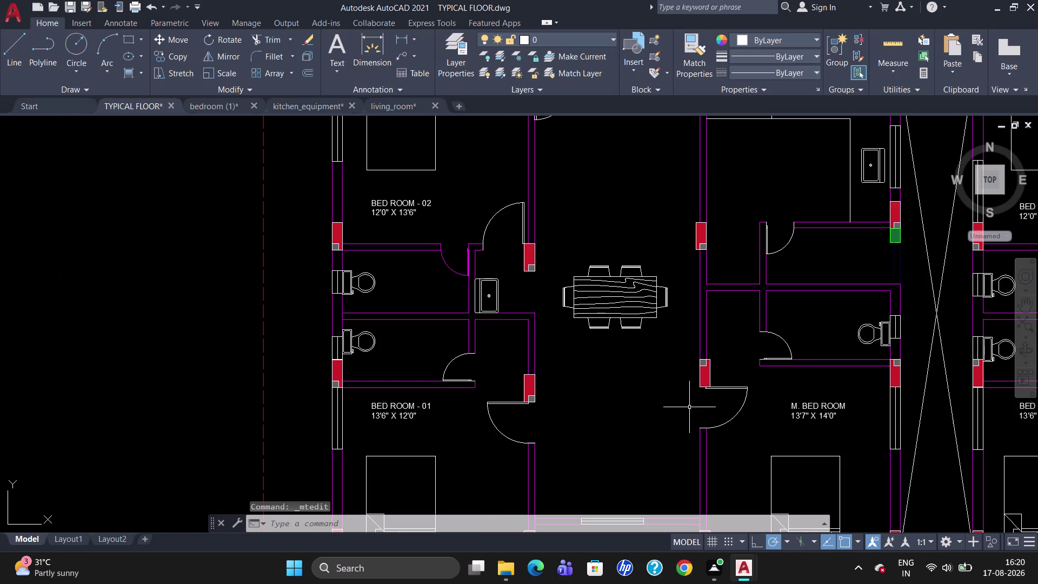
scroll(down, 3)
scroll(up, 3)
scroll(down, 3)
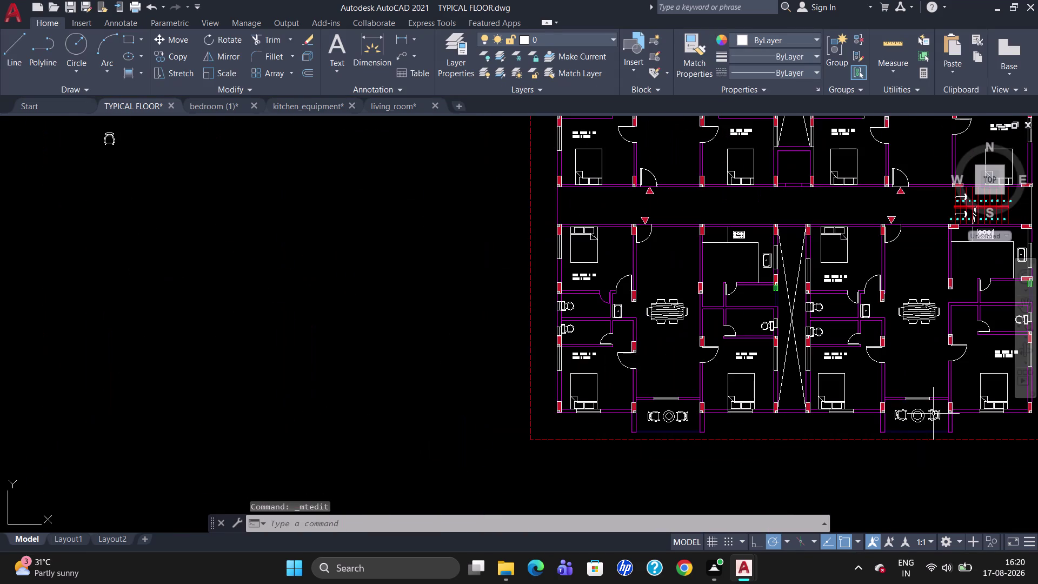
scroll(up, 3)
scroll(down, 3)
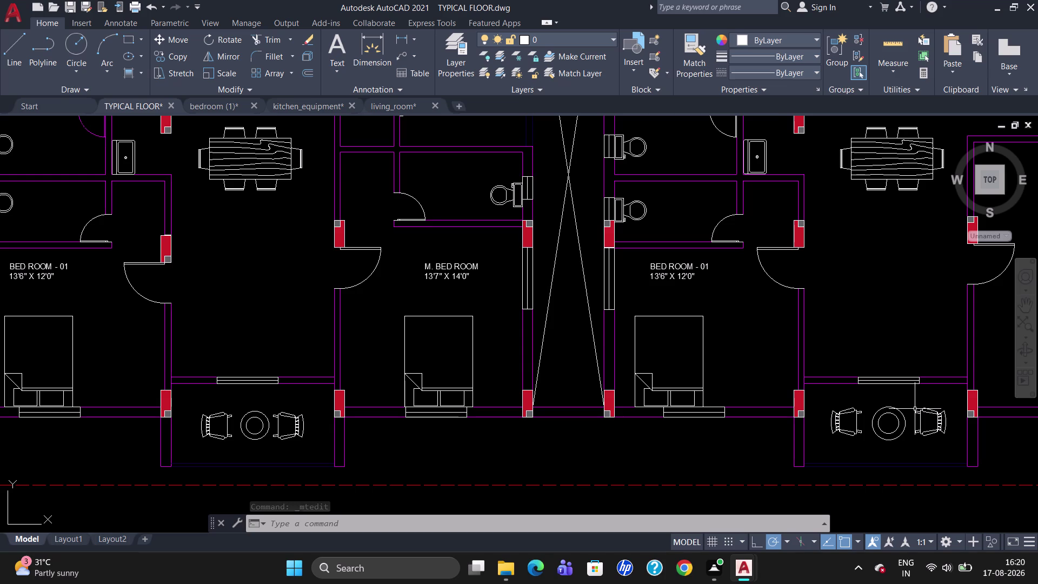
scroll(down, 3)
scroll(up, 3)
scroll(down, 3)
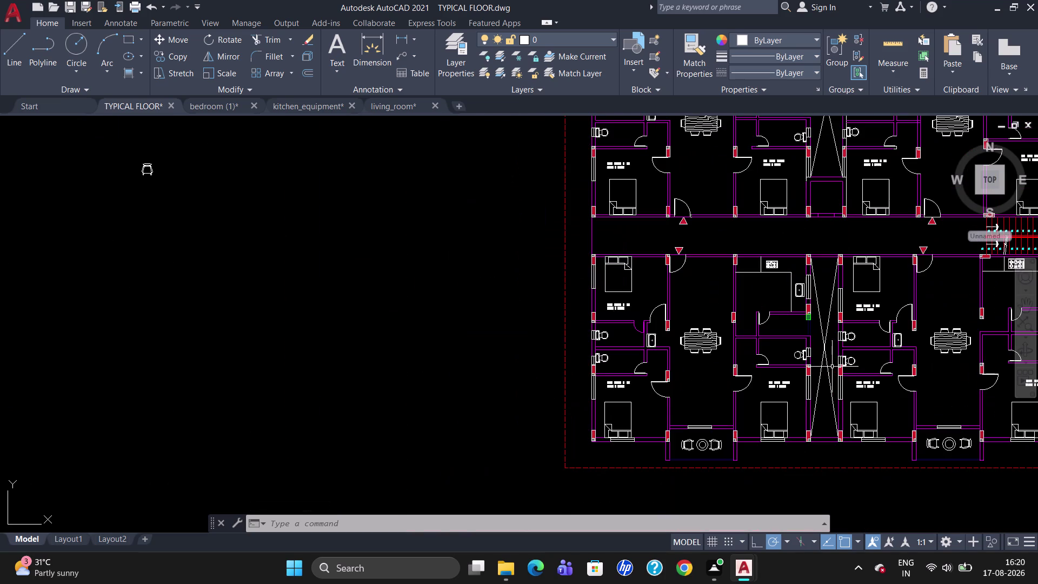
scroll(up, 3)
scroll(down, 3)
scroll(up, 3)
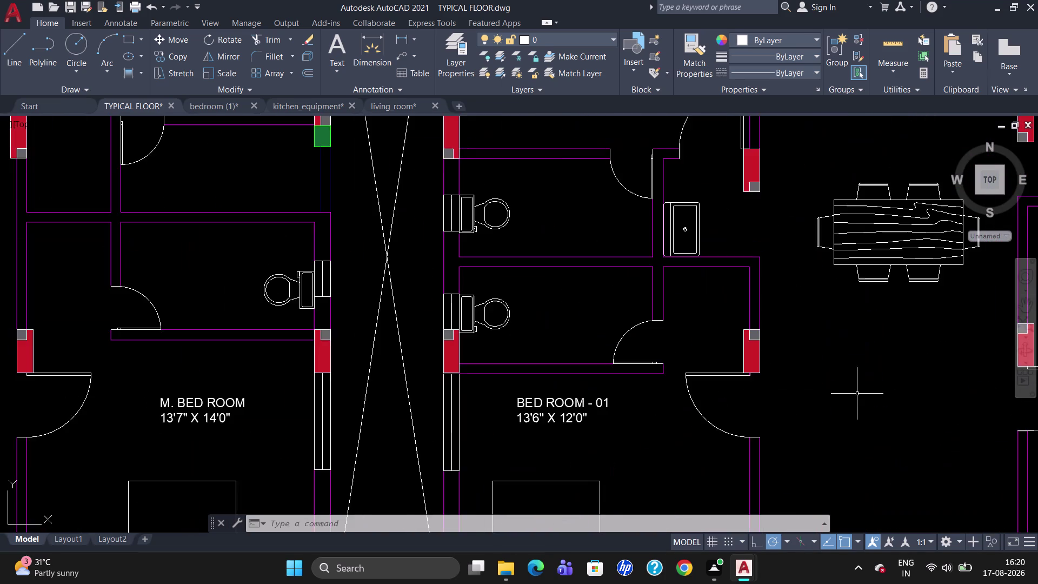
scroll(down, 3)
scroll(up, 3)
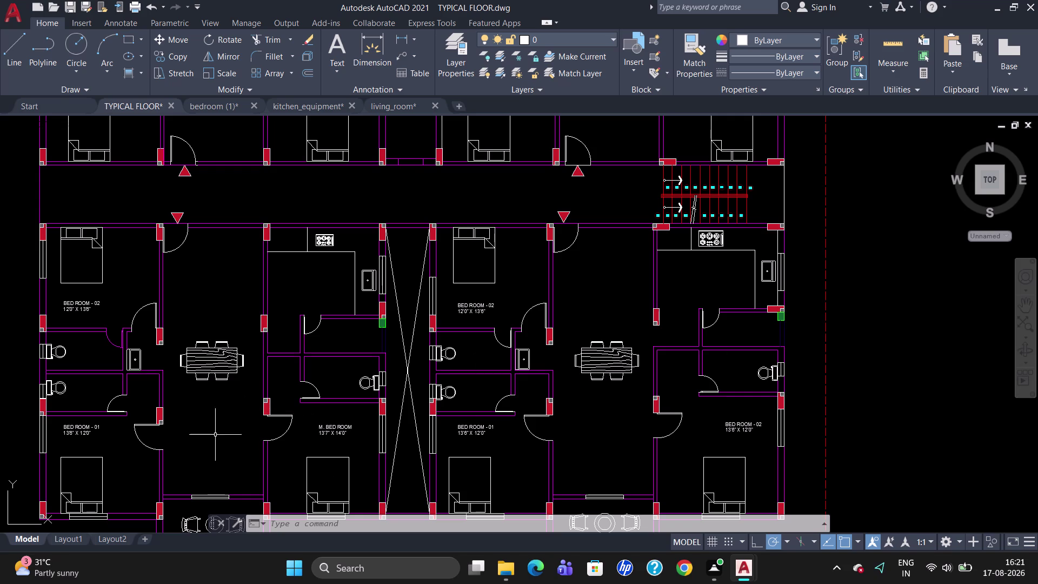
Draw an MText box in the living area and type LIVING/DINING.
key(t)
key(Return)
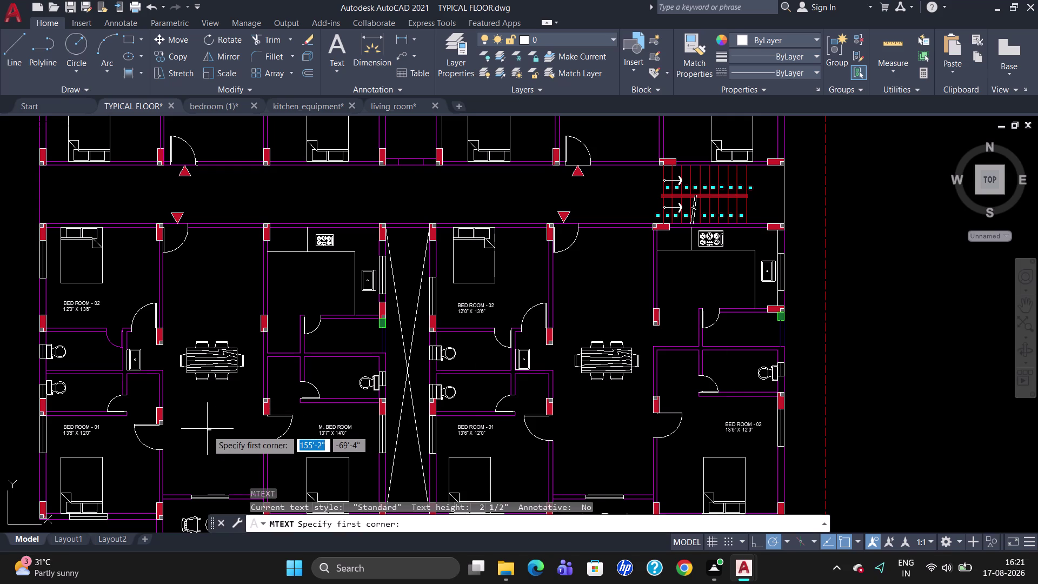
click(188, 396)
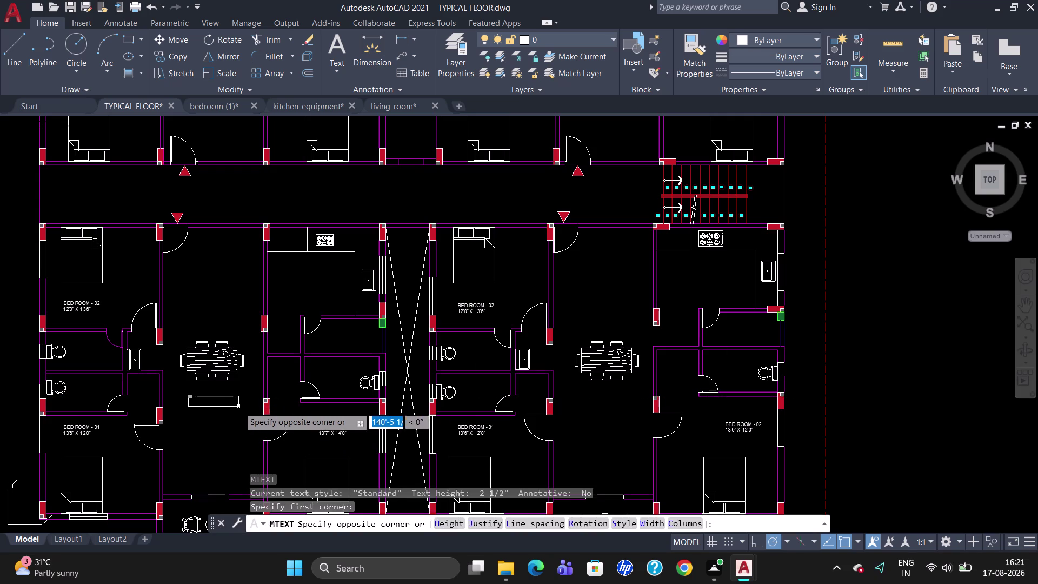
click(241, 414)
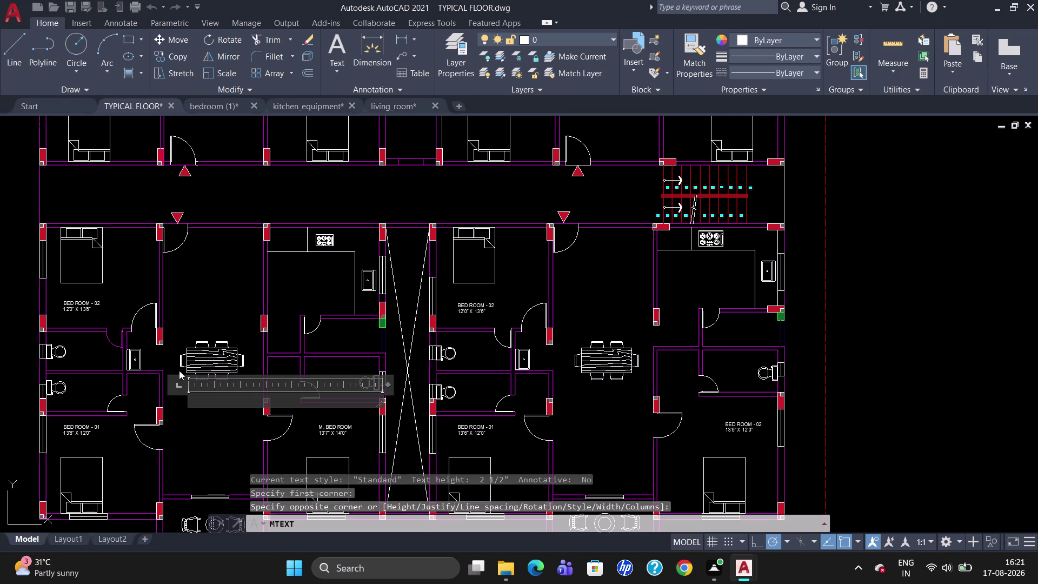
click(166, 60)
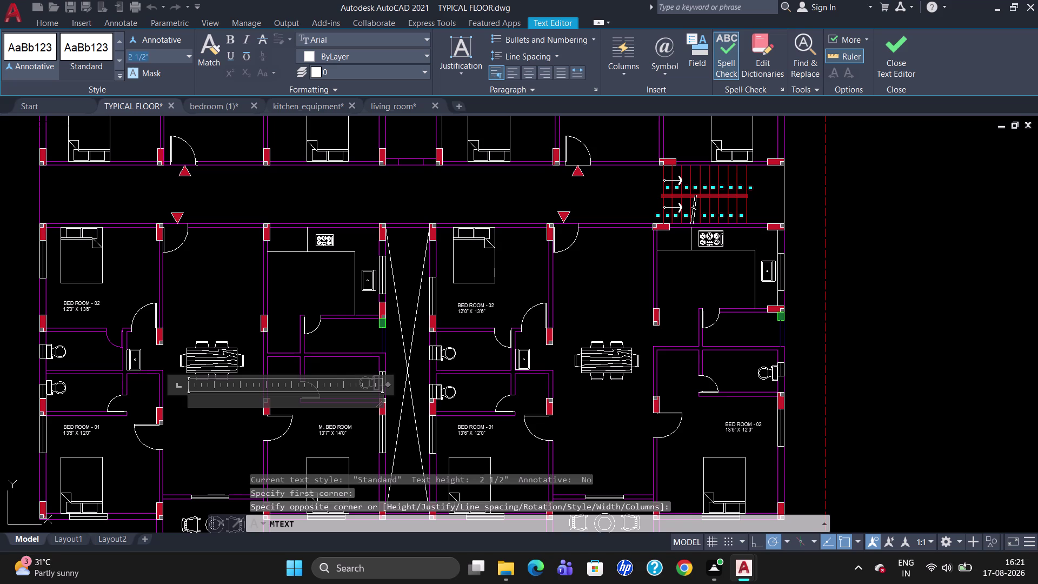
key(BackSpace)
text(DIN)
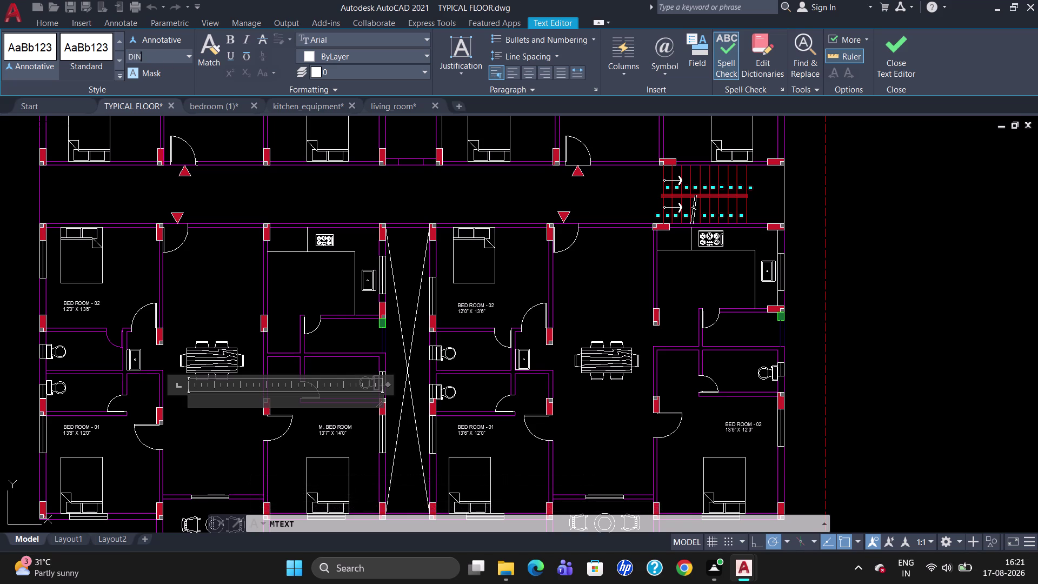
click(196, 398)
text(DI)
key(BackSpace)
key(BackSpace)
text(LI)
text(N)
key(BackSpace)
text(VING)
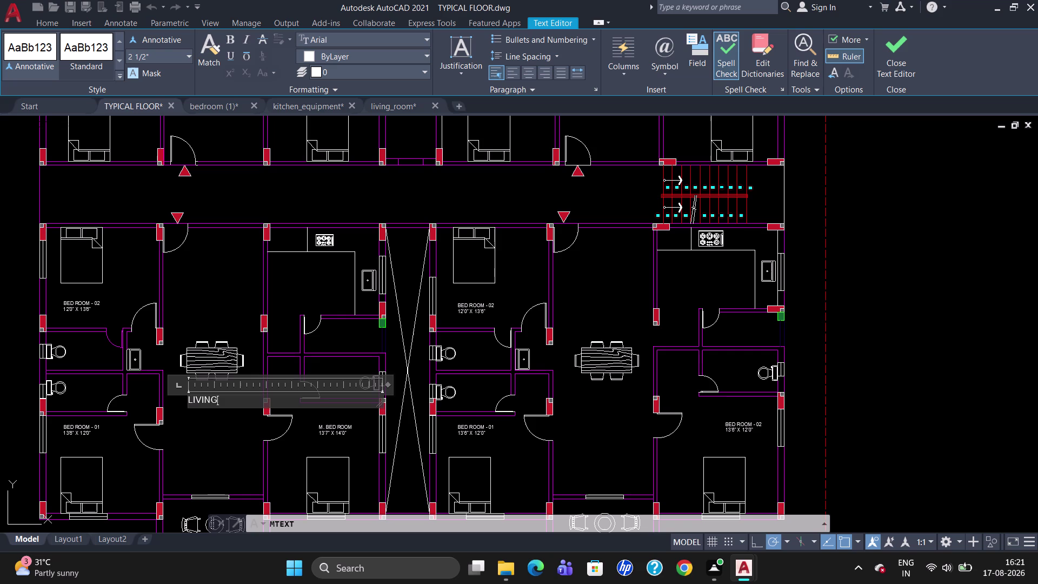
text(/DIN)
text(N)
key(BackSpace)
text(IN)
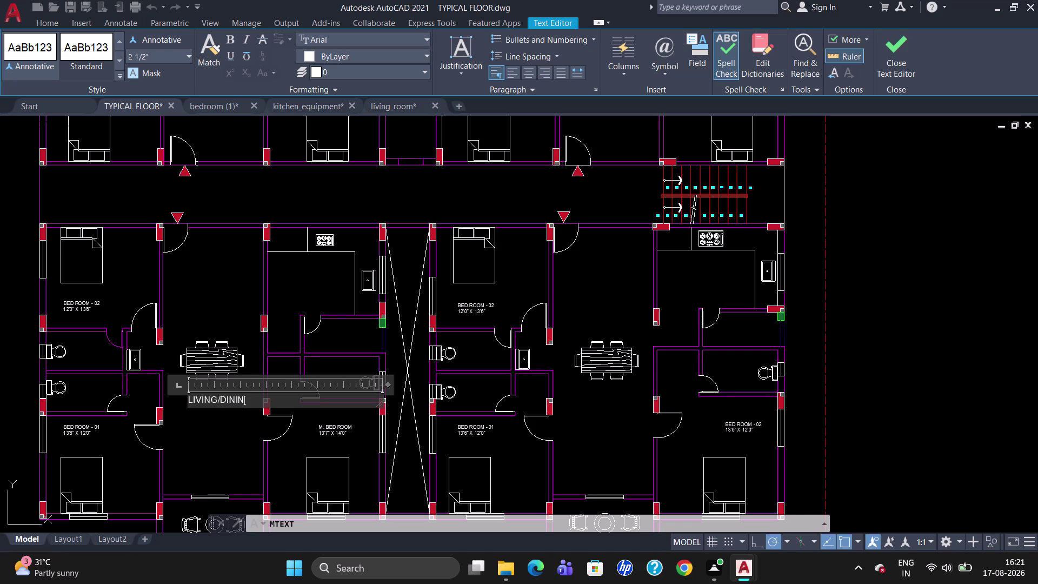
text(G)
Add the size line 12'0 X 19'6" beneath it and close the editor.
key(Down)
key(Down)
key(Return)
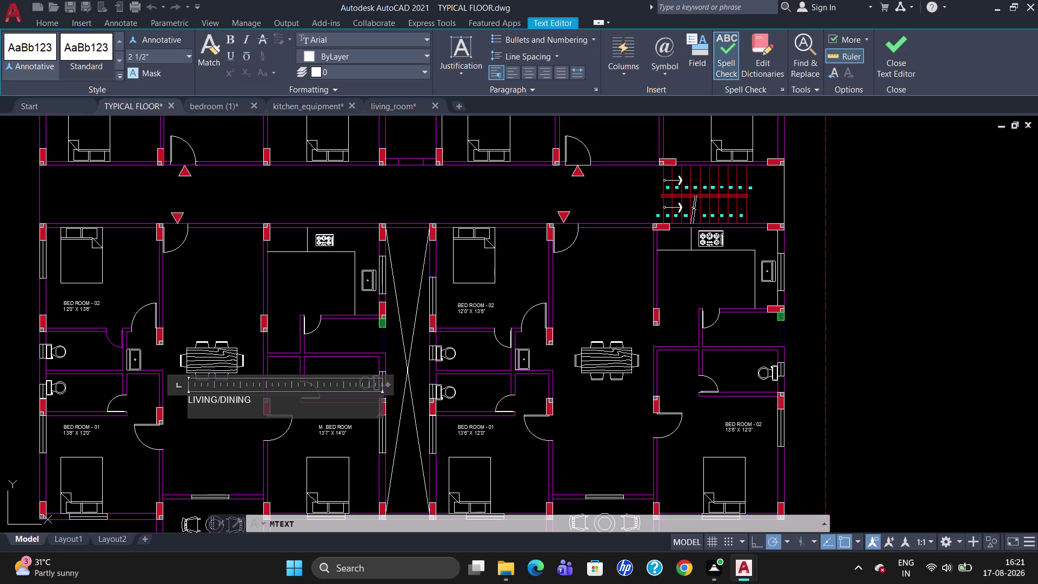
text(12)
text('0)
key(space)
text(X)
key(space)
key(1)
text(9')
text(6")
click(206, 451)
scroll(up, 3)
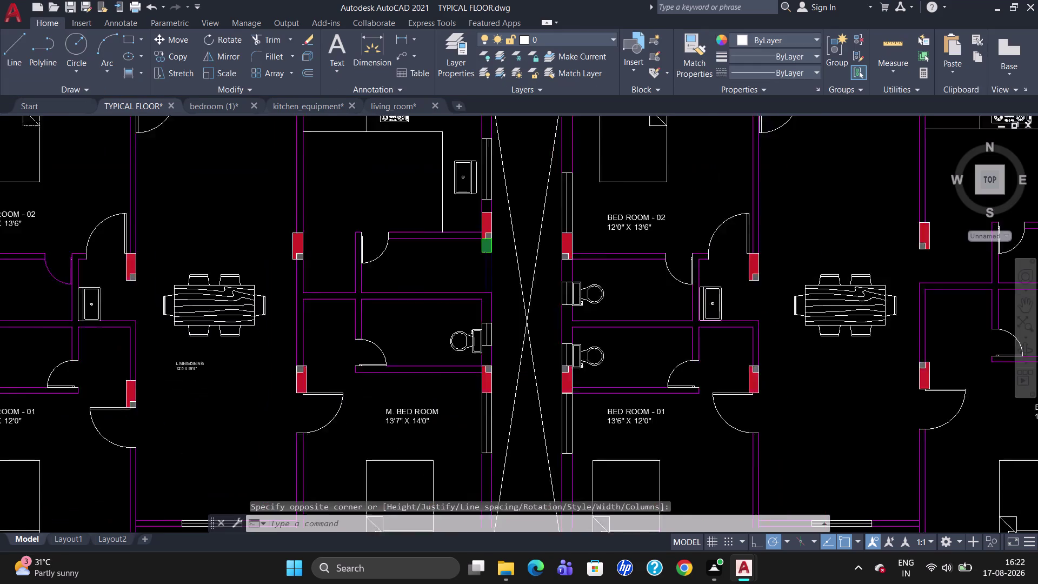
Change the LIVING/DINING label's text height to 5" and save the edit.
scroll(up, 3)
click(140, 229)
double_click(150, 230)
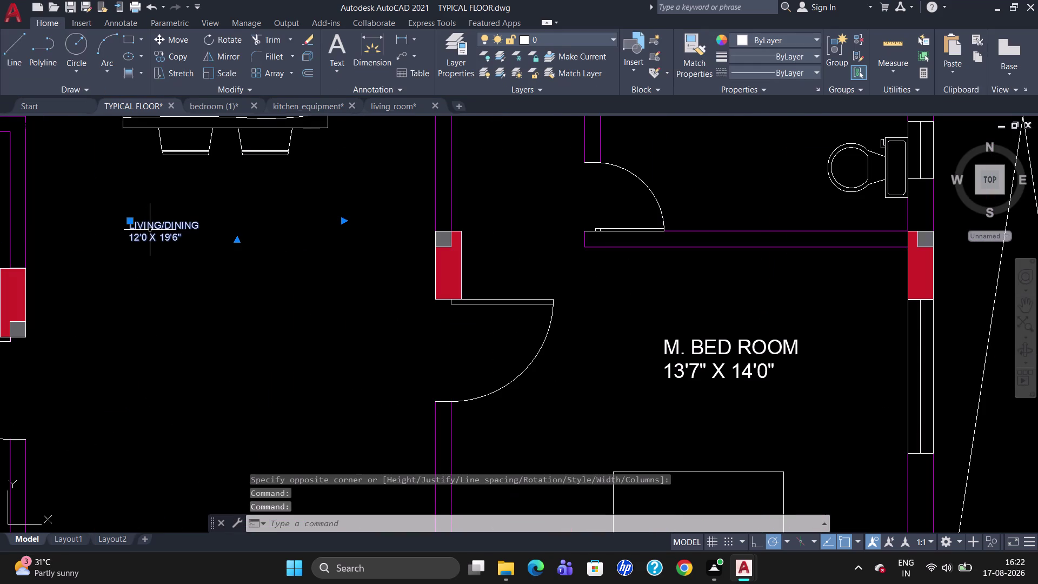
drag(167, 56, 154, 58)
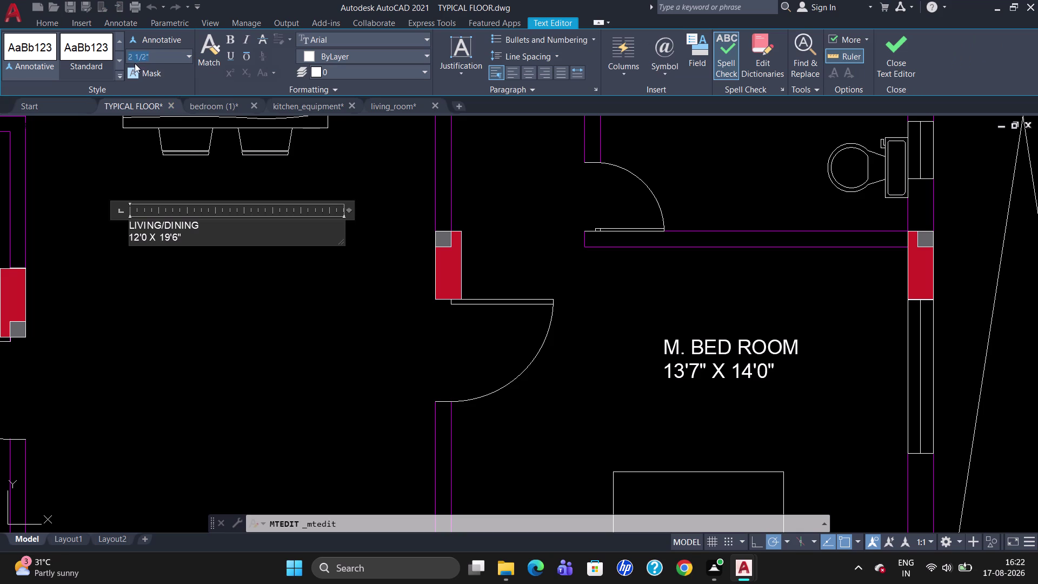
drag(232, 231, 137, 232)
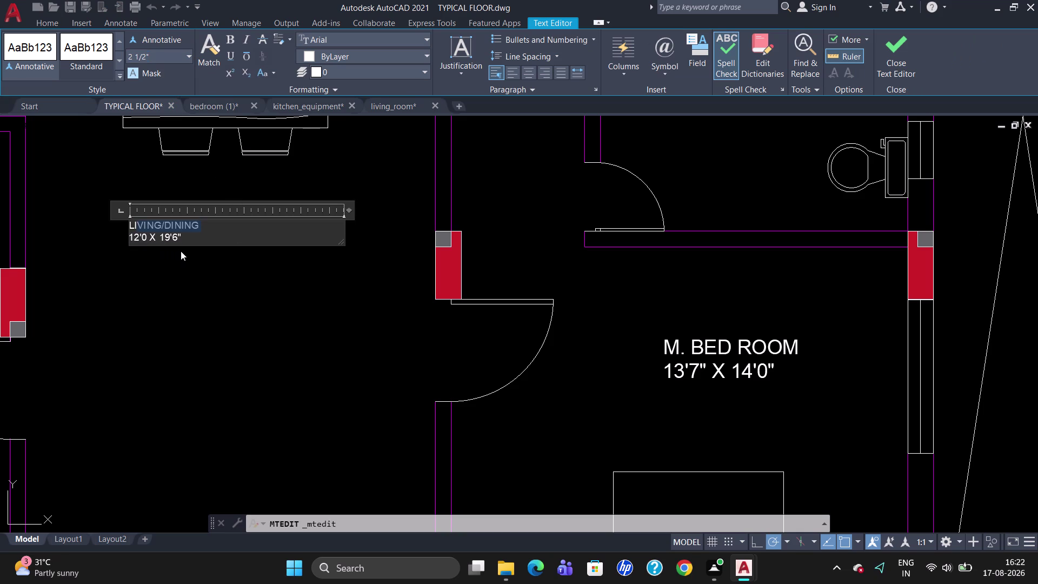
drag(193, 240, 121, 222)
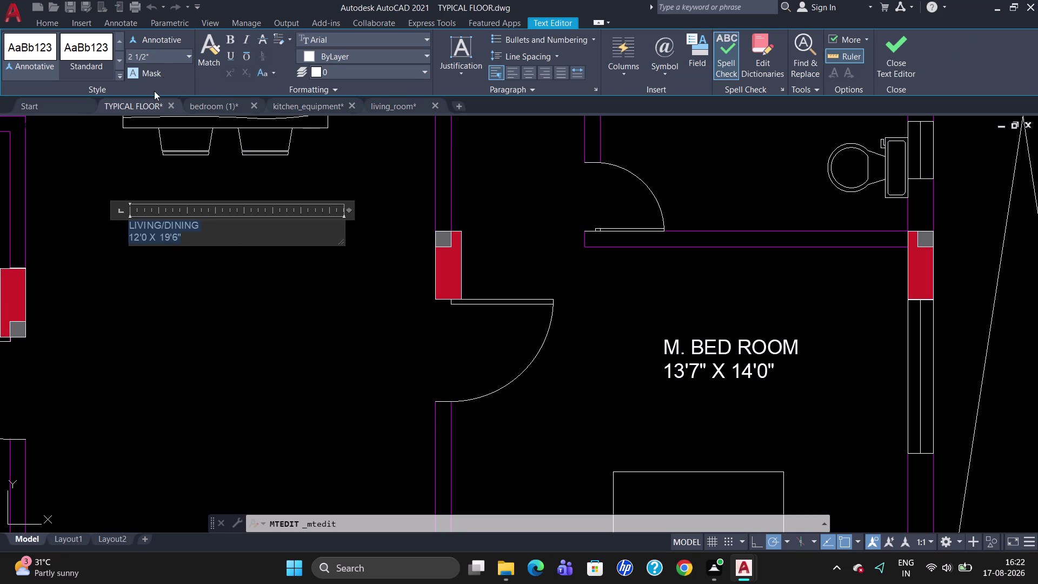
click(165, 52)
key(BackSpace)
key(5)
key(Return)
key(Escape)
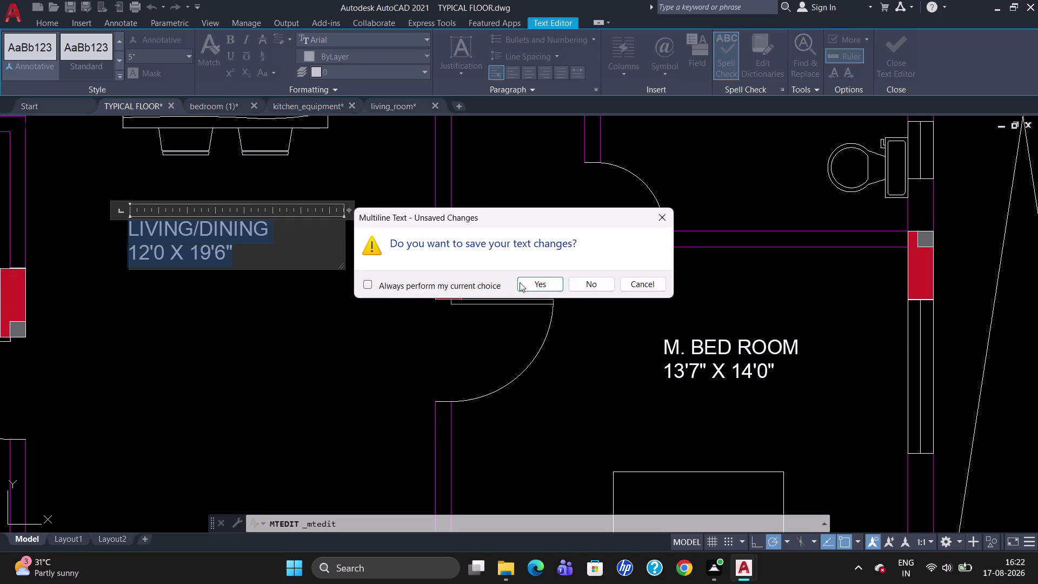
click(529, 283)
Select the LIVING/DINING label and start the COPY command.
scroll(down, 3)
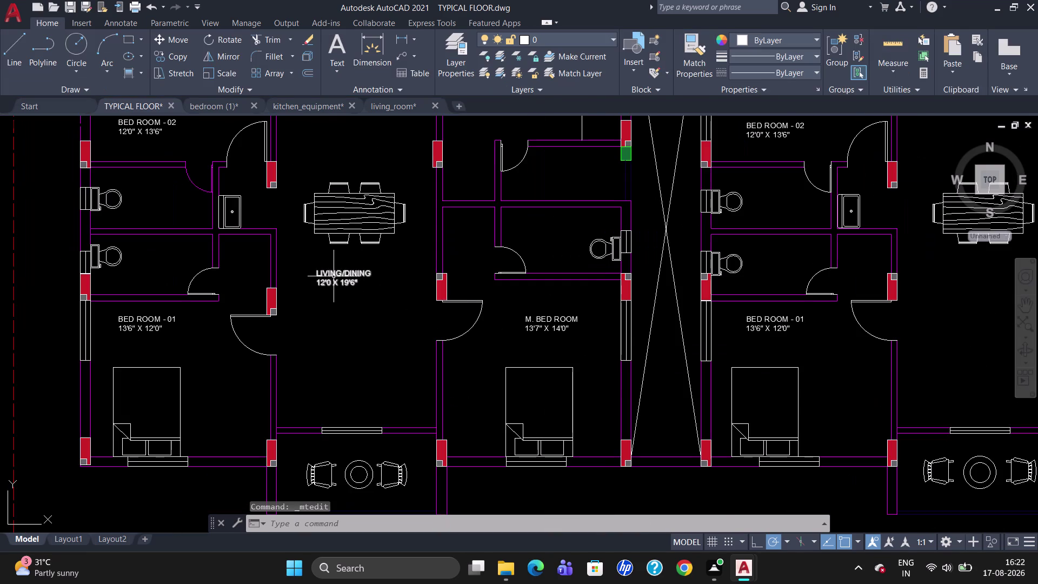
click(334, 274)
text(CO)
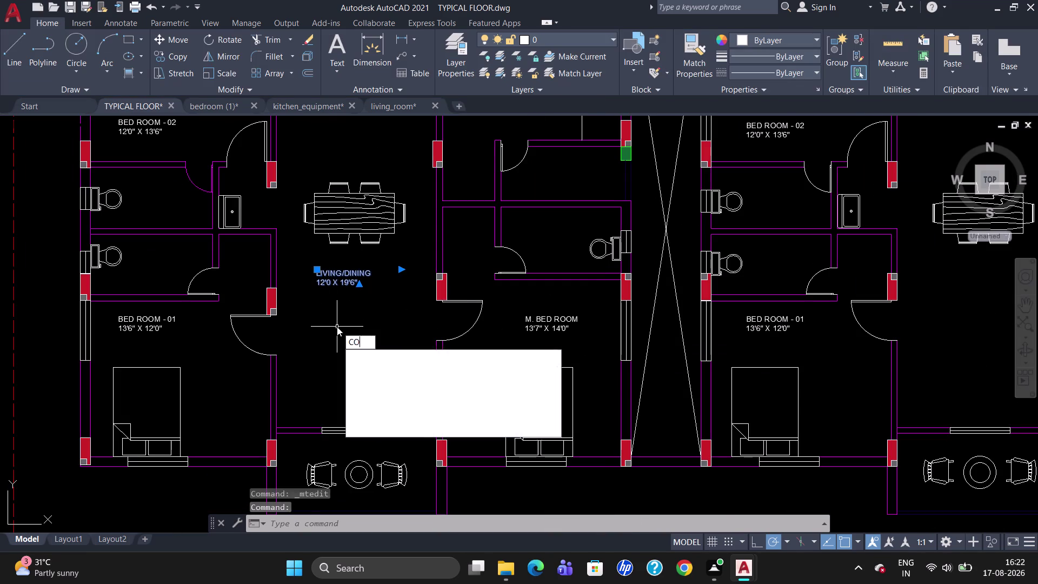
key(Return)
scroll(down, 3)
Place the LIVING/DINING label copy in the second unit's living area.
click(389, 312)
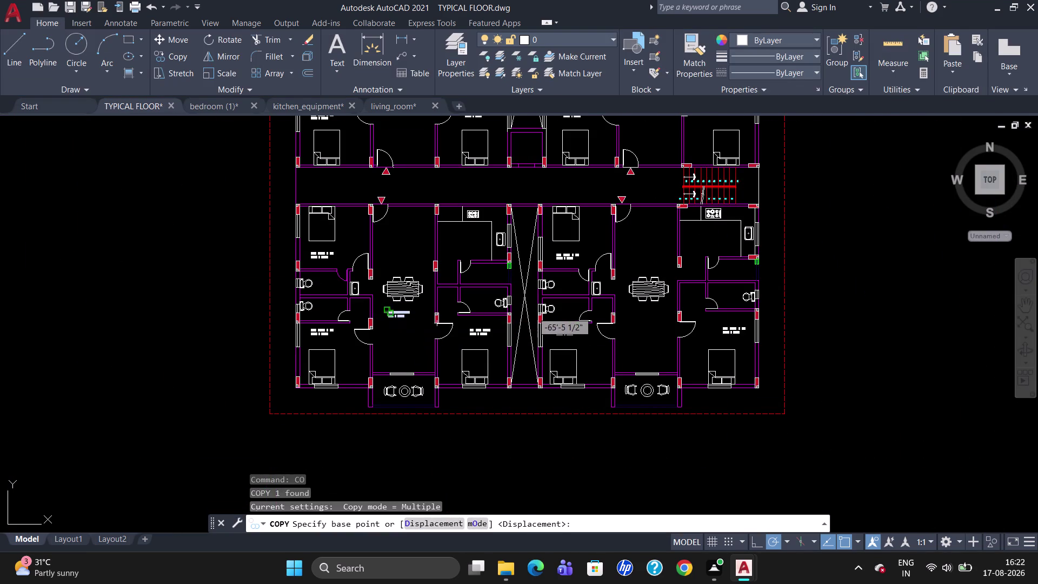
scroll(up, 3)
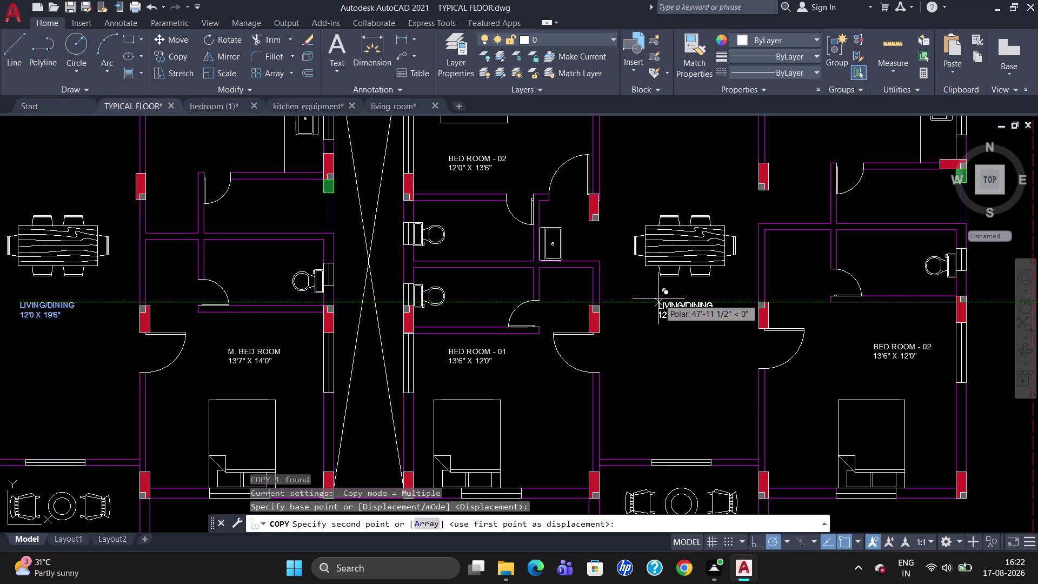
click(660, 289)
key(Escape)
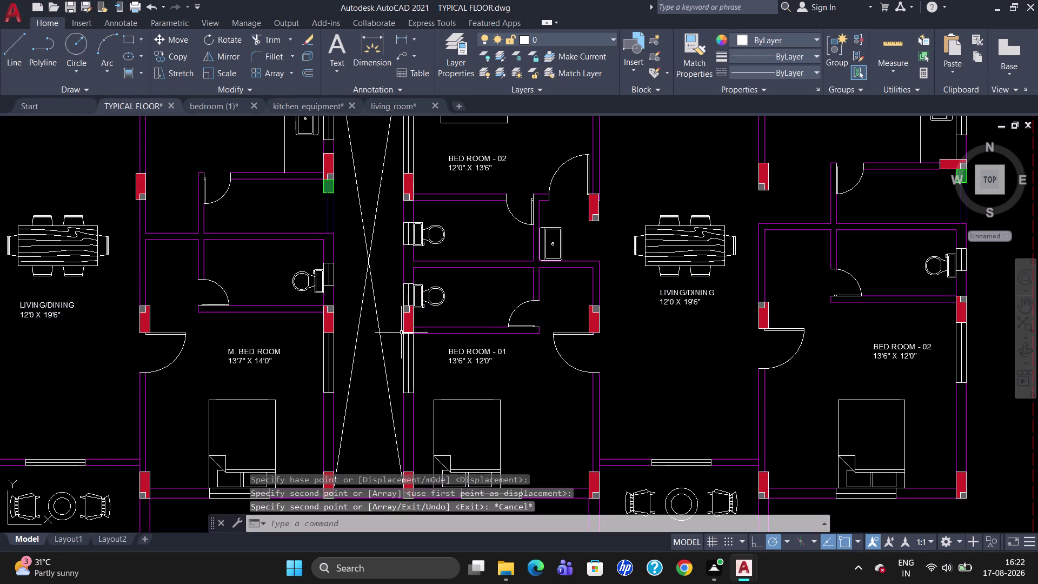
Grip-stretch the original LIVING/DINING label slightly to the right.
click(38, 316)
click(25, 305)
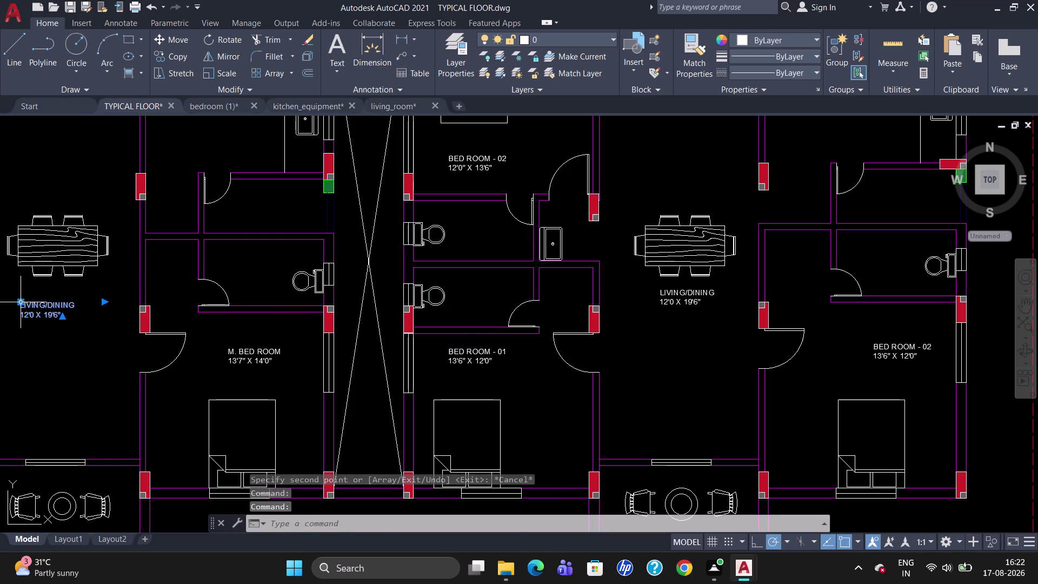
drag(21, 303, 30, 302)
click(29, 302)
key(Escape)
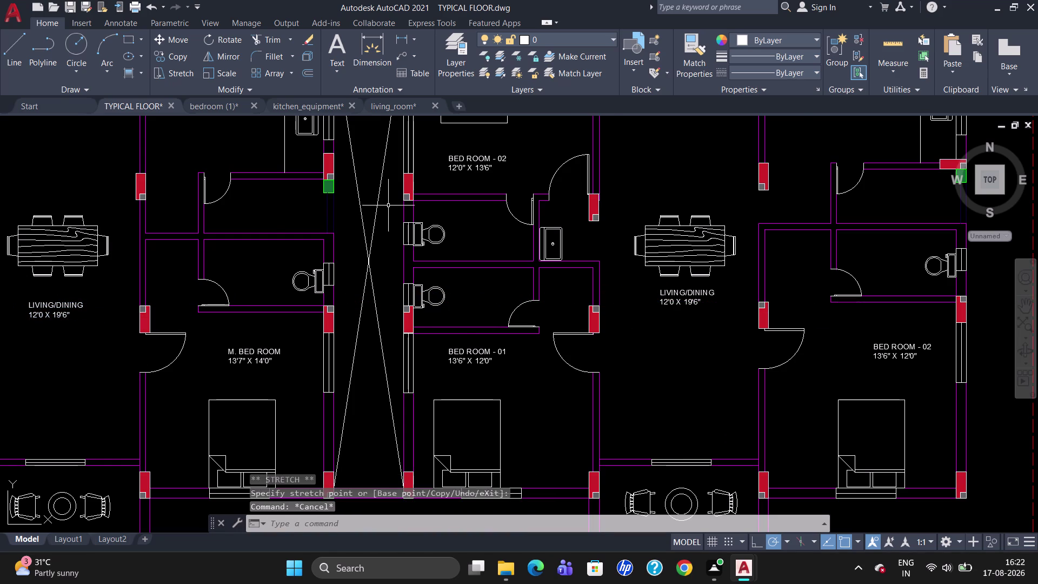
scroll(down, 3)
scroll(up, 3)
scroll(down, 3)
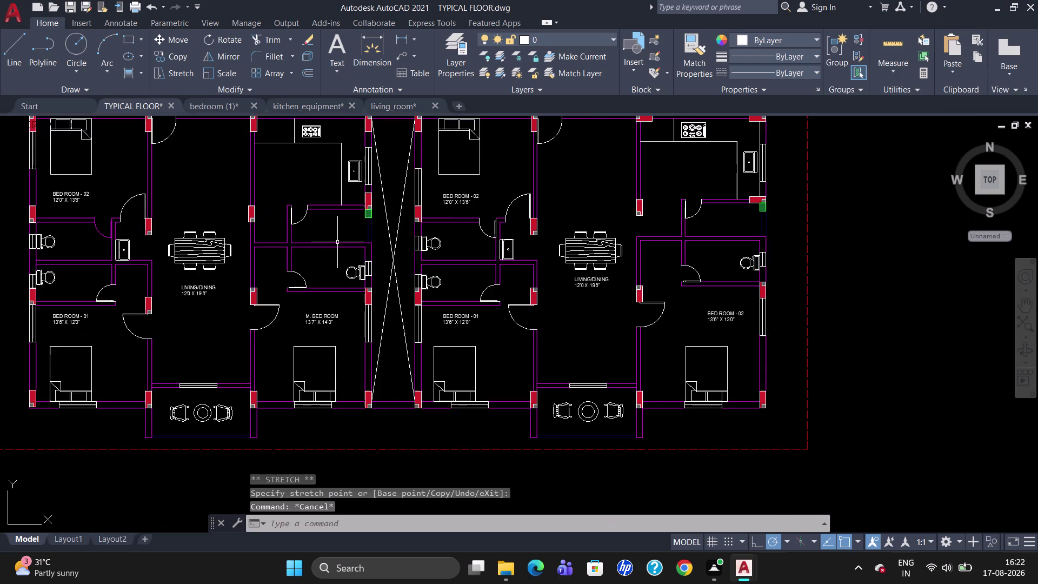
scroll(down, 3)
scroll(up, 3)
scroll(down, 3)
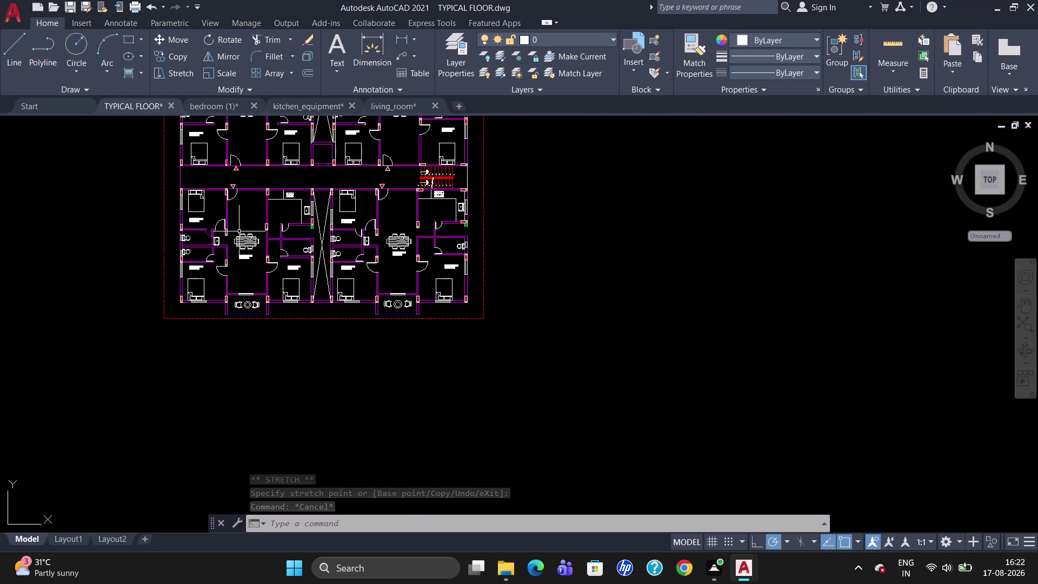
scroll(up, 3)
scroll(down, 3)
scroll(up, 3)
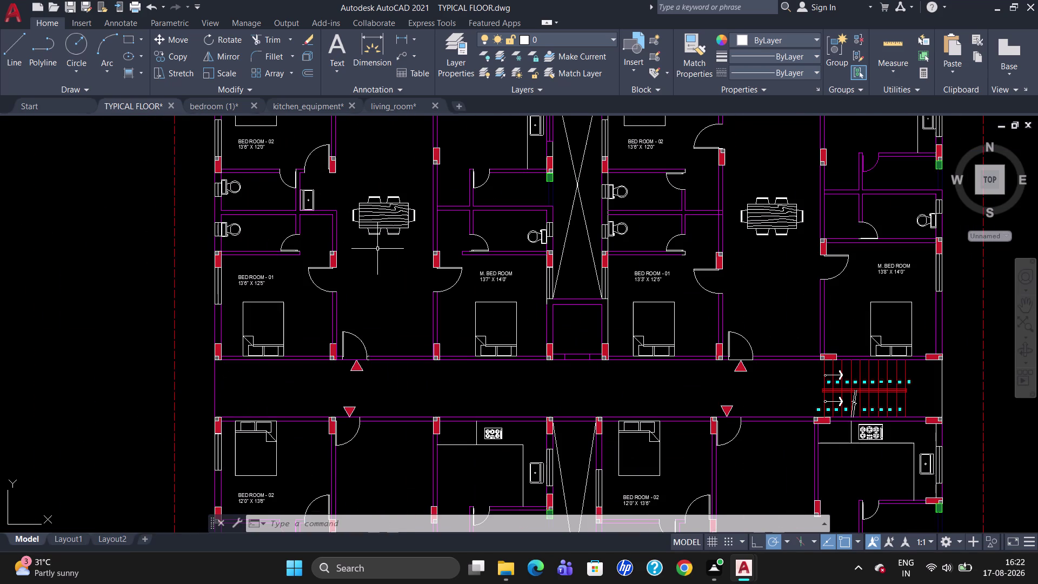
Draw a multiline text box below the dining table with 5" text height.
key(t)
key(Return)
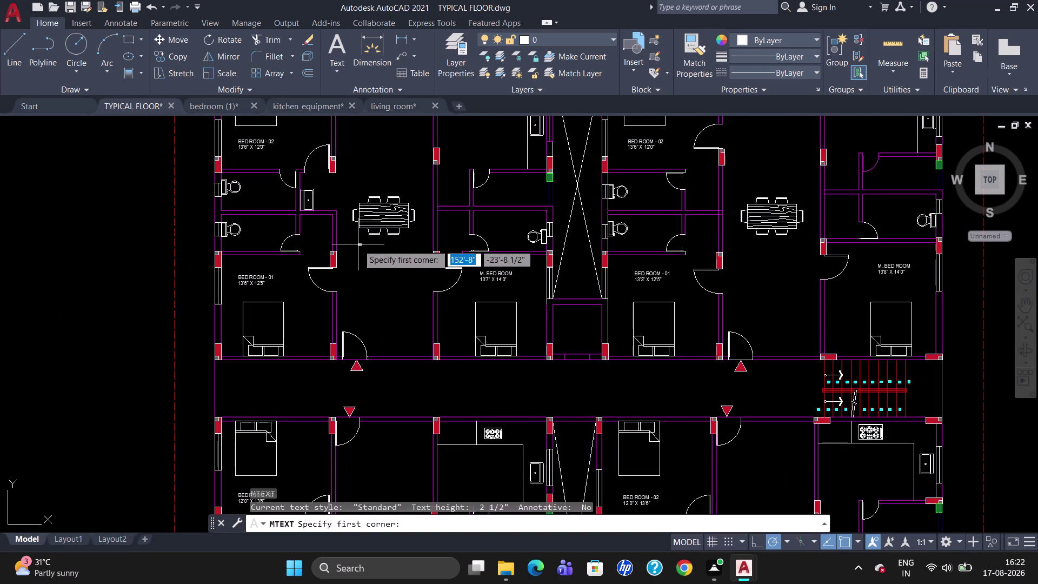
click(358, 244)
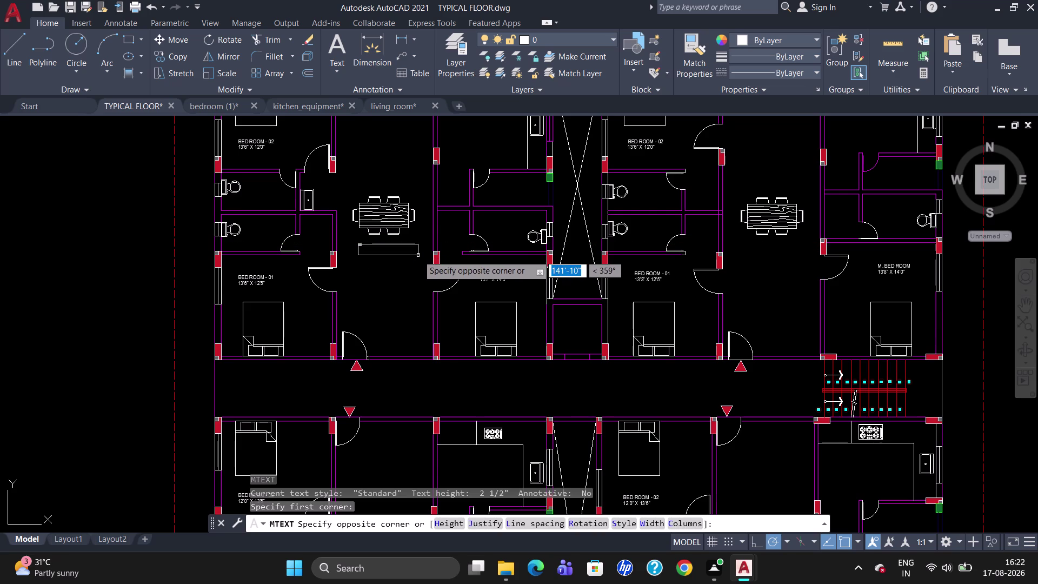
click(418, 255)
click(174, 61)
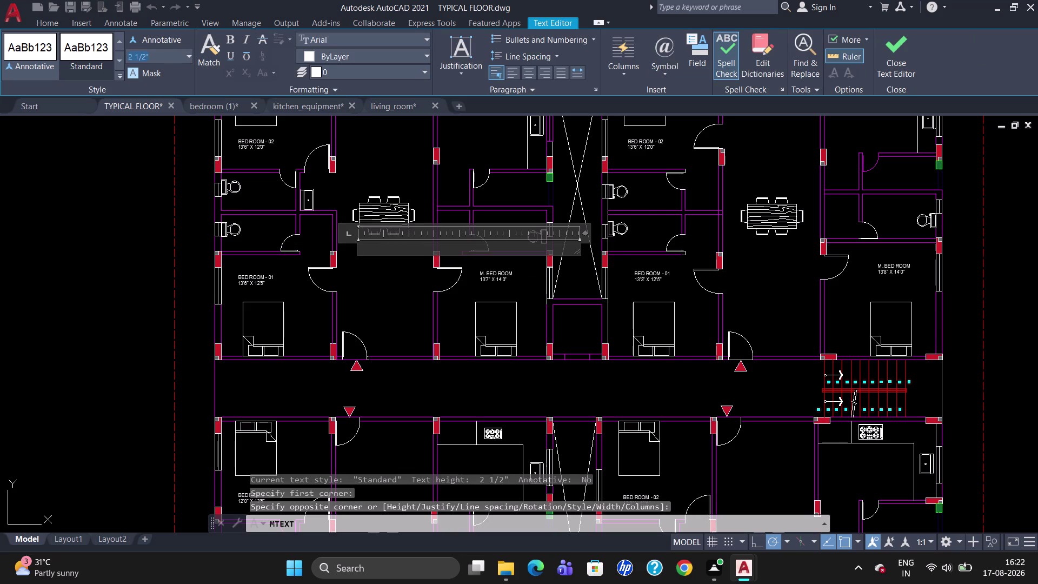
key(BackSpace)
key(5)
key(Return)
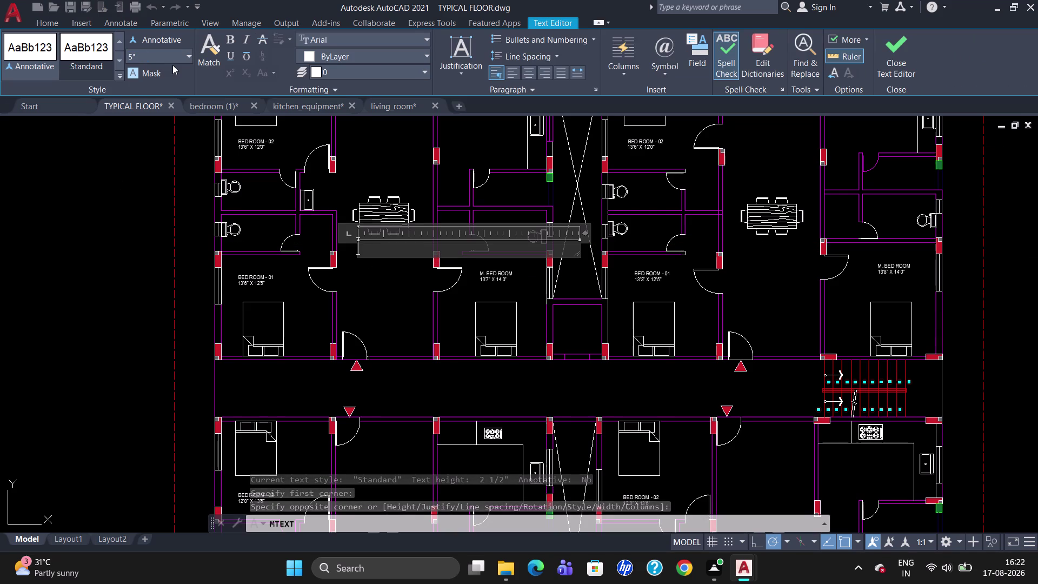
Type DINING and 16'4" X 9'0" on two lines and finish the label.
text(DININ)
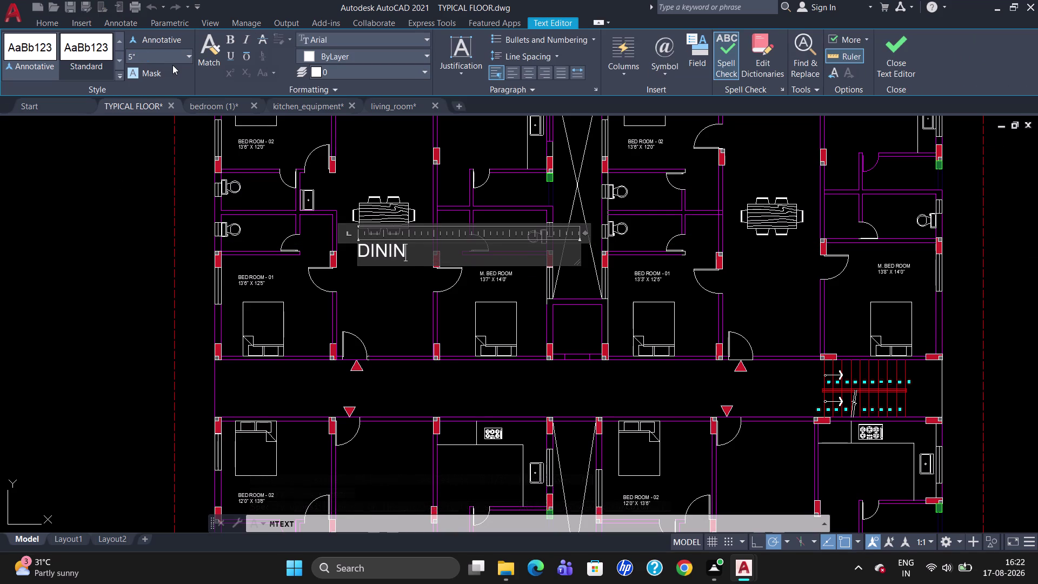
text(G)
key(Return)
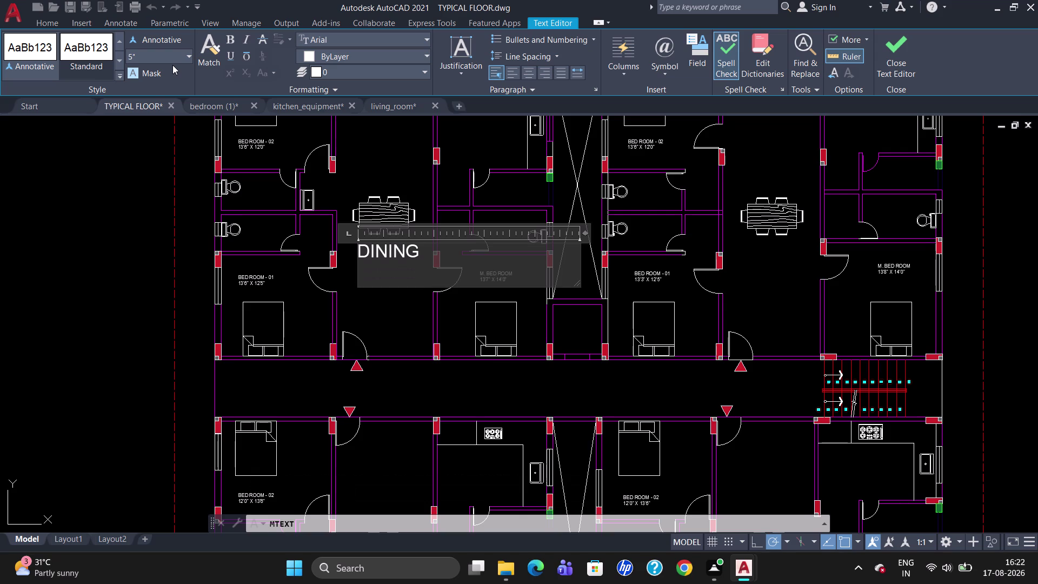
text(1)
text(6'4")
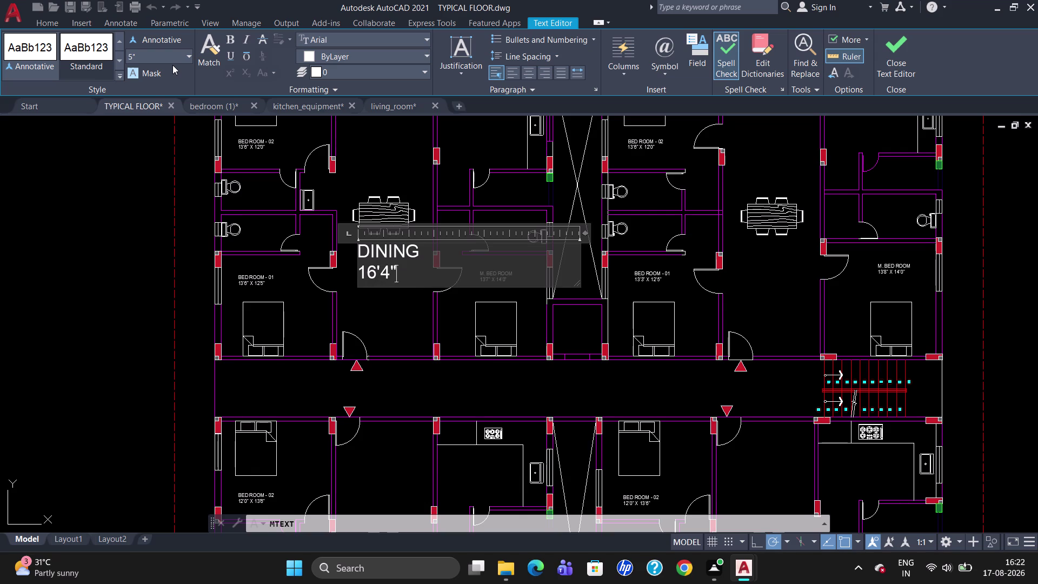
key(space)
text(X)
key(space)
text(9')
key(0)
key(shift+quotedbl)
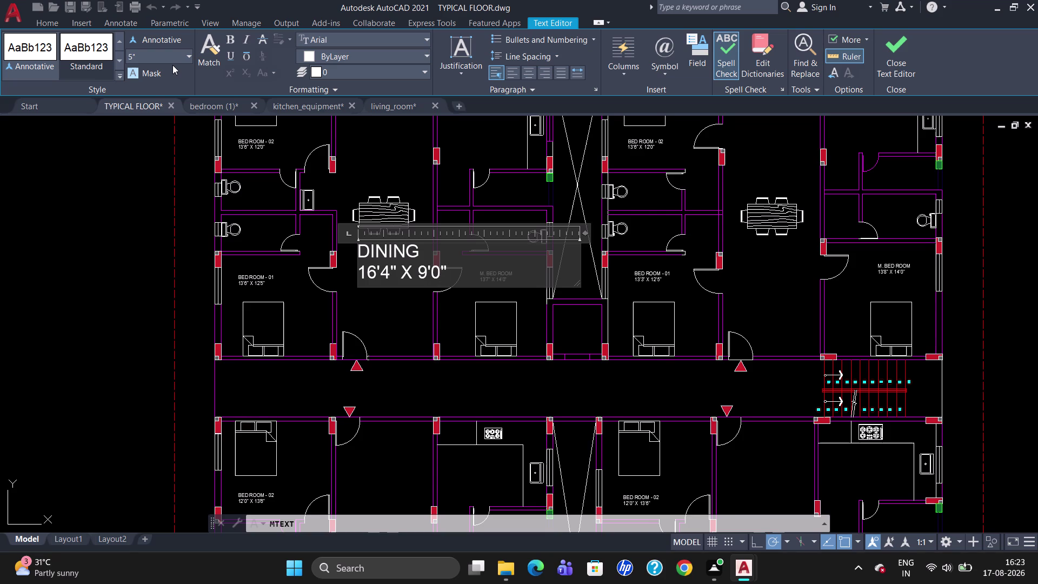
click(372, 310)
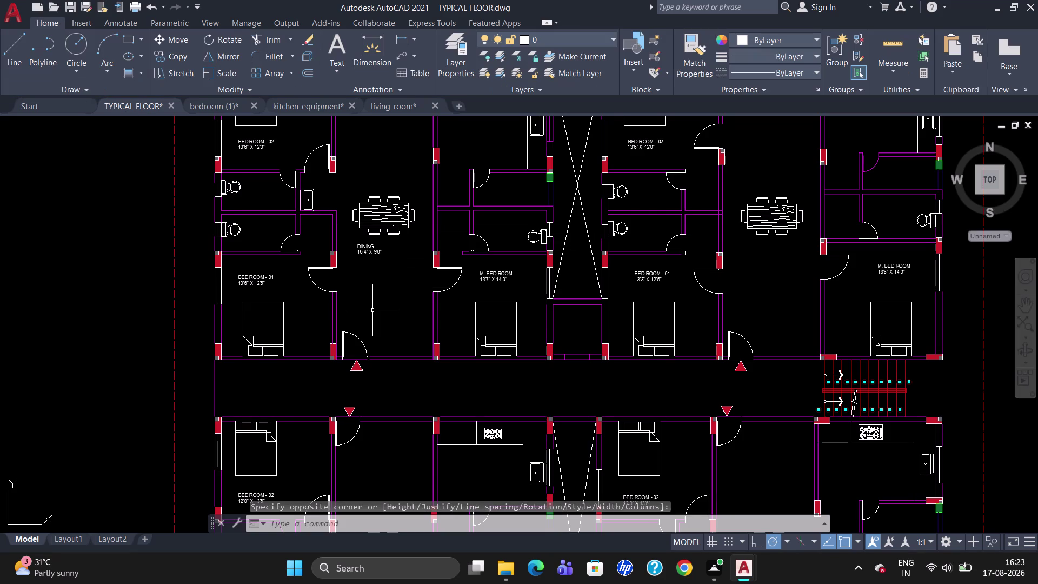
Copy the DINING 16'4" X 9'0" label with CO into the neighbouring upper flat's dining area.
click(366, 248)
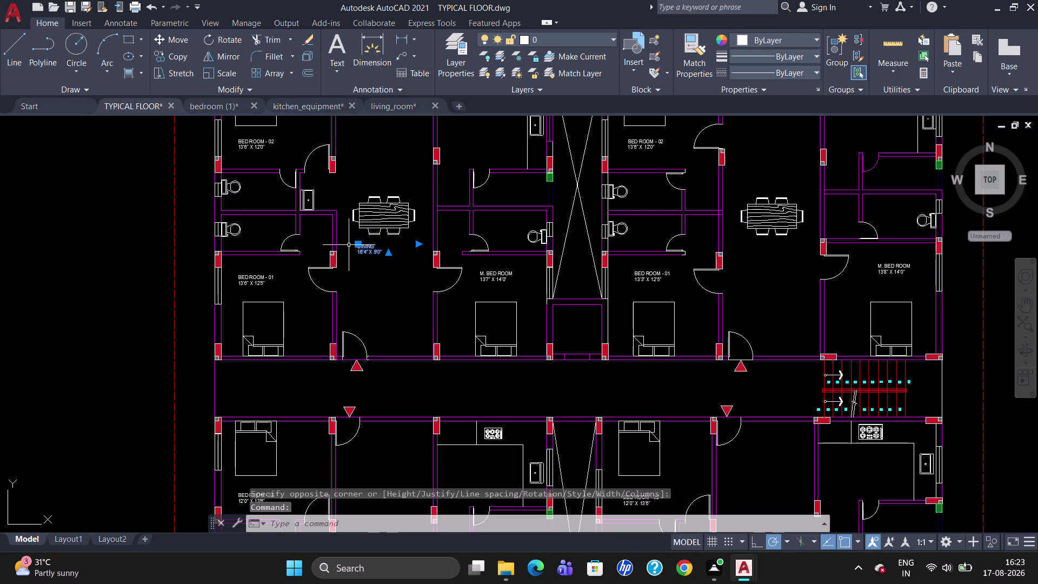
drag(359, 246, 370, 246)
click(371, 245)
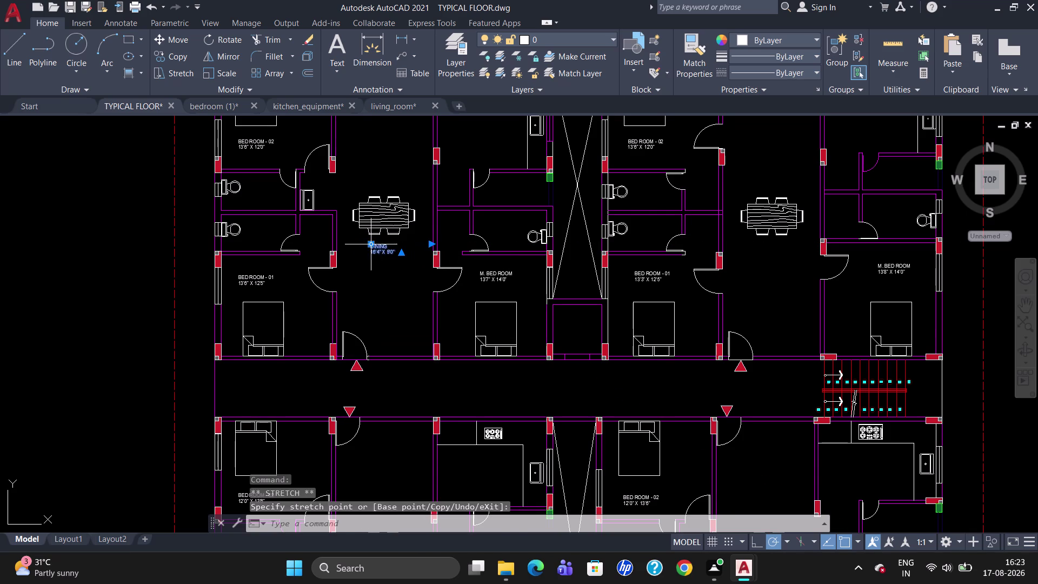
text(CO)
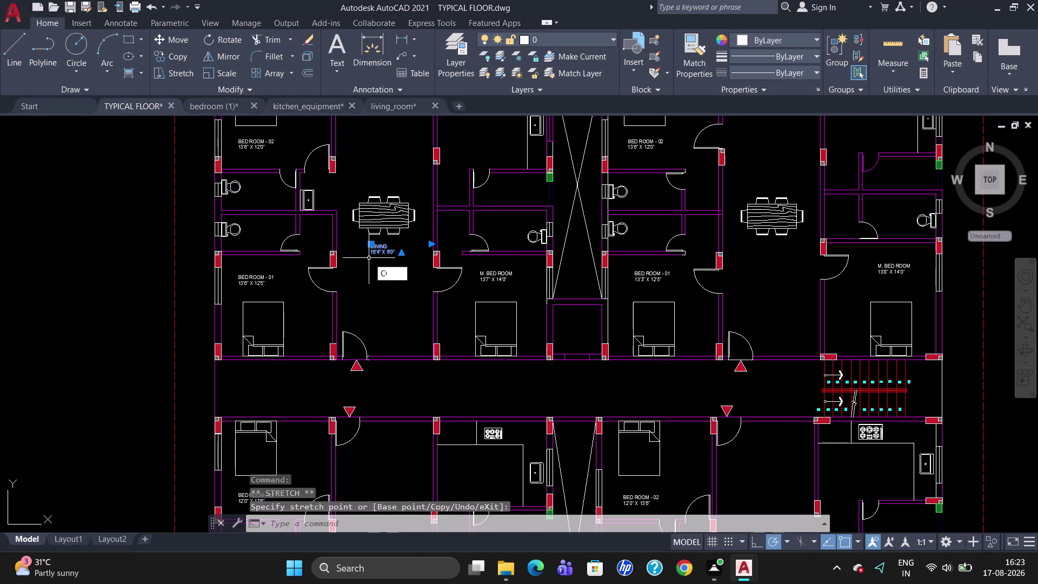
key(Return)
click(369, 257)
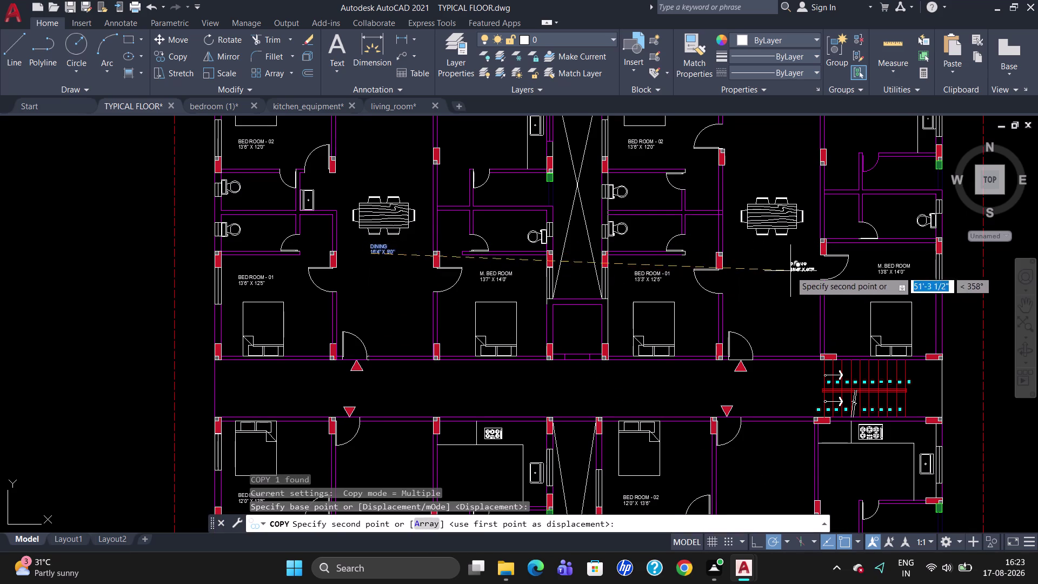
scroll(up, 3)
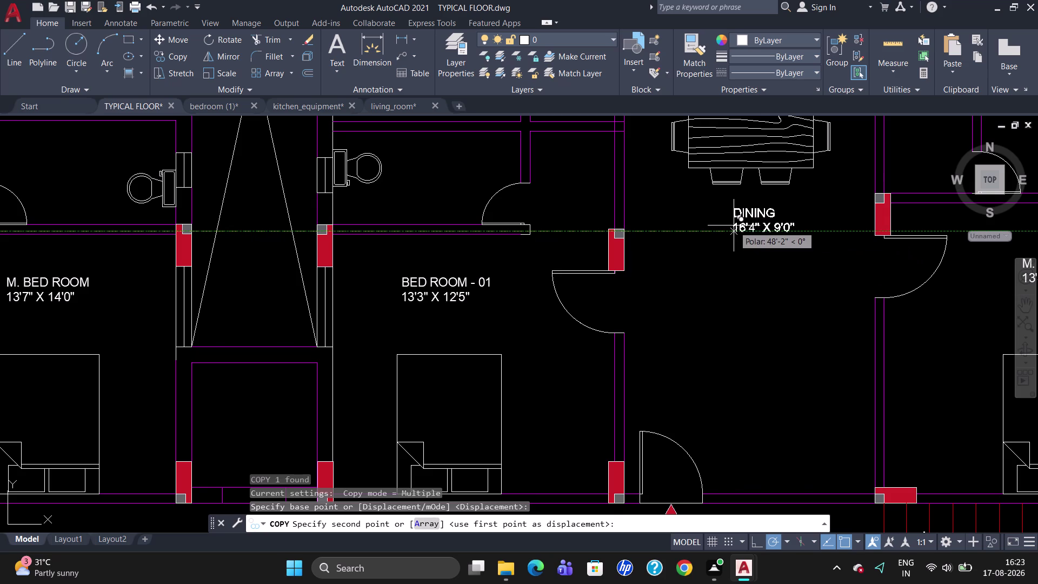
click(733, 225)
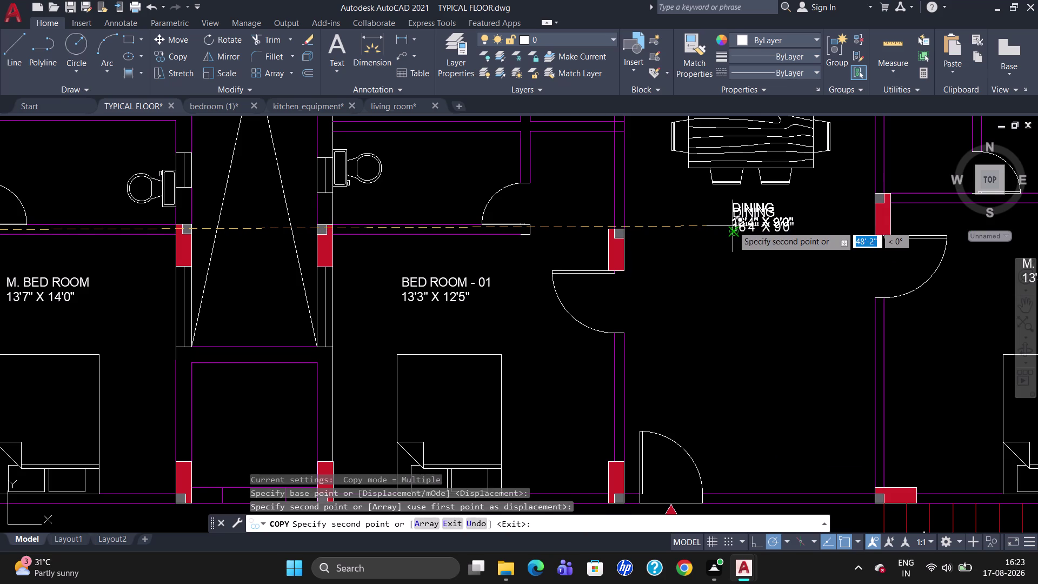
key(Escape)
scroll(down, 3)
scroll(down, 3)
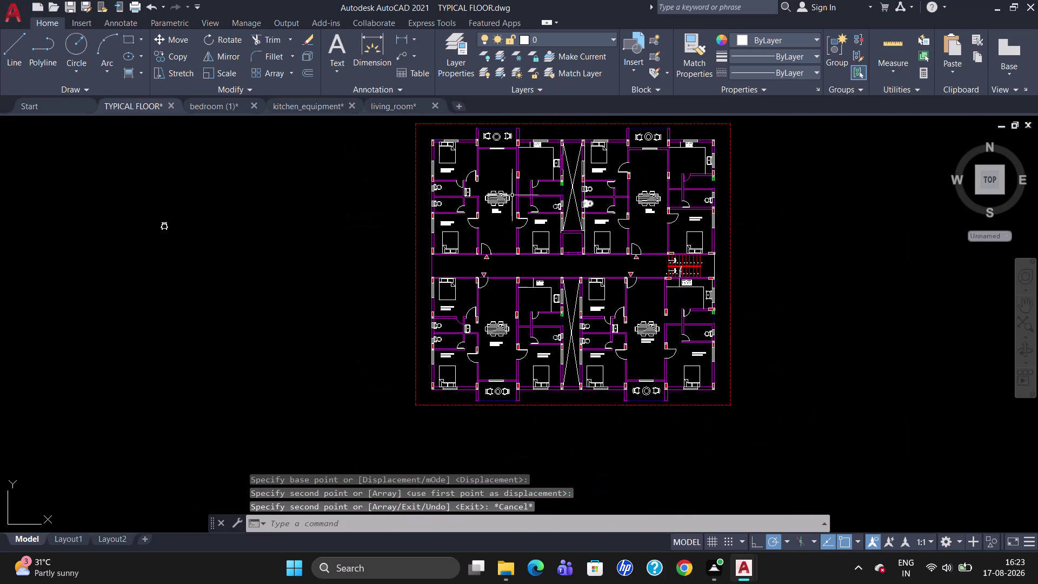
scroll(up, 3)
scroll(down, 3)
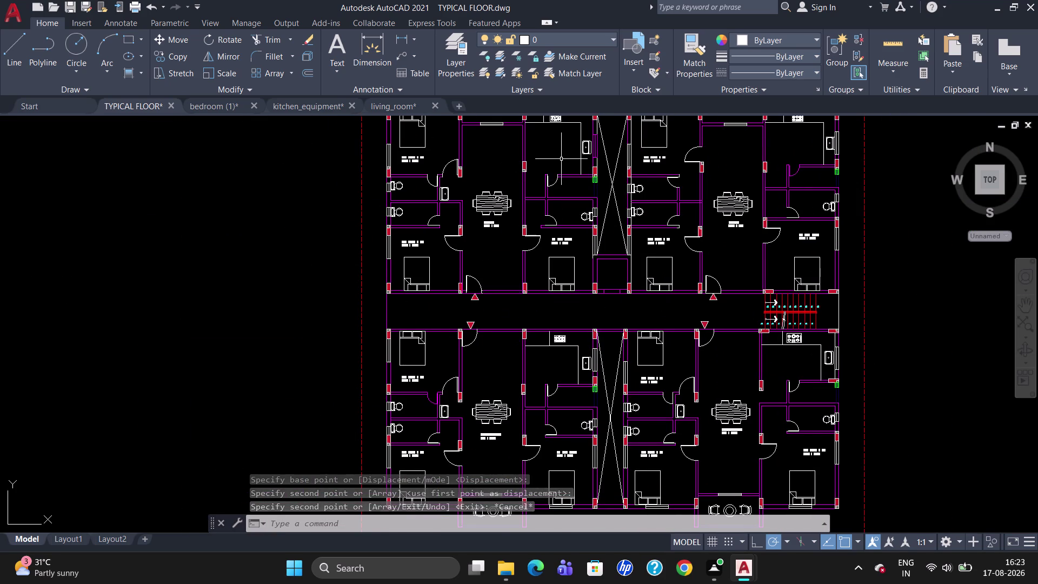
scroll(up, 3)
scroll(down, 3)
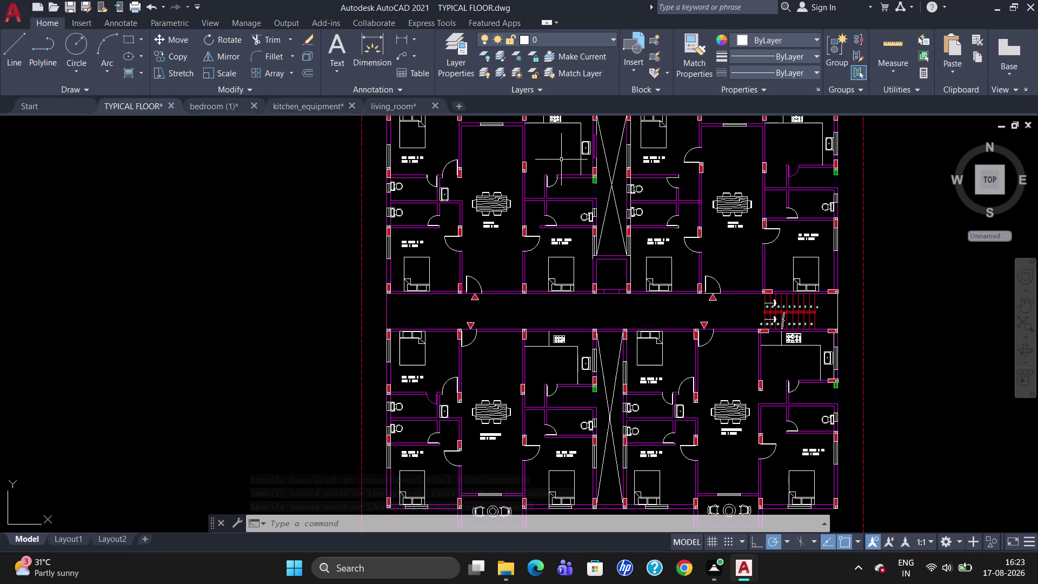
scroll(down, 3)
scroll(up, 3)
scroll(down, 3)
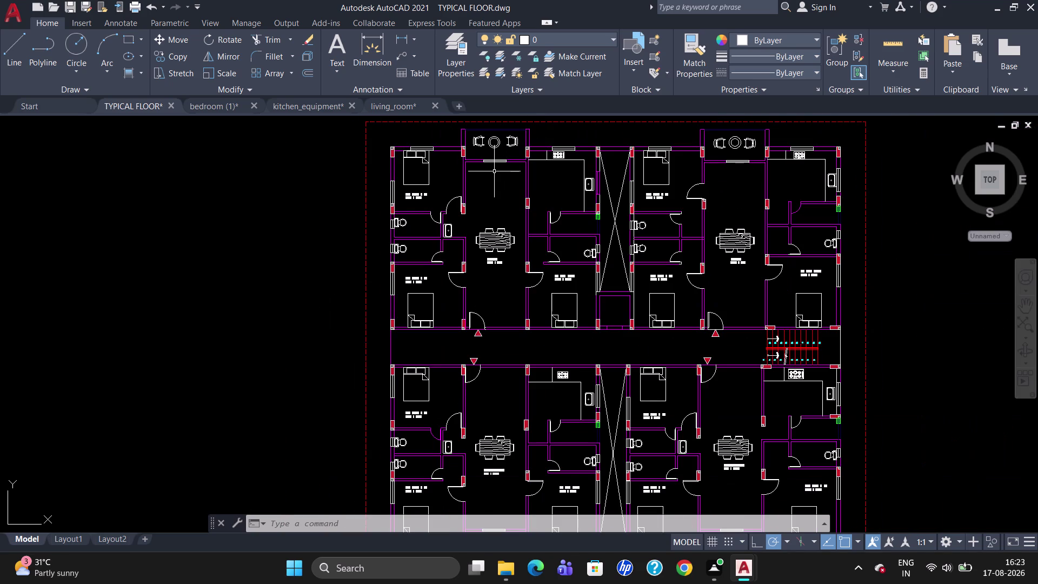
scroll(up, 3)
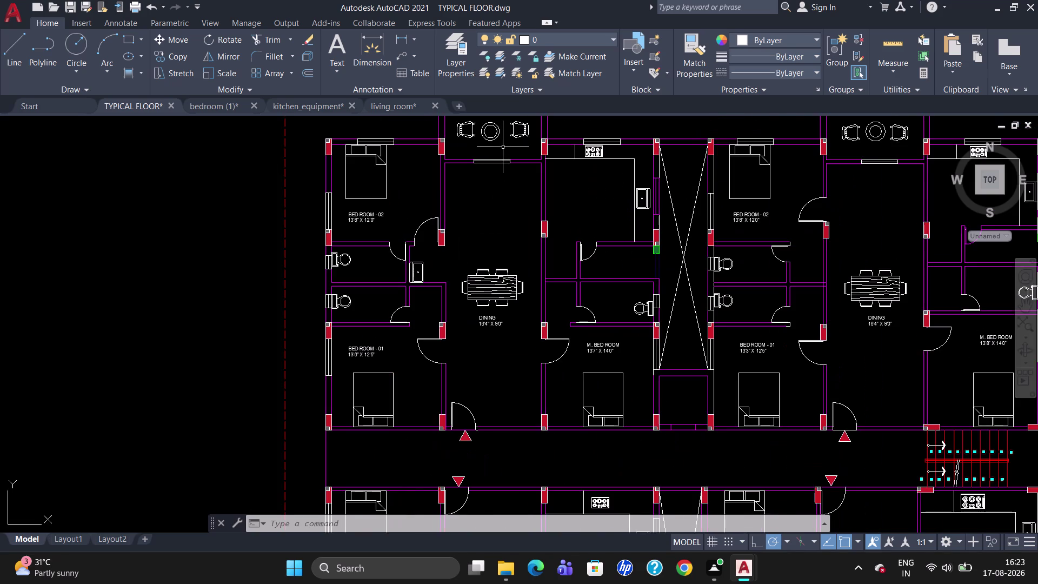
scroll(up, 3)
Draw a multiline text box over the upper balcony with 5" text height.
key(t)
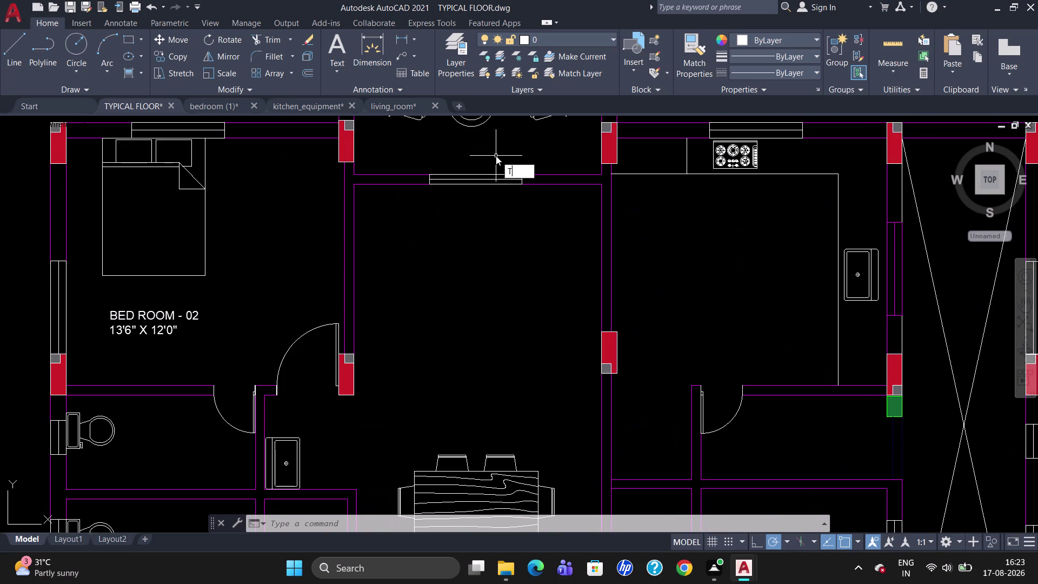
key(Return)
click(463, 137)
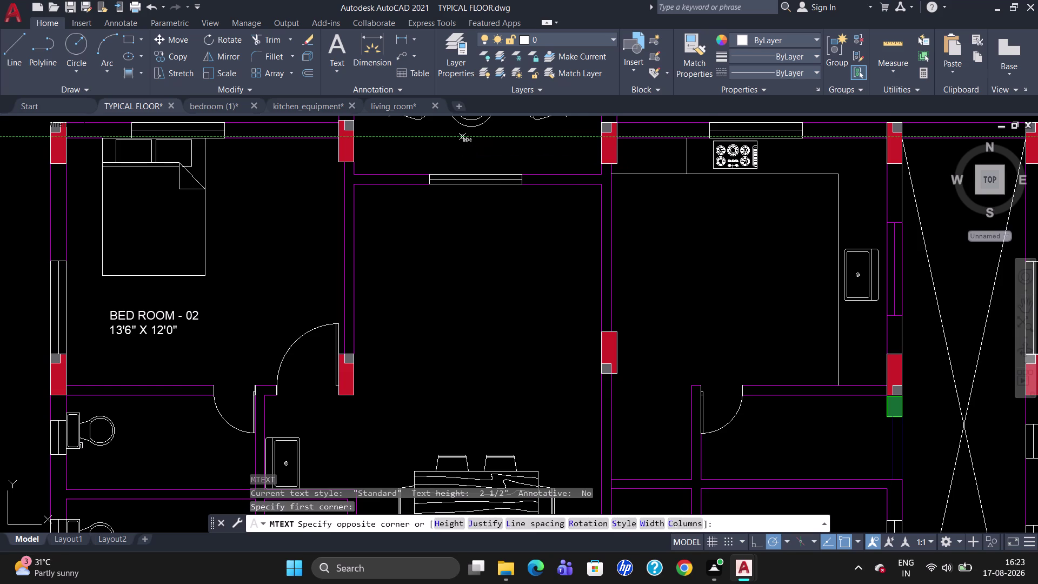
click(582, 161)
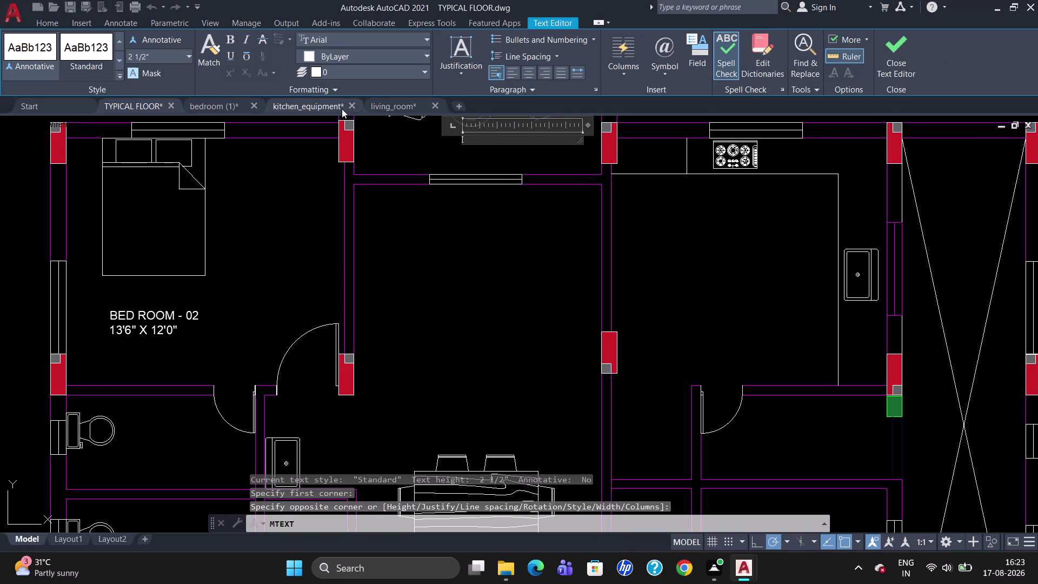
click(181, 60)
key(BackSpace)
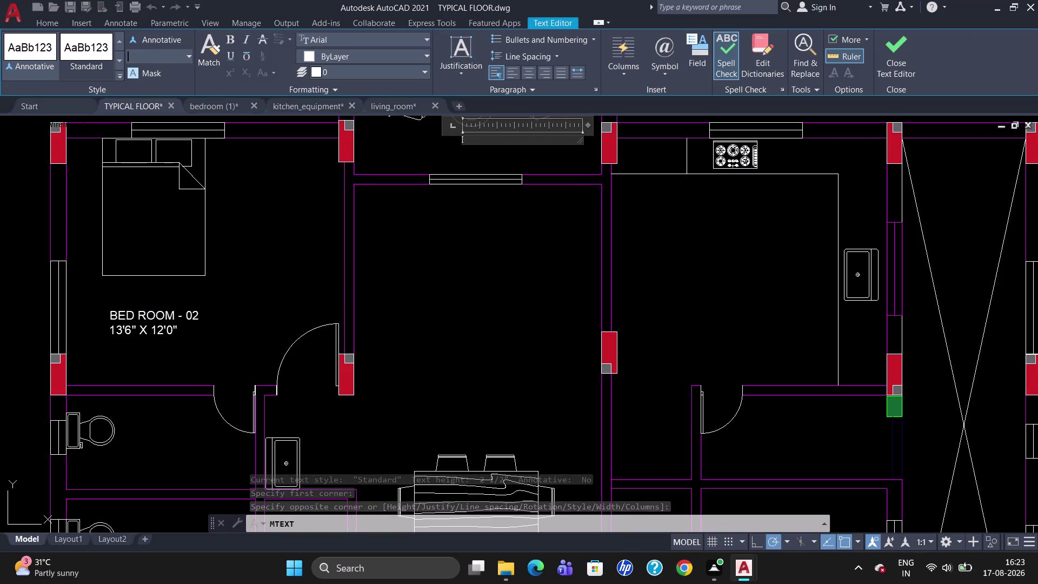
key(5)
key(Return)
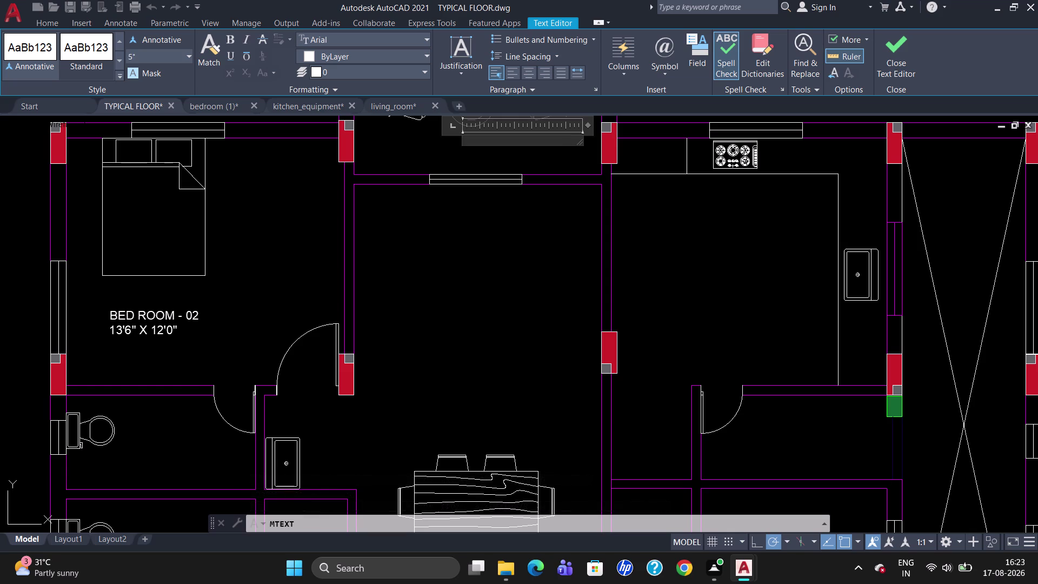
Type BALCONY and 12'0" X 5'10" on two lines and finish the label.
text(B)
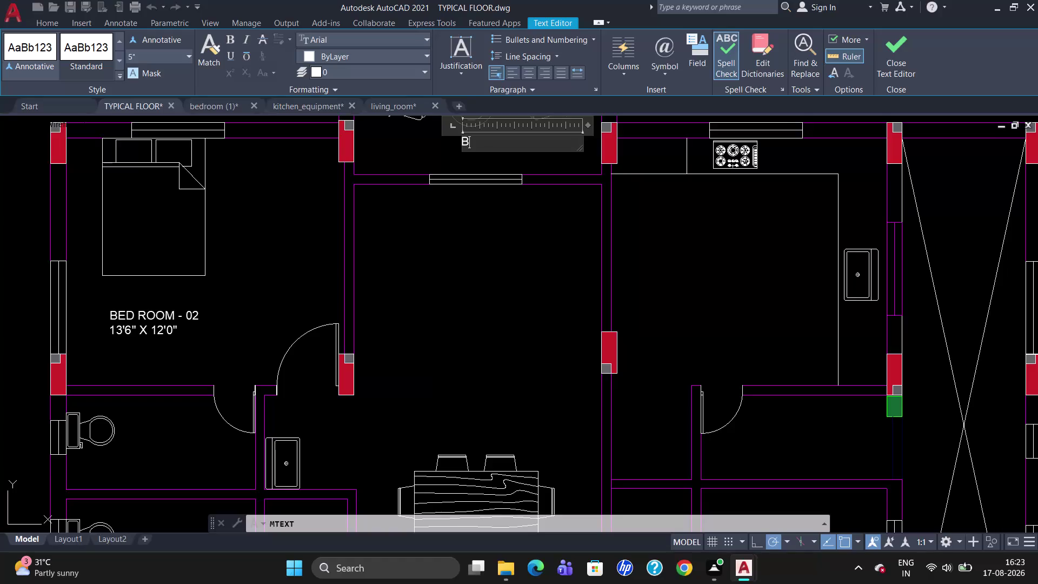
text(ALCONY)
key(Return)
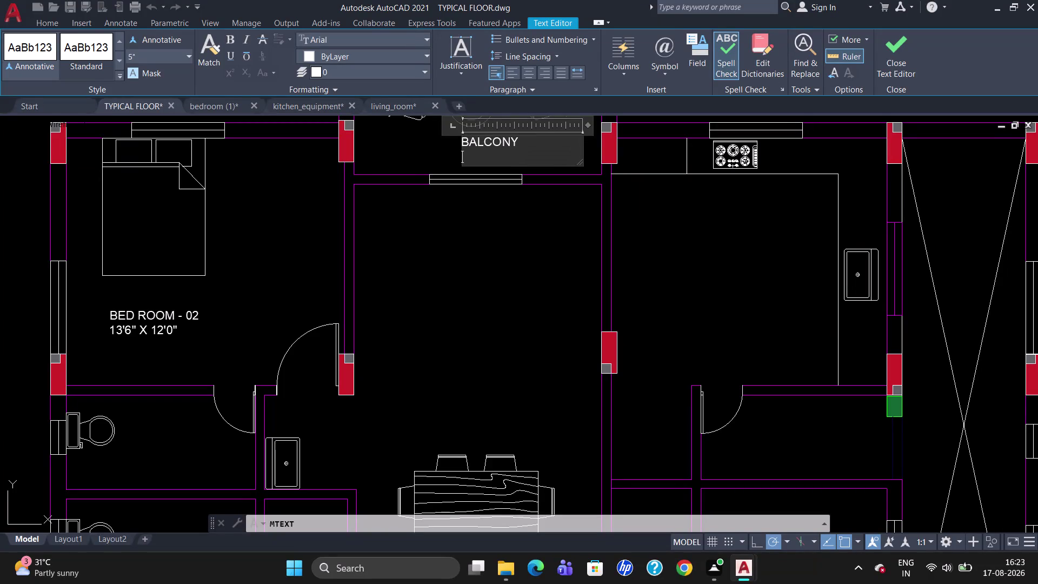
text(12'0)
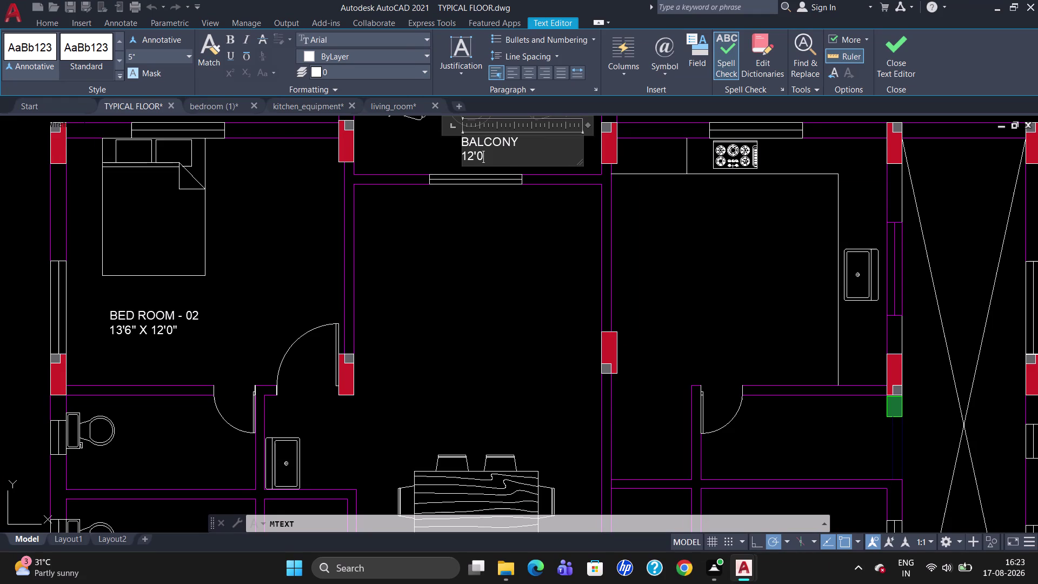
text(" X)
key(space)
text(5)
text('10)
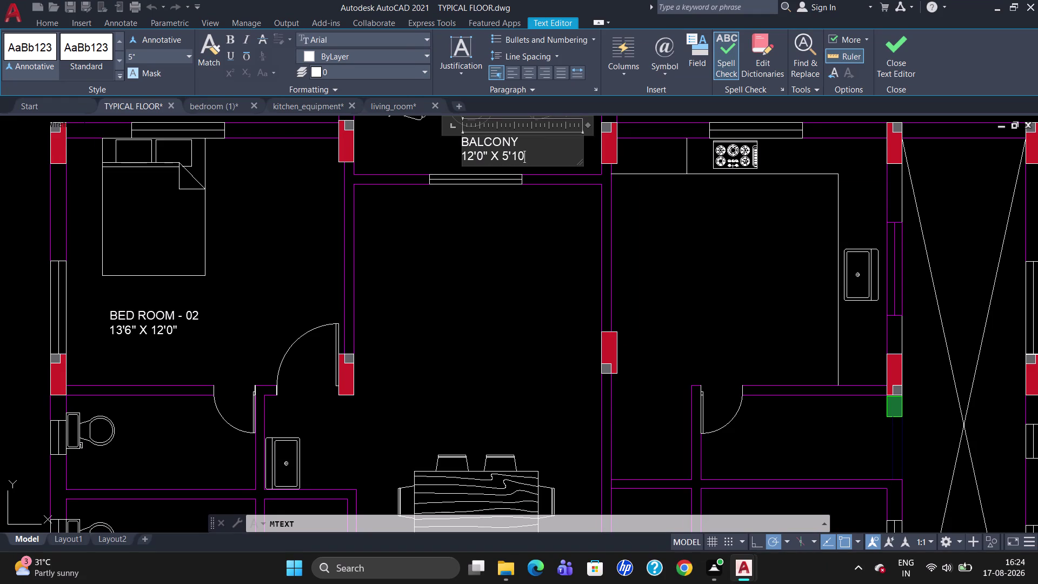
text(")
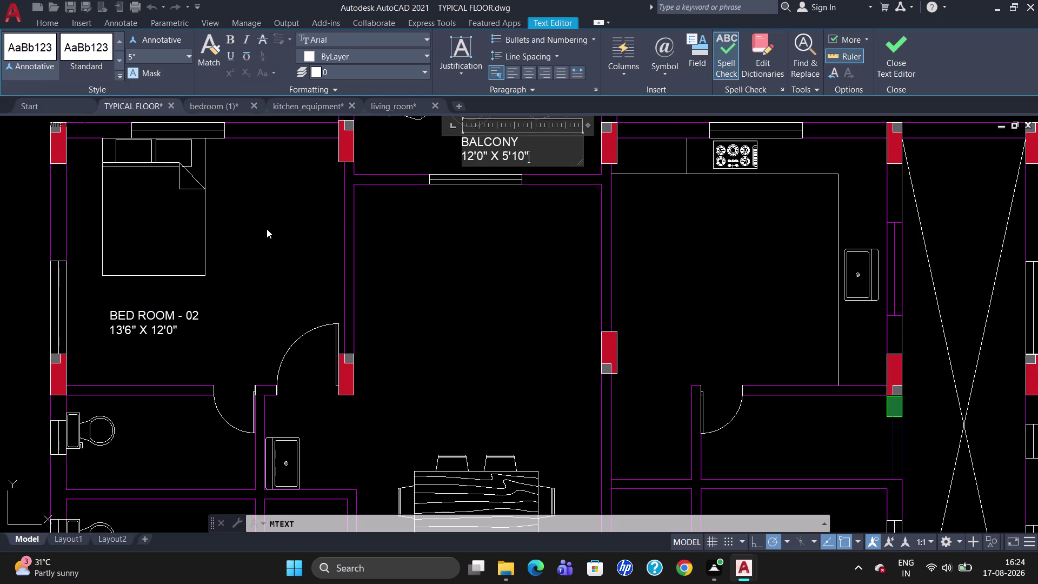
click(266, 229)
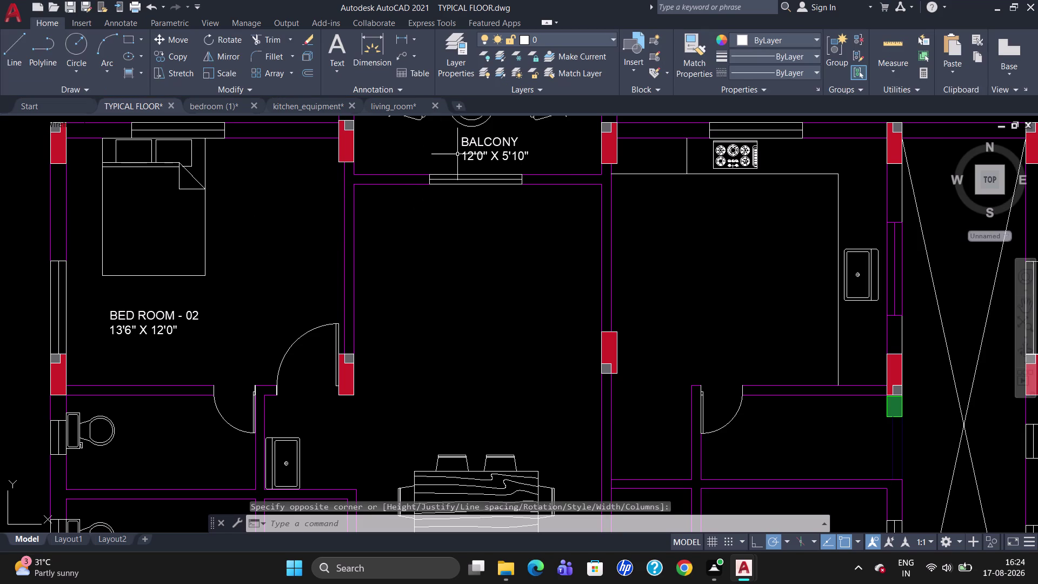
Select the BALCONY label and start the COPY command.
click(472, 147)
text(C)
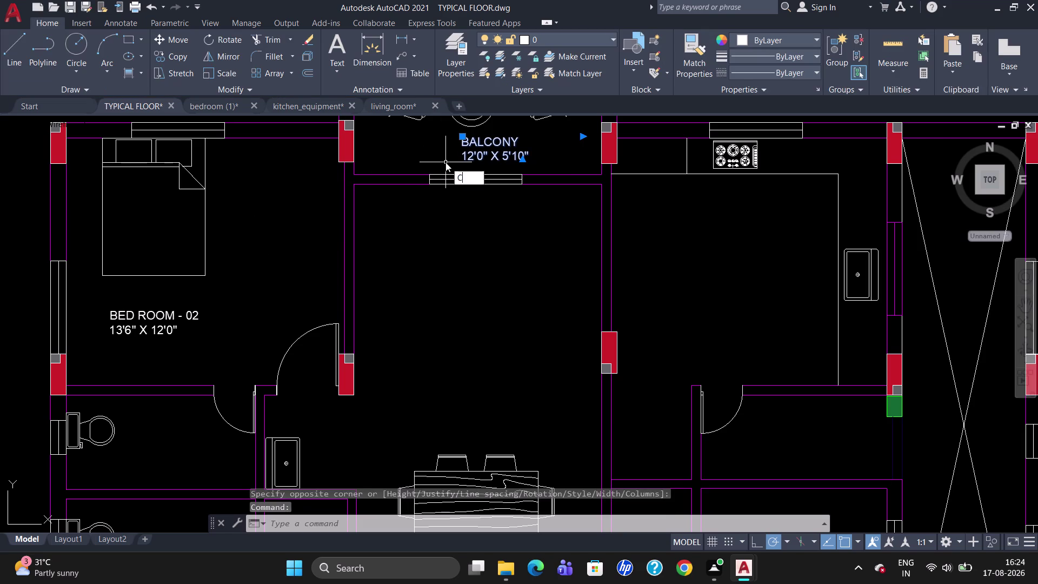
text(O)
key(Return)
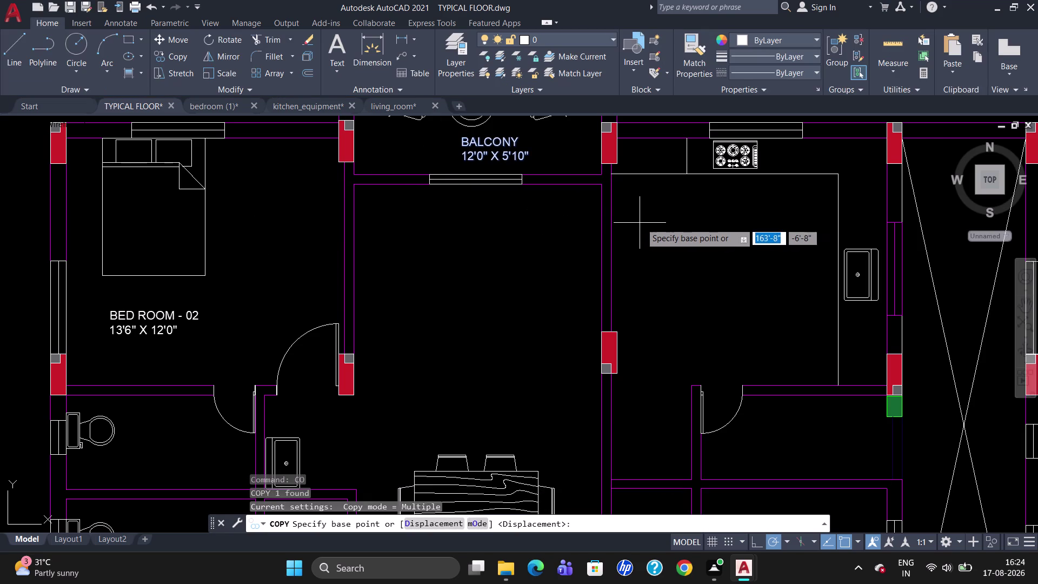
scroll(down, 3)
scroll(up, 3)
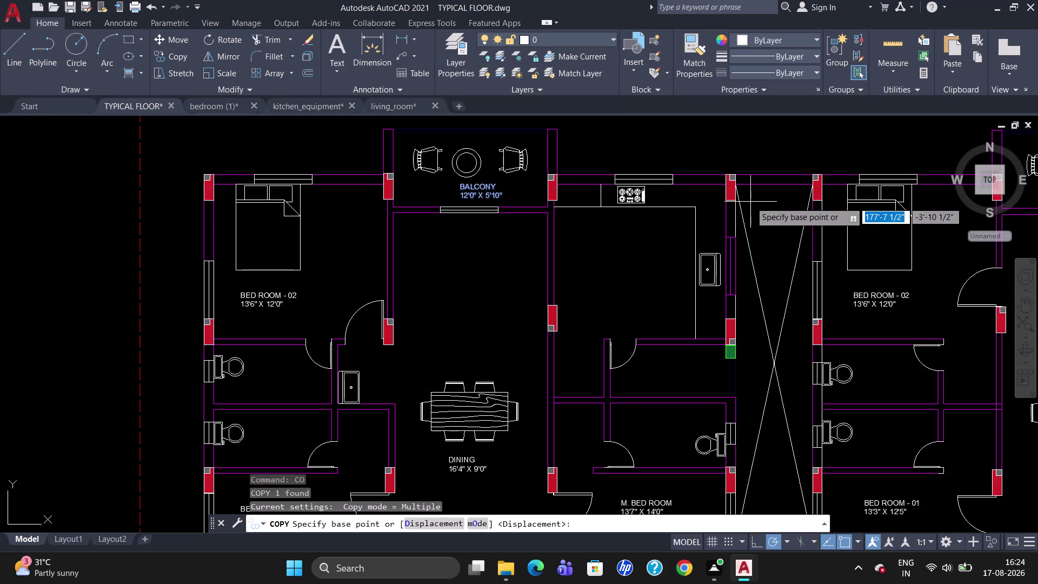
scroll(down, 3)
scroll(up, 3)
scroll(down, 3)
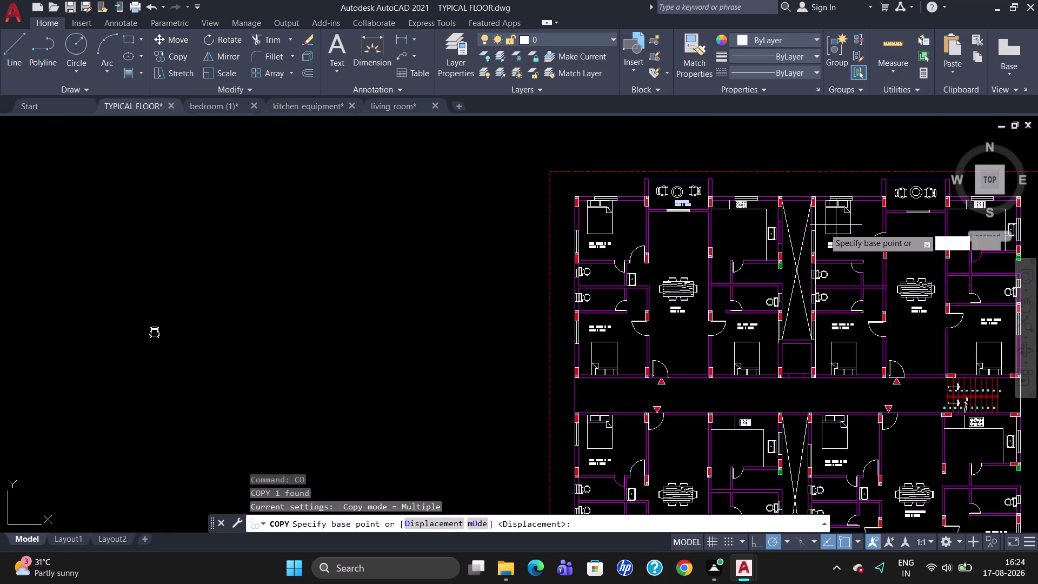
scroll(up, 3)
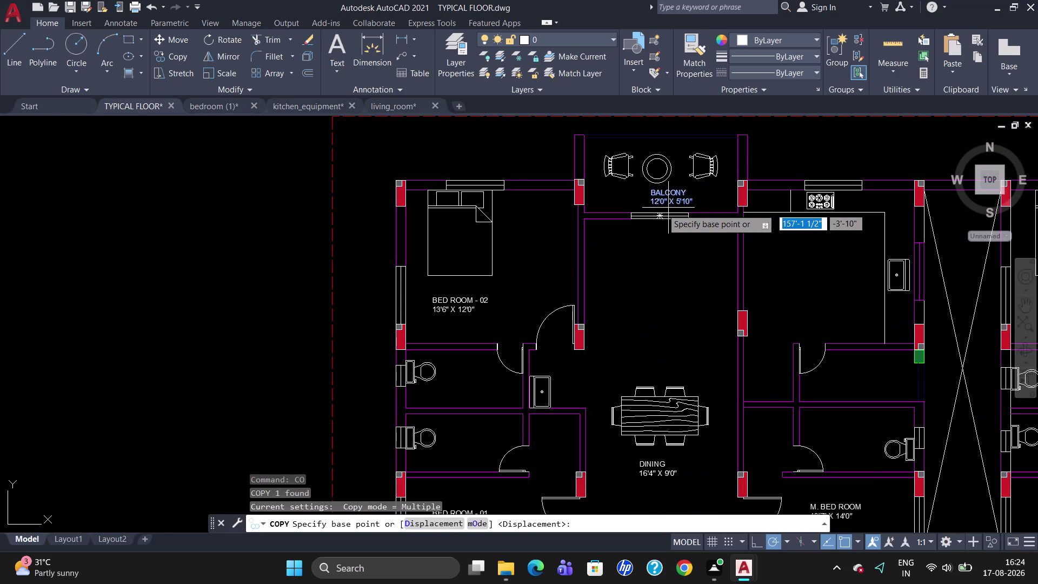
Pick base and placement points for the balcony label copy, then cancel it.
click(662, 206)
scroll(down, 3)
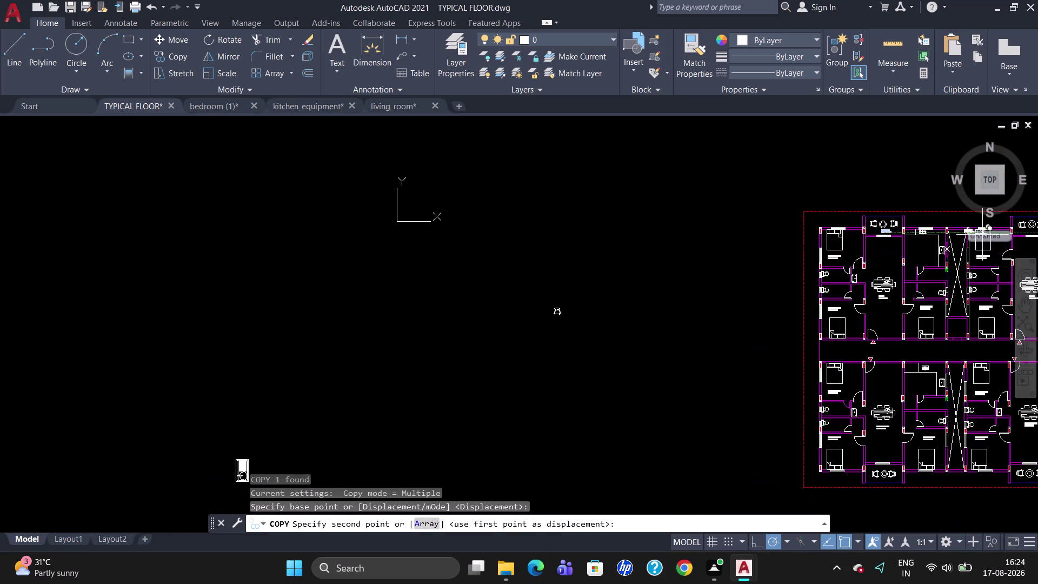
scroll(up, 3)
scroll(down, 3)
scroll(up, 3)
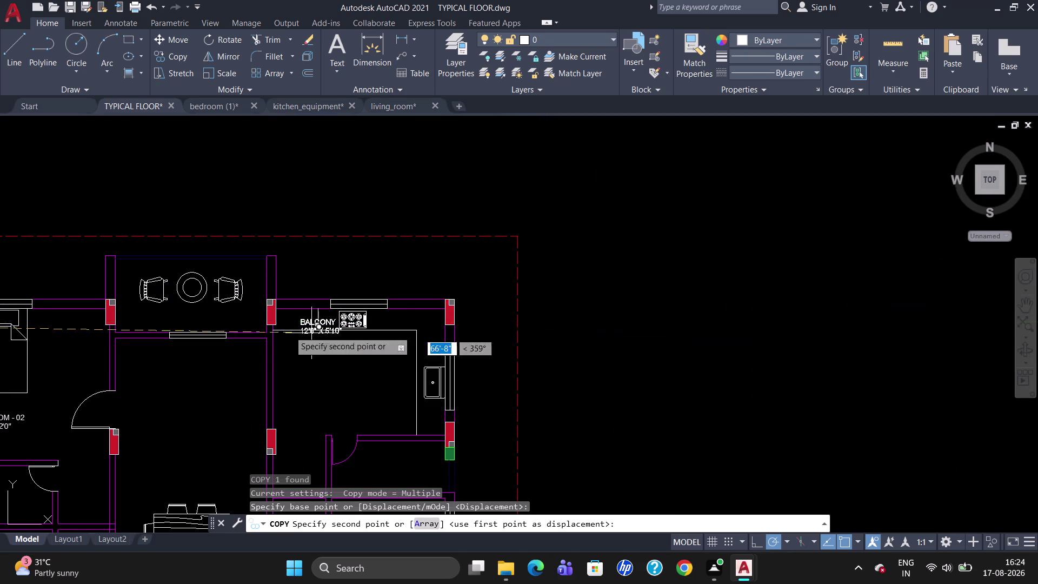
scroll(up, 3)
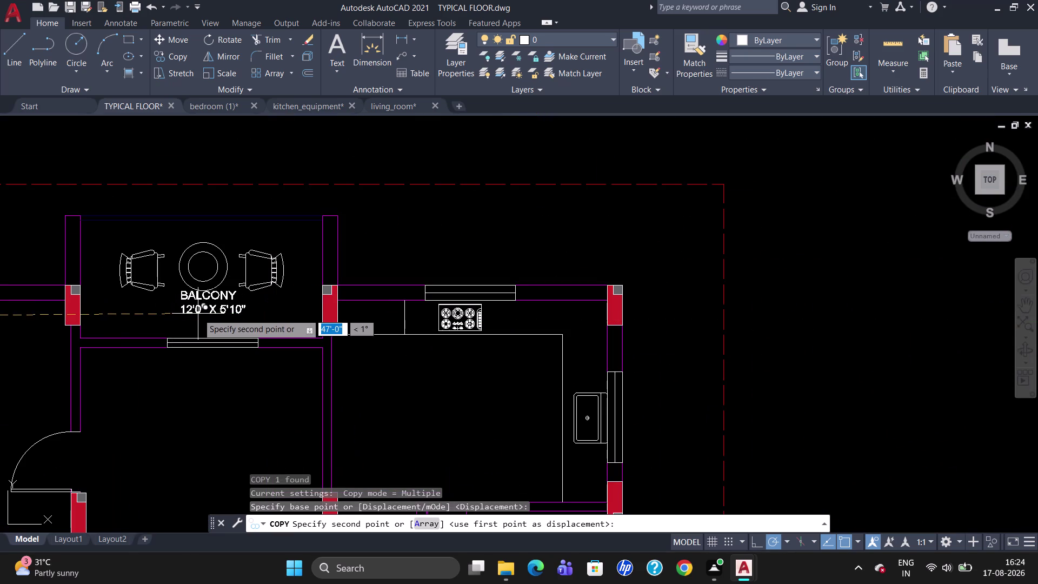
click(198, 317)
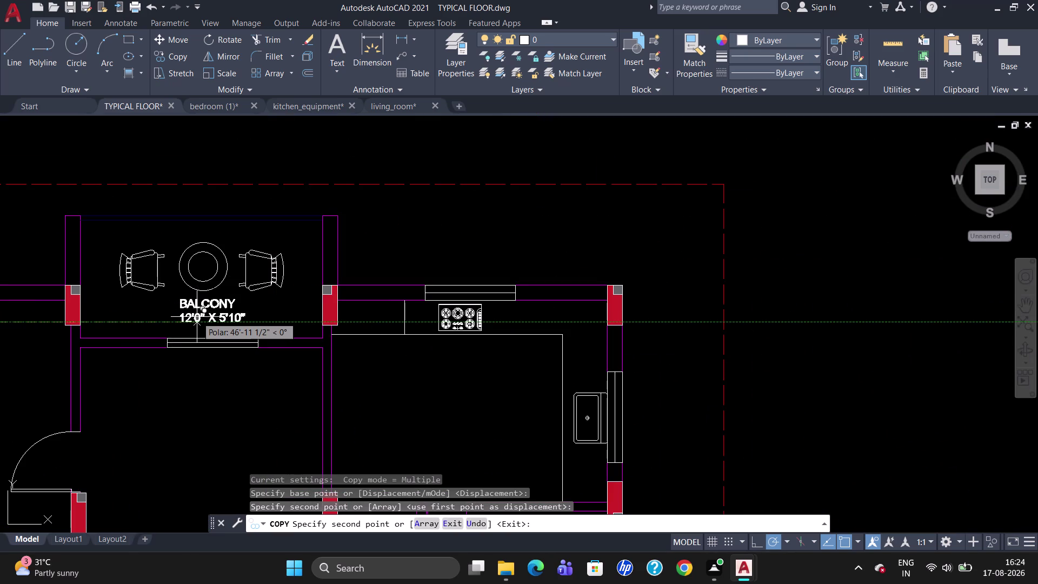
scroll(down, 3)
scroll(up, 3)
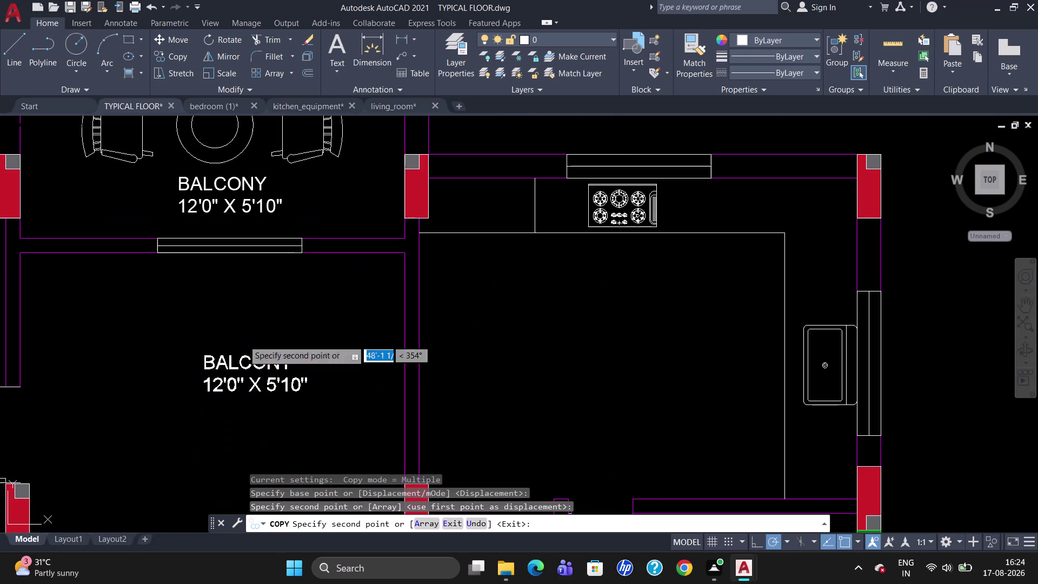
scroll(down, 3)
scroll(down, 3)
scroll(up, 3)
scroll(down, 3)
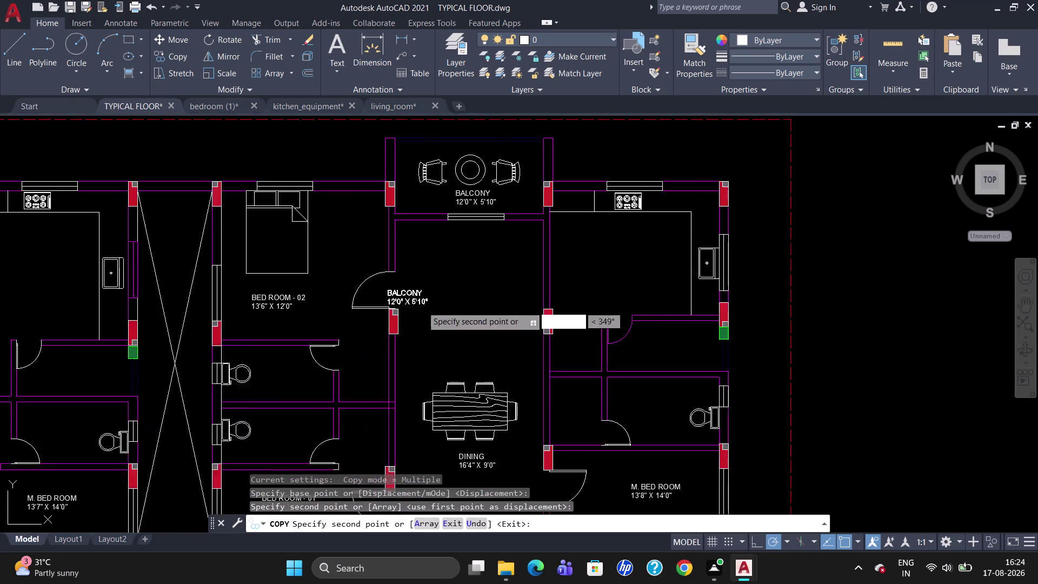
scroll(down, 3)
scroll(up, 3)
scroll(down, 3)
scroll(up, 3)
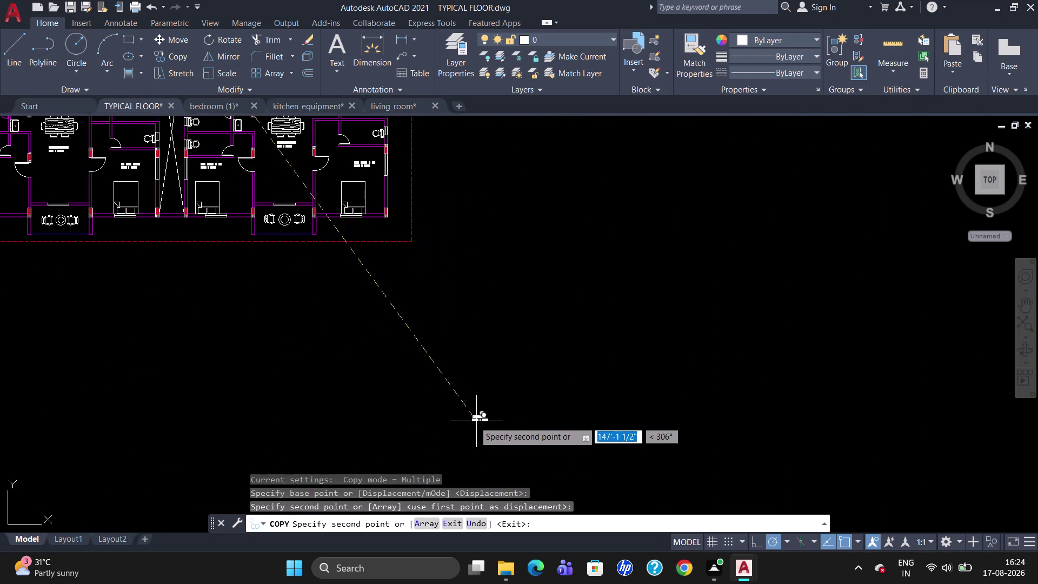
scroll(up, 3)
key(Escape)
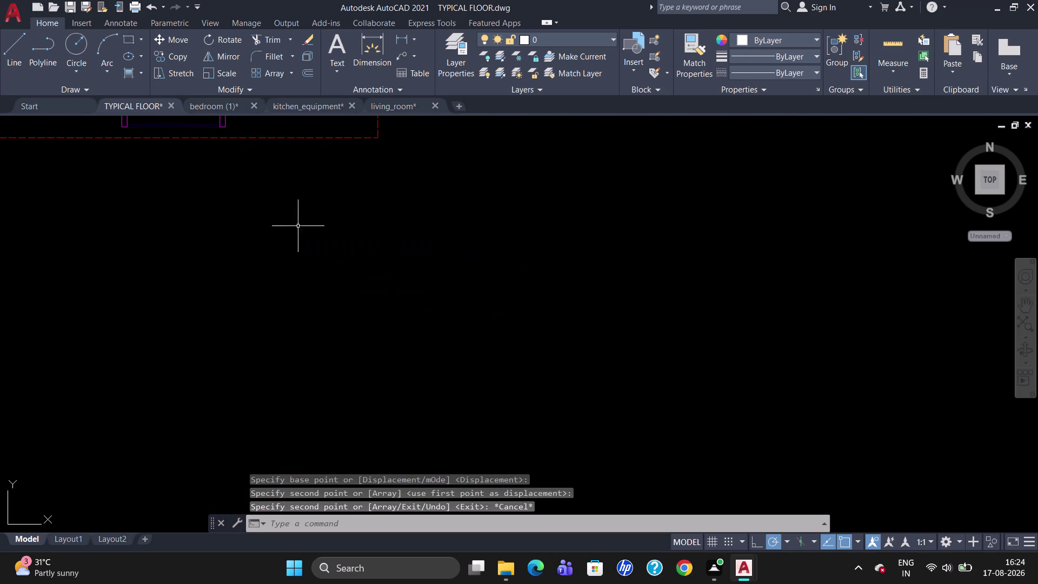
Zoom to an unlabelled balcony along the plan's bottom edge and start a new text label.
scroll(down, 3)
scroll(up, 3)
scroll(up, 3)
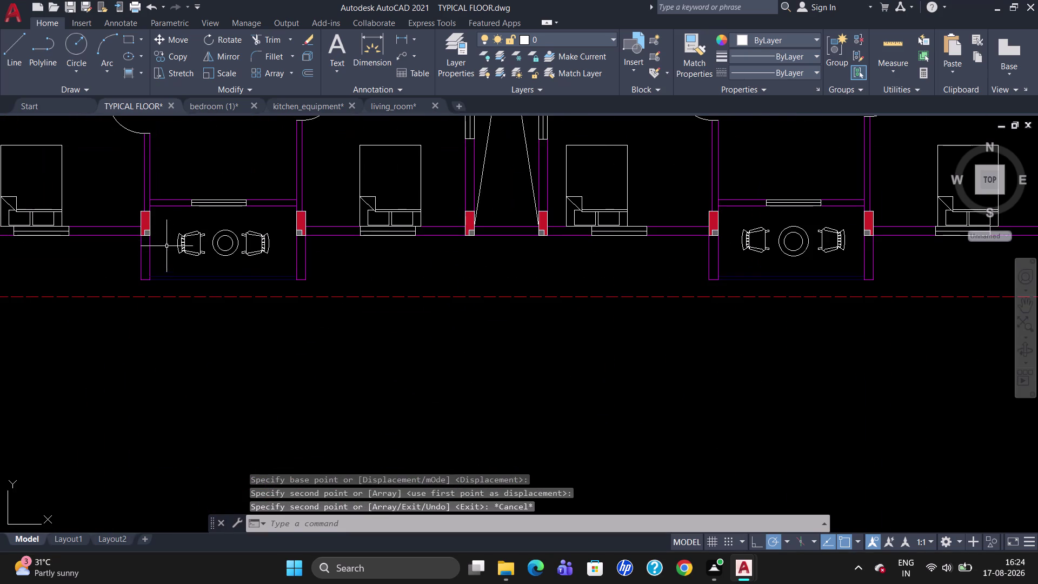
scroll(up, 3)
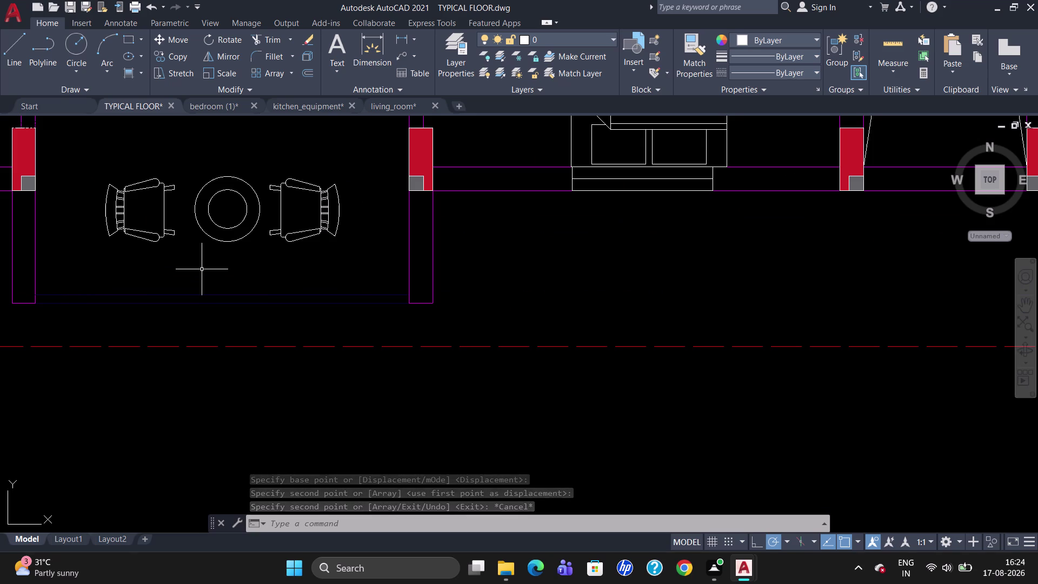
key(t)
key(Return)
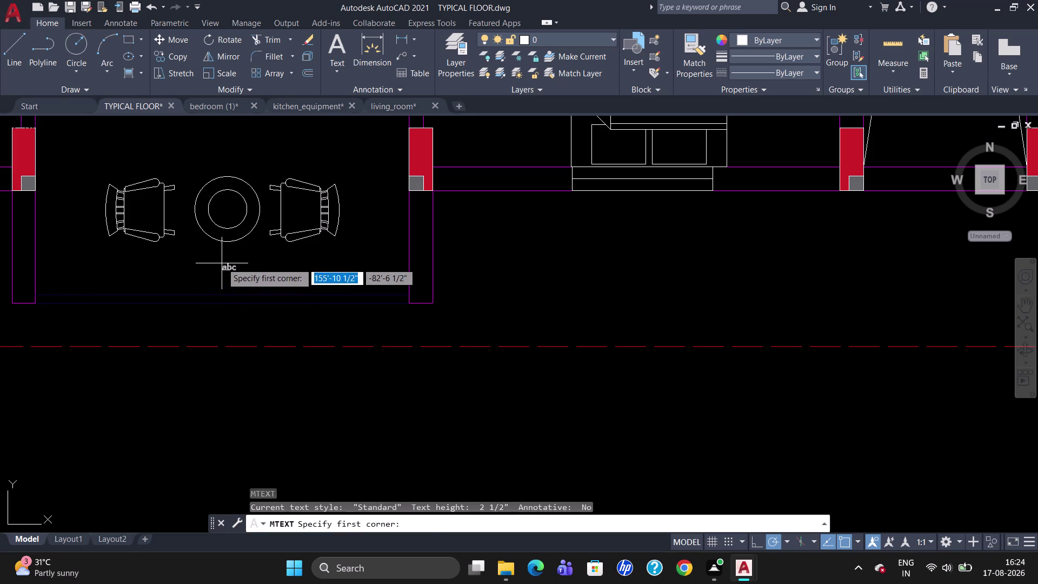
Draw an MTEXT box in the lower balcony below the table and chairs, with 5-inch text height.
click(218, 258)
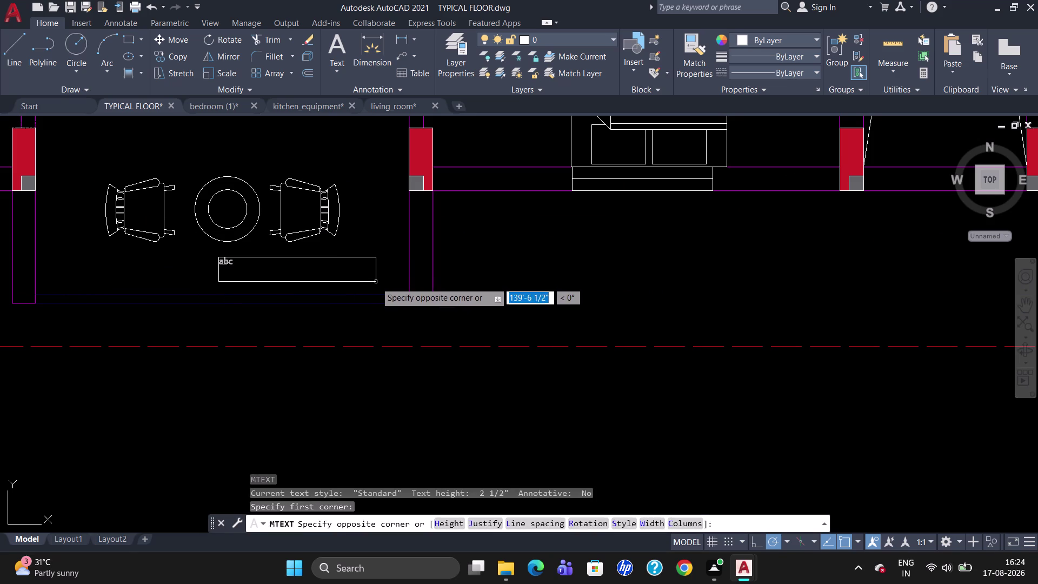
click(377, 284)
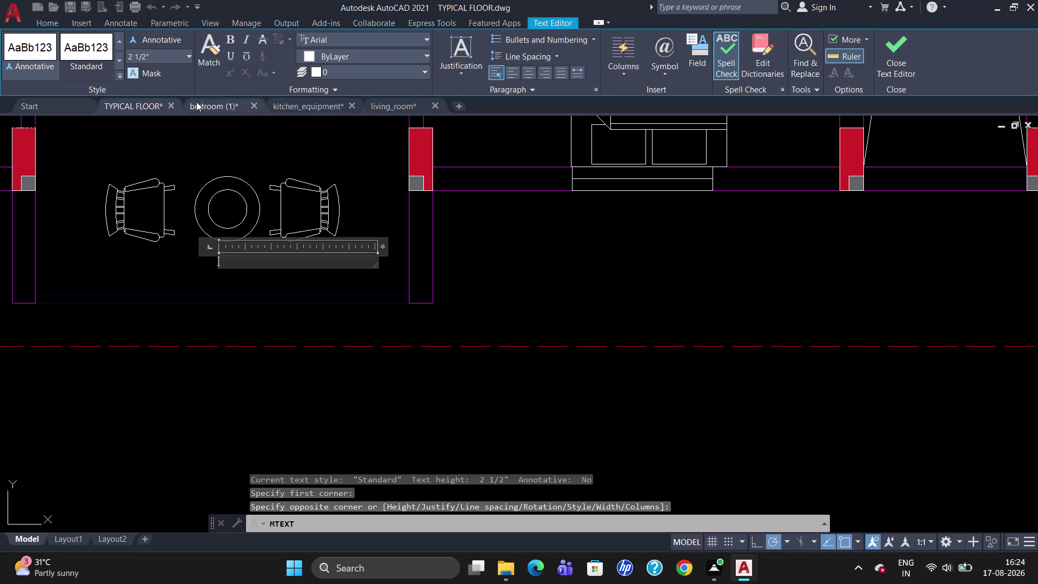
click(169, 56)
key(BackSpace)
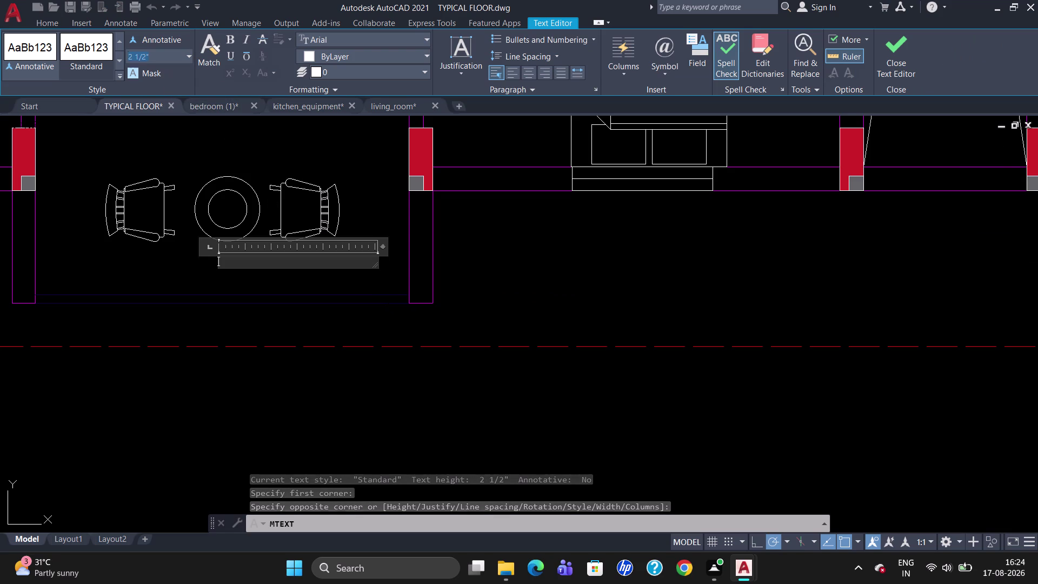
key(5)
key(Return)
Type BALCONY and 12'0" X 5'10" on two lines and close the editor.
text(B)
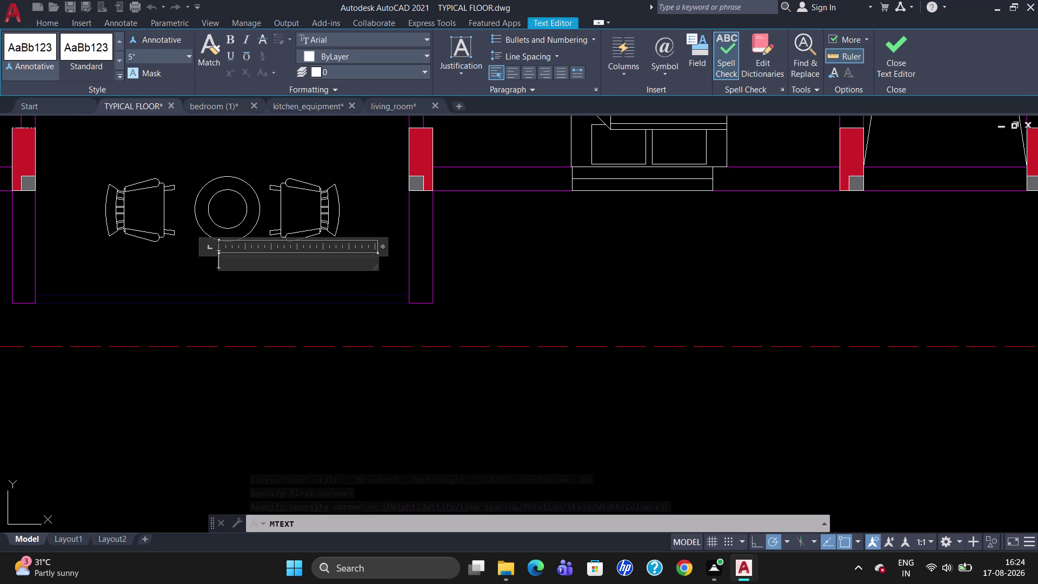
text(A)
key(c)
key(BackSpace)
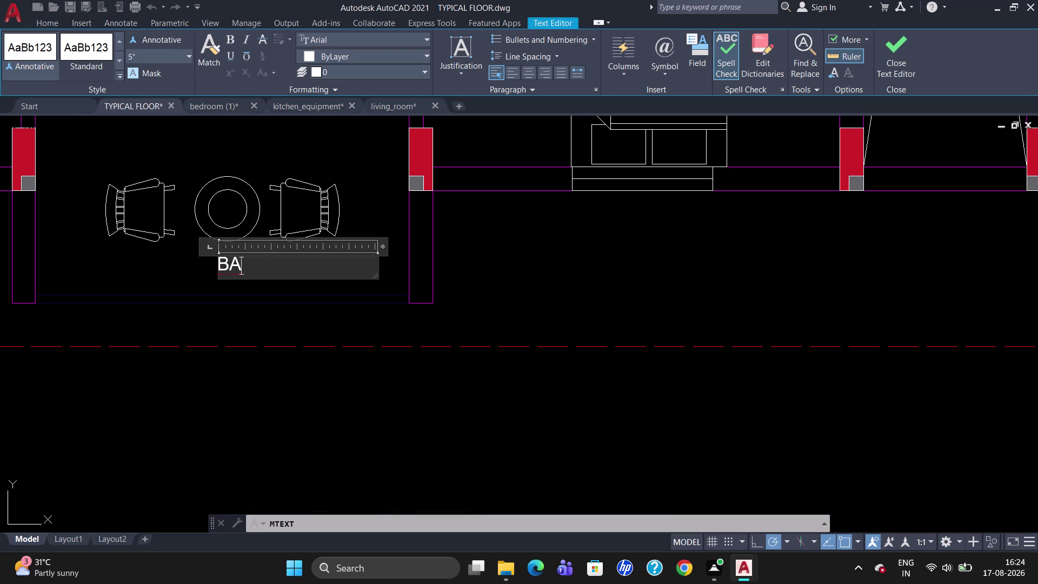
text(LCONY)
key(Return)
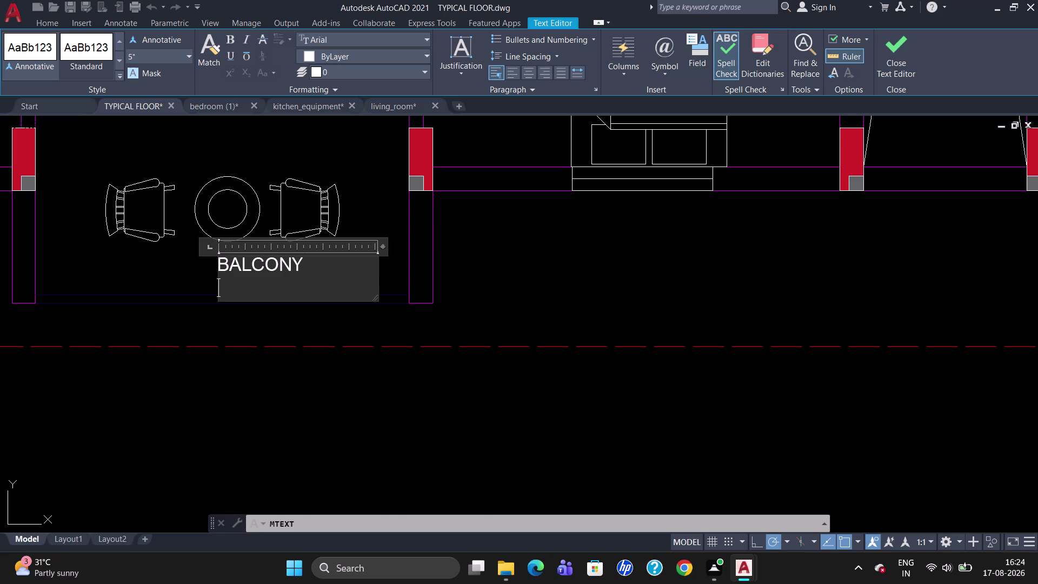
text(12)
key(apostrophe)
text(0" X)
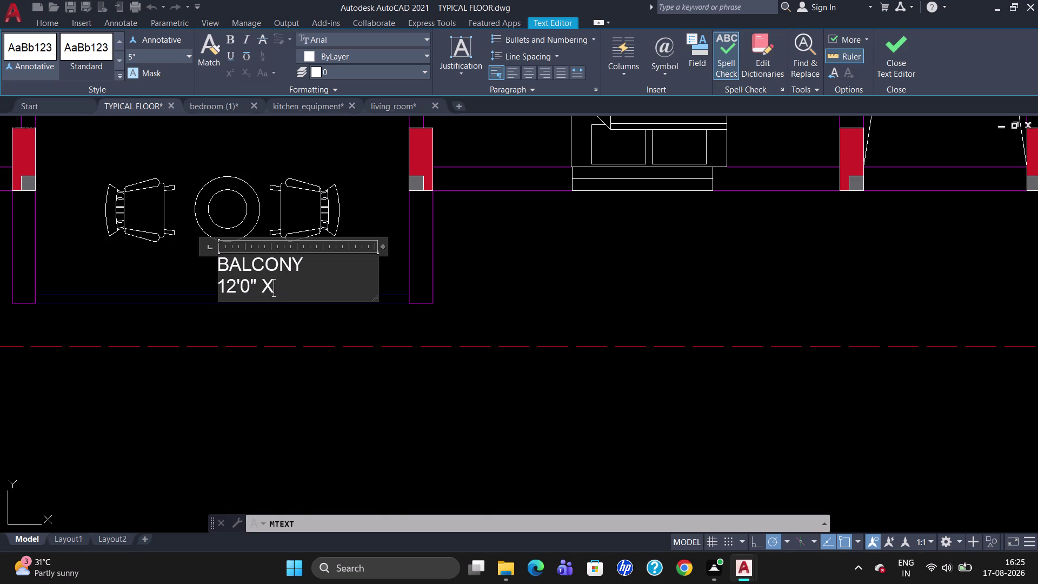
key(space)
text(5'1)
text(0")
click(375, 179)
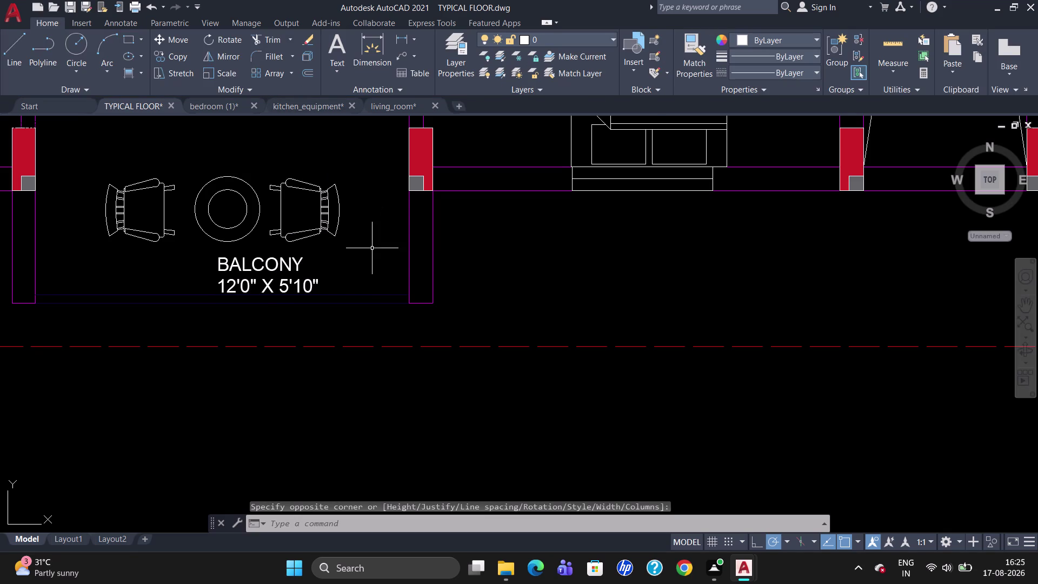
scroll(down, 3)
Copy the BALCONY 12'0" X 5'10" label into the right-hand balcony.
click(274, 272)
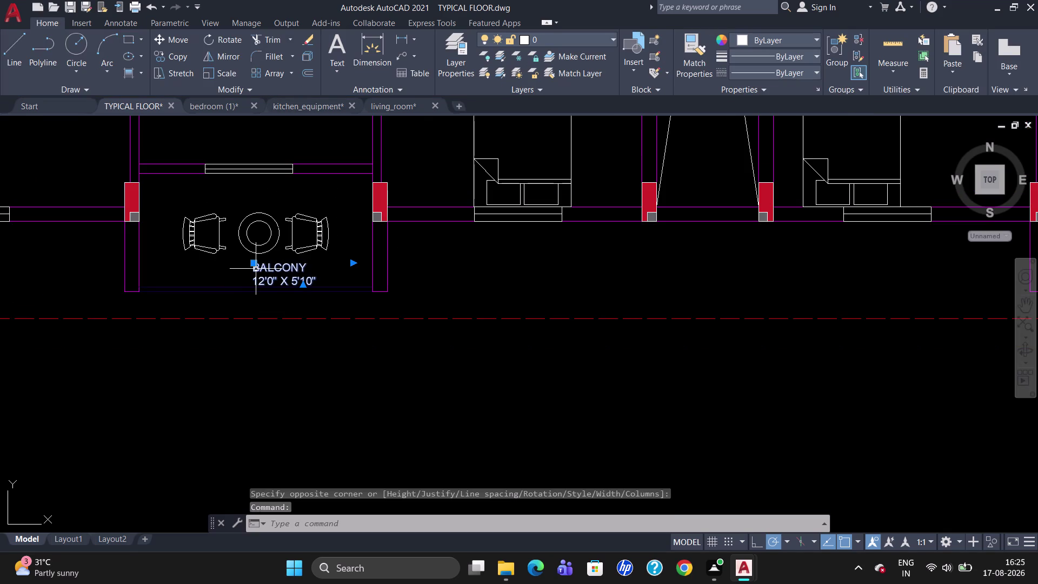
text(CO)
key(Return)
scroll(down, 3)
scroll(up, 3)
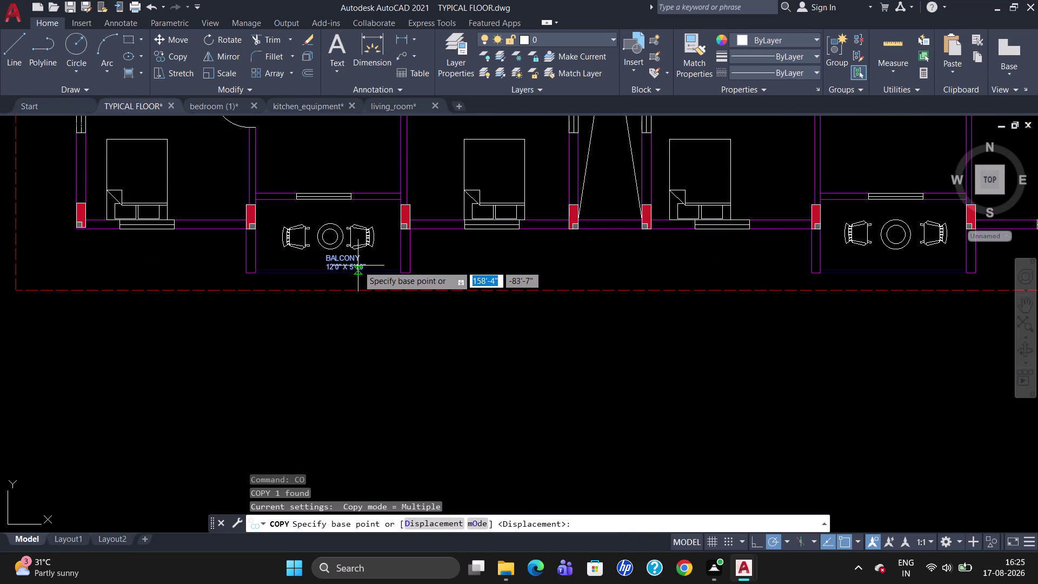
click(358, 265)
scroll(up, 3)
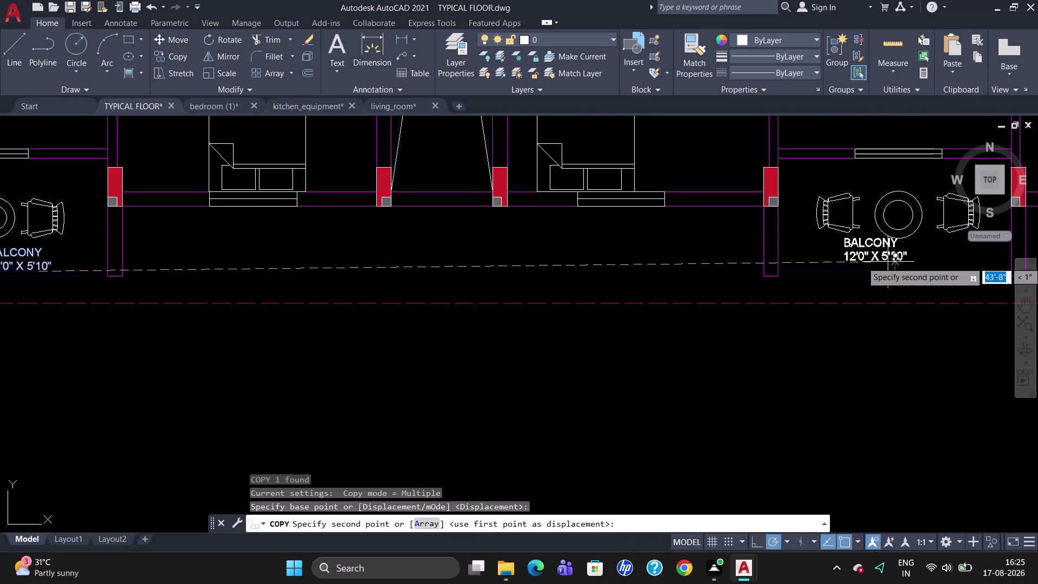
click(888, 262)
key(Escape)
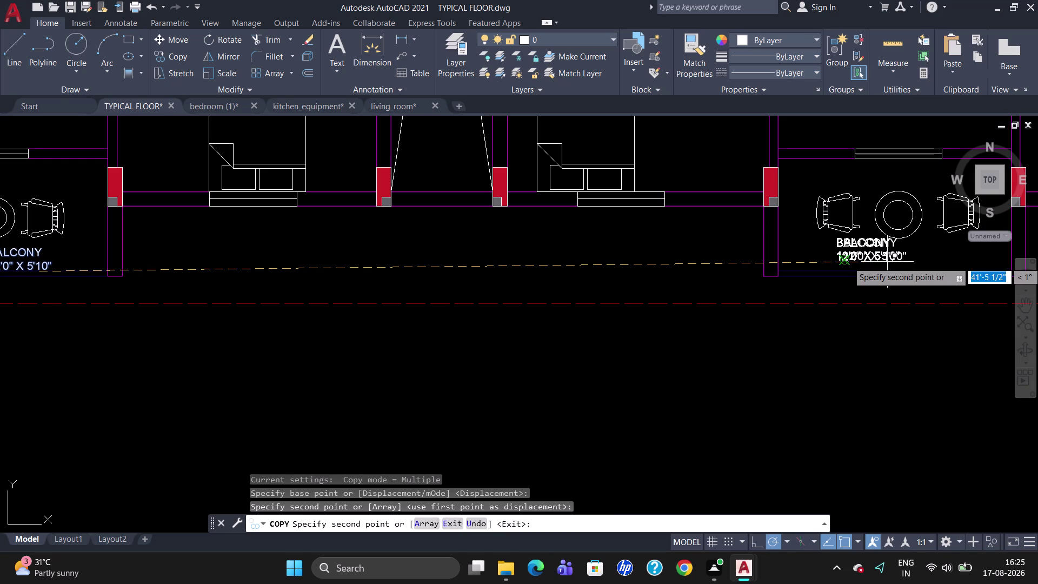
scroll(down, 3)
scroll(up, 3)
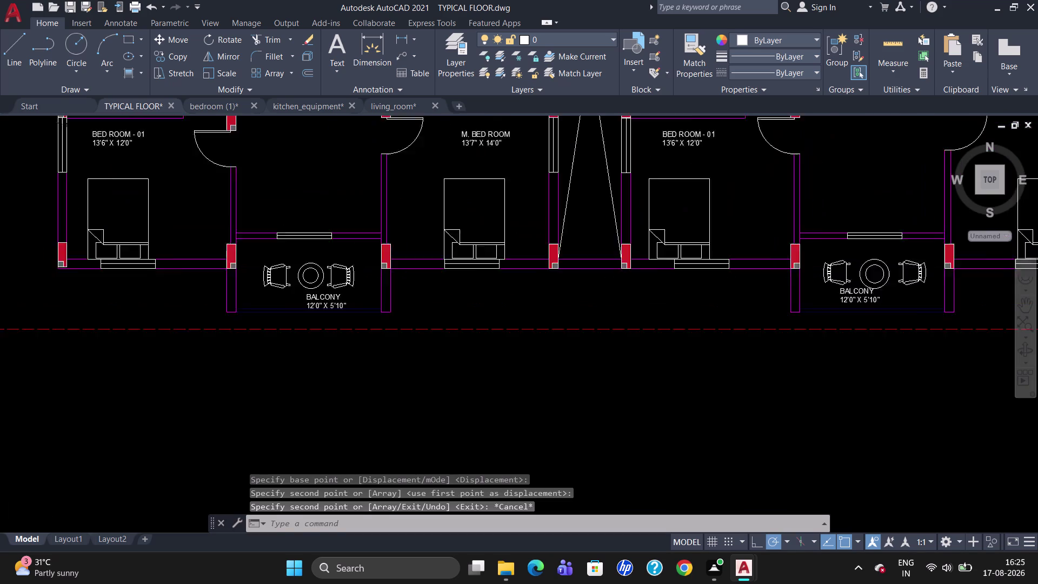
scroll(down, 3)
scroll(down, 3)
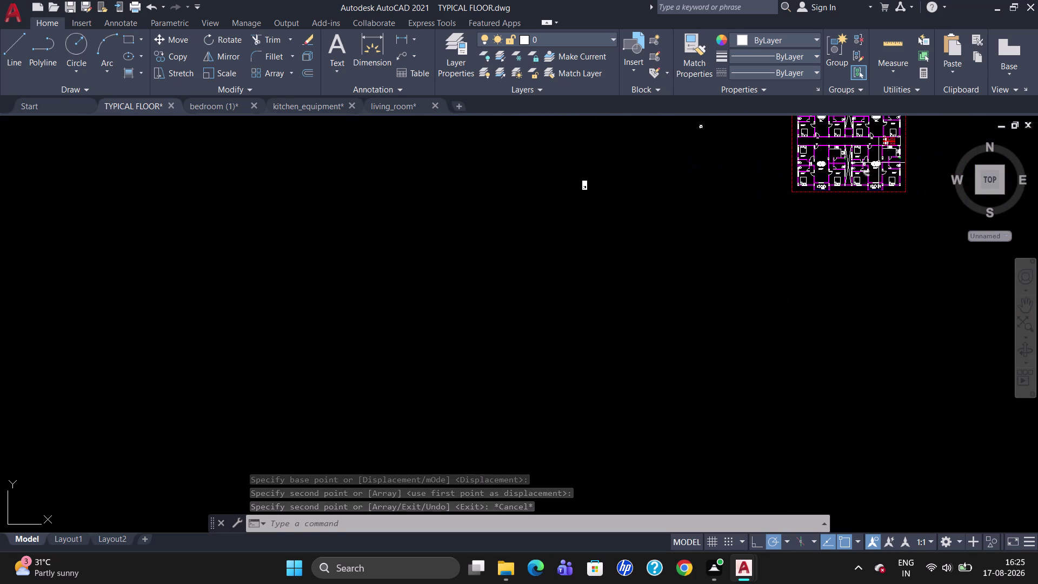
scroll(up, 3)
scroll(down, 3)
scroll(up, 3)
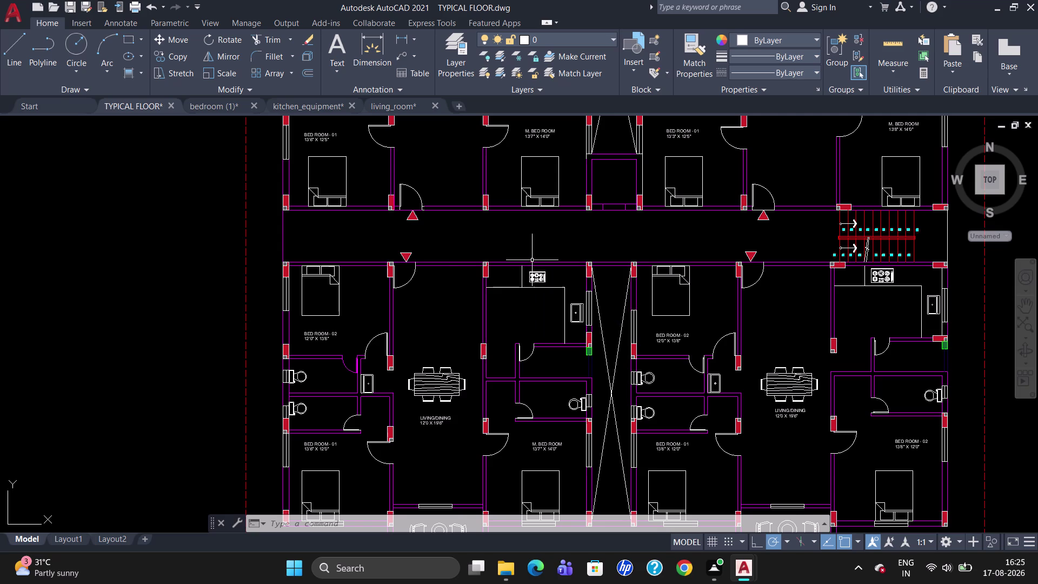
scroll(up, 3)
scroll(up, 3)
Add a 5-inch POOJA text label in a box beside the kitchen stove.
key(t)
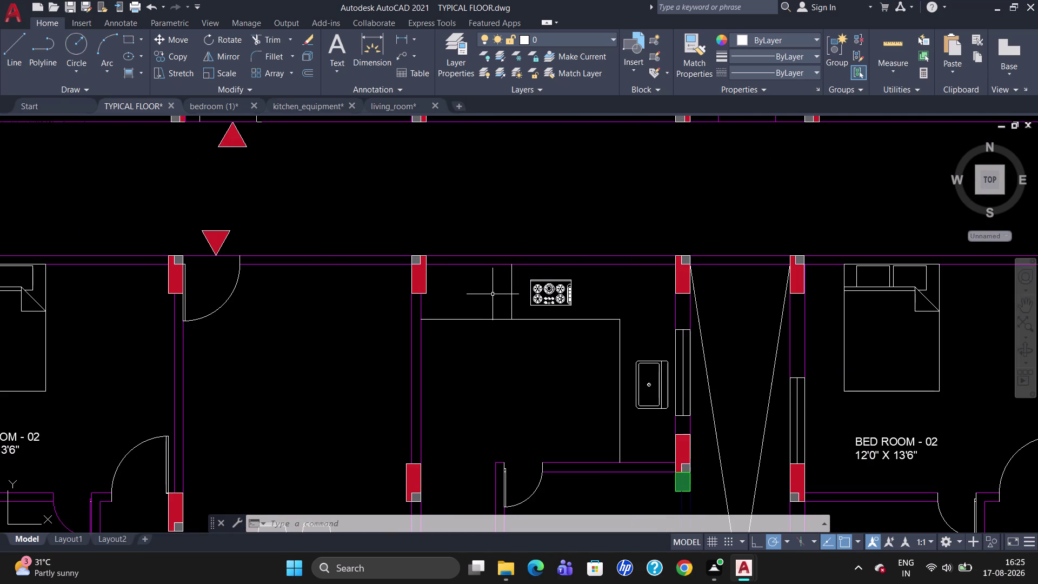
key(Return)
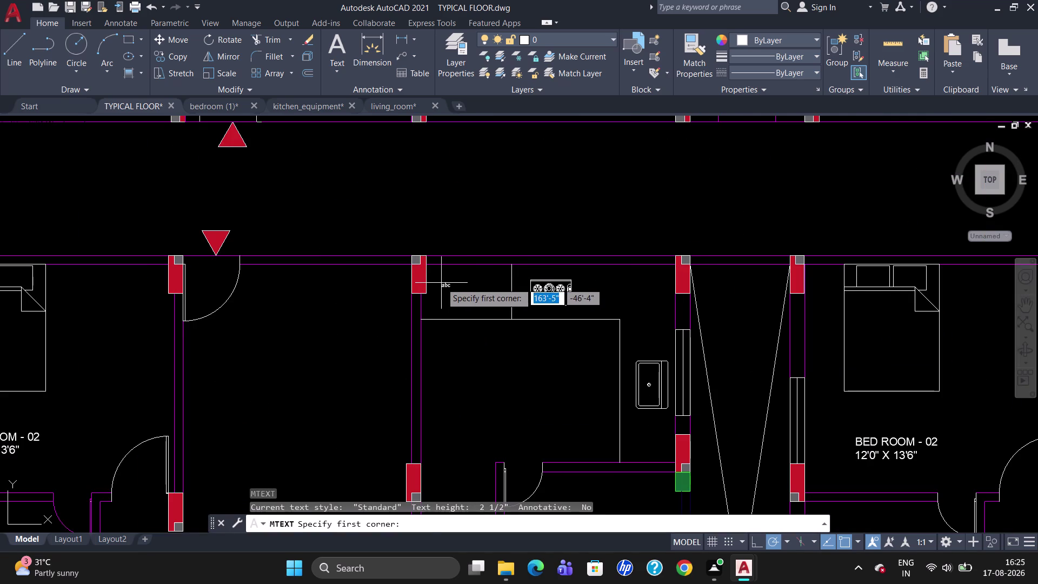
click(441, 282)
click(499, 298)
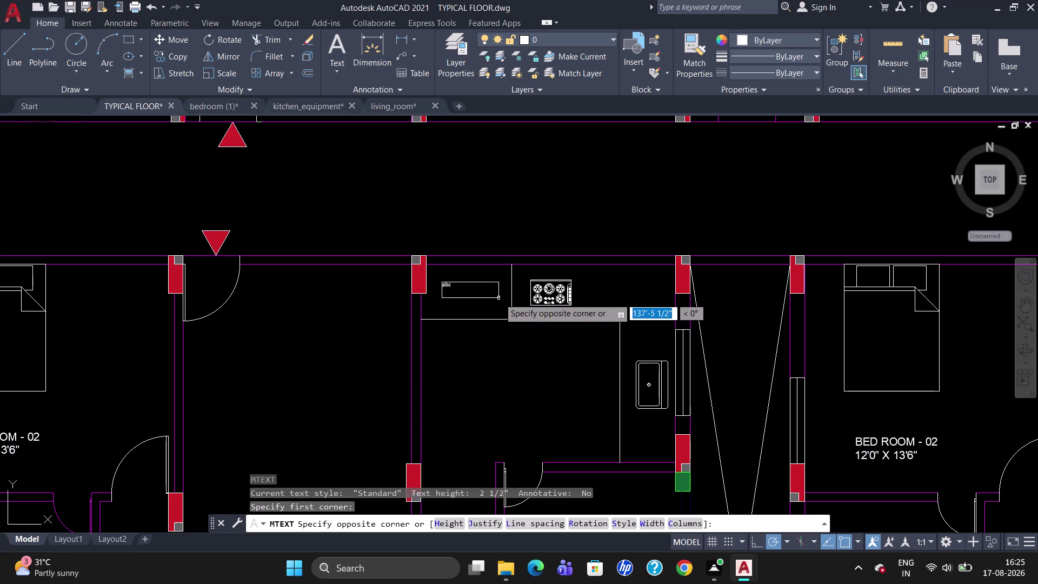
click(173, 54)
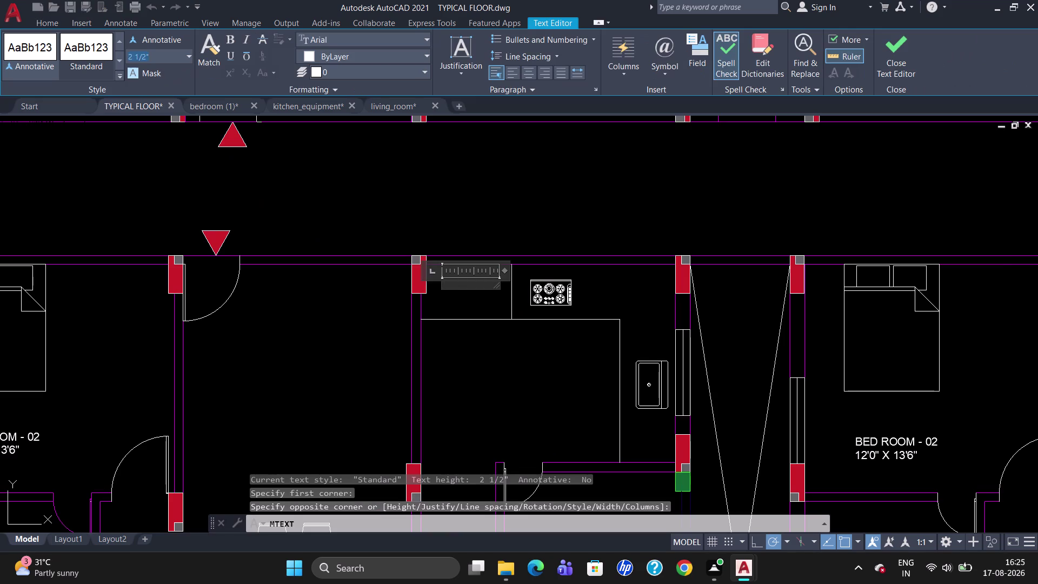
key(BackSpace)
key(5)
key(Return)
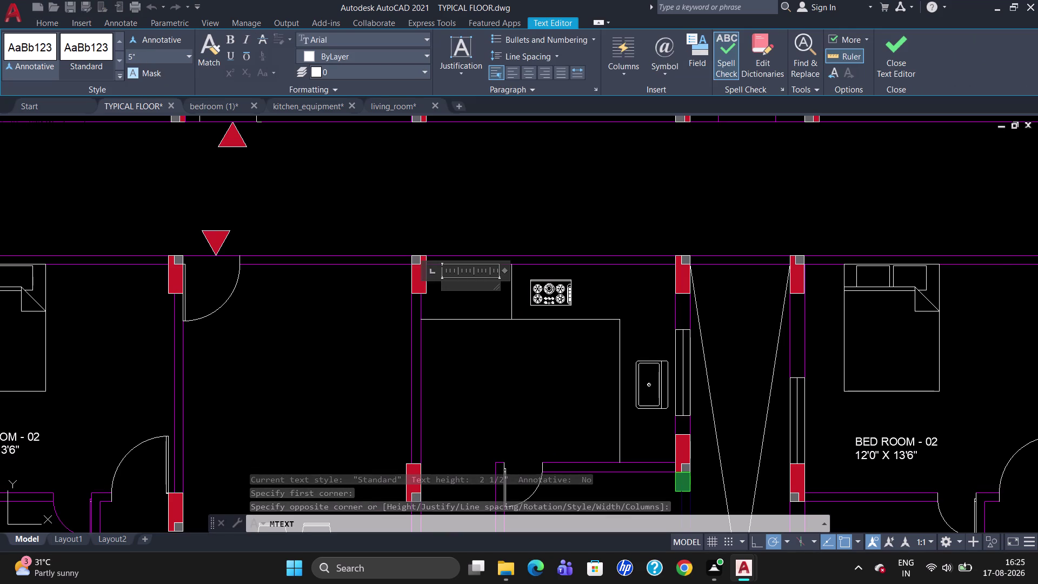
text(POOJ)
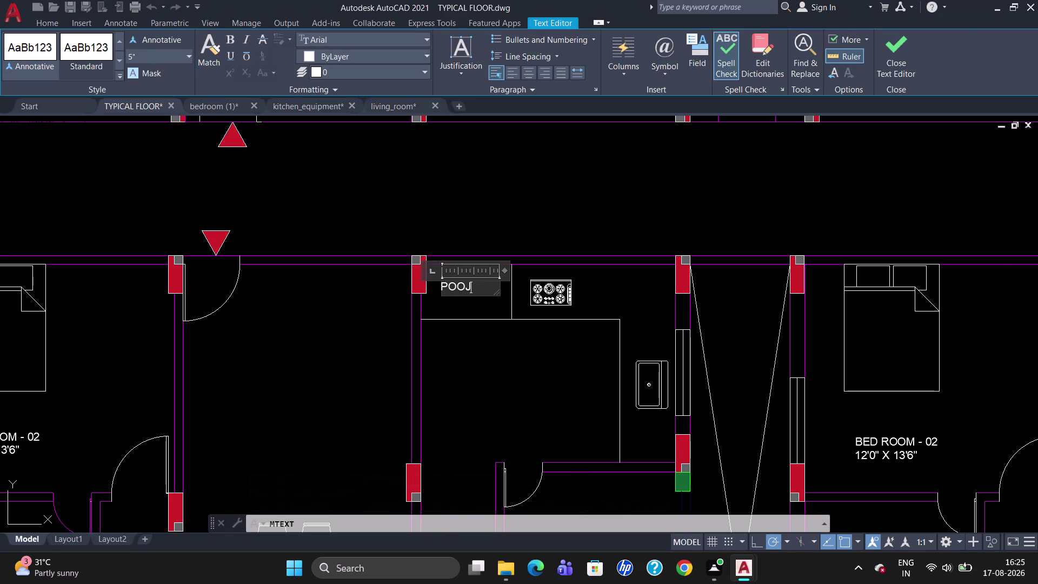
text(A)
click(494, 385)
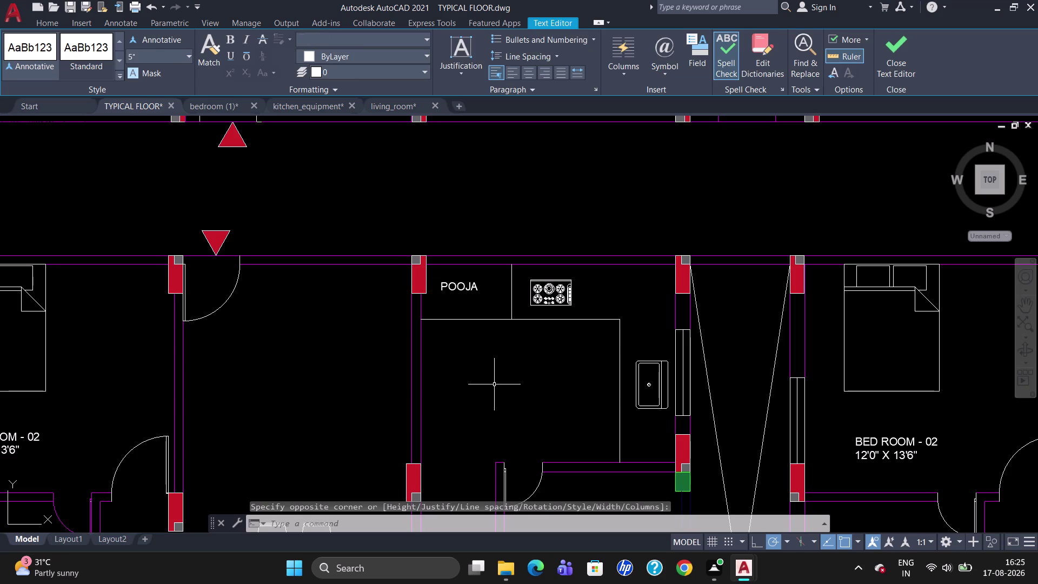
scroll(up, 3)
scroll(down, 3)
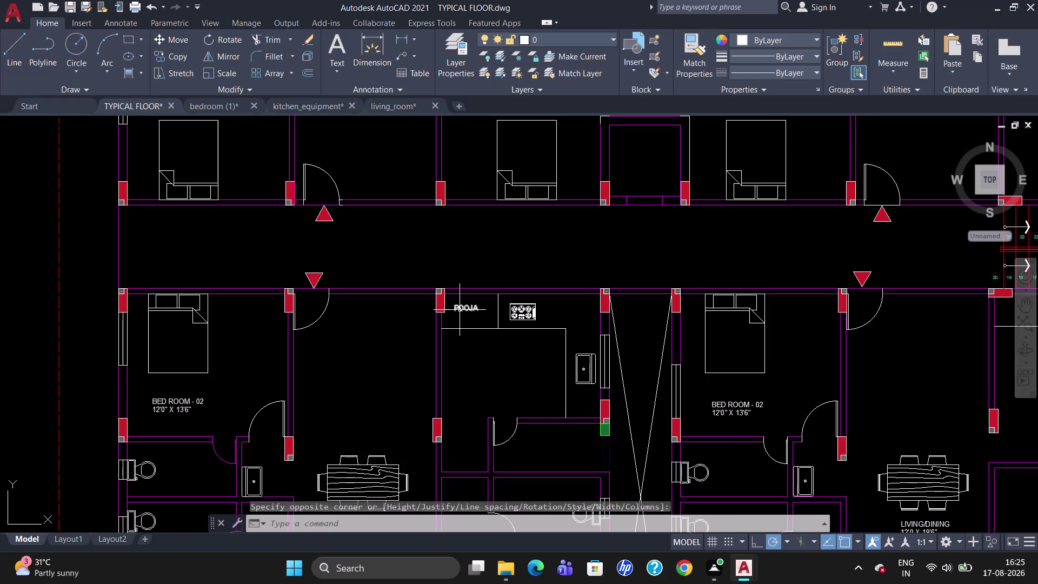
Copy the POOJA label into the right-hand unit and both upper units.
click(459, 309)
text(CO)
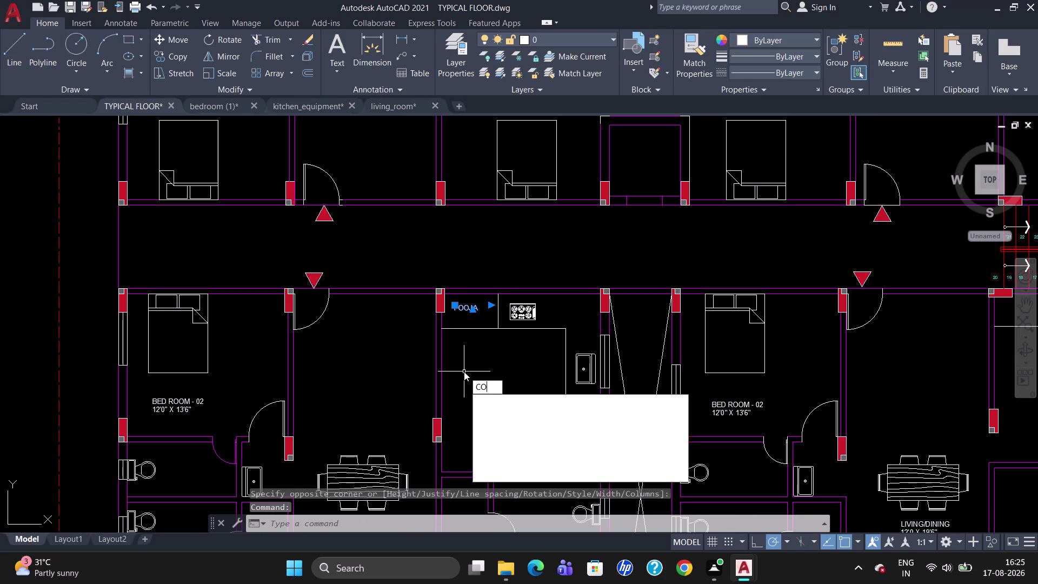
key(Return)
click(461, 314)
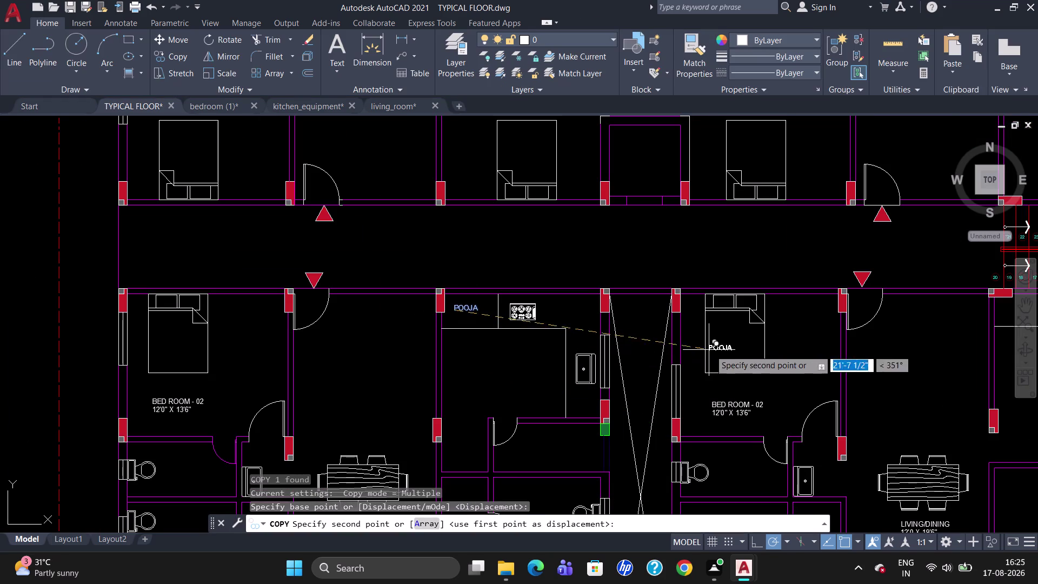
scroll(down, 3)
scroll(up, 3)
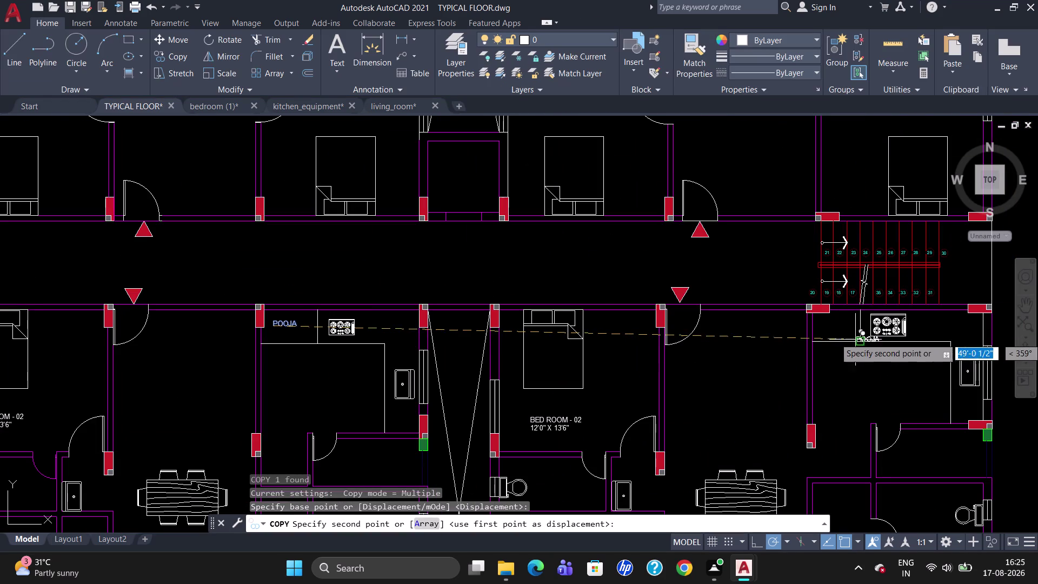
click(830, 330)
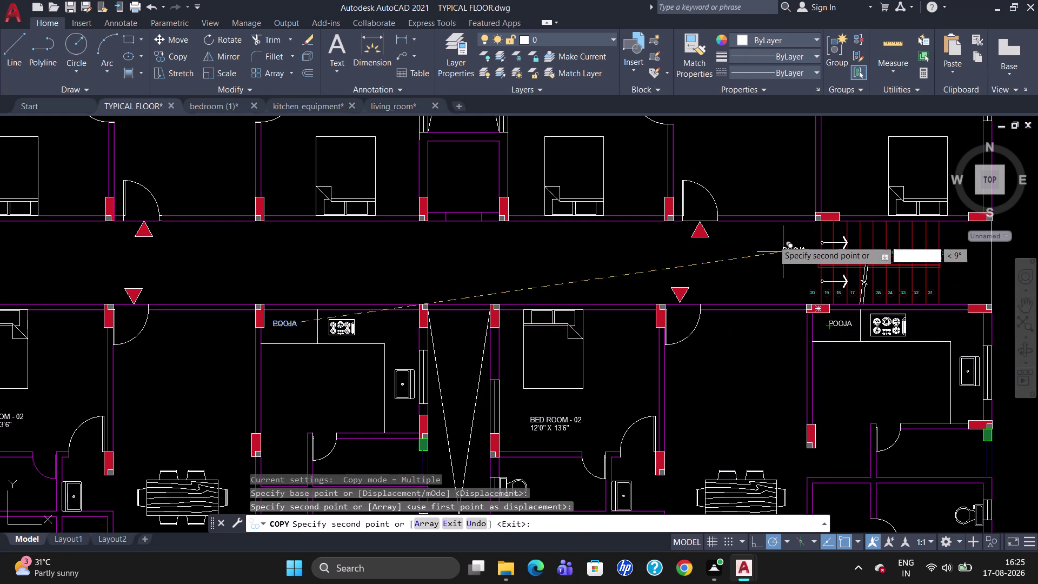
scroll(down, 3)
scroll(up, 3)
scroll(down, 3)
scroll(up, 3)
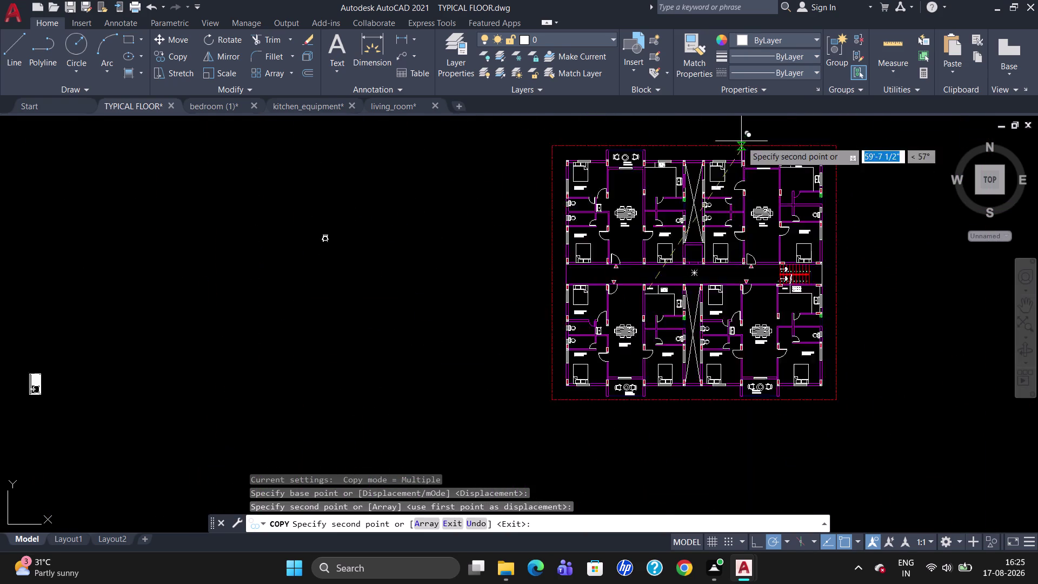
scroll(up, 3)
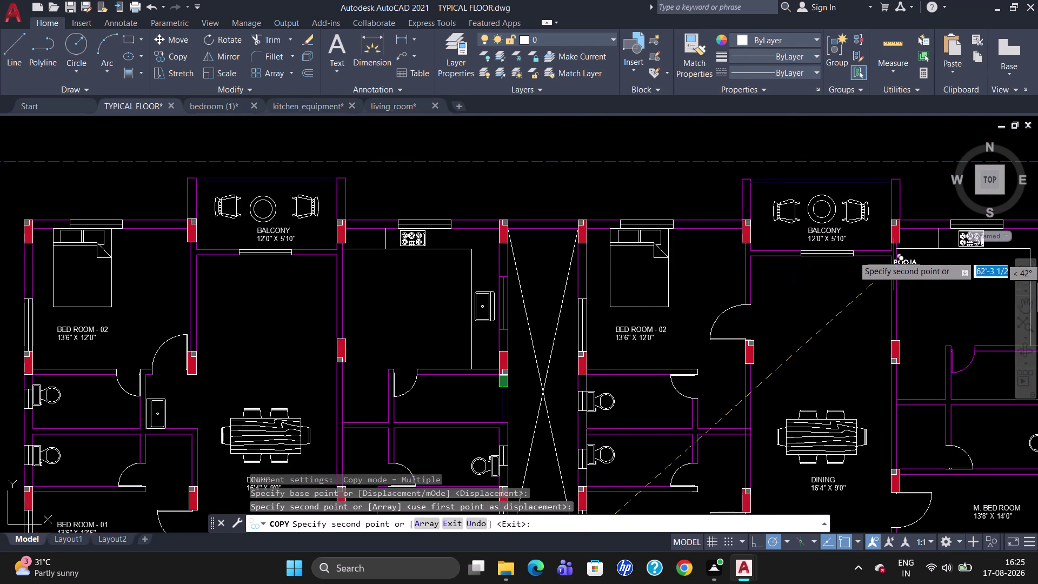
click(911, 239)
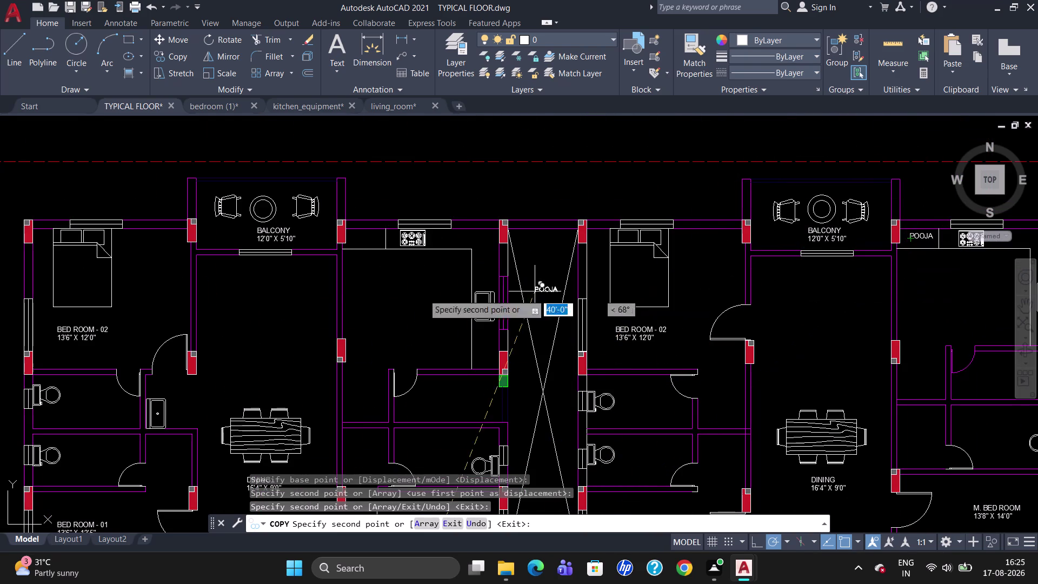
click(352, 242)
key(Escape)
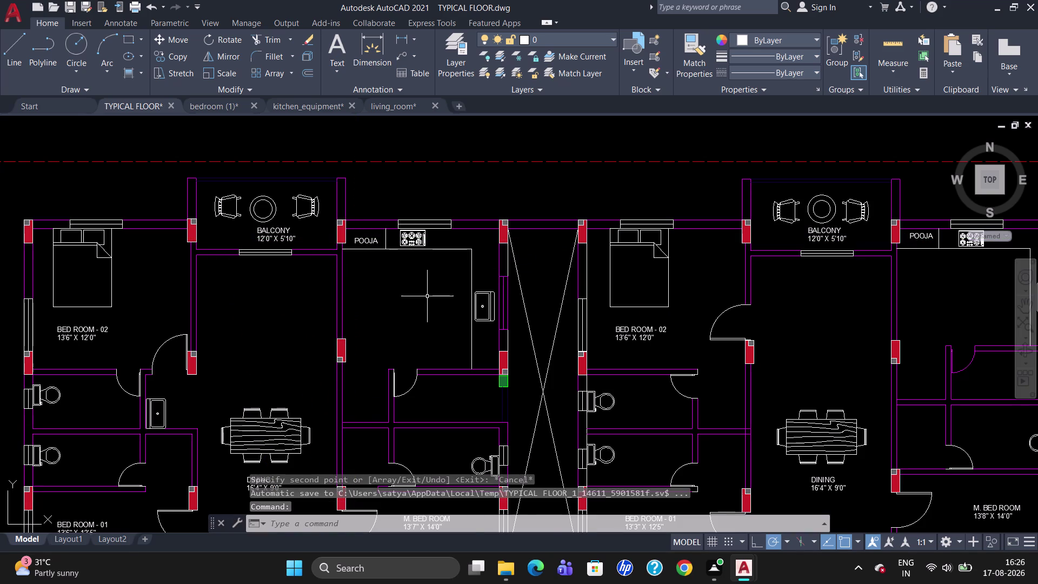
Select one new POOJA copy, try repositioning it, then cancel.
scroll(down, 3)
scroll(up, 3)
click(387, 175)
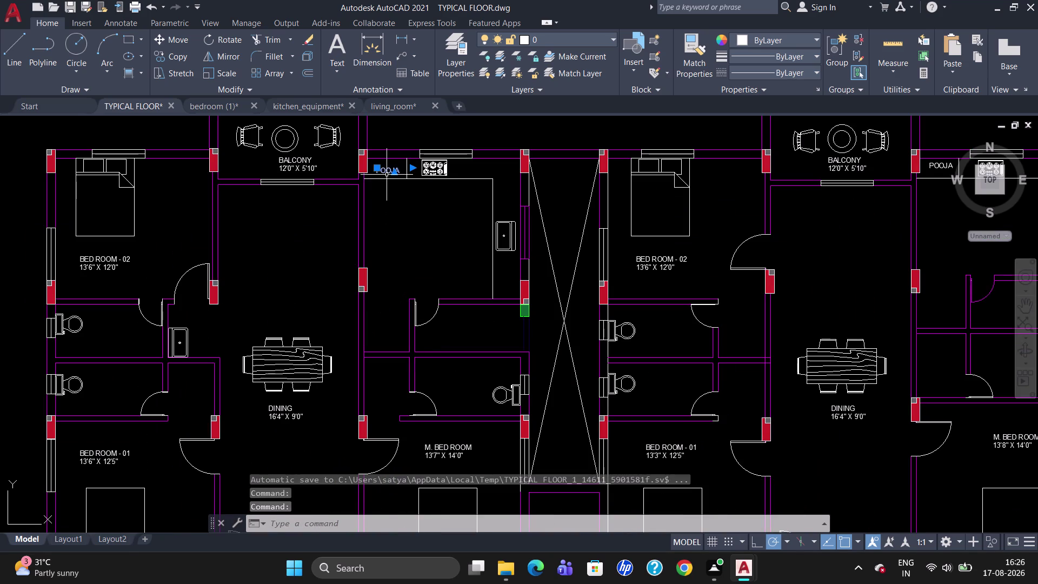
click(377, 170)
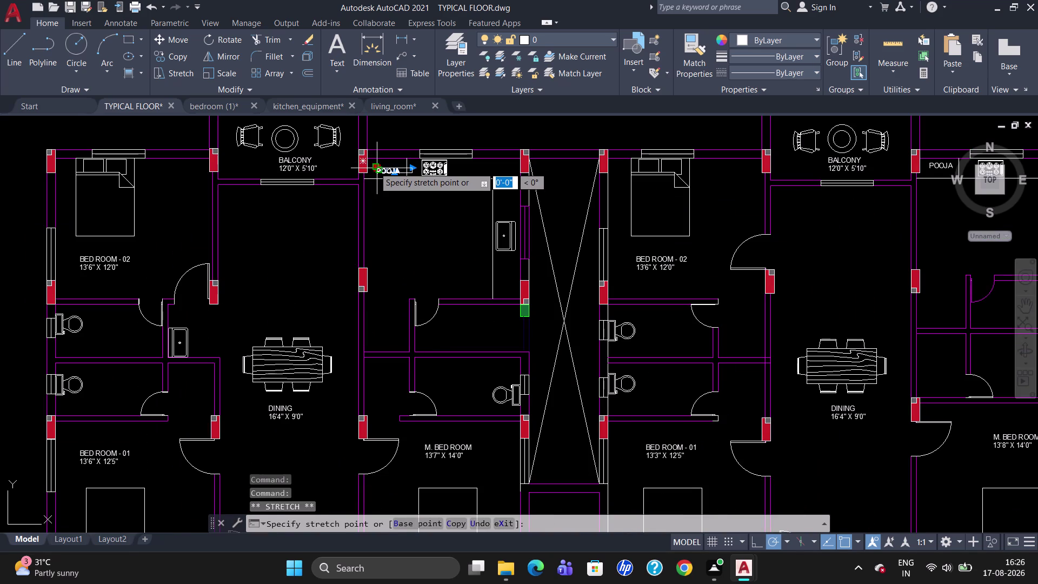
click(374, 165)
key(Escape)
scroll(down, 3)
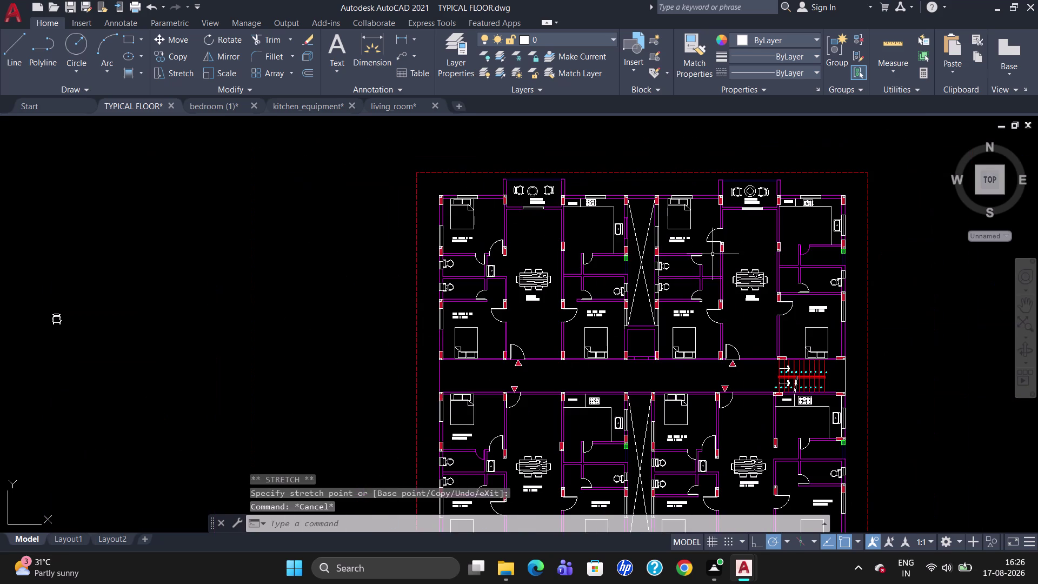
scroll(up, 3)
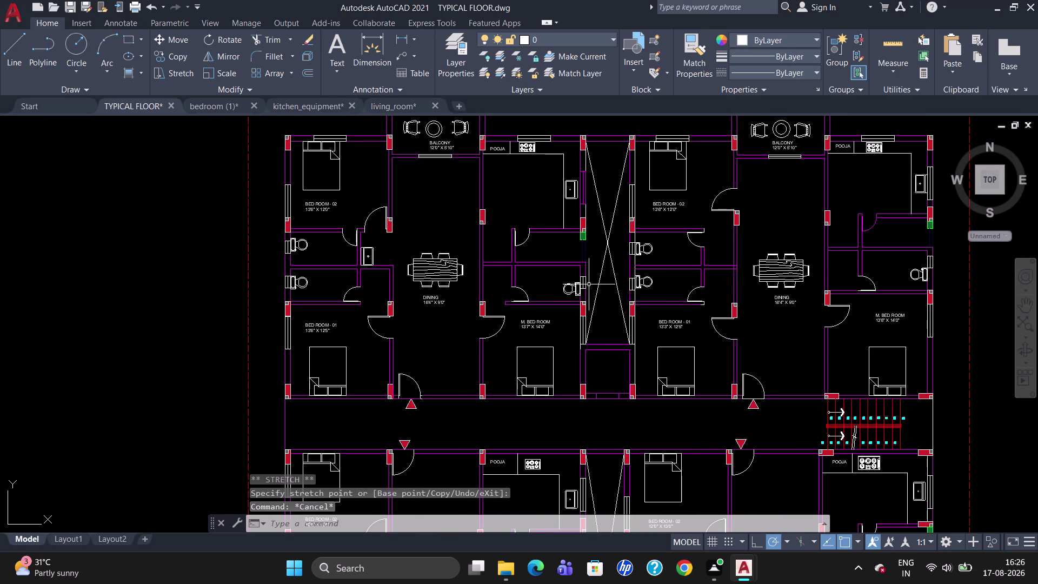
Zoom around the floor plan to review the placed POOJA labels.
scroll(down, 3)
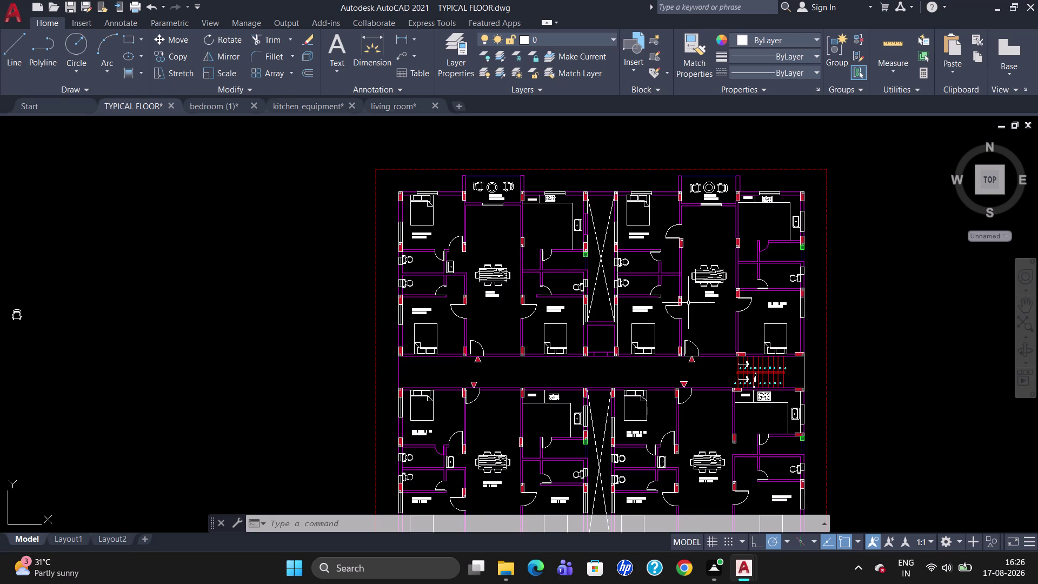
scroll(up, 3)
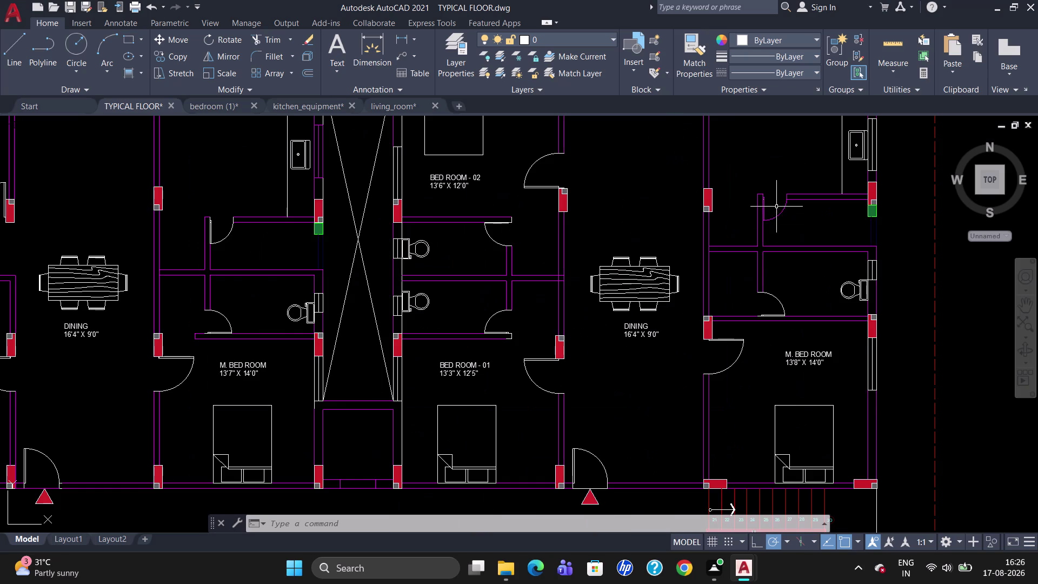
scroll(down, 3)
scroll(up, 3)
scroll(down, 3)
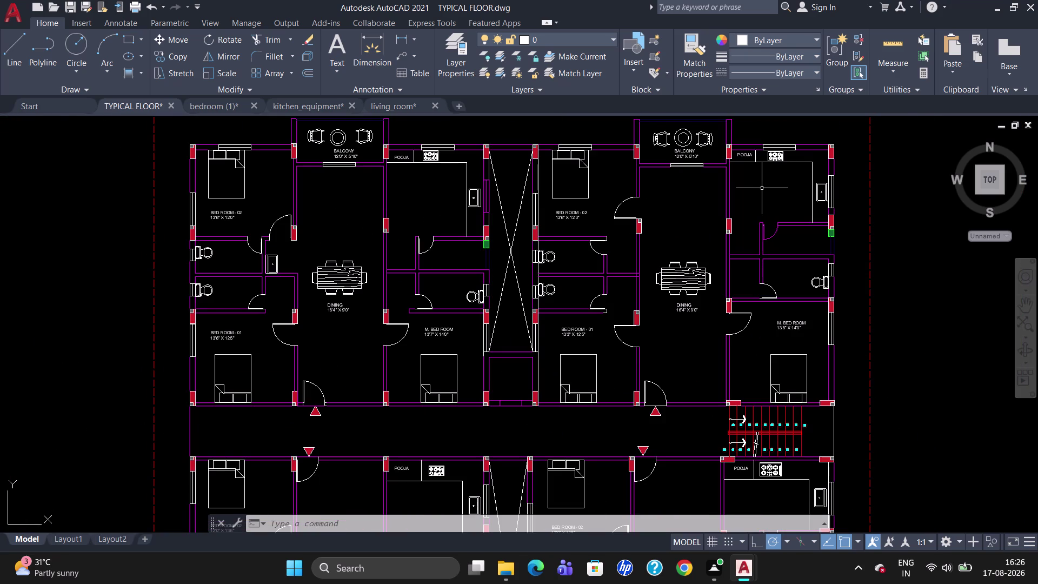
Start an MTEXT box in the right unit's kitchen with 5-inch text height.
key(t)
key(Return)
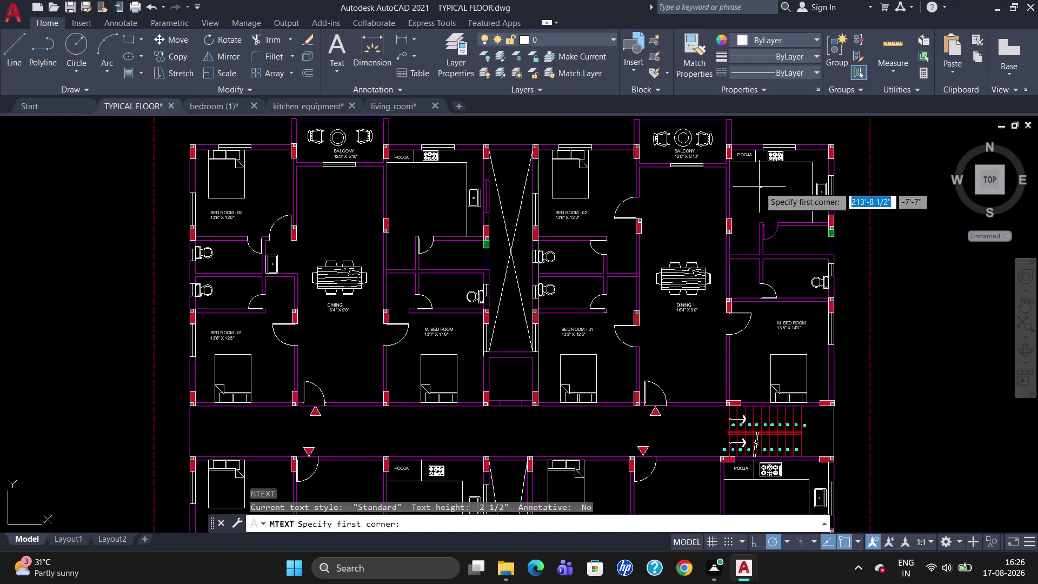
click(755, 187)
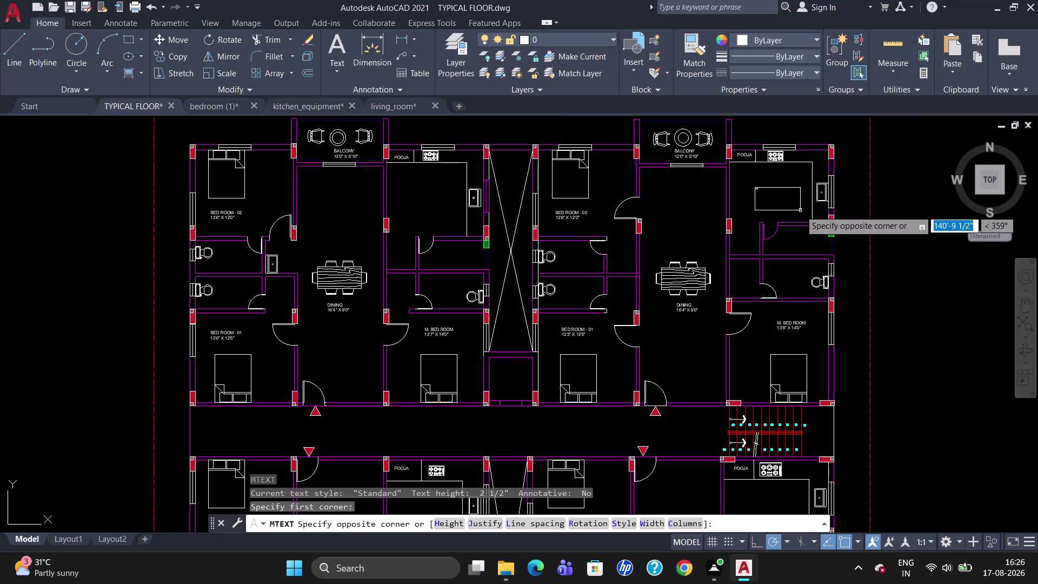
click(808, 198)
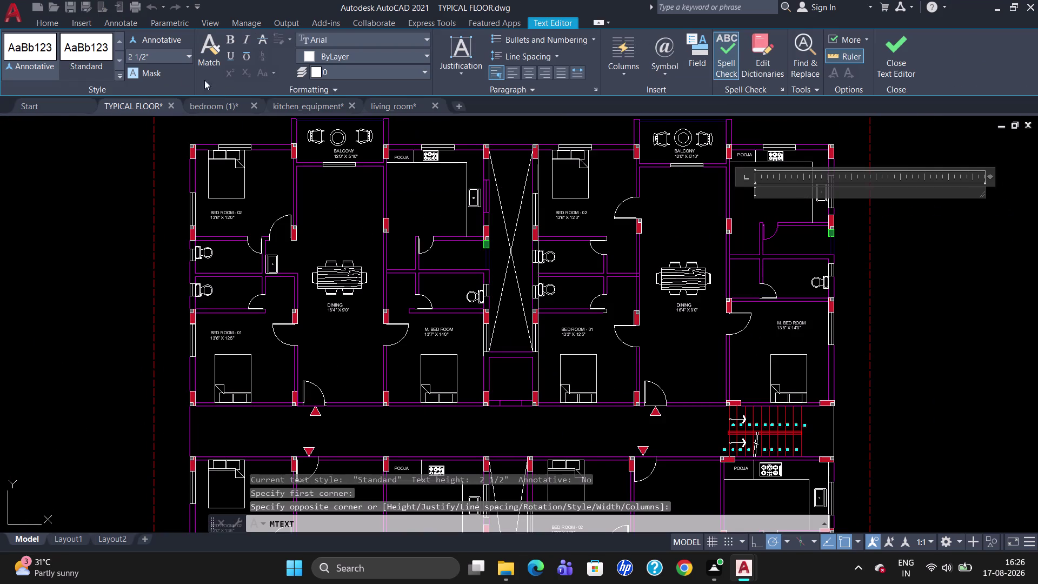
click(173, 59)
key(BackSpace)
key(5)
key(Return)
Type KITCHEN and begin the 13'7 1/2 size line, deleting a wrongly stacked fraction.
text(K)
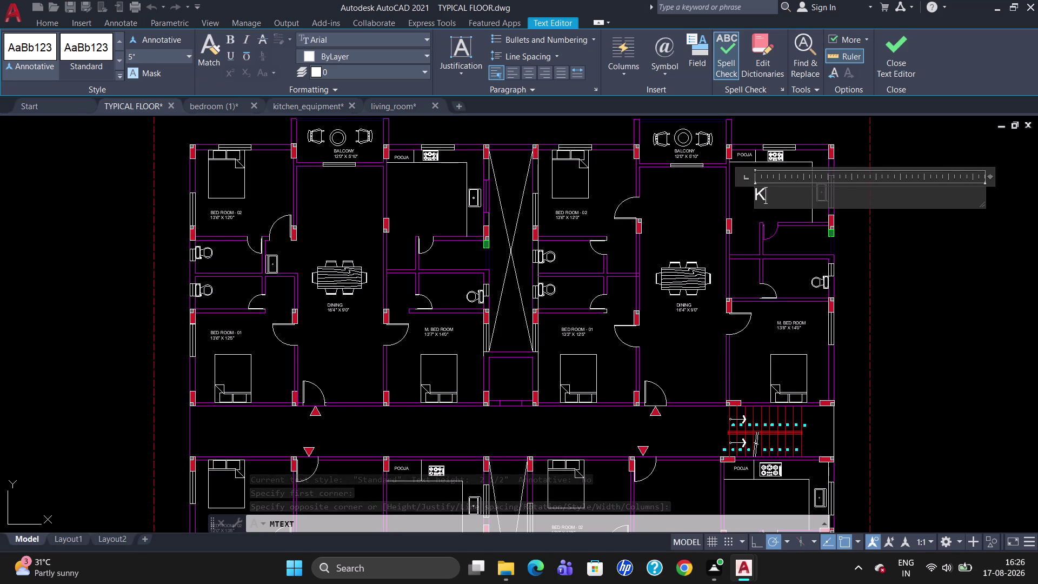
text(ITCHEN)
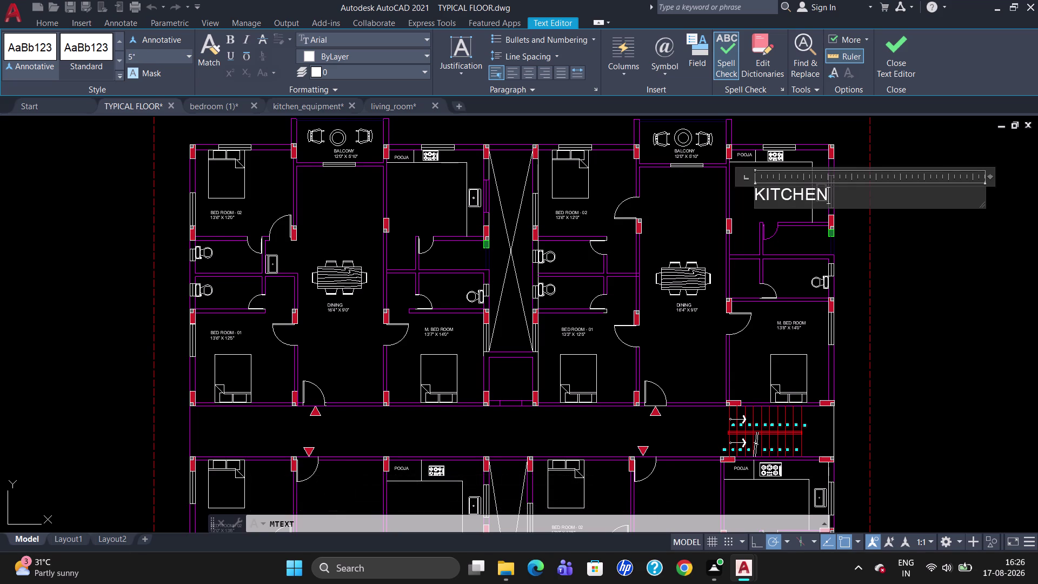
key(Return)
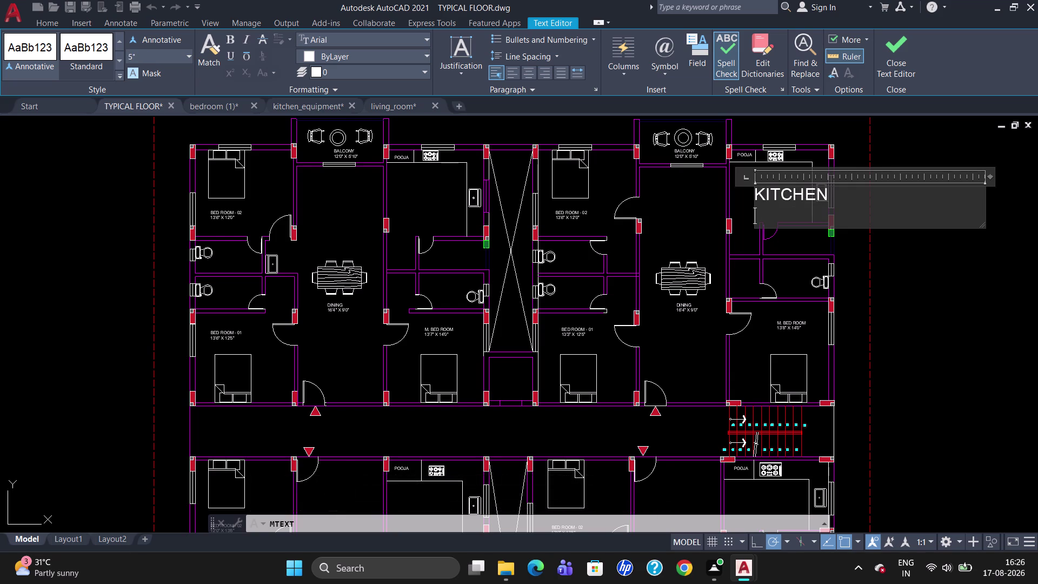
text(13)
text(')
text(71)
key(slash)
key(2)
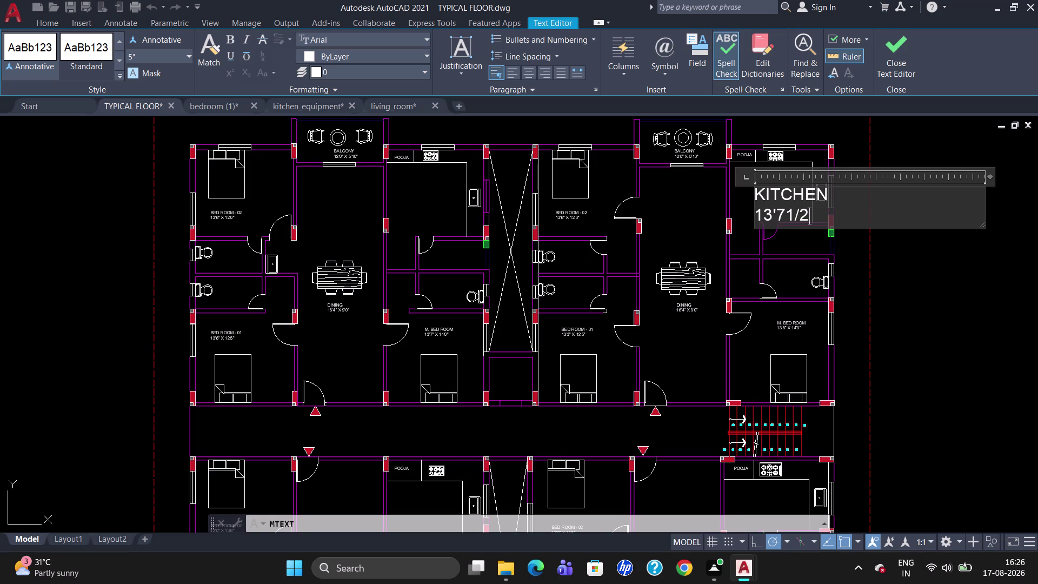
key(shift+quotedbl)
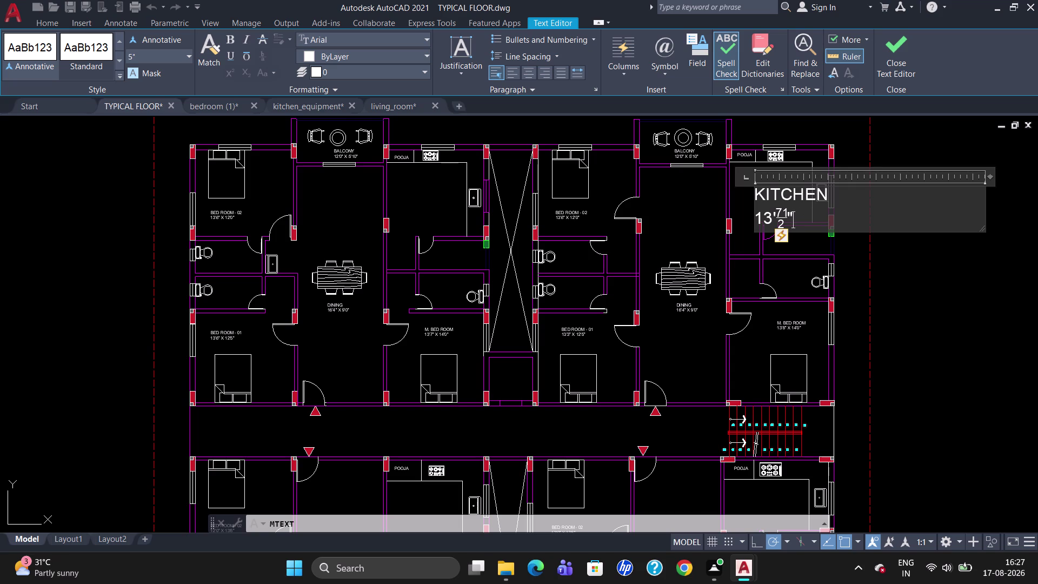
key(BackSpace)
key(BackSpace)
key(BackSpace)
key(BackSpace)
key(BackSpace)
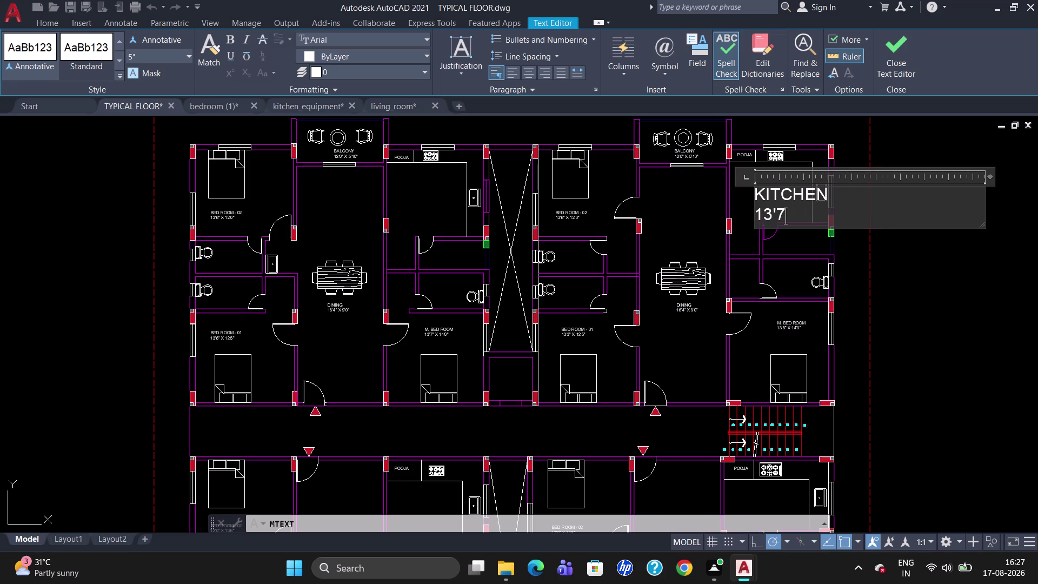
Complete the size as 13'7 ½ X 10'0" with a stacked fraction and close the editor.
key(space)
text(1)
key(slash)
key(2)
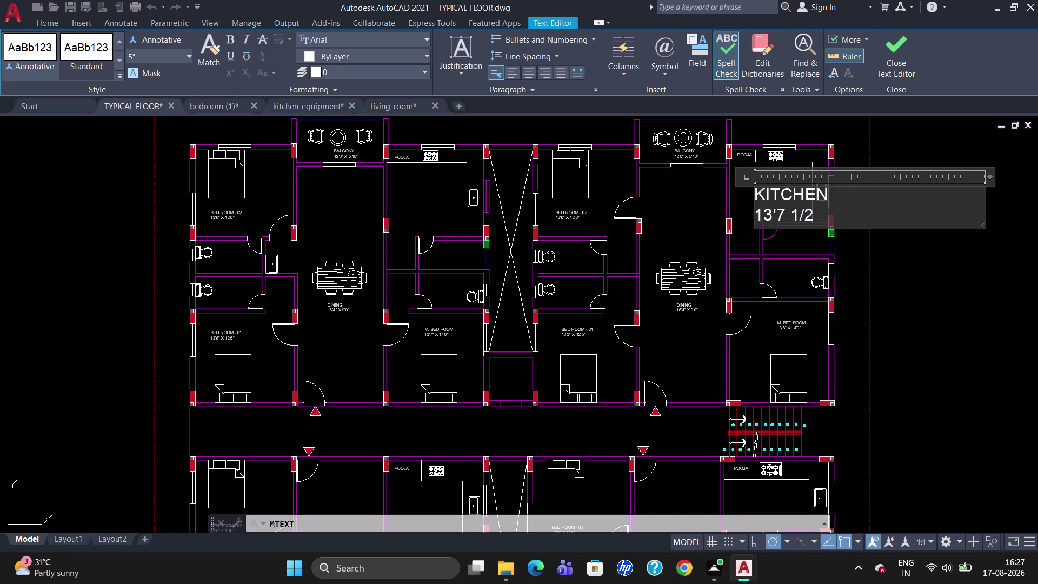
key(space)
text(X)
key(space)
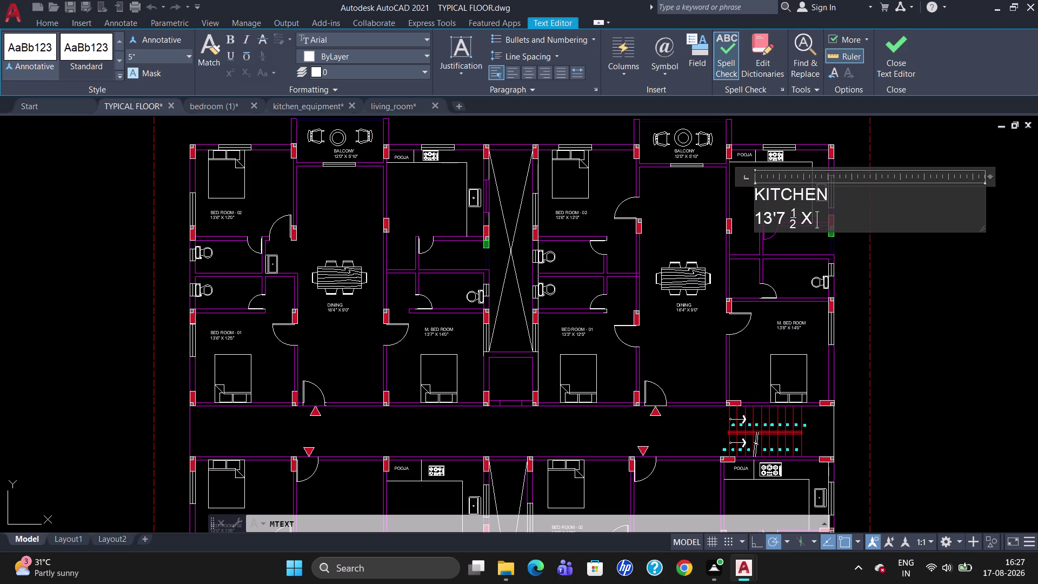
text(10'0)
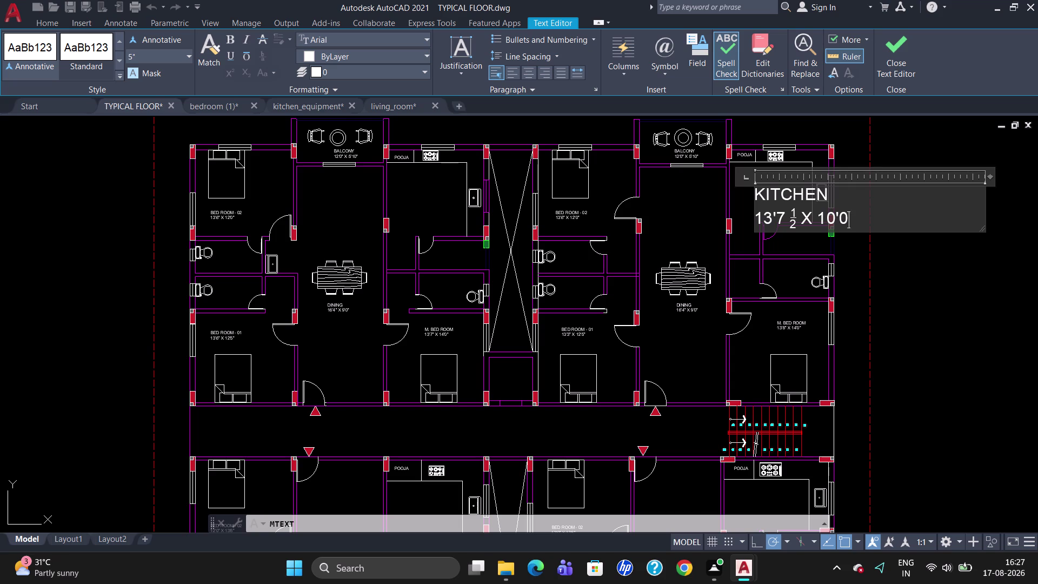
text(")
click(436, 207)
scroll(up, 3)
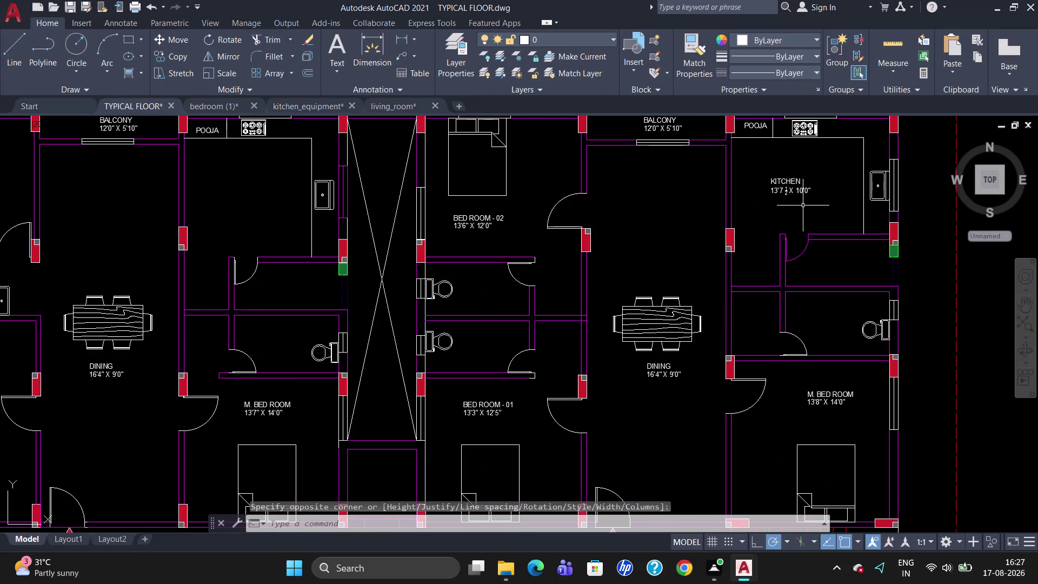
Copy the KITCHEN 13'7 ½" X 10'0" label into the upper-left, lower and lower-right kitchens.
scroll(up, 3)
scroll(down, 3)
click(788, 175)
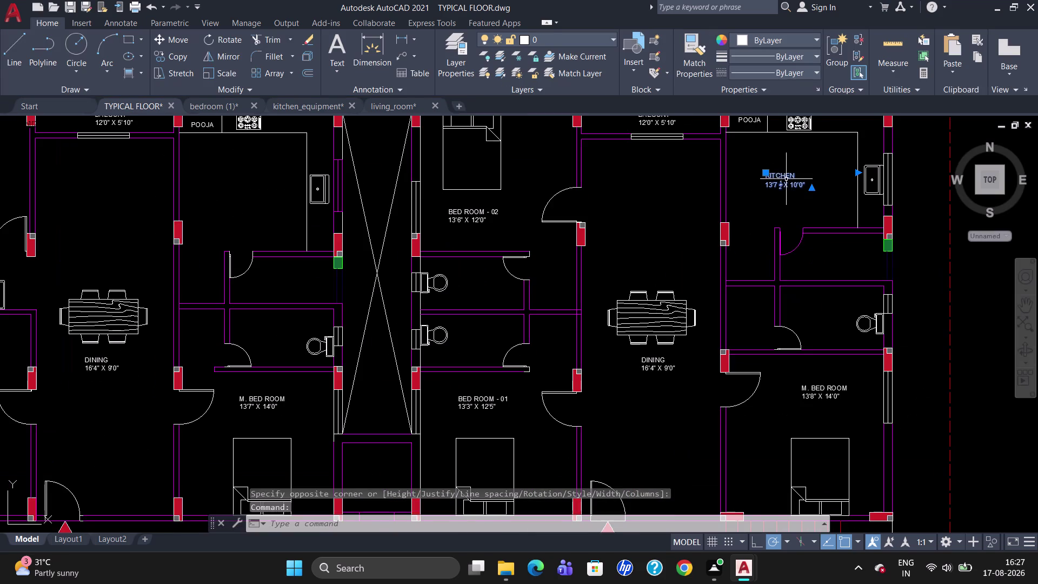
text(CO)
key(Return)
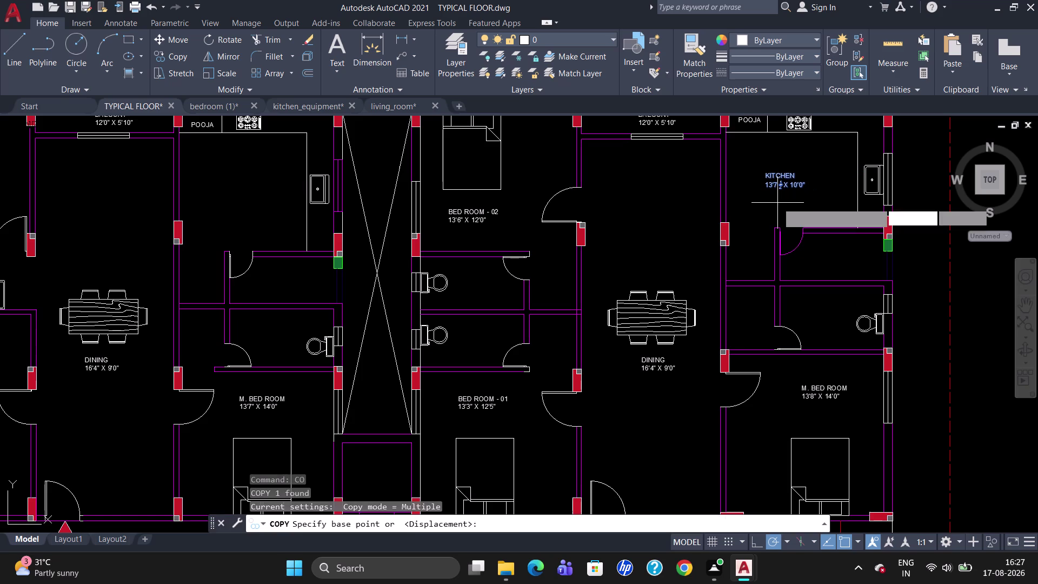
click(773, 173)
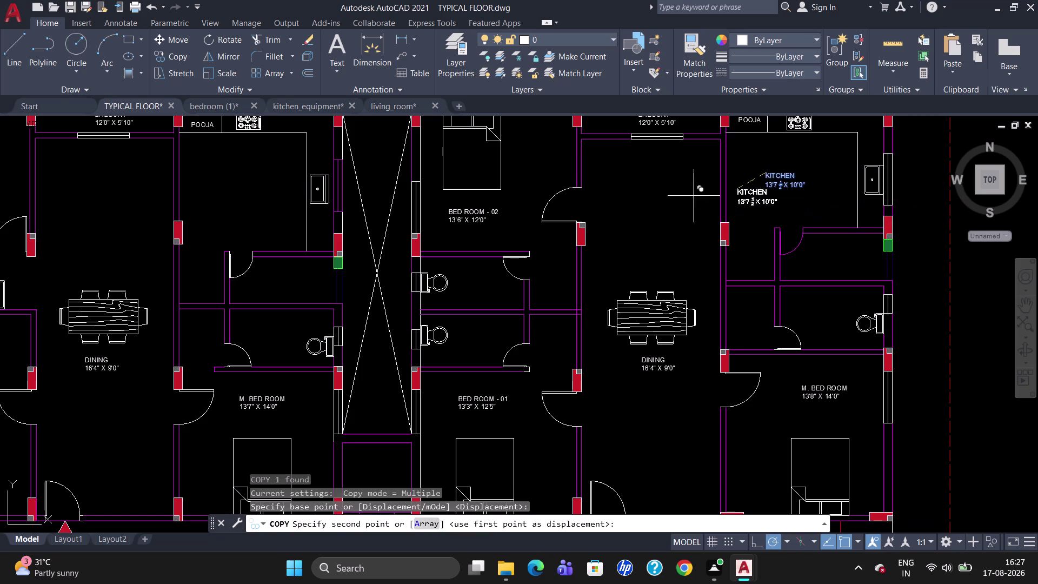
click(226, 158)
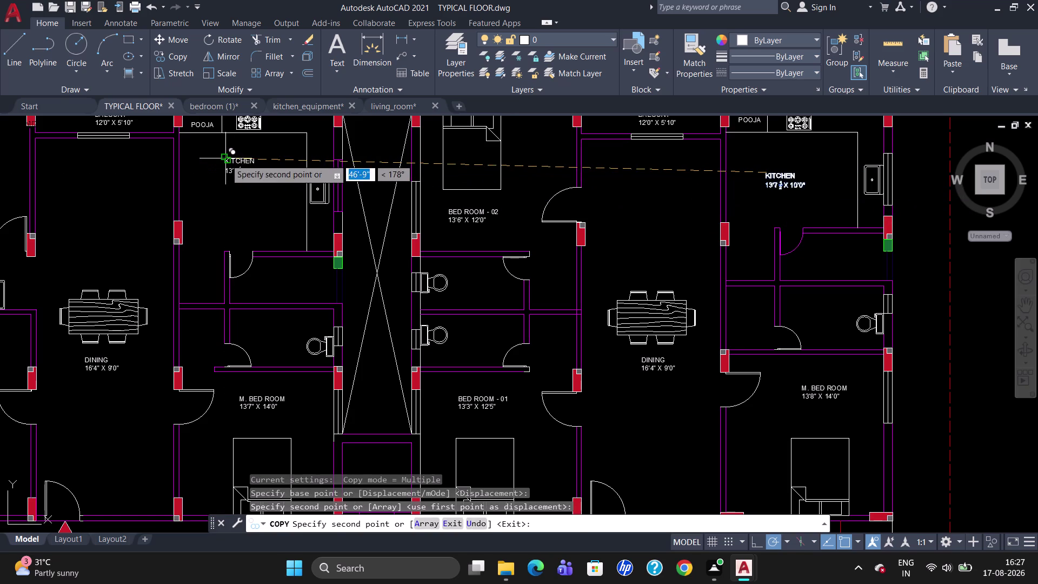
scroll(down, 3)
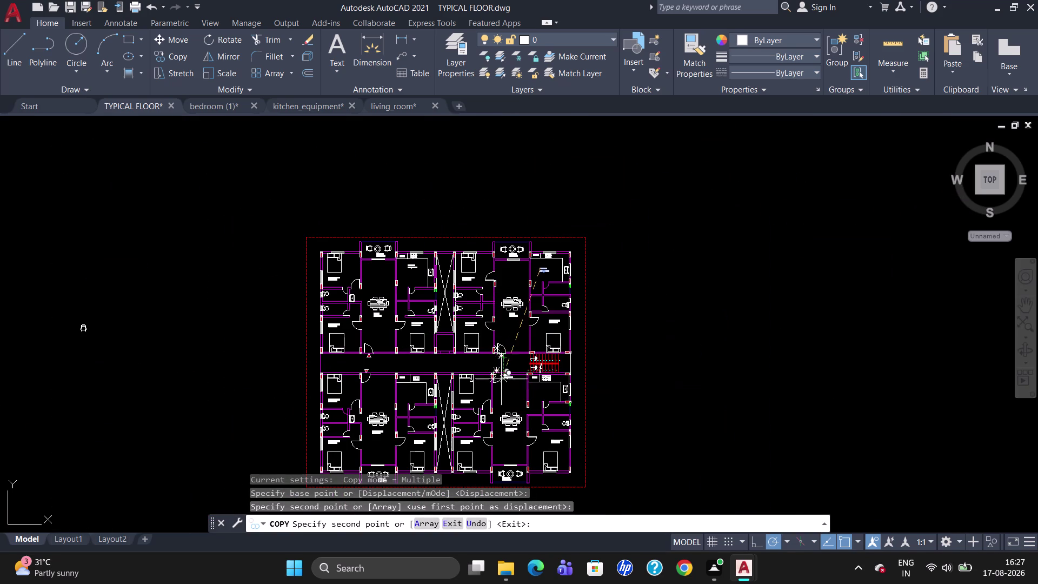
scroll(up, 3)
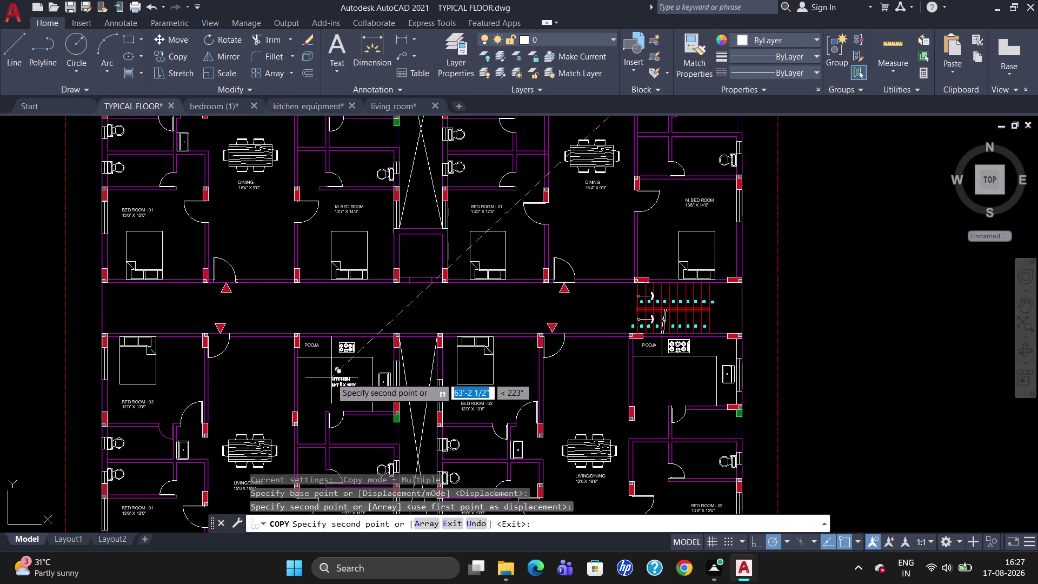
click(331, 376)
click(665, 373)
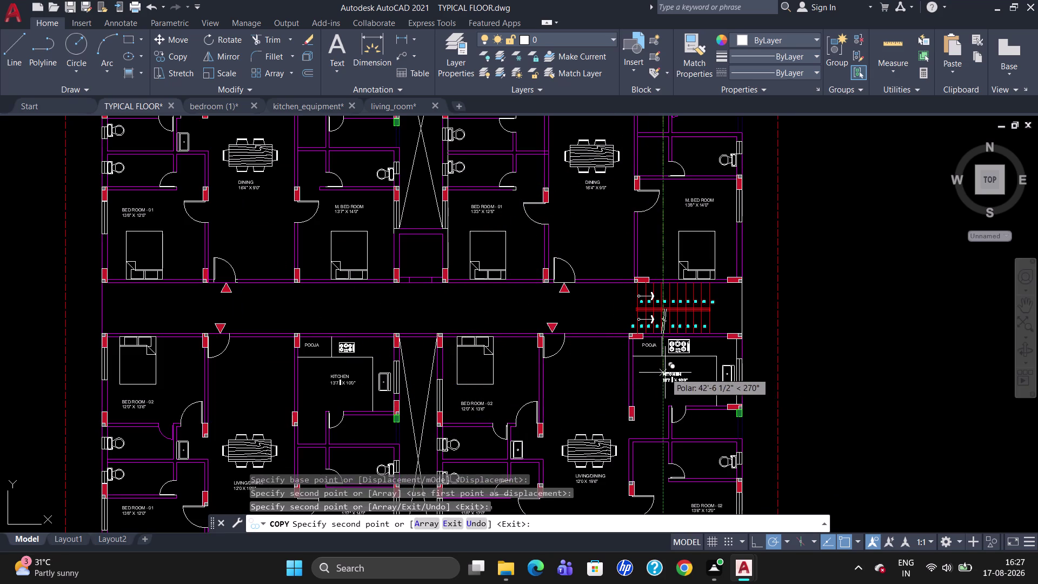
key(Escape)
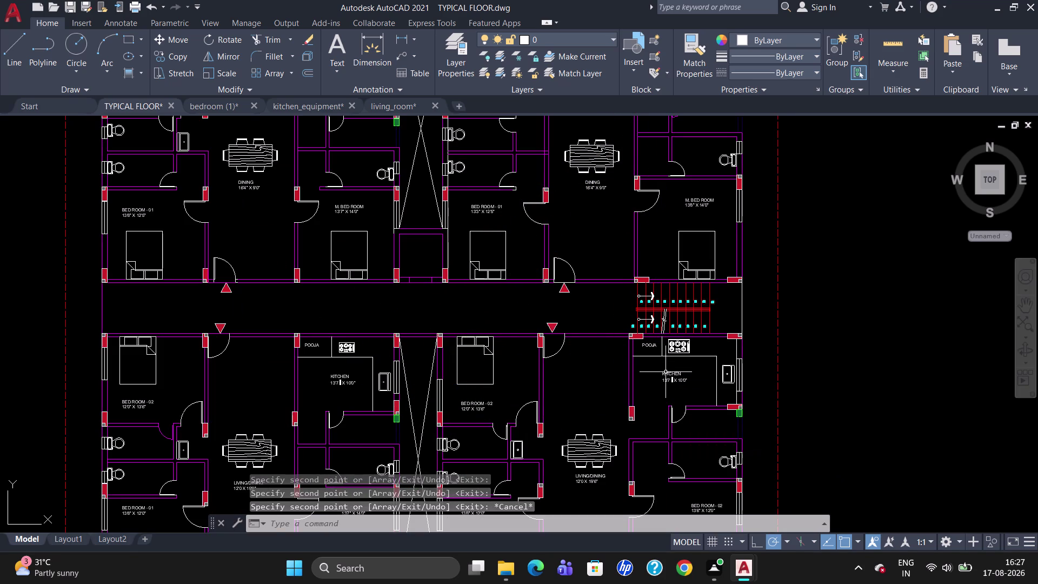
scroll(up, 3)
Change the lower-right kitchen label's width from 13'7 ½ to 13'4 ½.
double_click(665, 365)
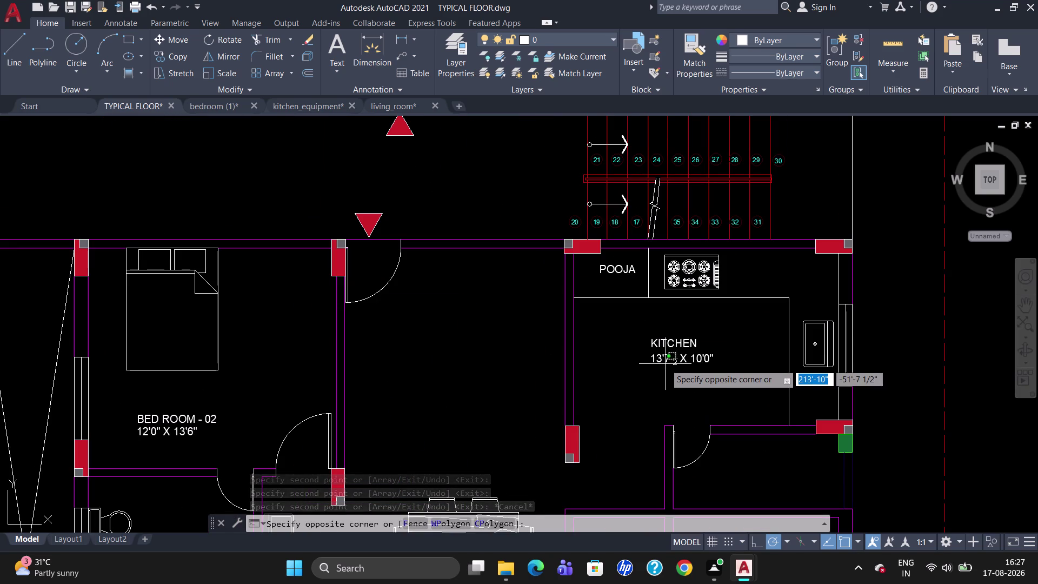
double_click(671, 359)
double_click(670, 352)
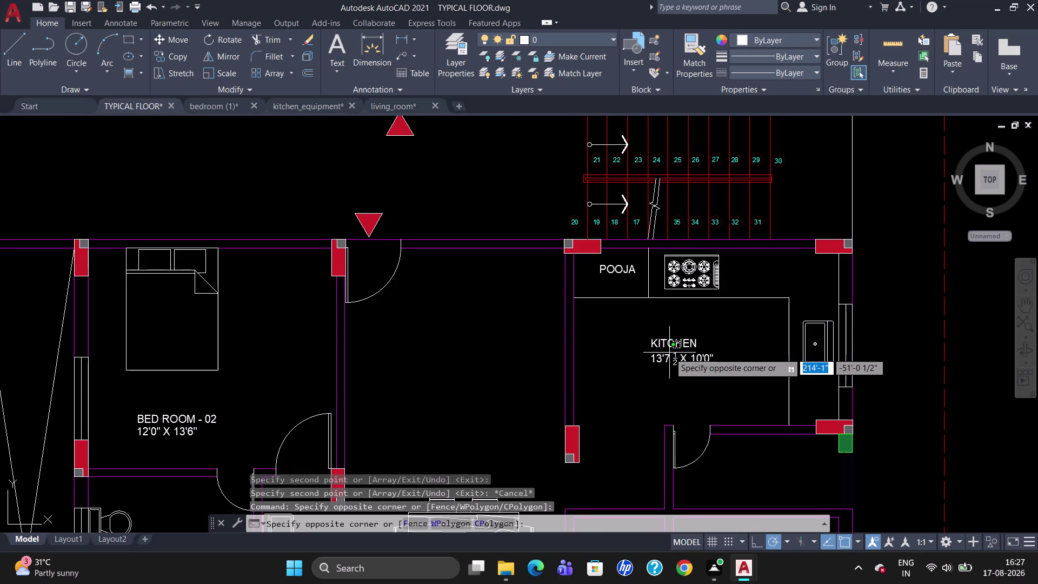
double_click(670, 345)
click(669, 358)
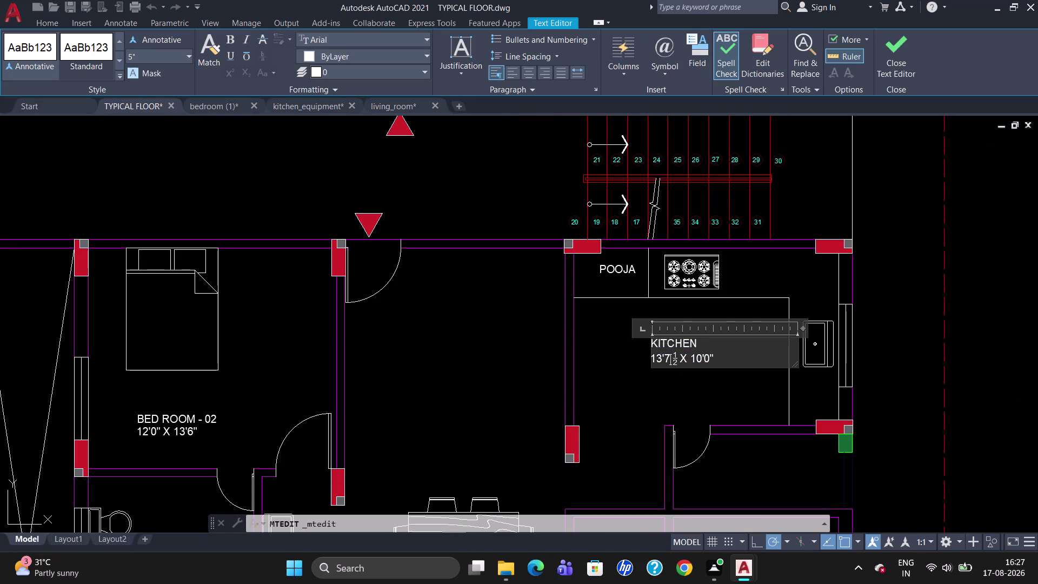
key(BackSpace)
key(4)
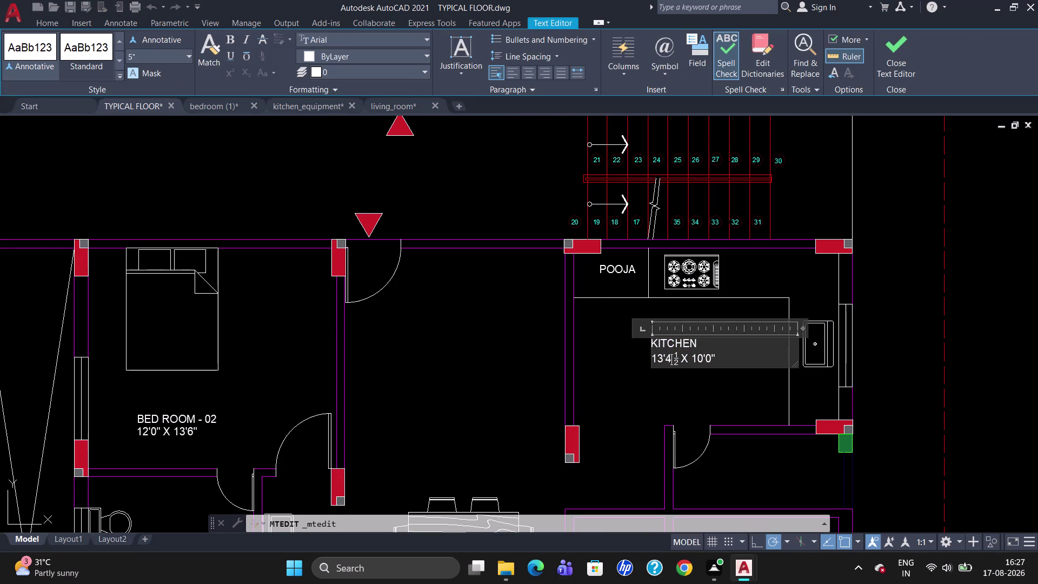
click(436, 304)
scroll(down, 3)
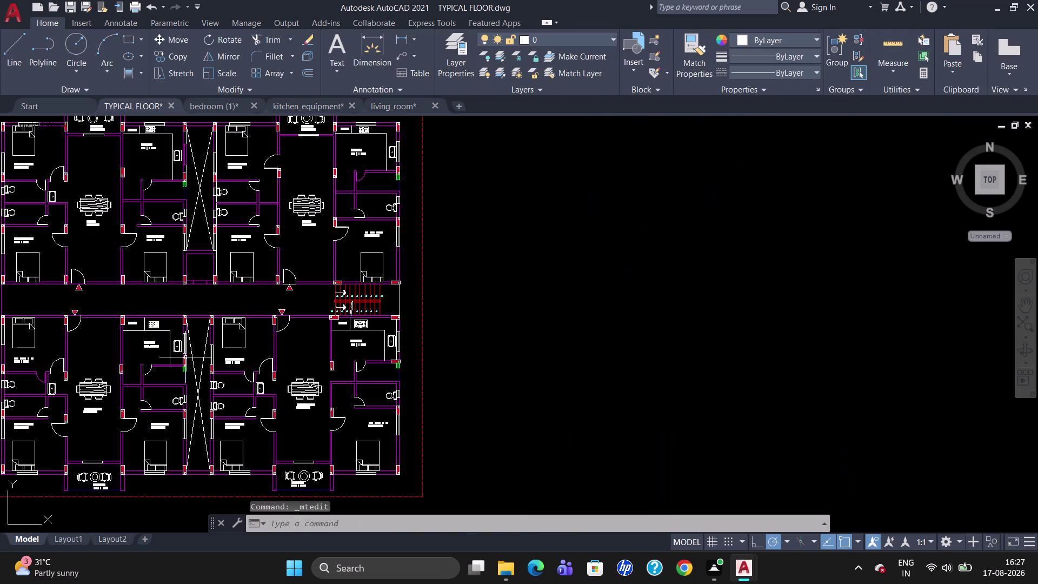
scroll(up, 3)
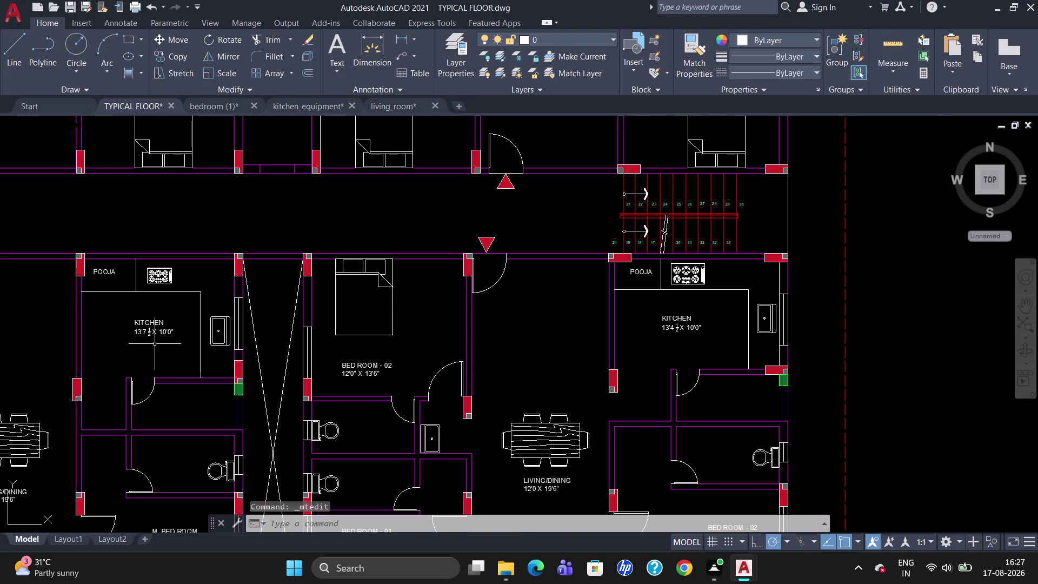
scroll(up, 3)
Change the lower-left kitchen label's width from 13'7 ½ to 13'4 ½.
triple_click(137, 319)
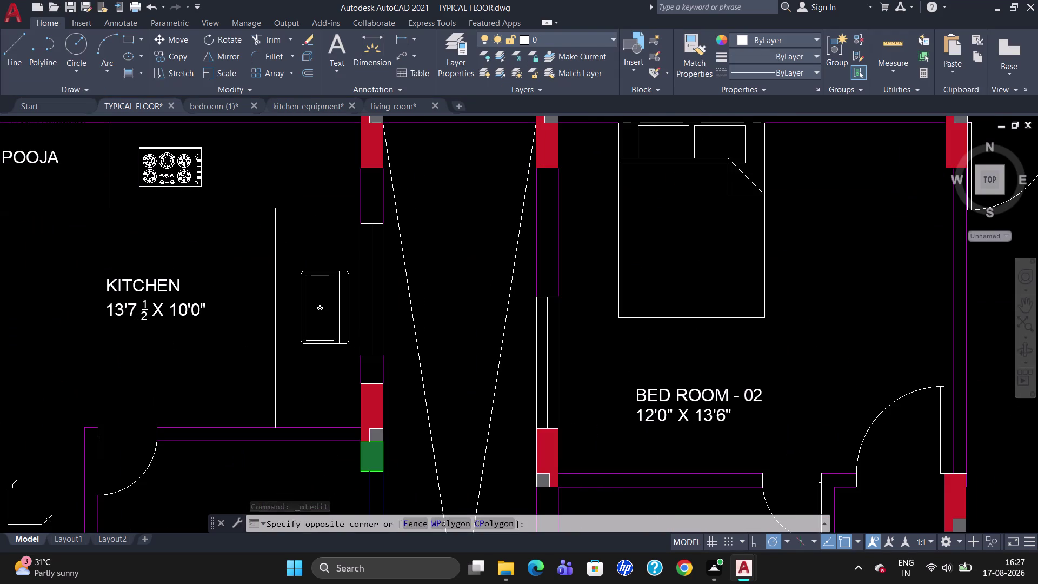
double_click(135, 308)
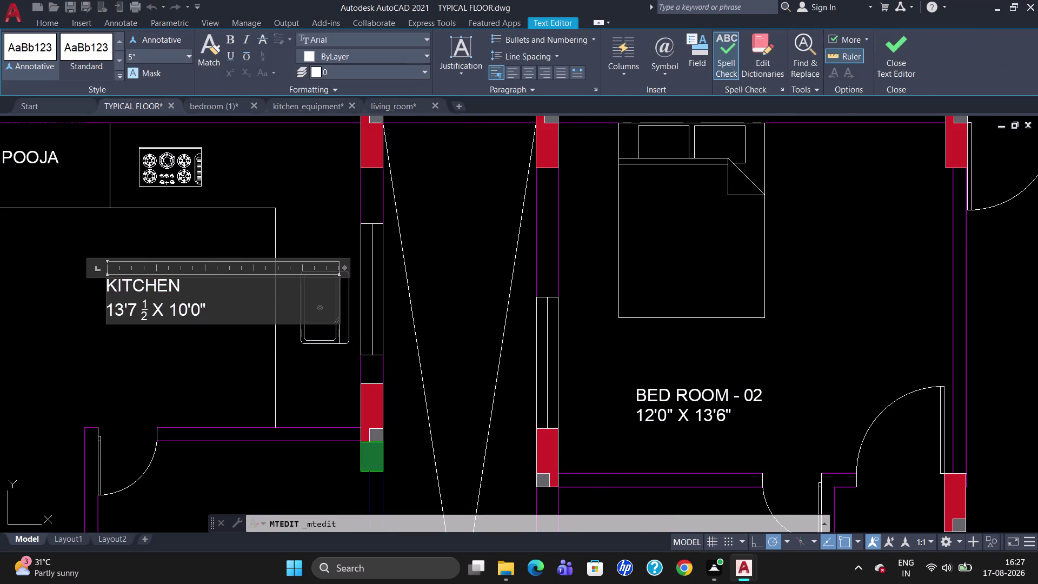
key(BackSpace)
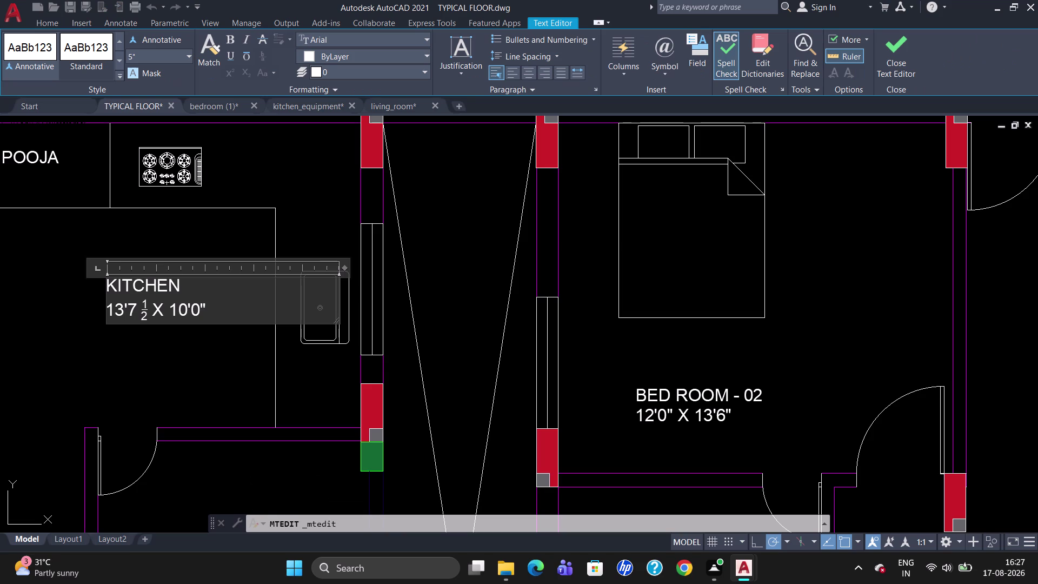
click(135, 309)
click(134, 309)
double_click(135, 310)
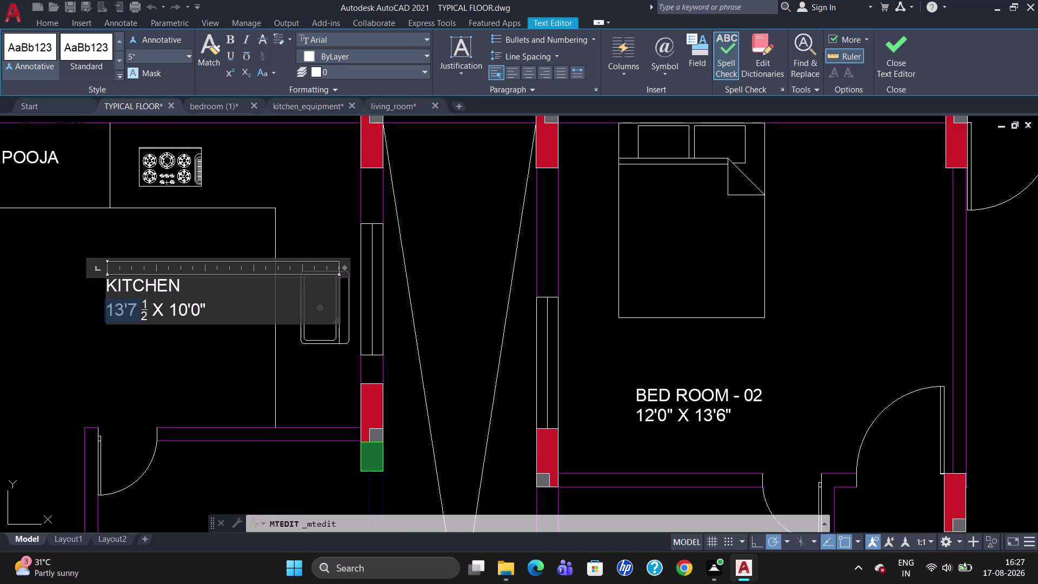
click(147, 317)
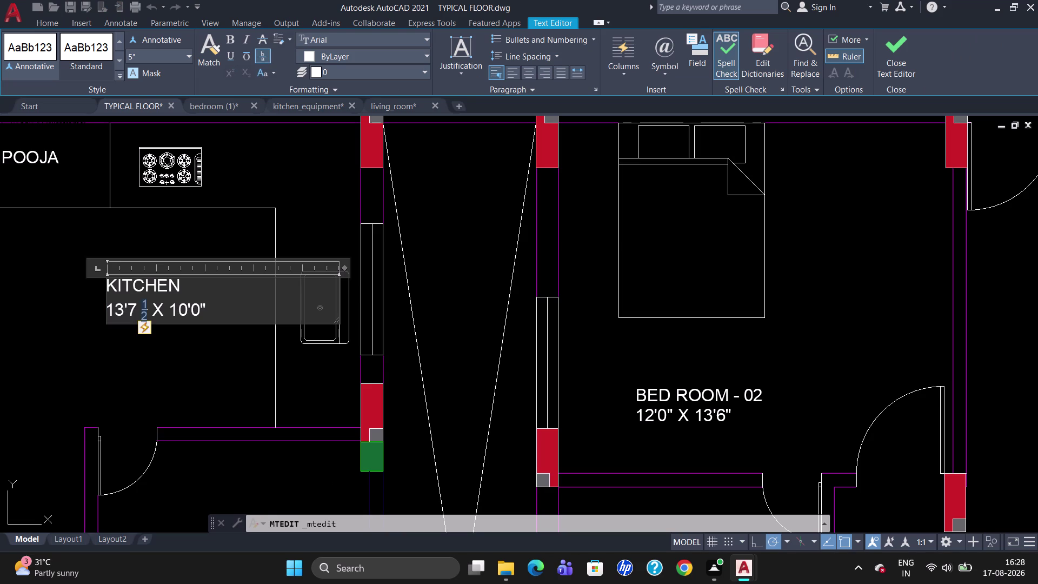
click(139, 309)
key(BackSpace)
key(4)
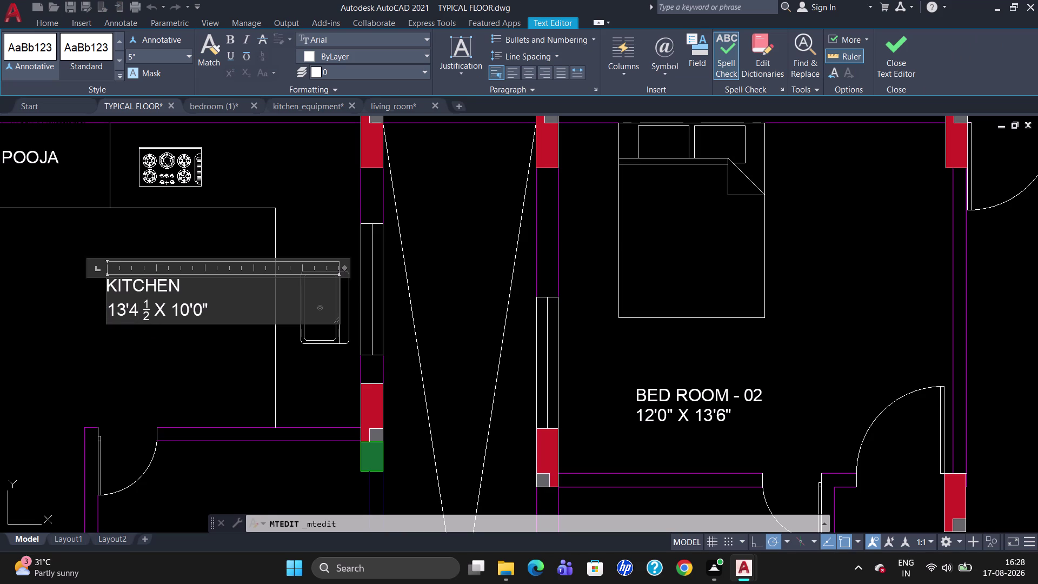
click(180, 191)
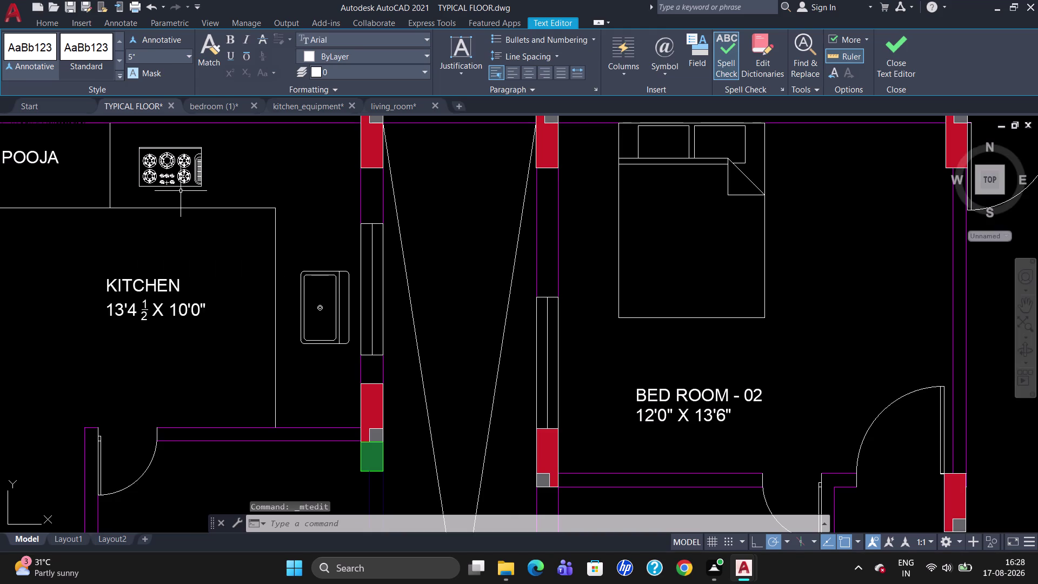
scroll(down, 3)
scroll(up, 3)
scroll(down, 3)
scroll(up, 3)
scroll(down, 3)
scroll(up, 3)
scroll(down, 3)
scroll(up, 3)
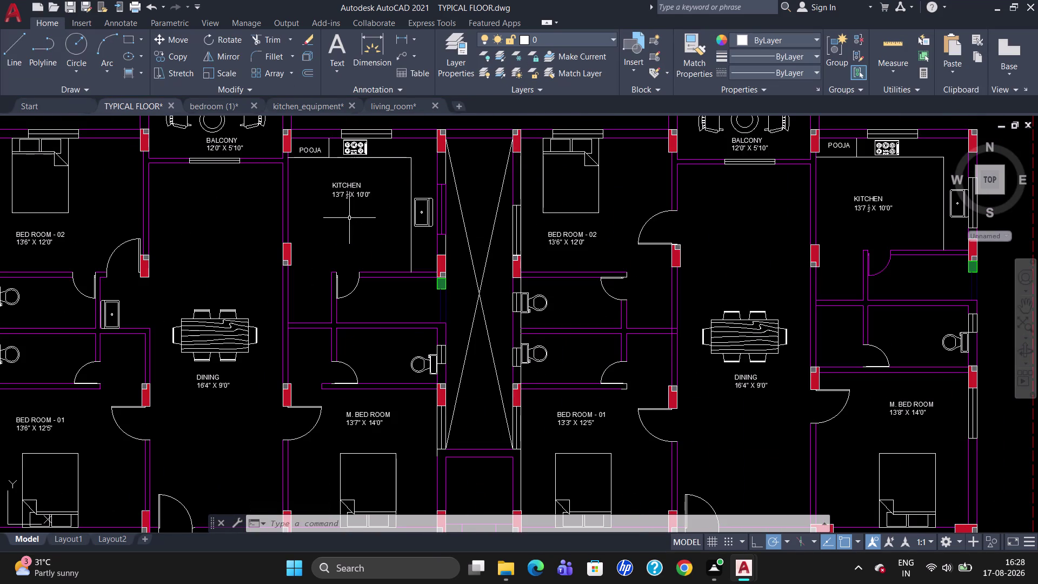
scroll(up, 3)
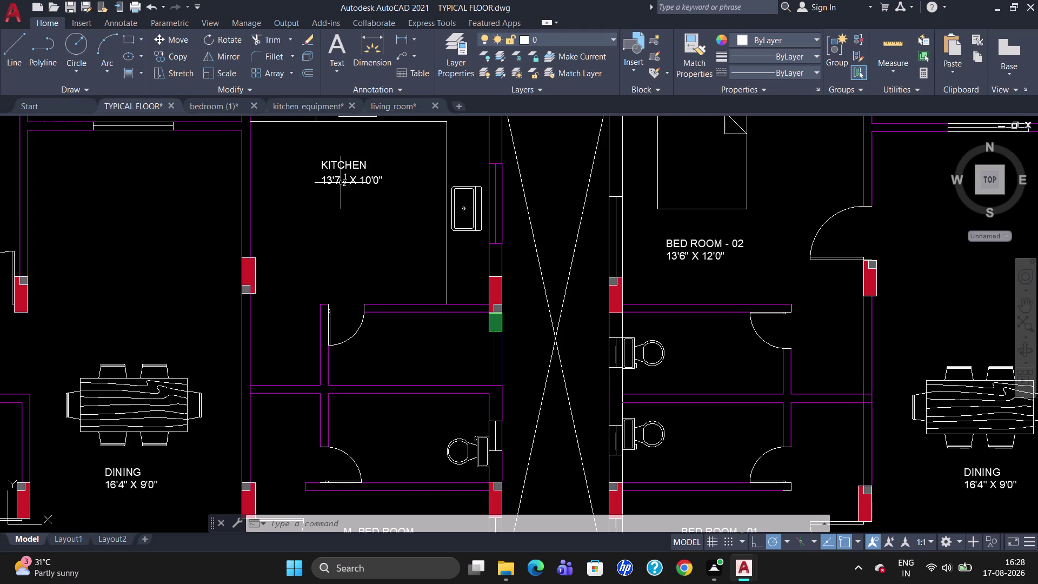
Correct the kitchen width digit to 4 in the first kitchen size label.
triple_click(342, 182)
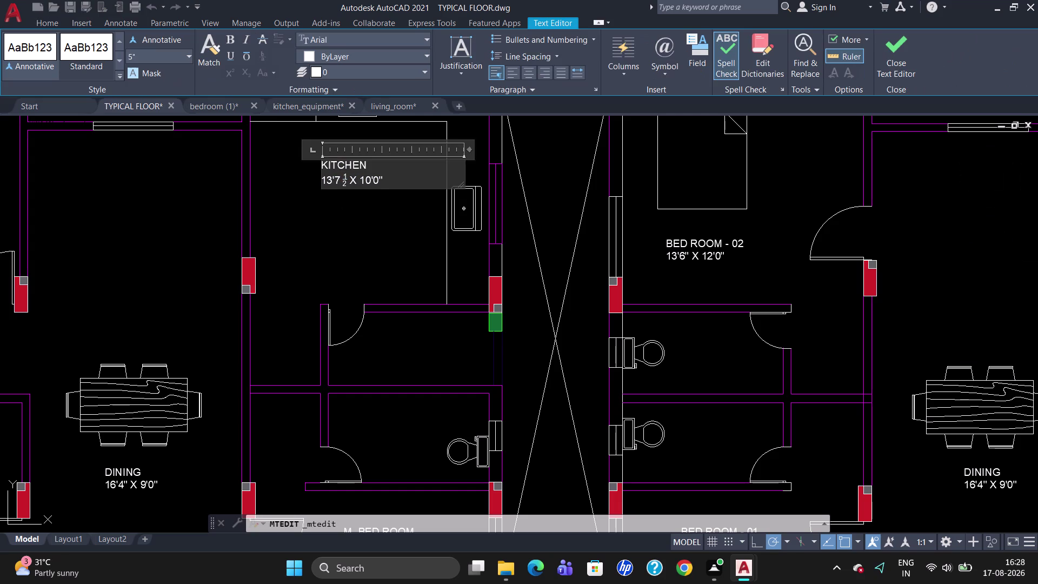
key(BackSpace)
key(BackSpace)
key(4)
click(345, 226)
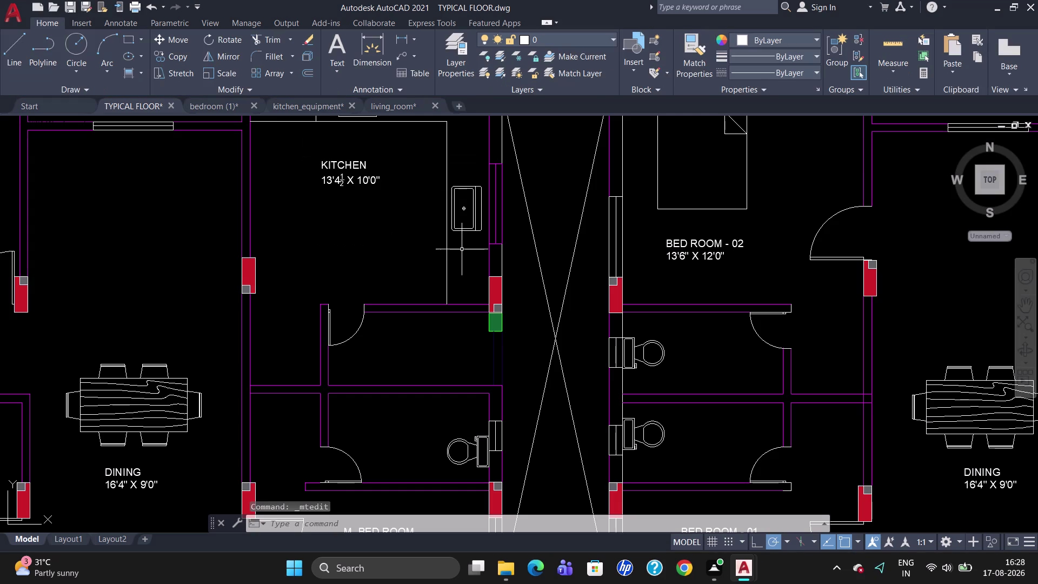
scroll(down, 3)
scroll(up, 3)
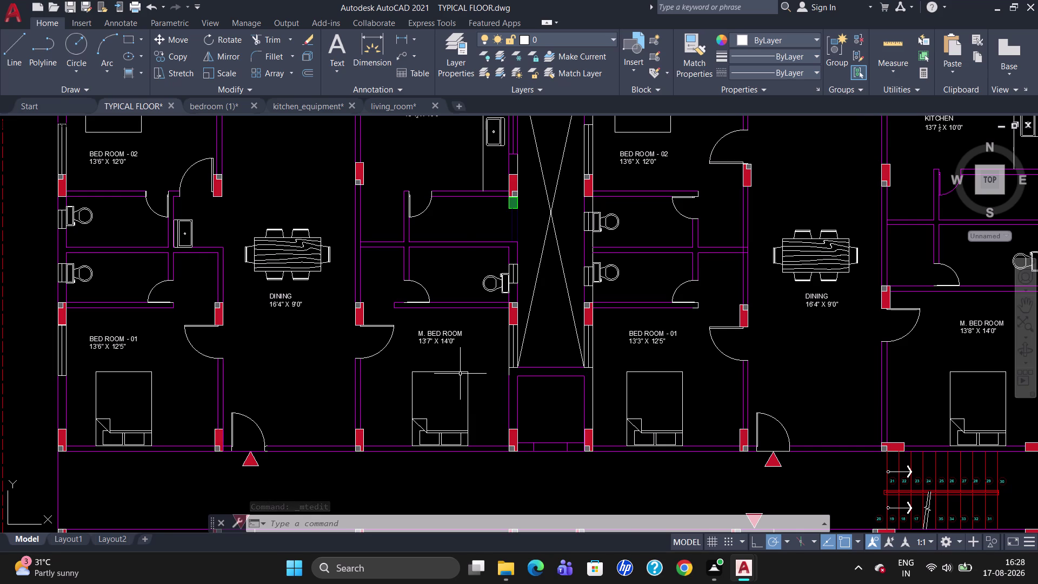
scroll(down, 3)
scroll(up, 3)
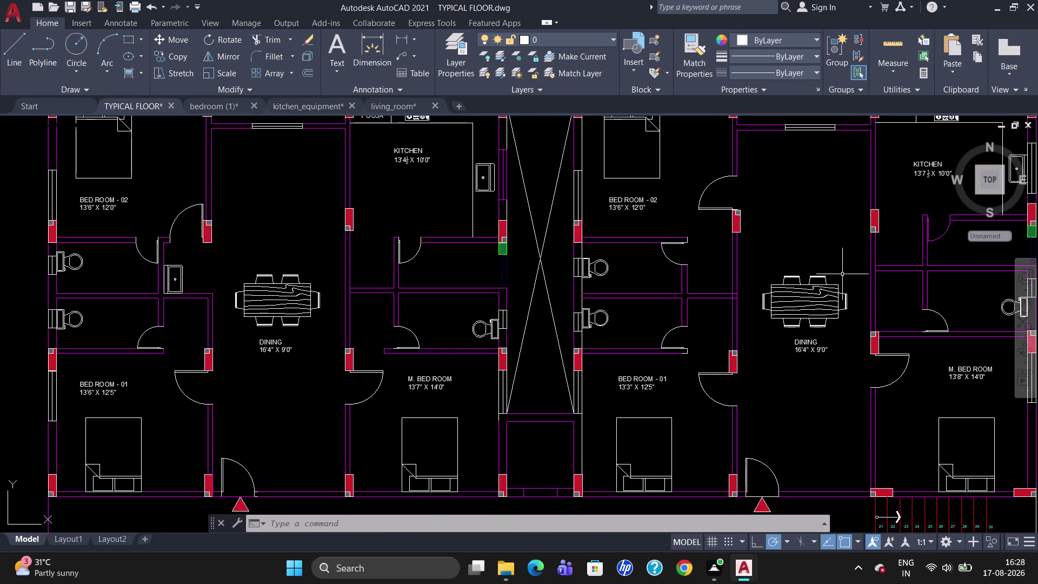
scroll(down, 3)
scroll(up, 3)
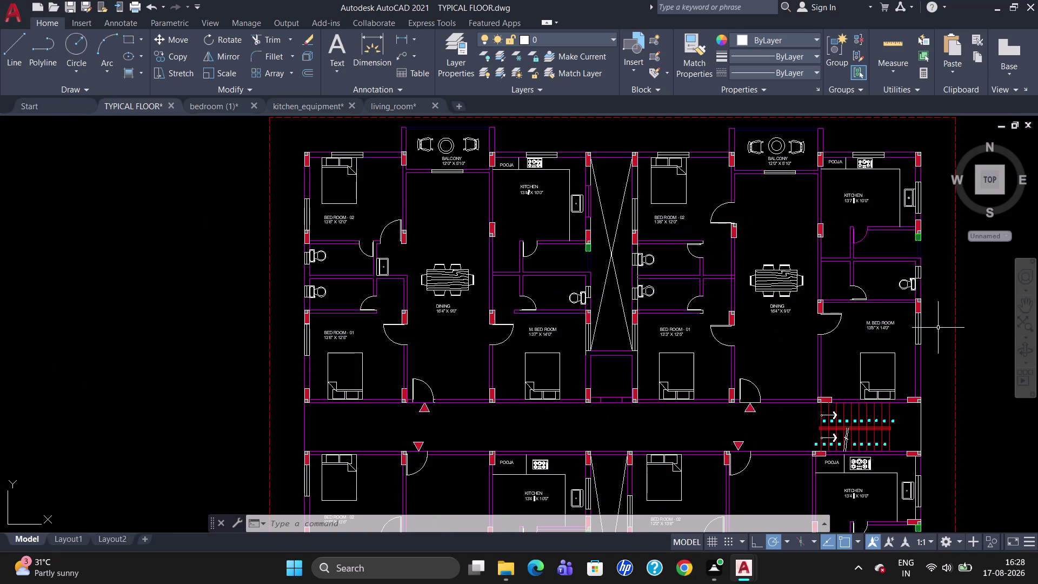
scroll(up, 3)
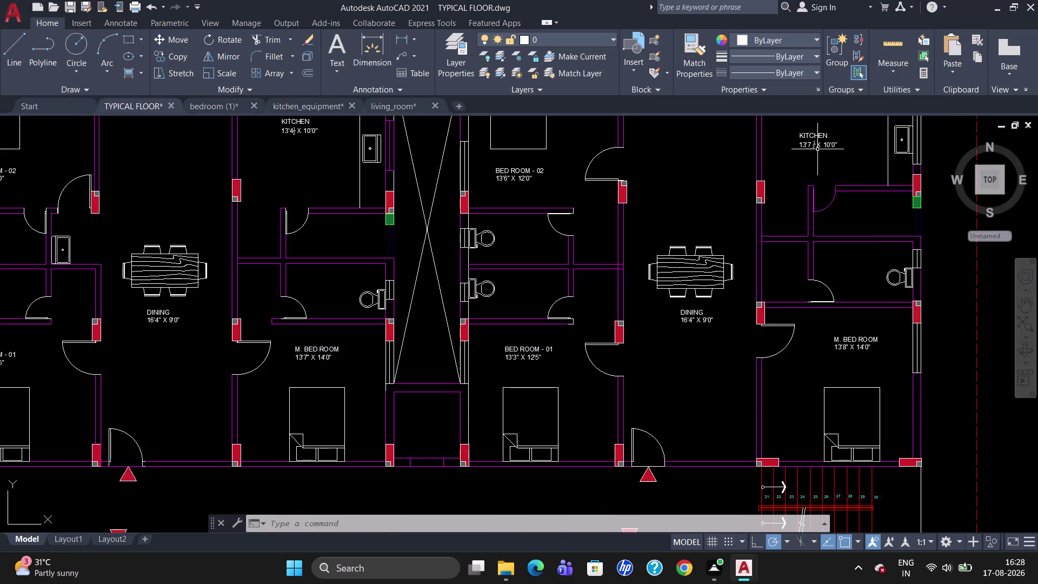
Fix the width and add an inch mark in the right-side kitchen label.
double_click(815, 146)
click(812, 145)
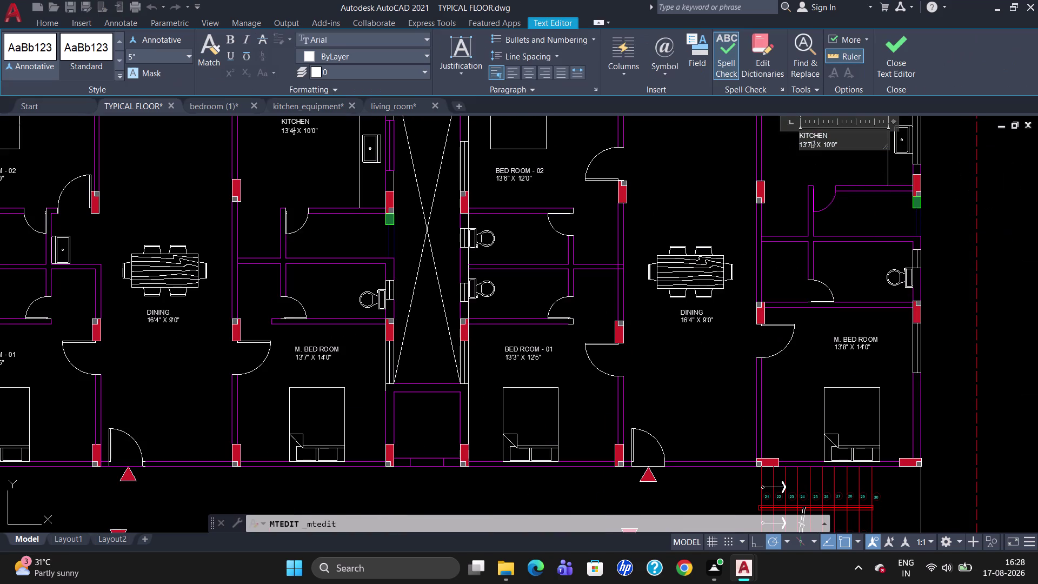
key(Right)
key(BackSpace)
scroll(up, 3)
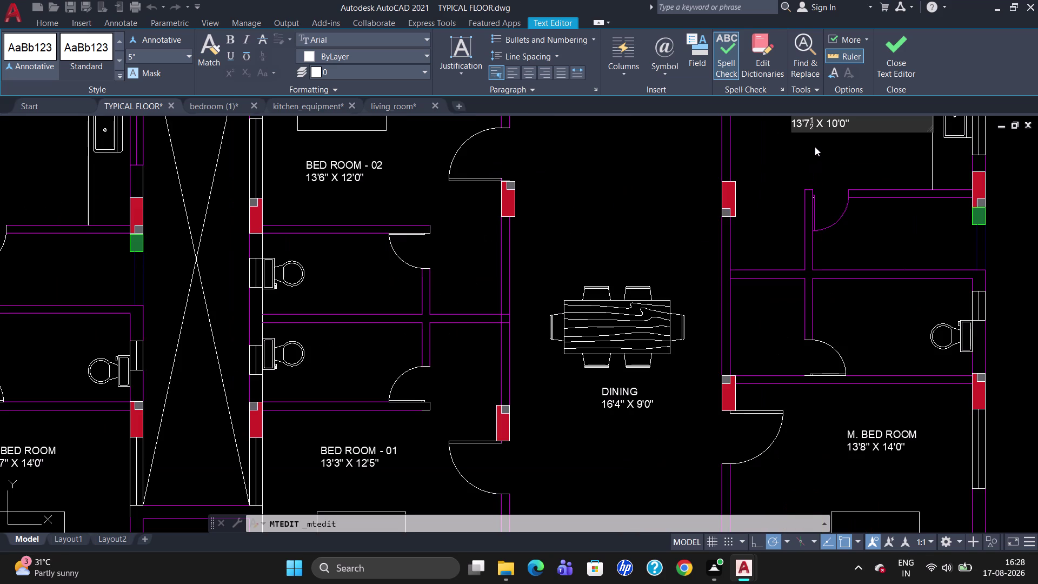
click(814, 124)
key(shift+quotedbl)
scroll(down, 3)
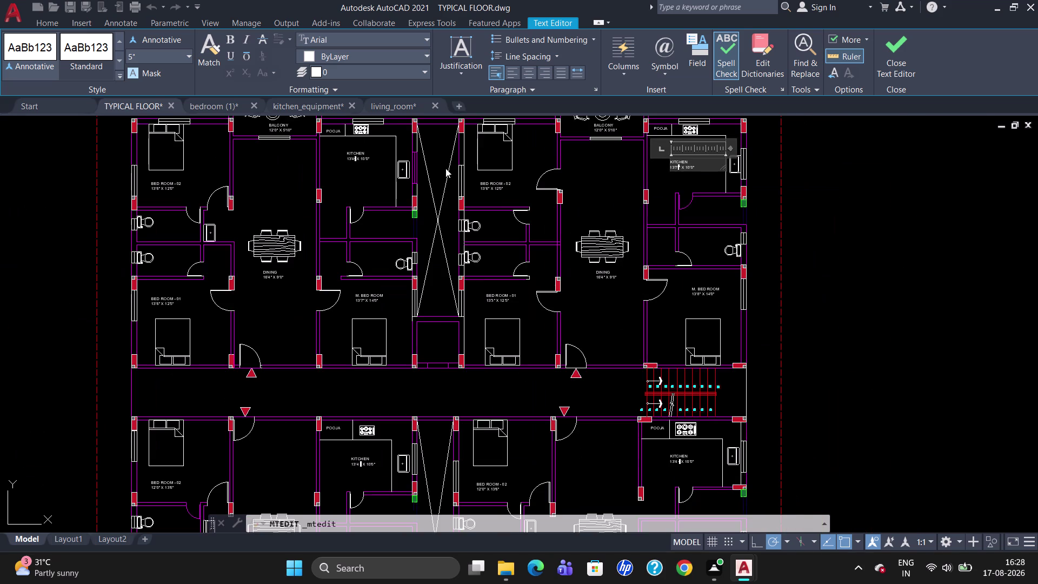
scroll(up, 3)
Insert the missing inch mark in the left-side upper kitchen label.
click(268, 157)
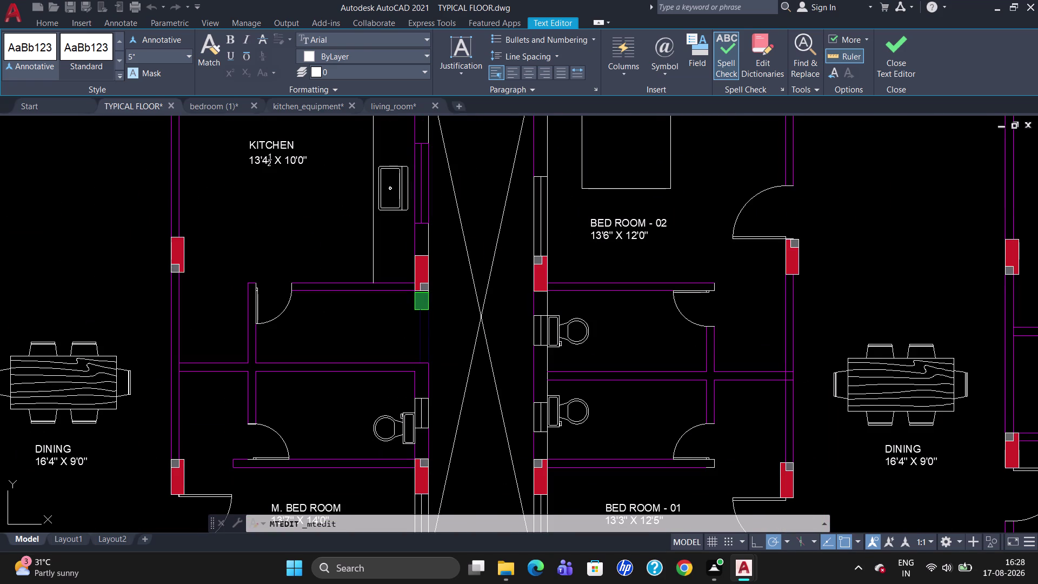
double_click(272, 157)
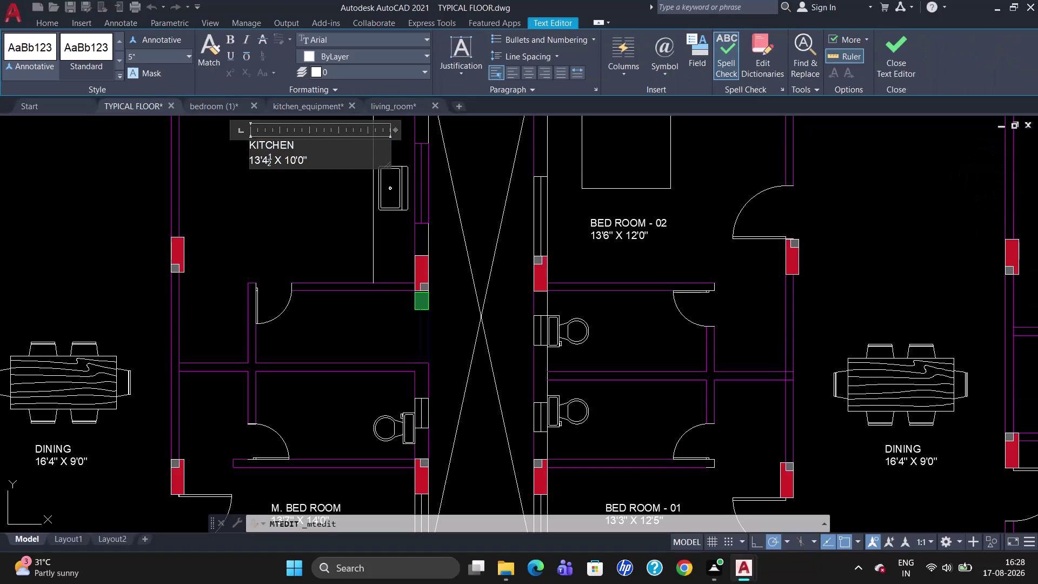
key(Right)
key(Right)
key(Right)
key(Down)
key(Down)
key(Right)
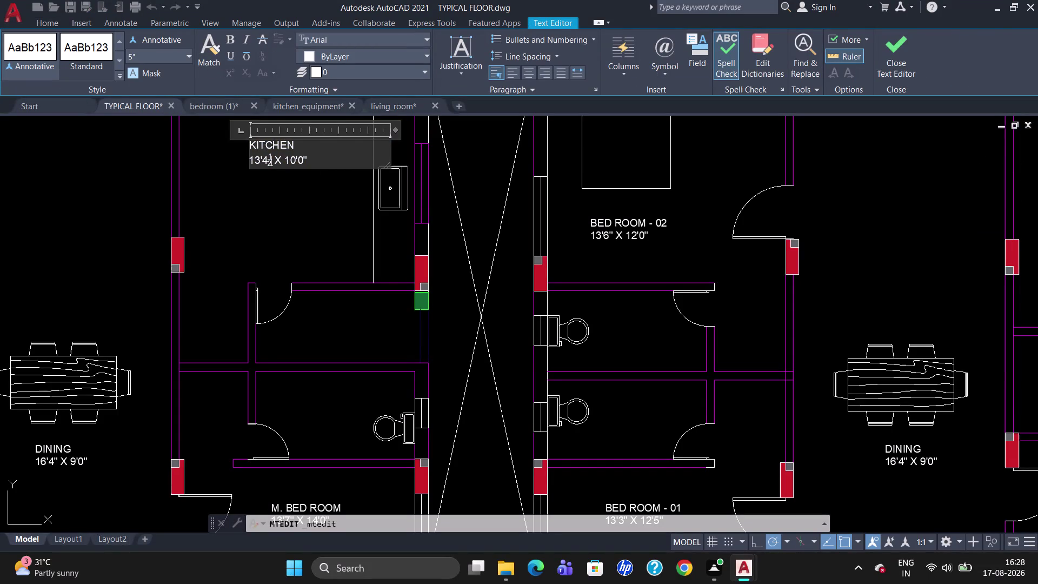
key(shift+quotedbl)
scroll(down, 3)
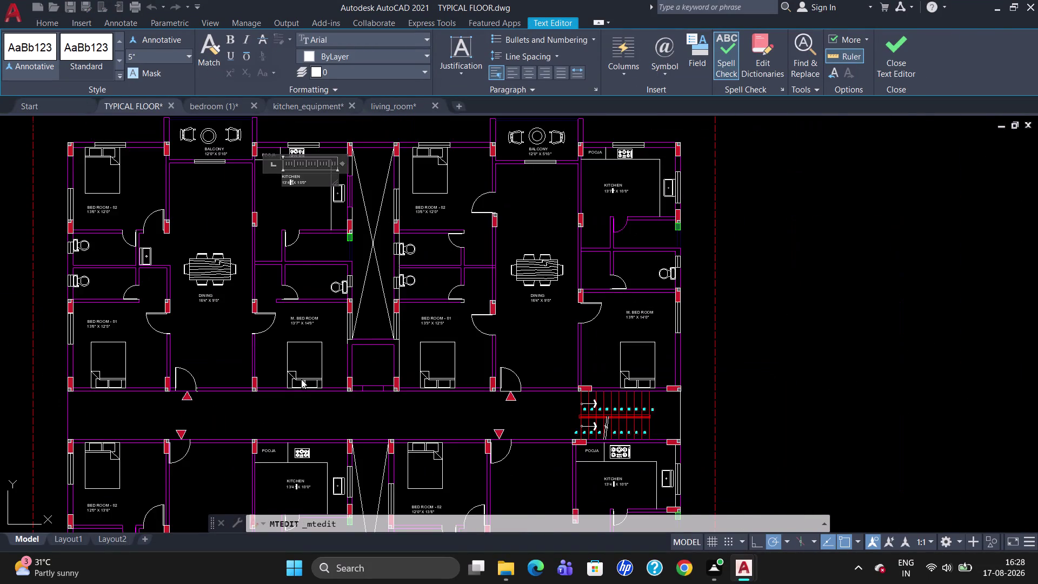
scroll(up, 3)
scroll(up, 3)
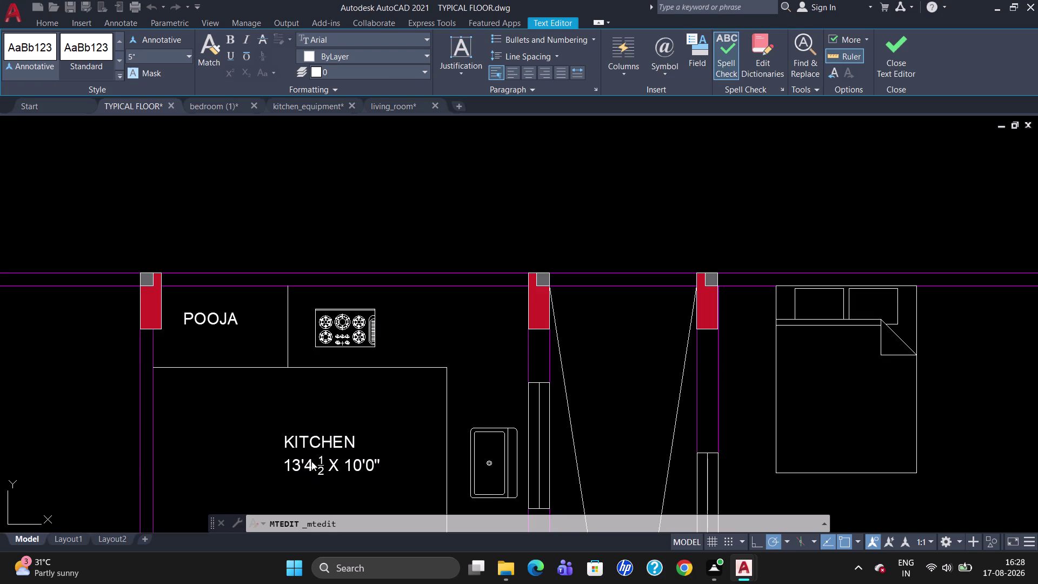
Add the inch mark after the fraction in a lower kitchen label, tidying spacing.
click(312, 460)
double_click(317, 461)
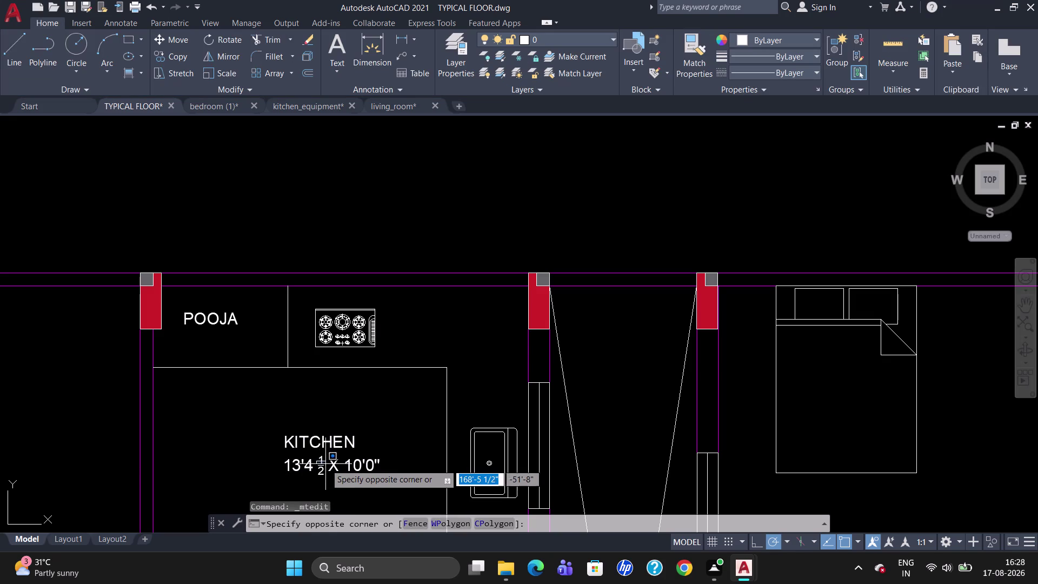
double_click(320, 464)
double_click(321, 465)
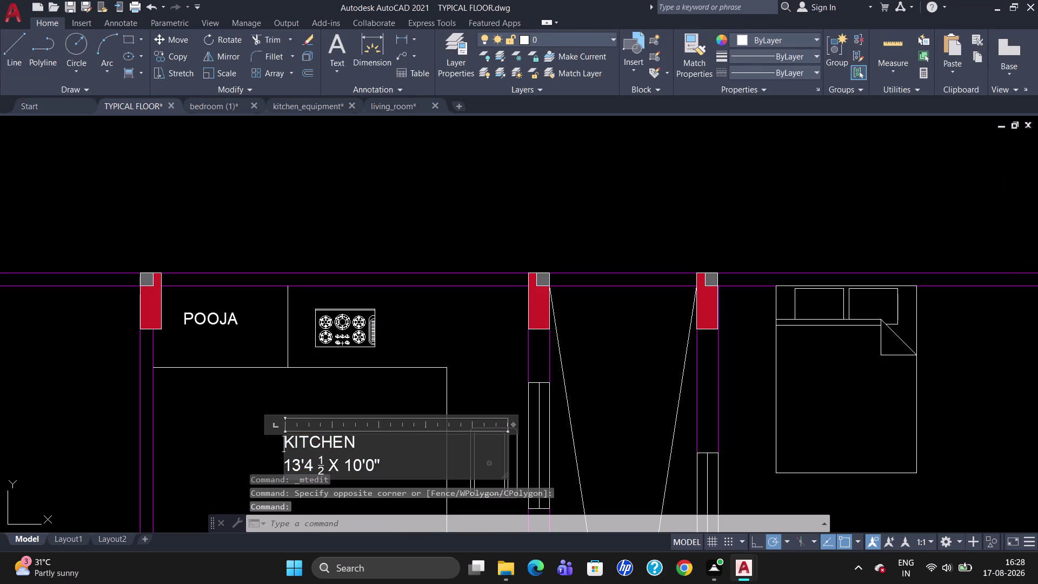
click(327, 467)
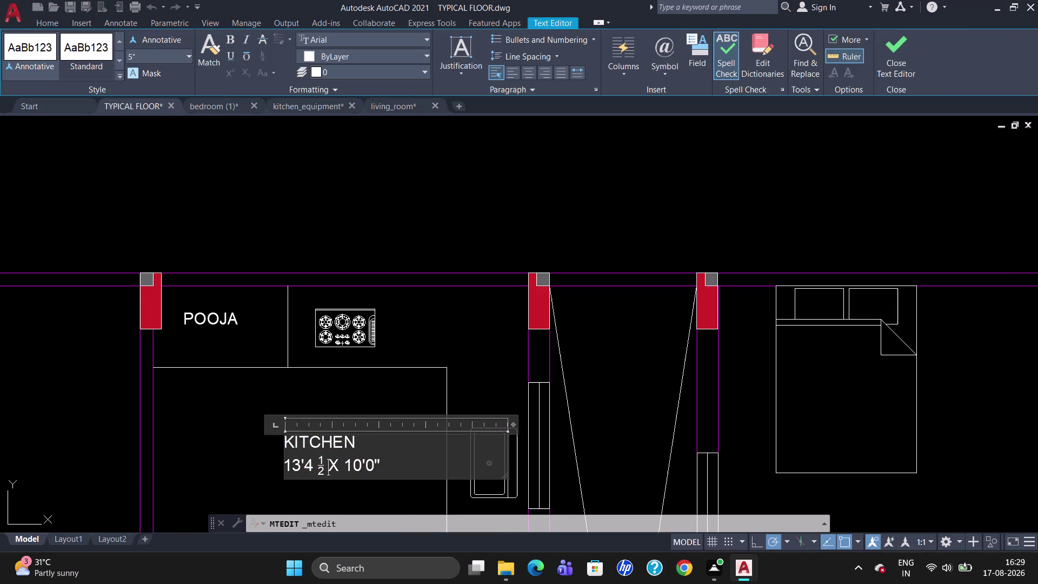
key(shift+quotedbl)
key(Left)
key(Left)
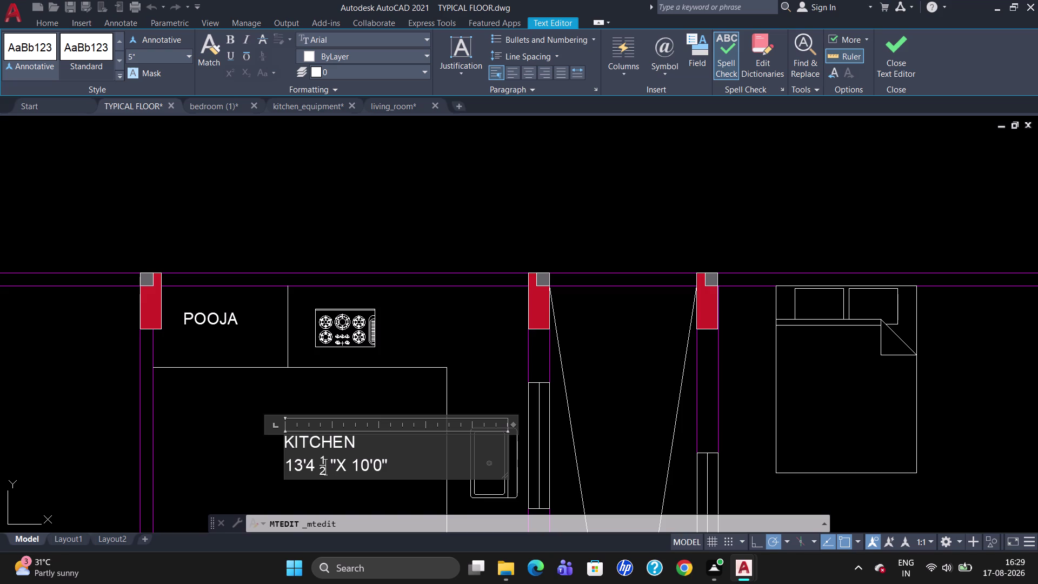
key(Left)
key(BackSpace)
scroll(down, 3)
scroll(down, 3)
scroll(up, 3)
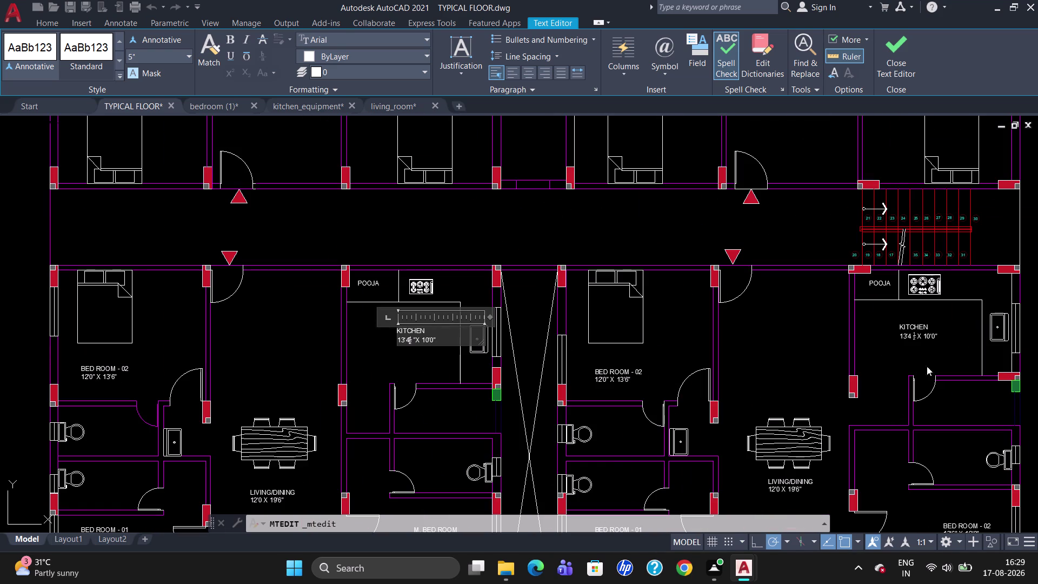
scroll(up, 3)
click(904, 323)
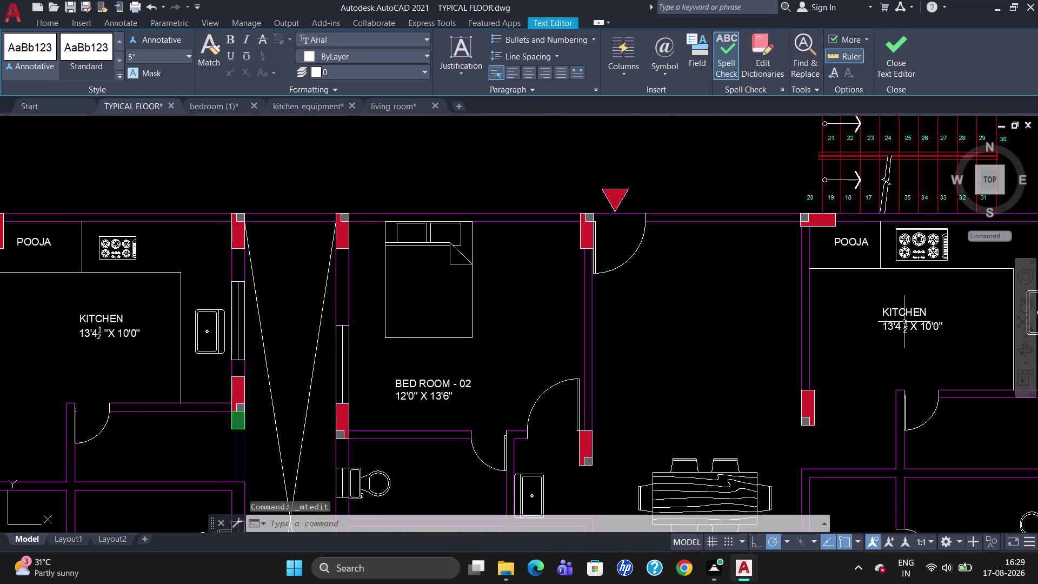
Add the inch mark after the fraction in the next lower kitchen label.
double_click(903, 323)
double_click(904, 327)
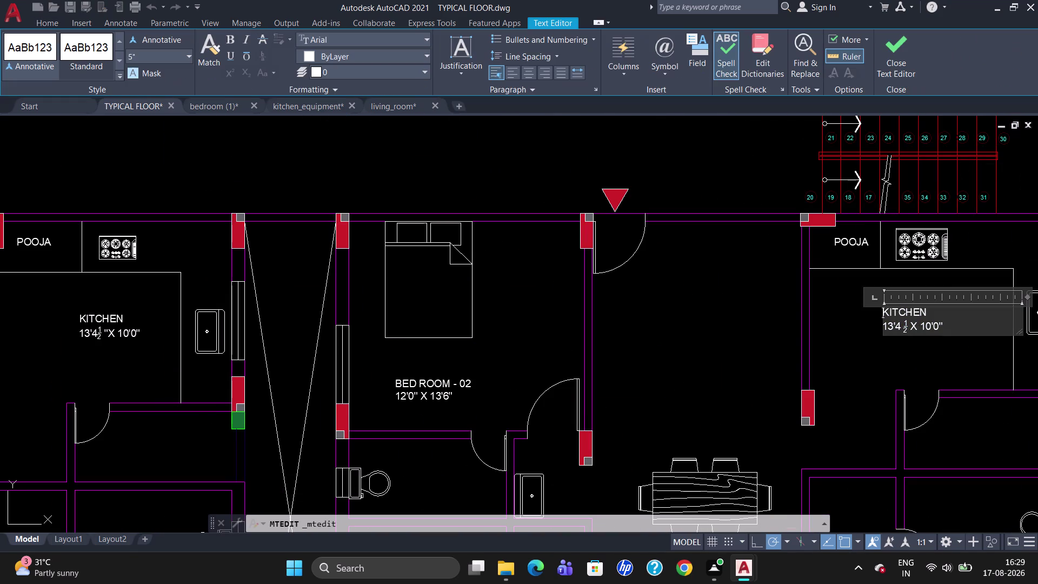
click(904, 327)
key(BackSpace)
key(Right)
key(Right)
key(Left)
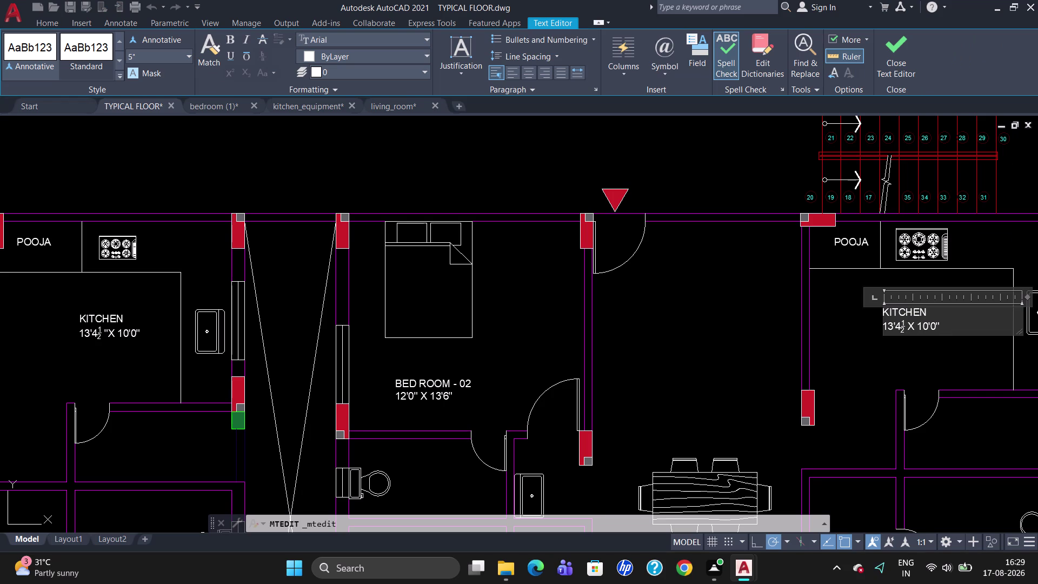
key(shift+quotedbl)
scroll(down, 3)
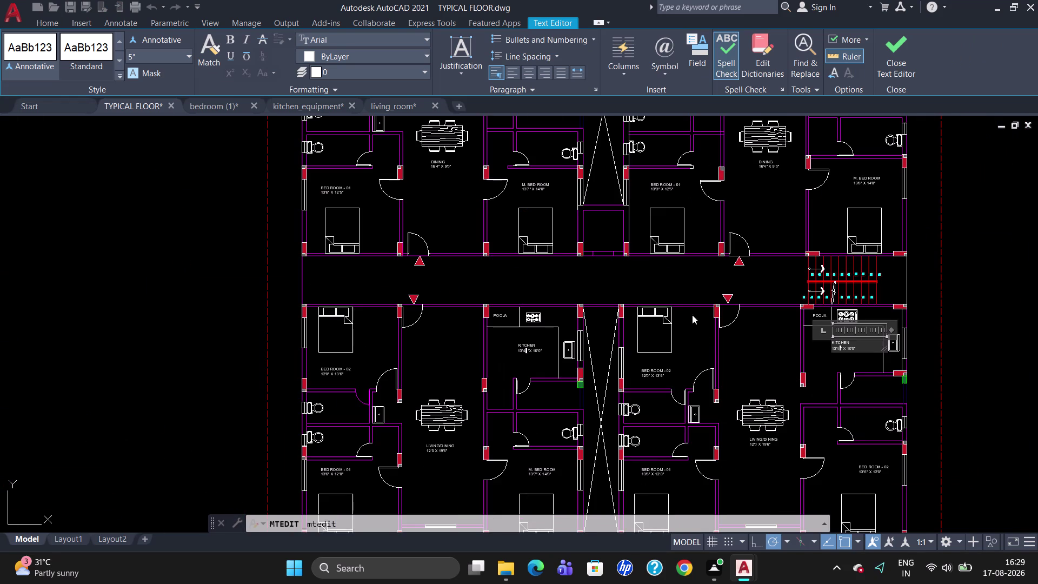
Exit the Text Editor and keep the kitchen label changes.
key(Escape)
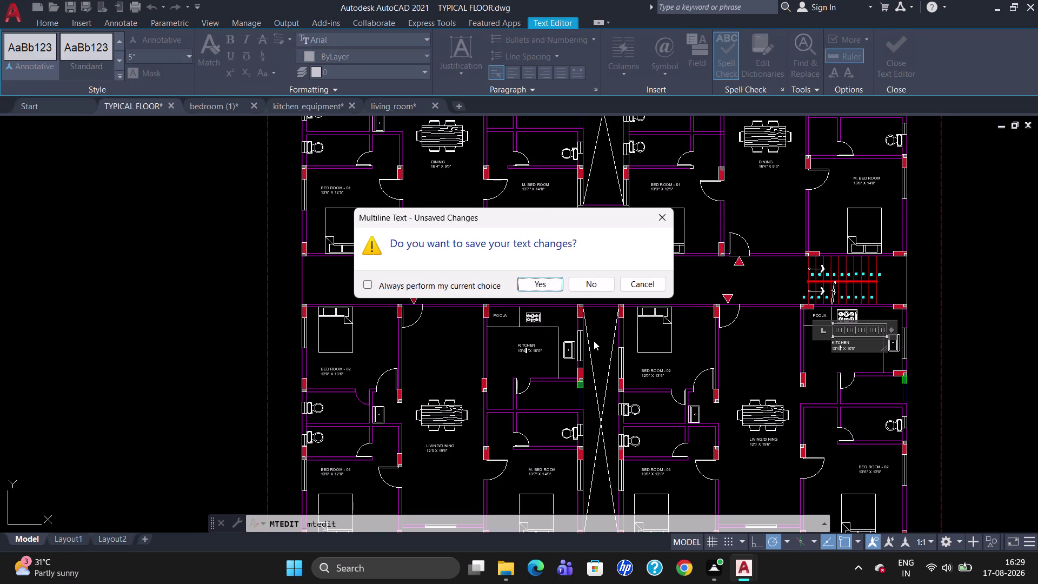
click(554, 284)
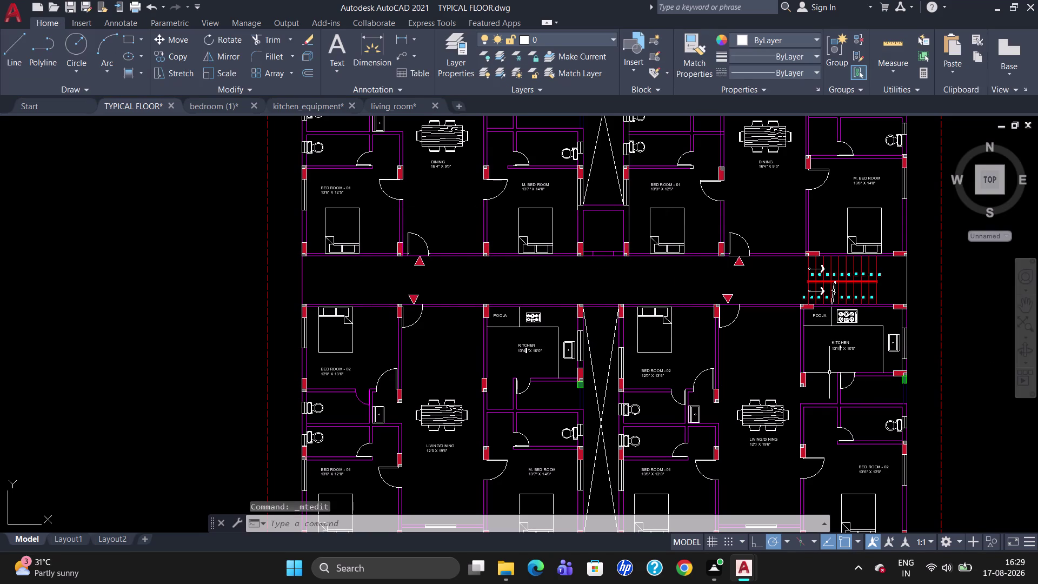
scroll(down, 3)
scroll(up, 3)
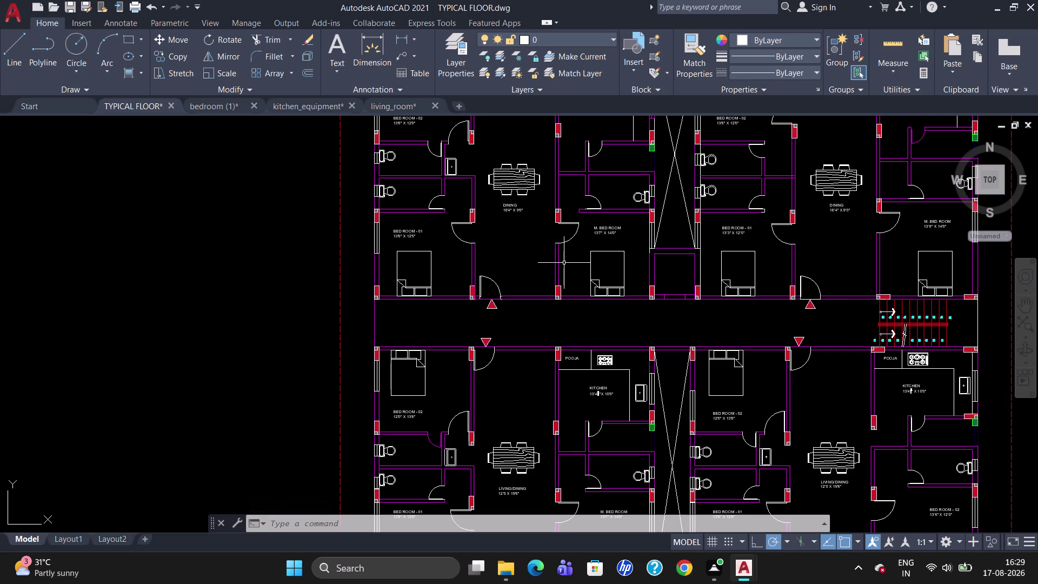
scroll(up, 3)
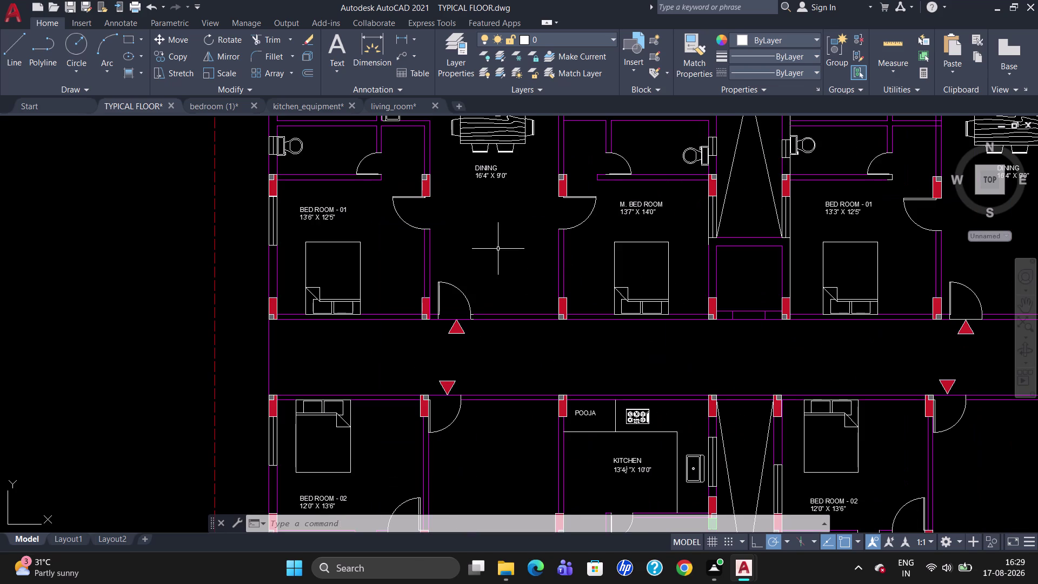
Draw an MTEXT box in the drawing room with 5" text height.
key(t)
key(Return)
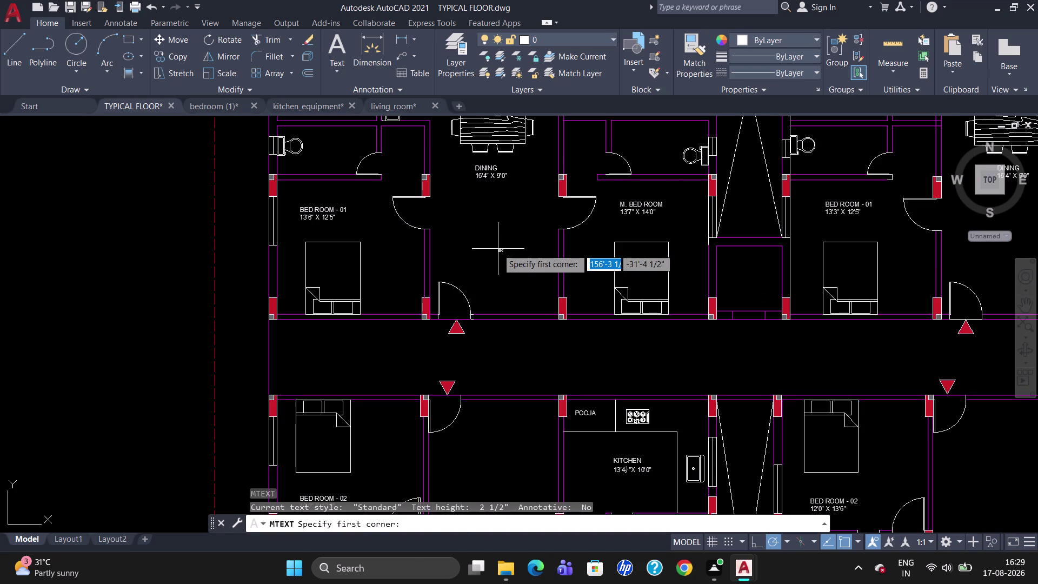
click(478, 230)
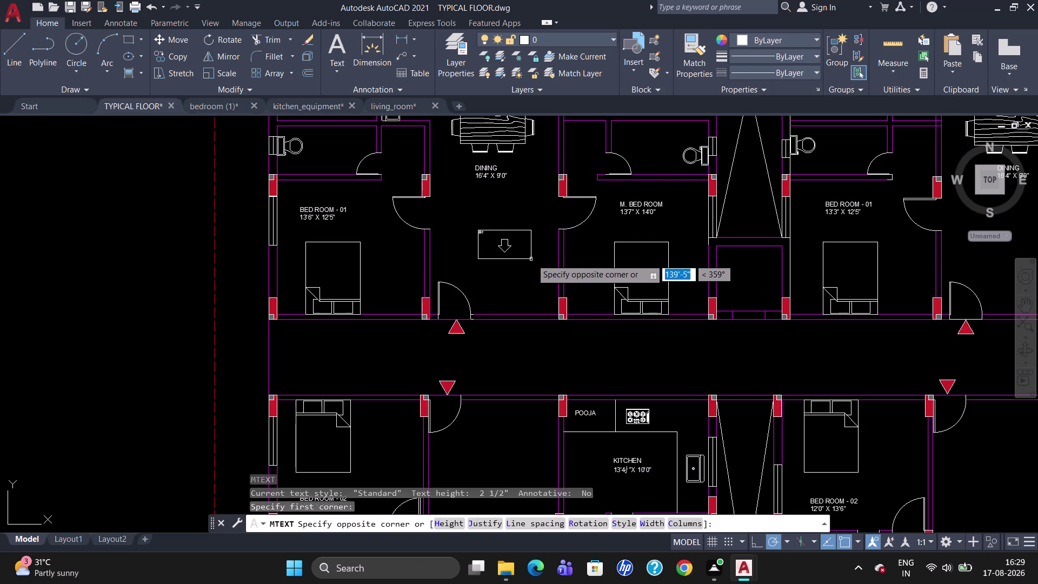
click(547, 253)
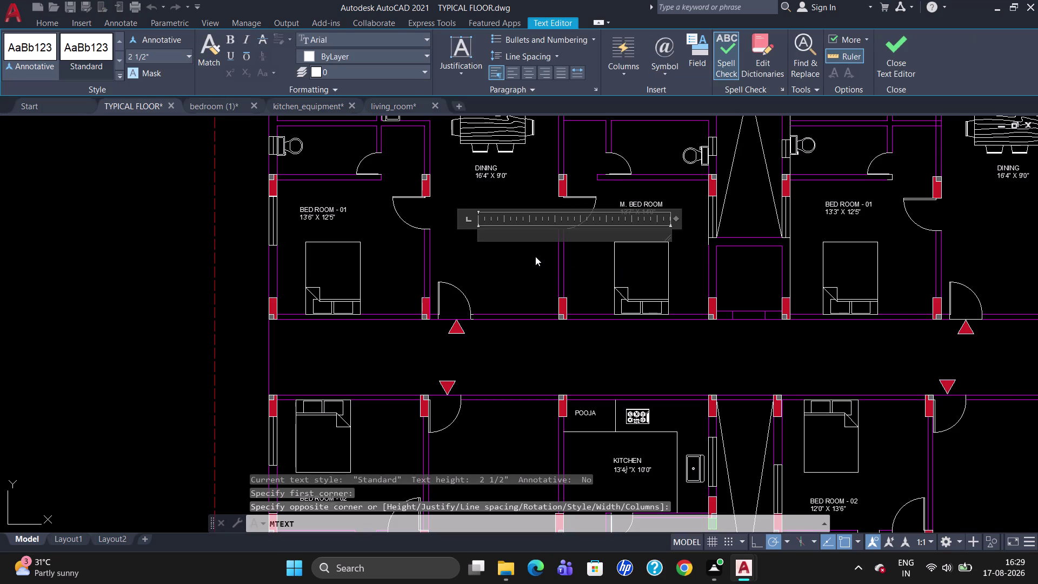
click(167, 56)
key(BackSpace)
key(5)
key(Return)
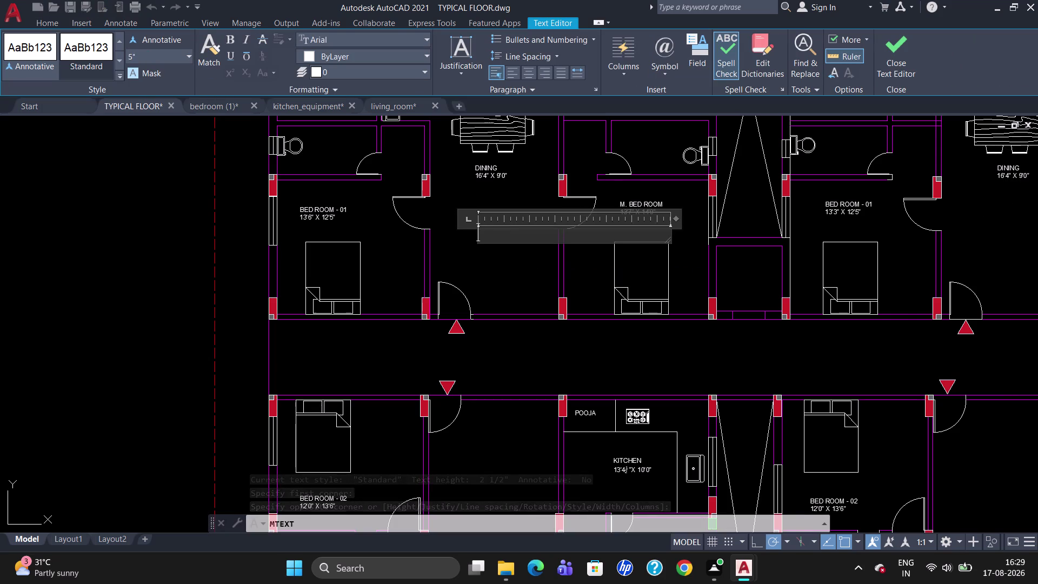
Type 'DRAWING' over the size 12'0" X 14'9", then close and select the label.
text(DRAWING)
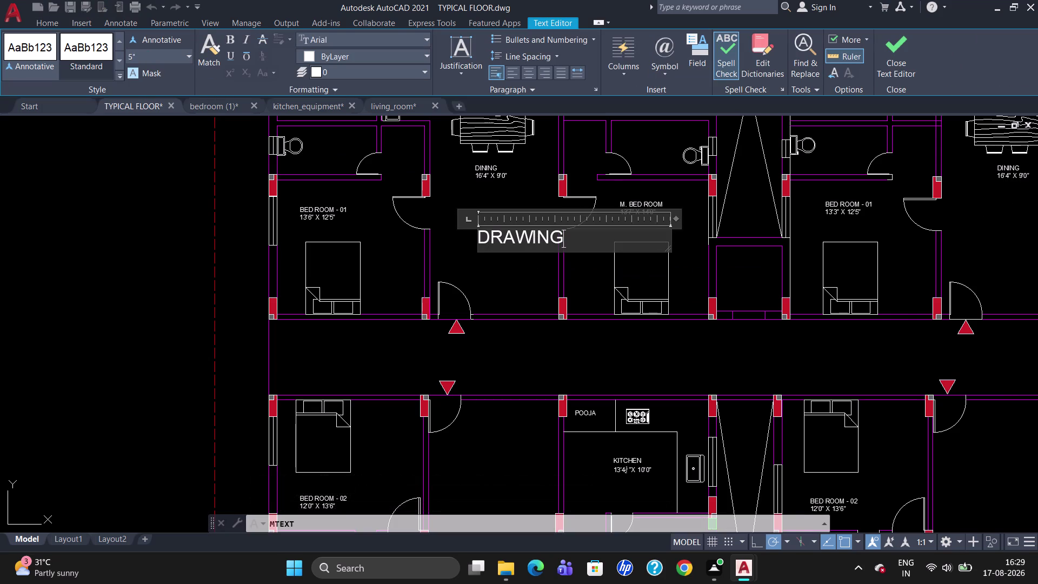
key(Return)
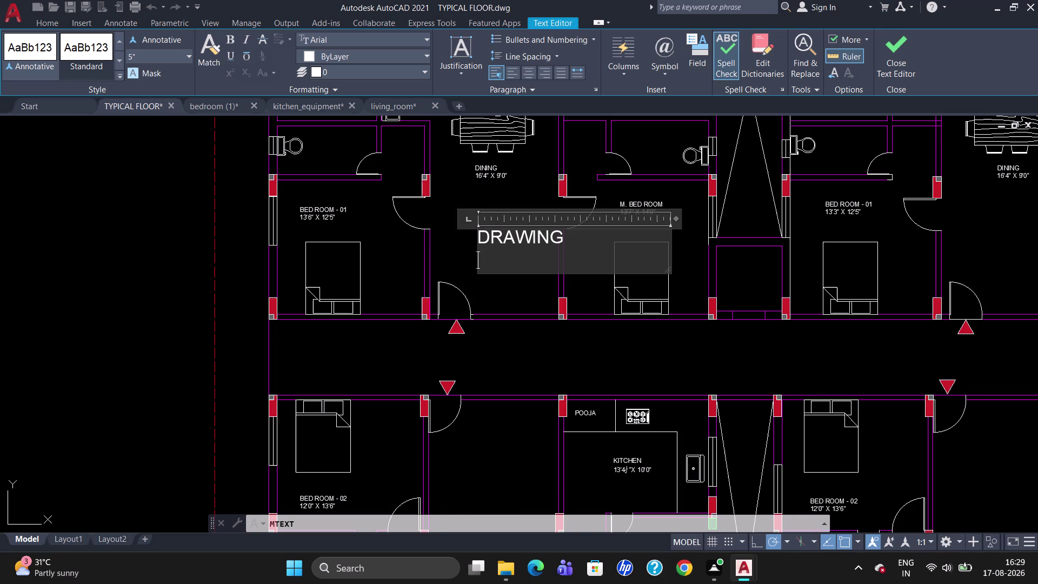
text(12)
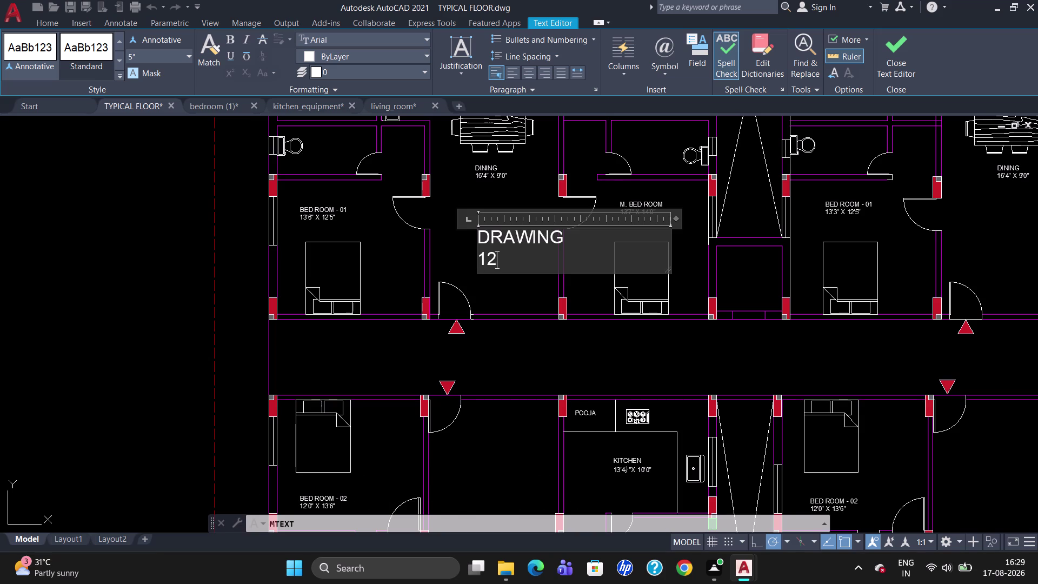
key(apostrophe)
key(0)
text(" X)
key(space)
text(14)
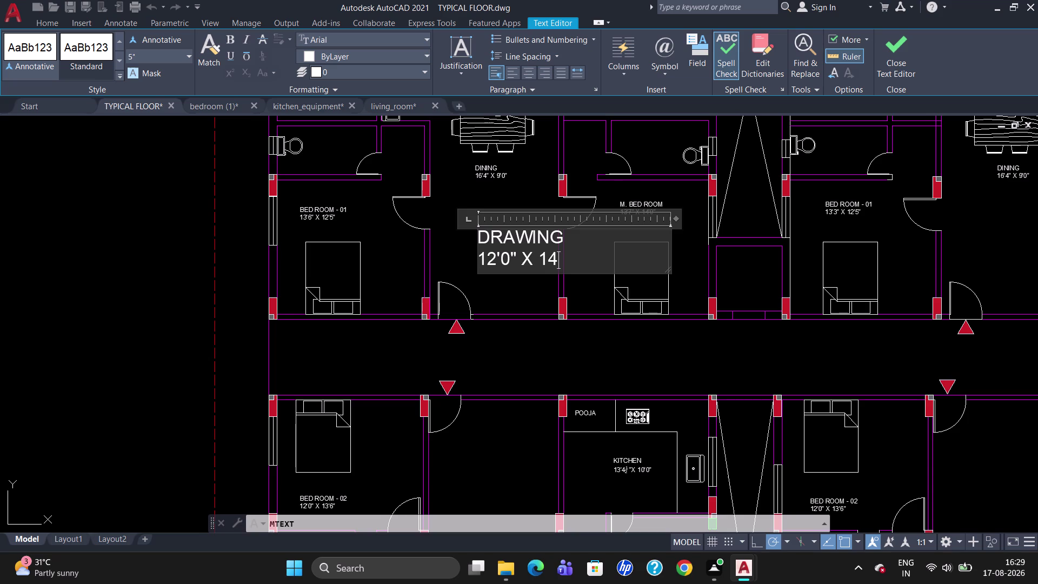
text('9)
key(shift+quotedbl)
click(378, 277)
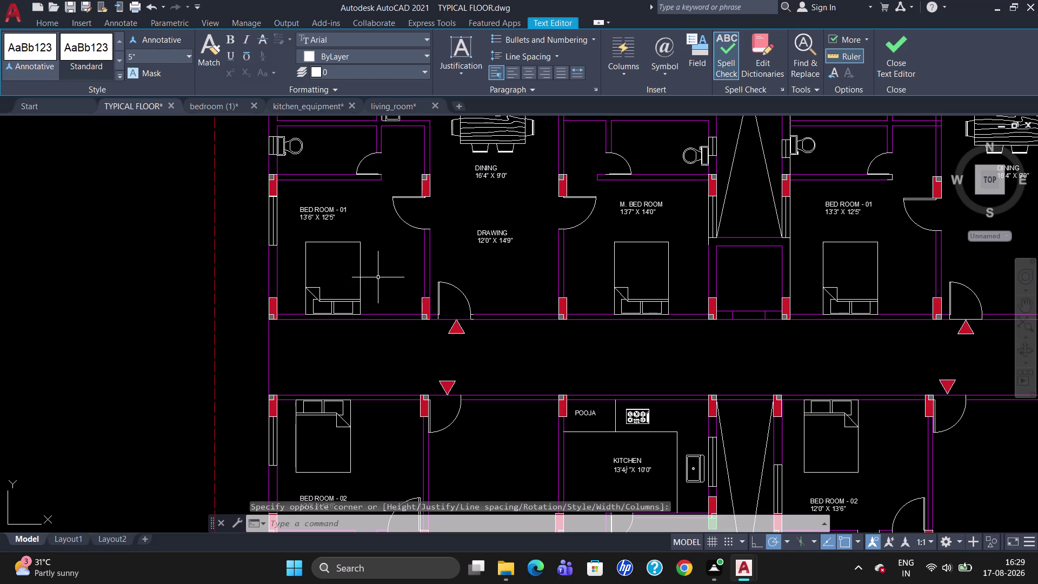
click(477, 233)
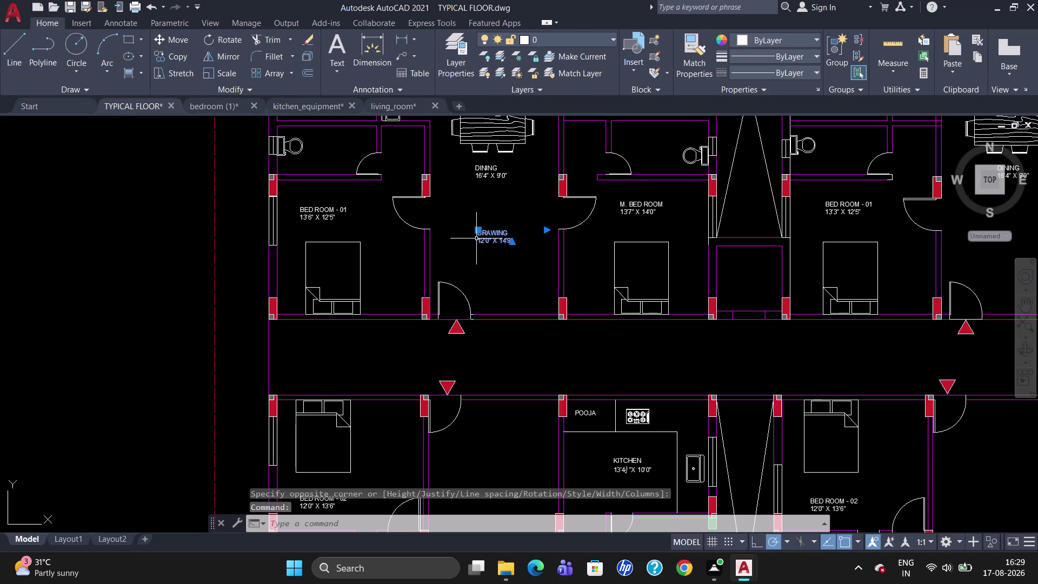
Copy the DRAWING label into the next unit right and both lower flats.
text(CO)
key(Return)
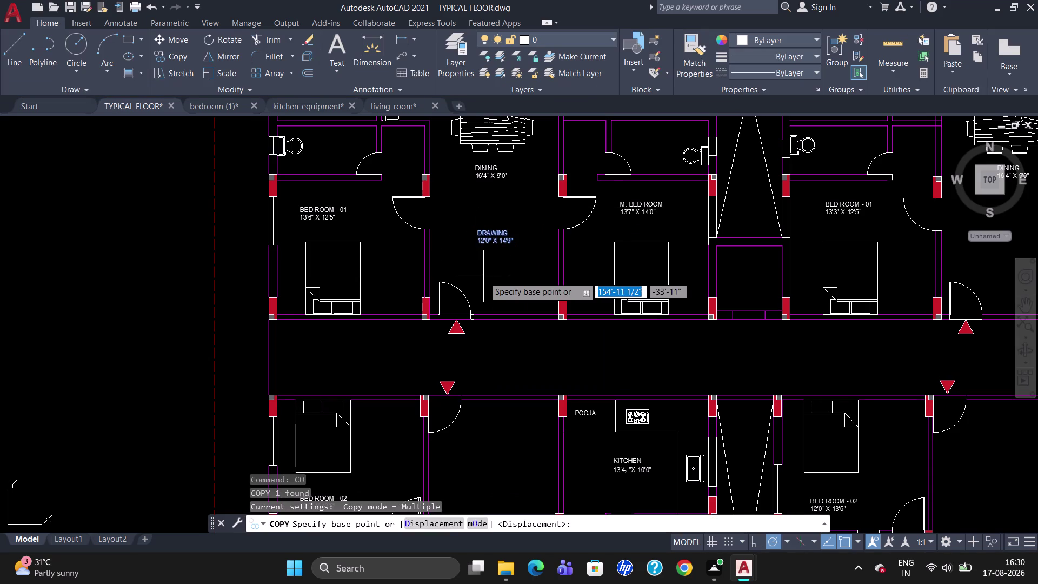
scroll(down, 3)
scroll(up, 3)
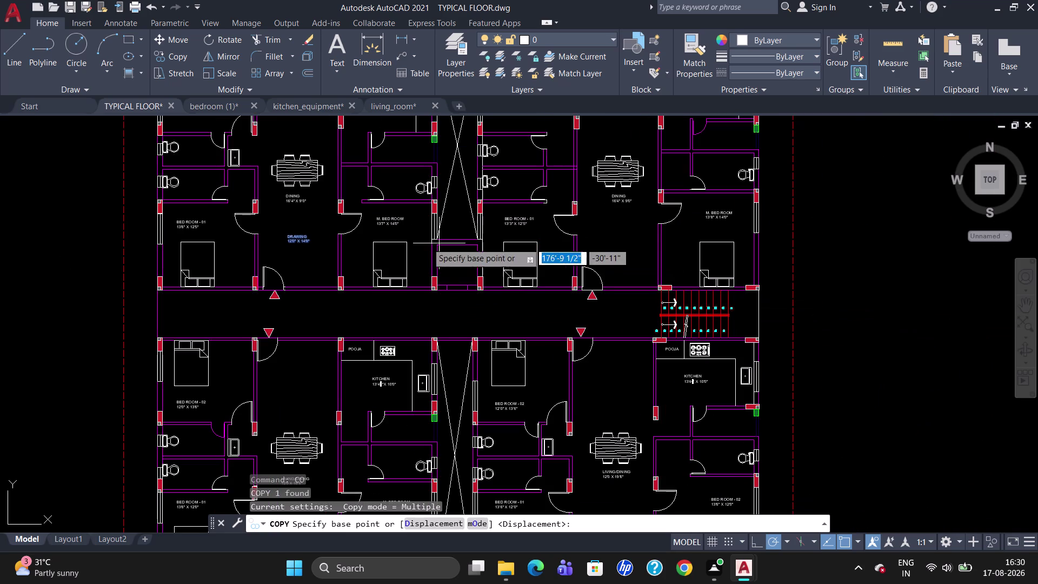
click(303, 246)
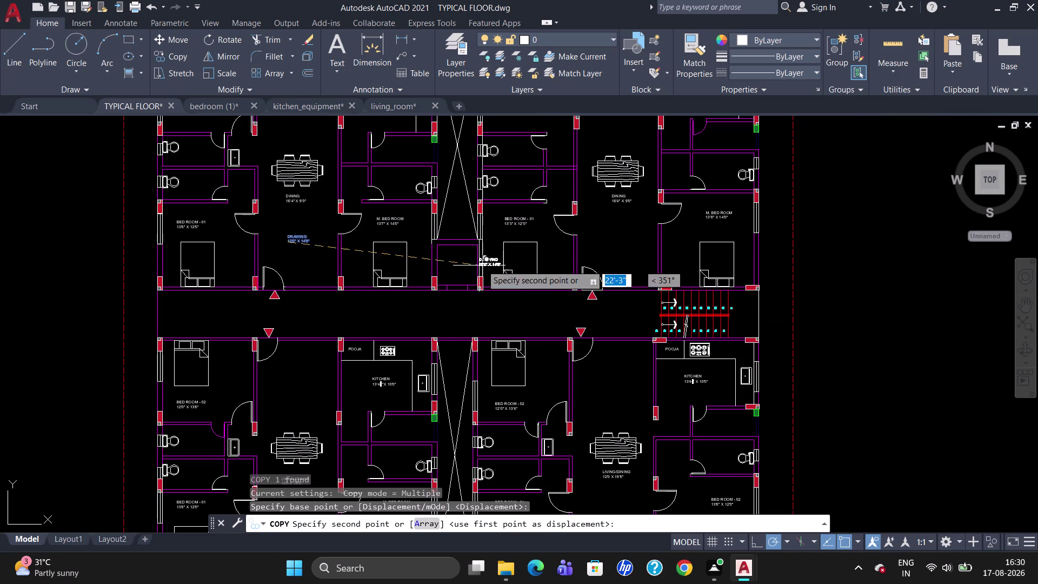
click(609, 248)
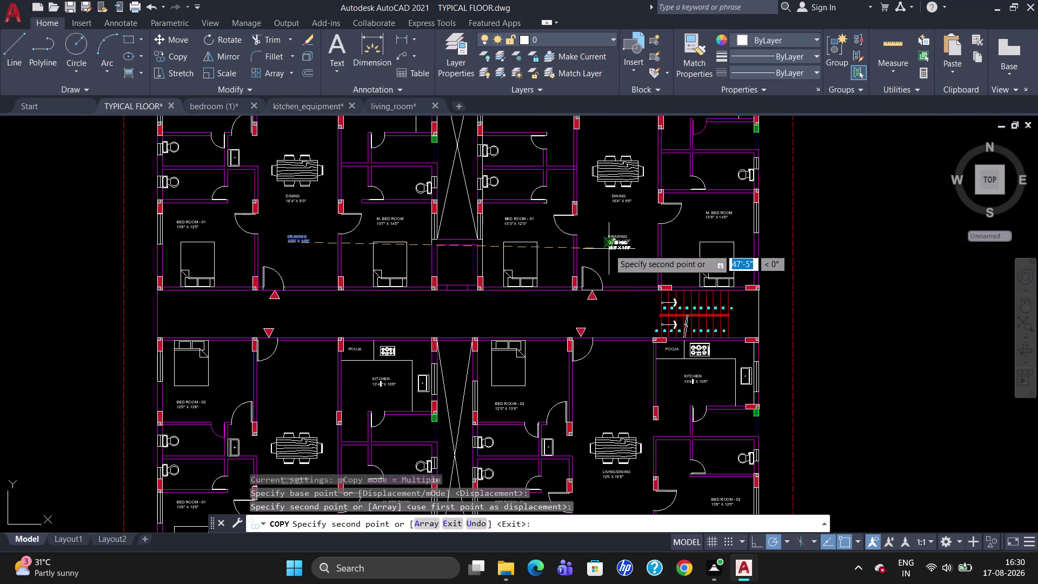
scroll(down, 3)
scroll(up, 3)
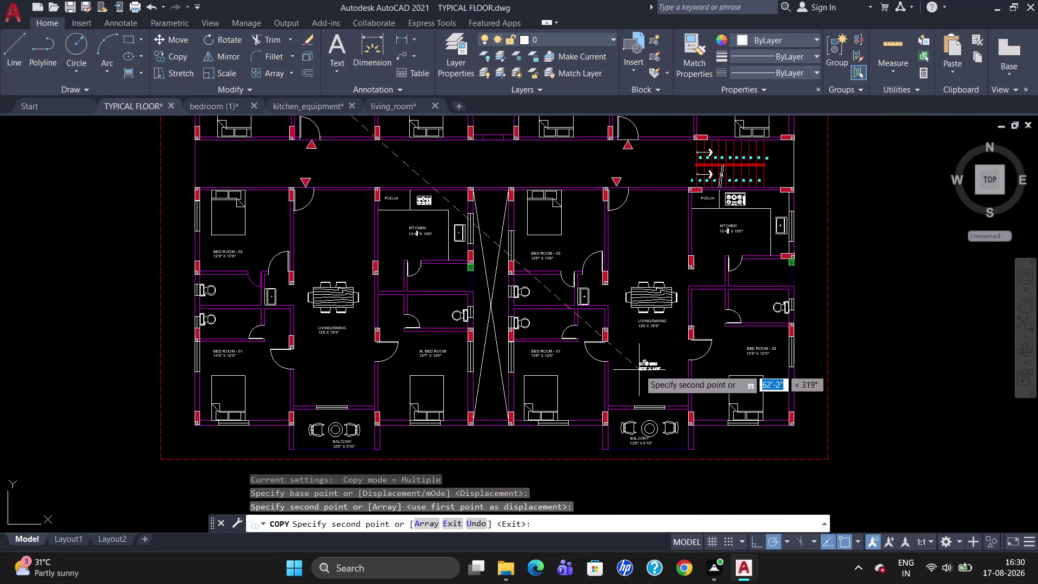
click(639, 369)
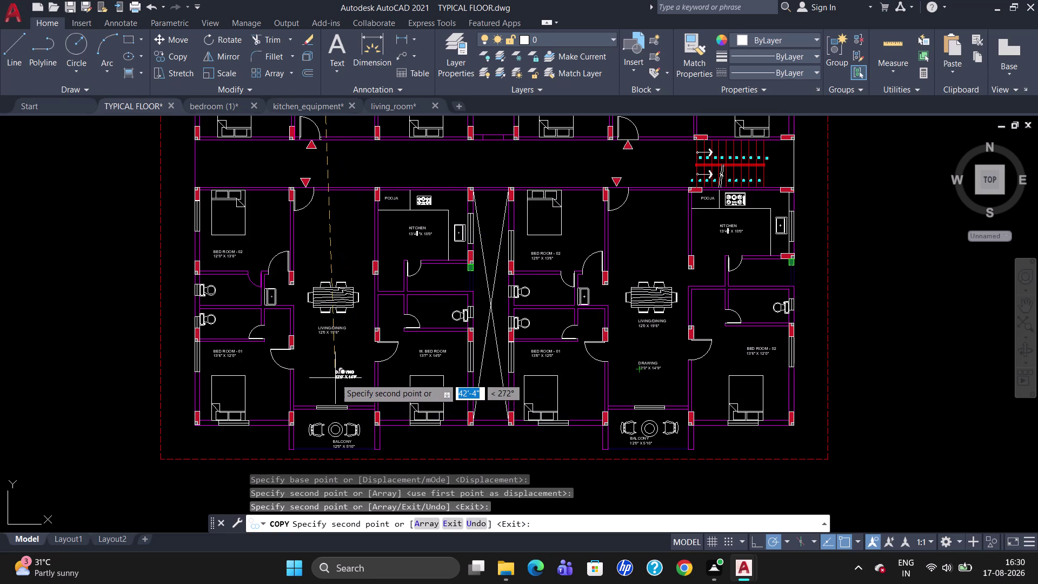
click(328, 377)
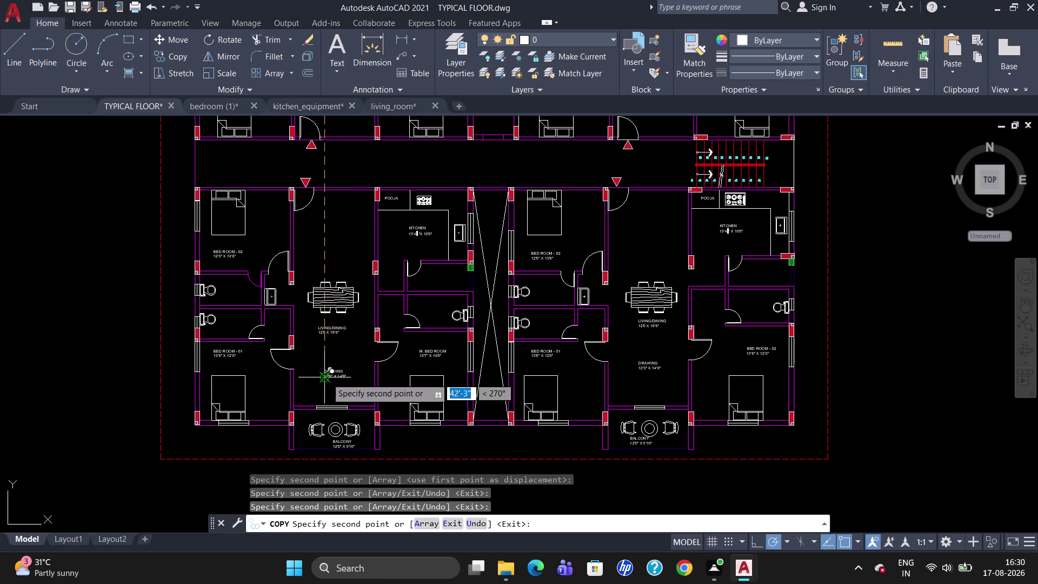
key(Escape)
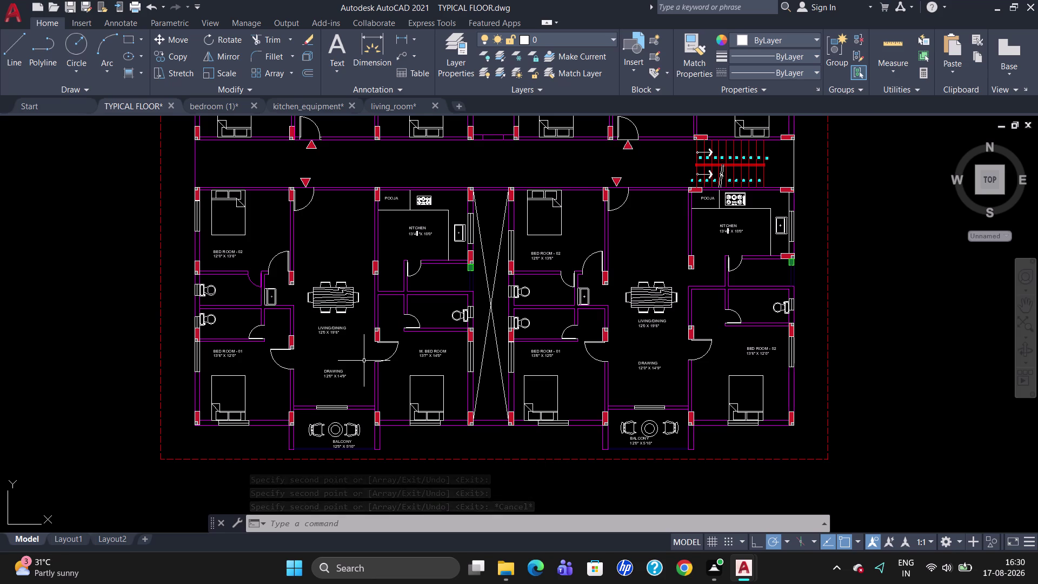
Copy the left-flat DRAWING label to the top rooms of the left and right flats.
click(337, 373)
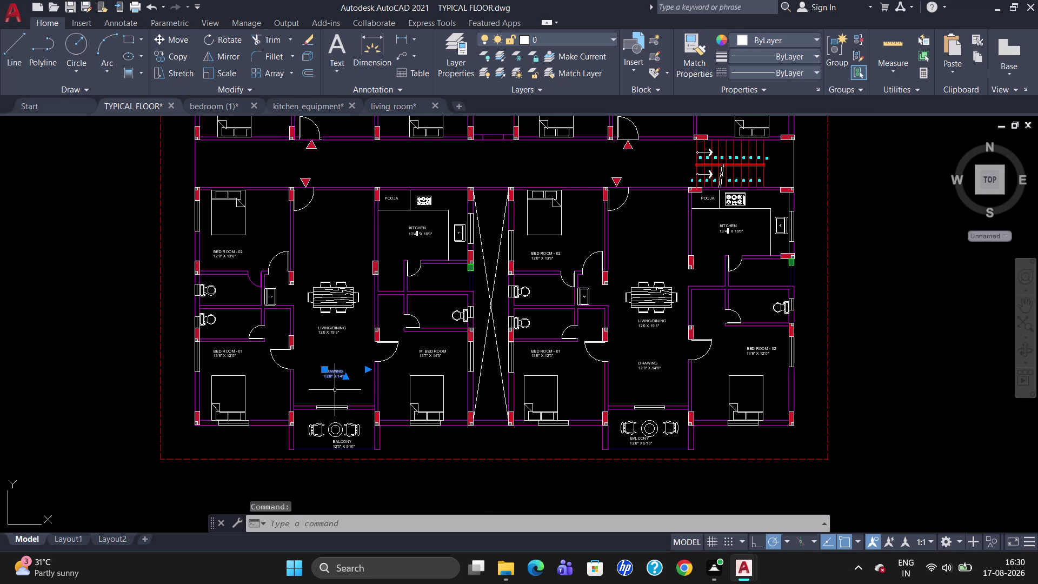
text(CO)
key(Return)
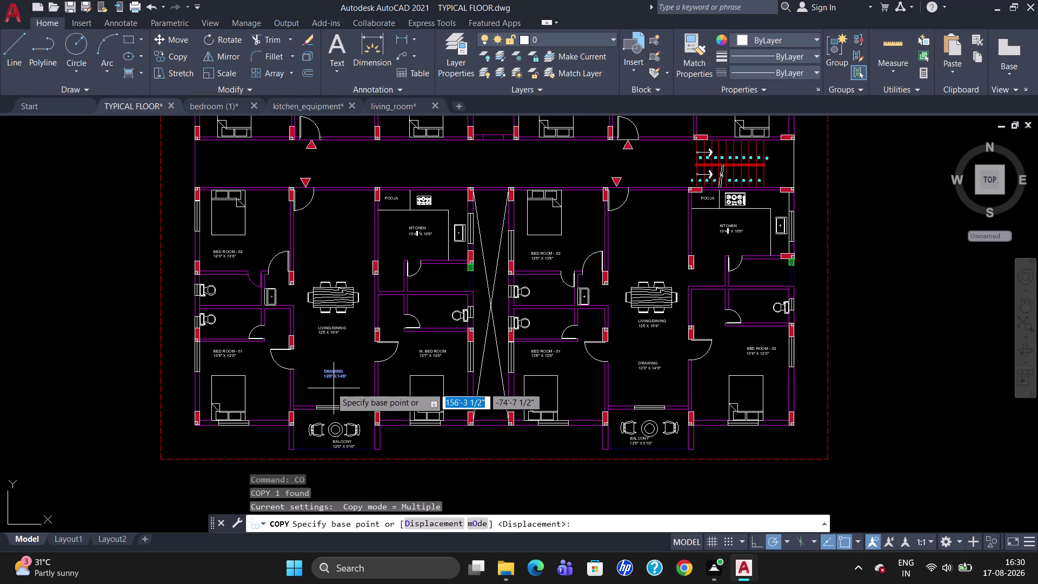
click(321, 367)
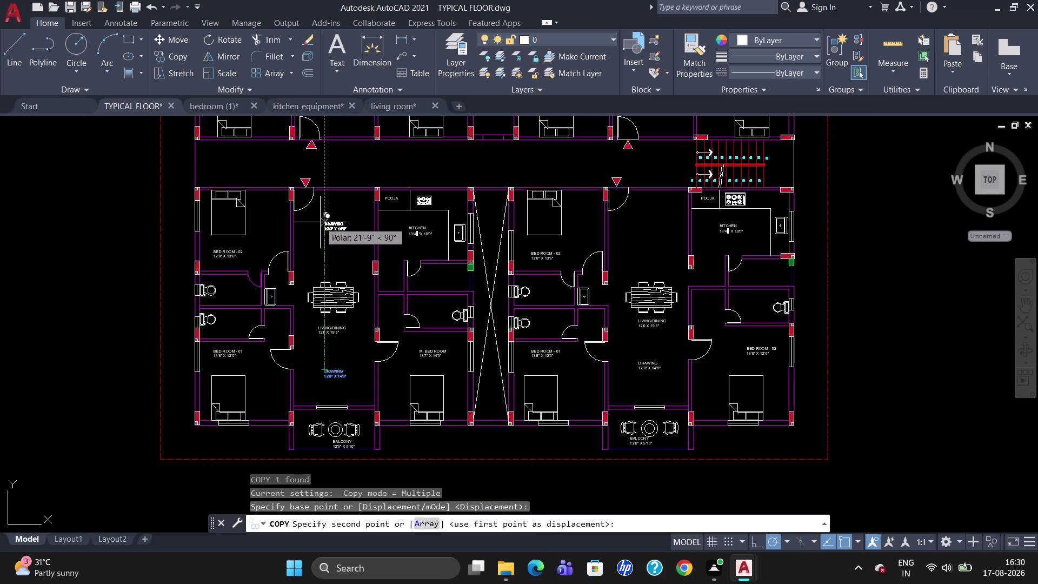
click(320, 222)
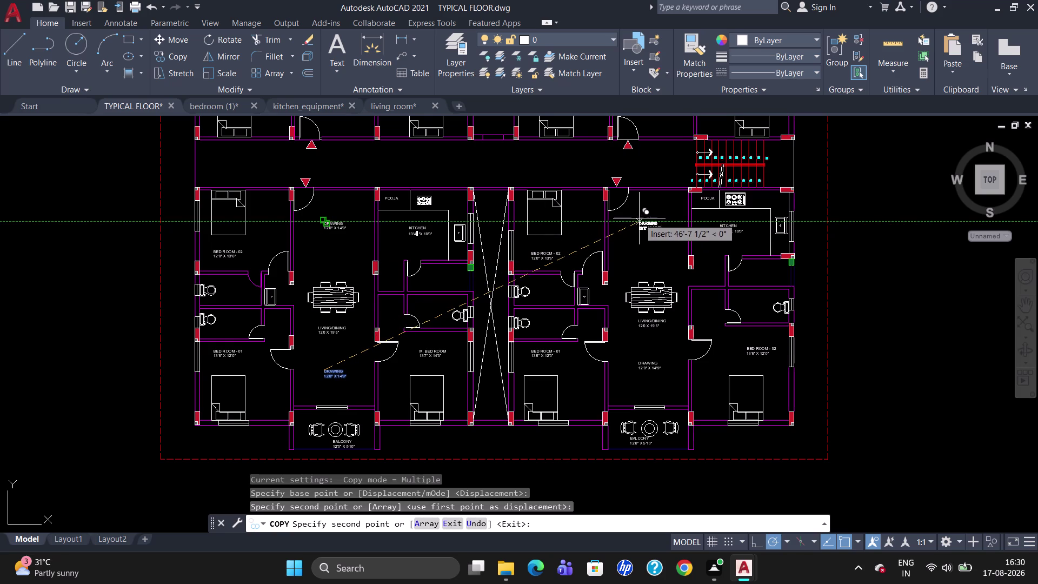
click(640, 215)
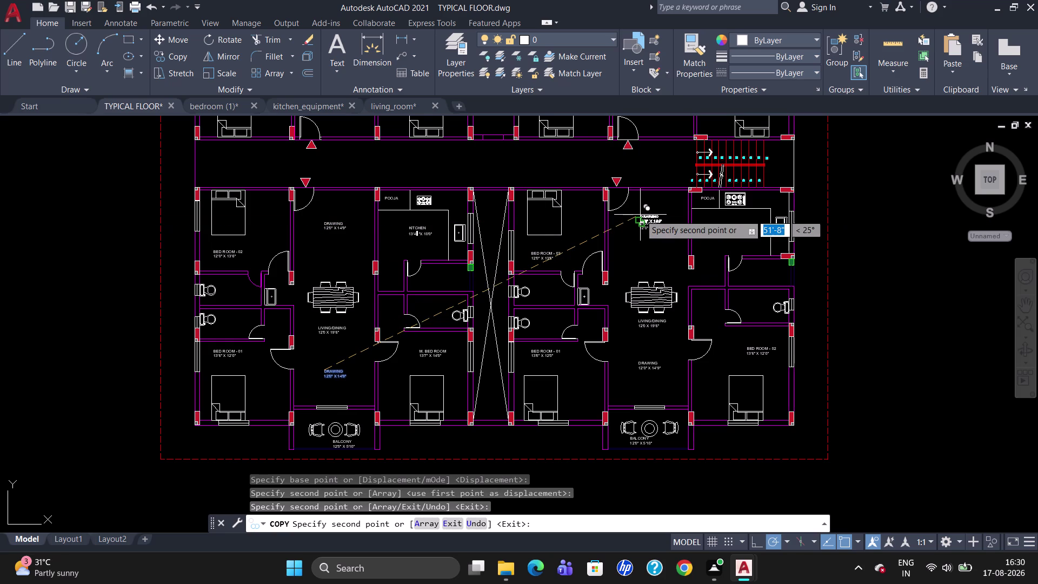
key(Escape)
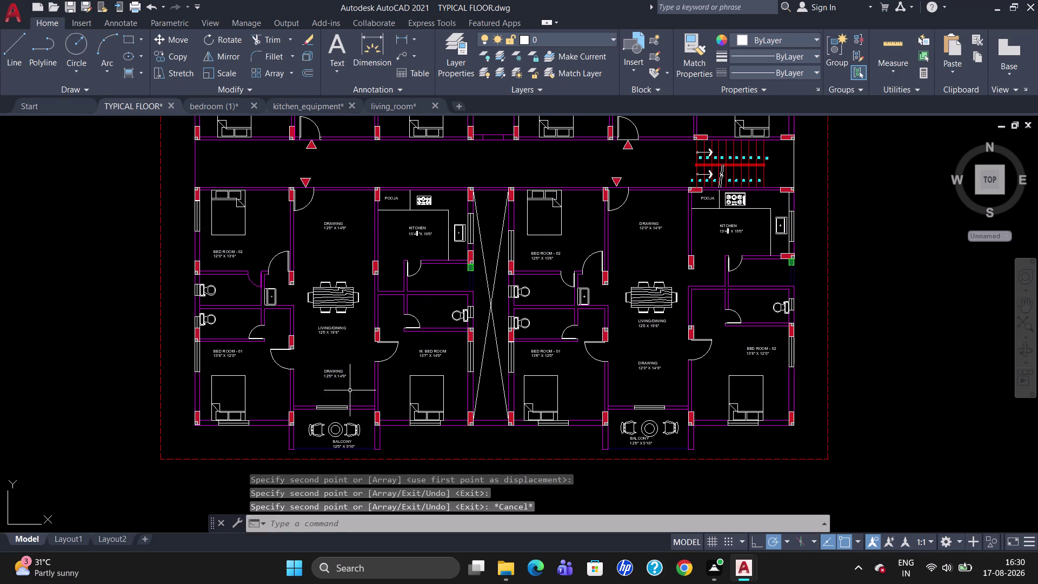
Delete the two misplaced lower DRAWING labels.
click(335, 374)
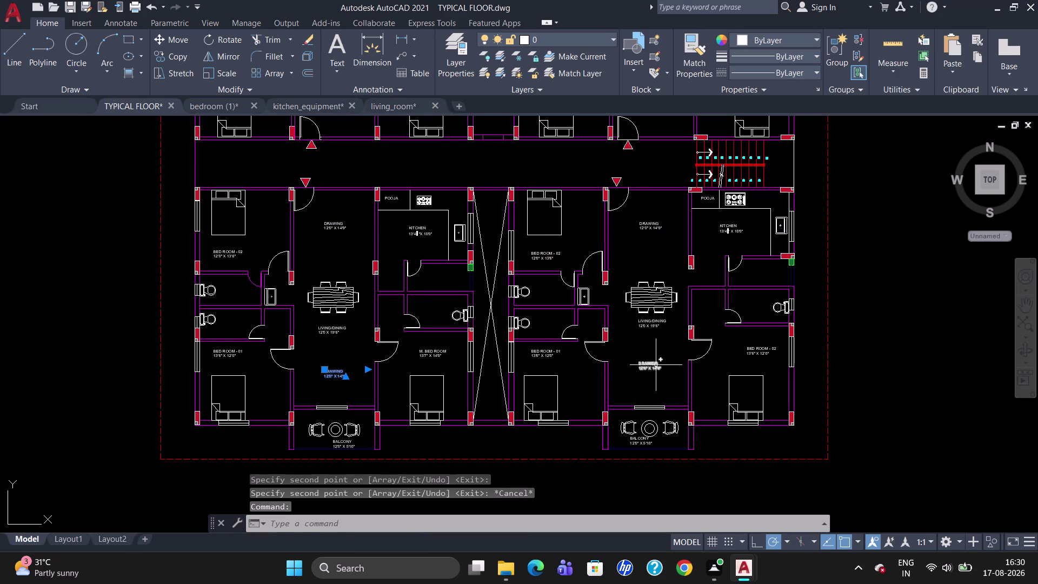
click(654, 364)
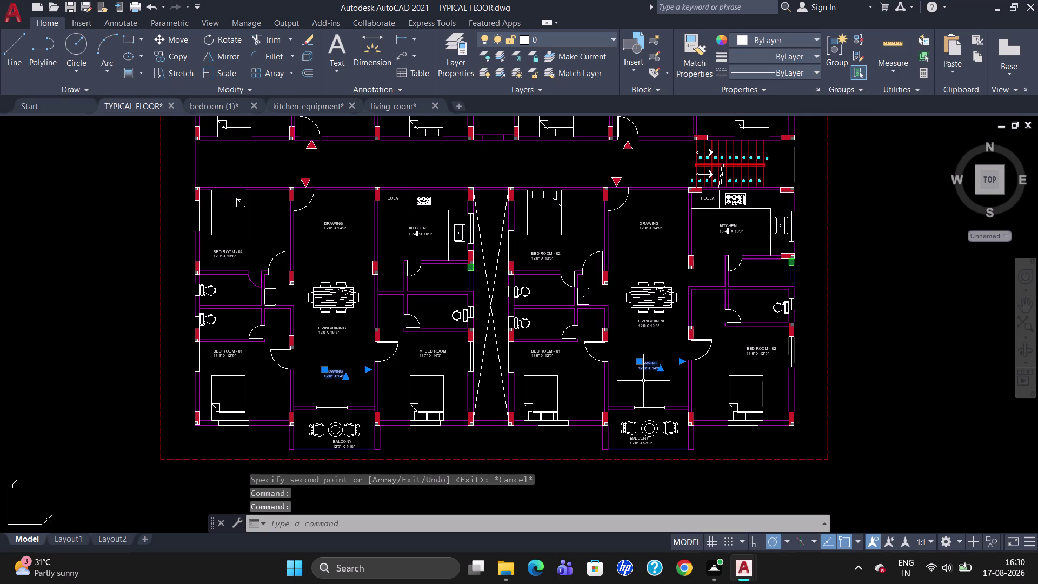
key(Delete)
Drag the right flat's LIVING/DINING label downward and try moving it with the table, then cancel.
click(647, 324)
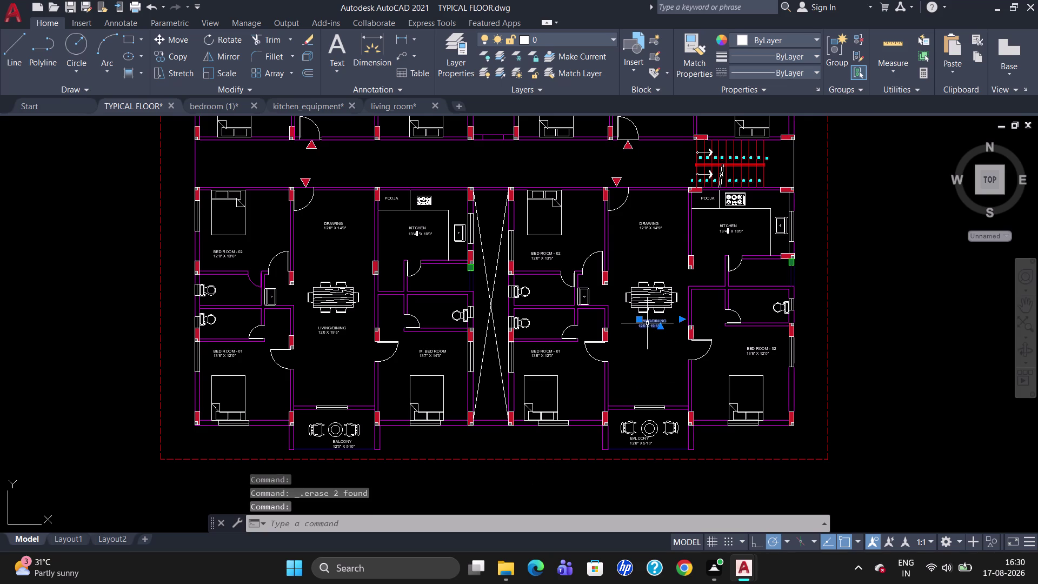
drag(637, 319, 634, 333)
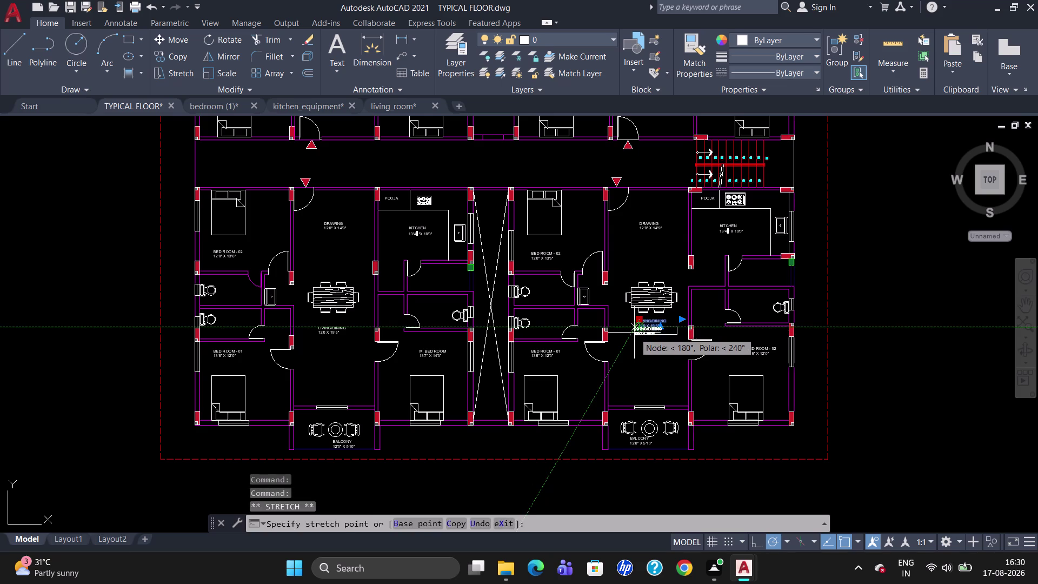
drag(635, 333, 634, 336)
click(635, 336)
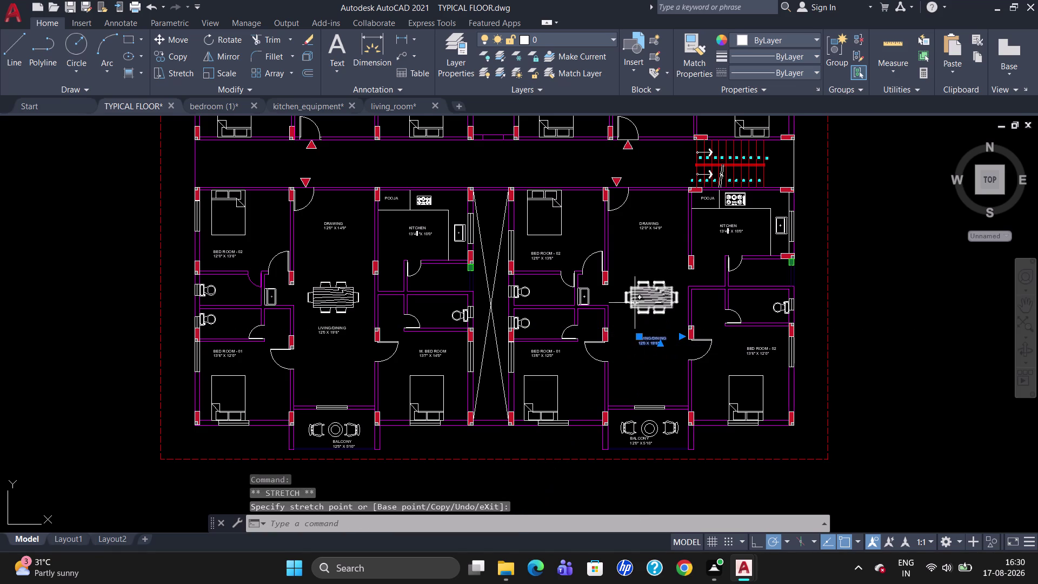
click(635, 296)
key(m)
key(Return)
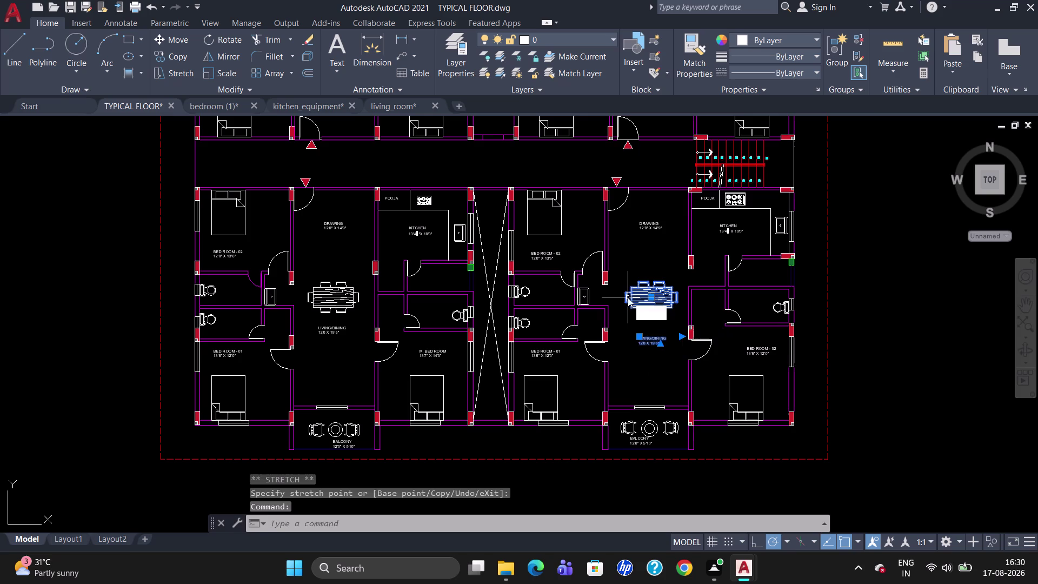
click(628, 297)
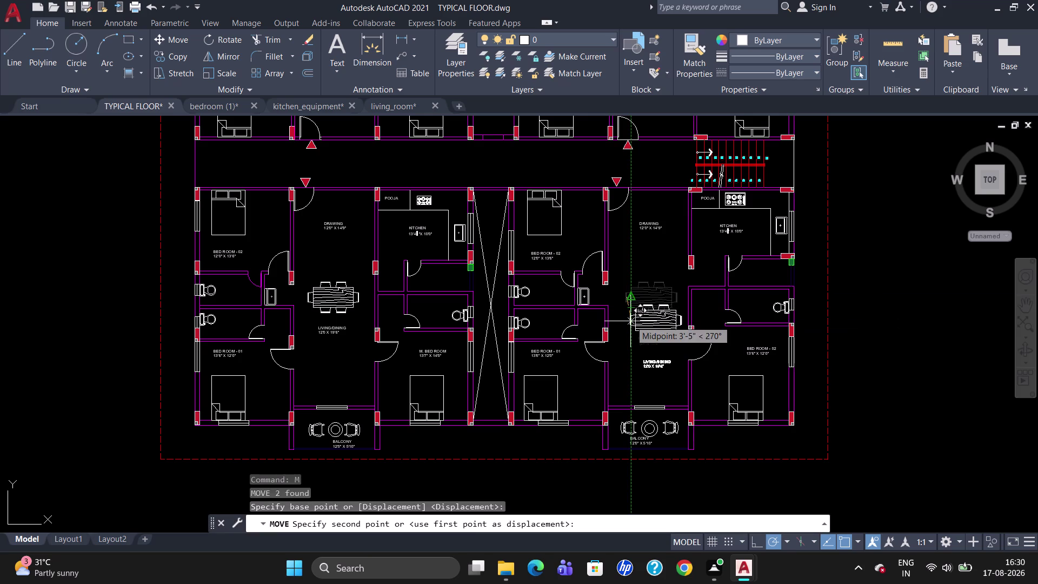
key(Escape)
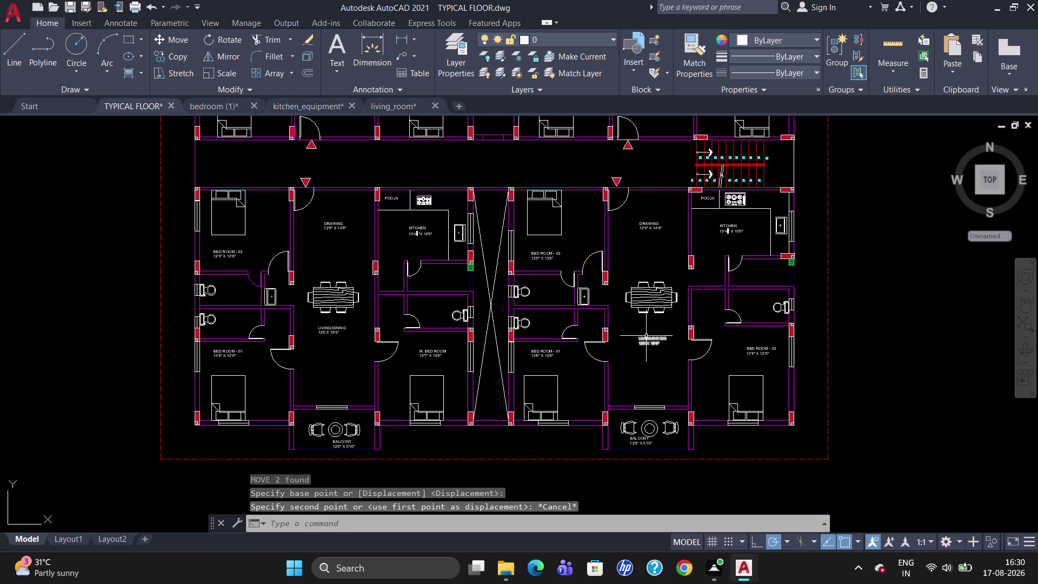
Grip-move the LIVING/DINING label so it sits centered just below the dining table.
click(646, 337)
click(640, 338)
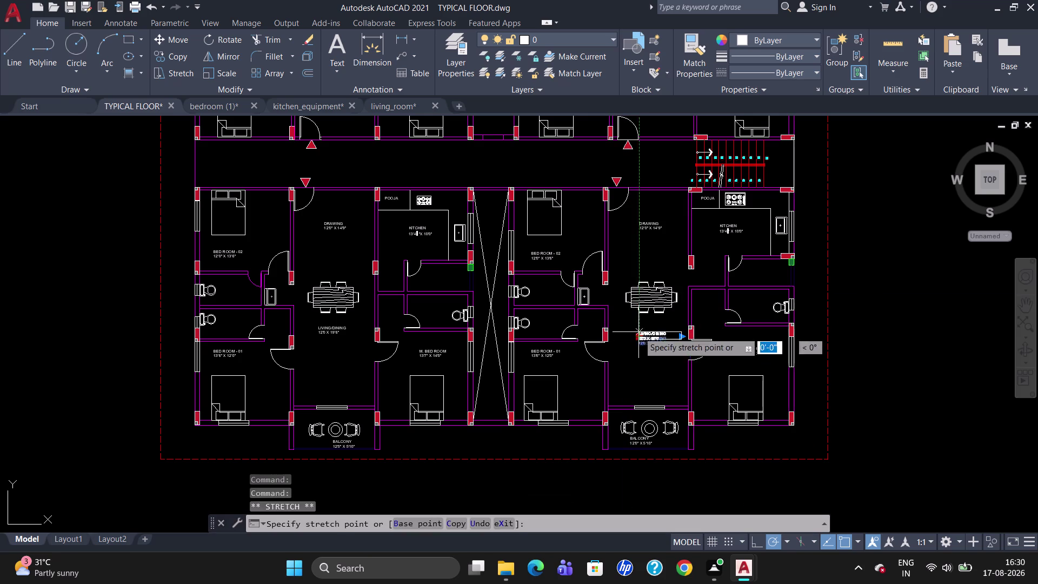
click(636, 320)
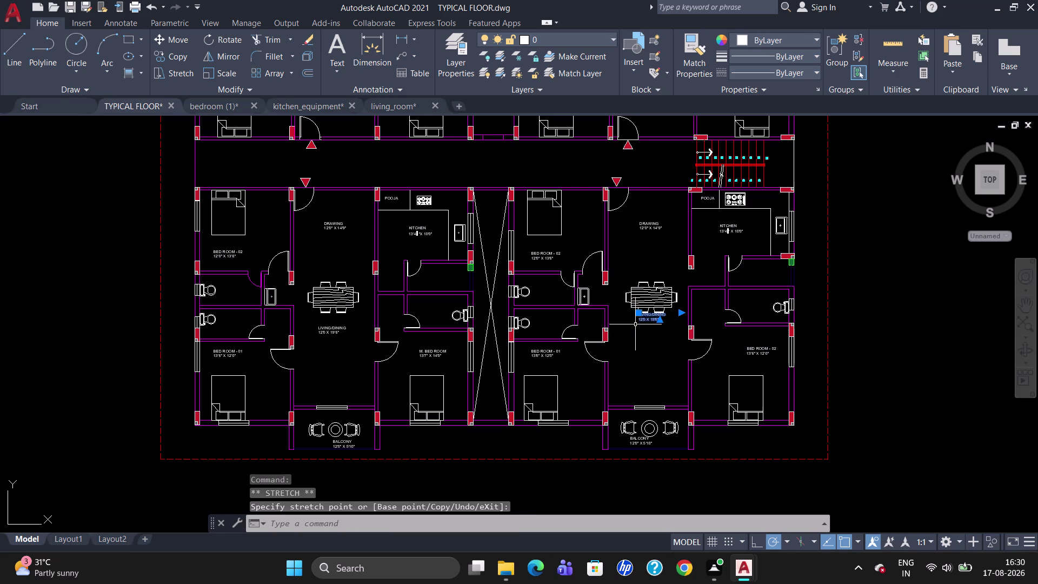
click(637, 312)
drag(637, 312, 639, 319)
click(638, 319)
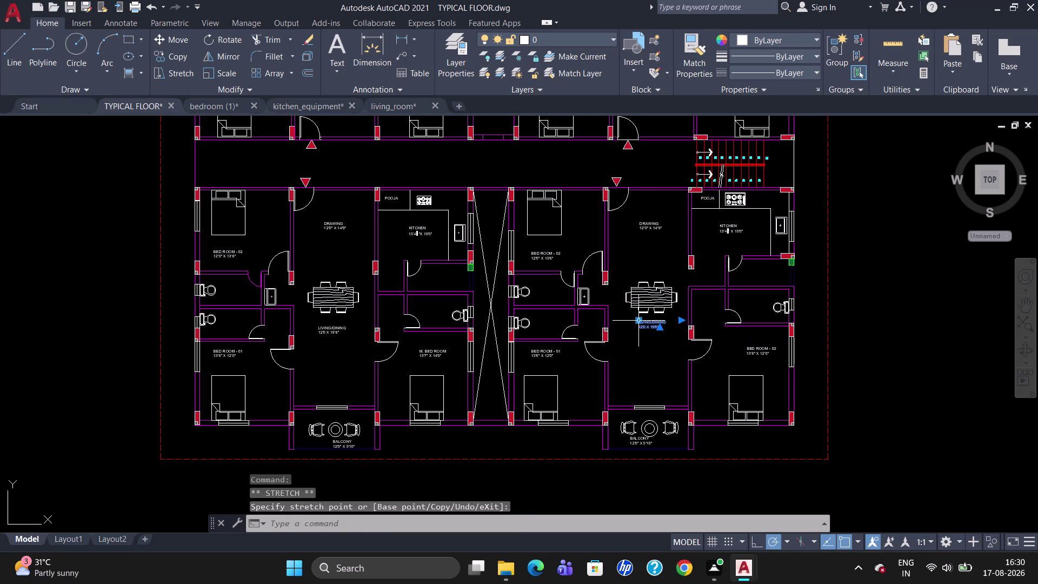
key(Escape)
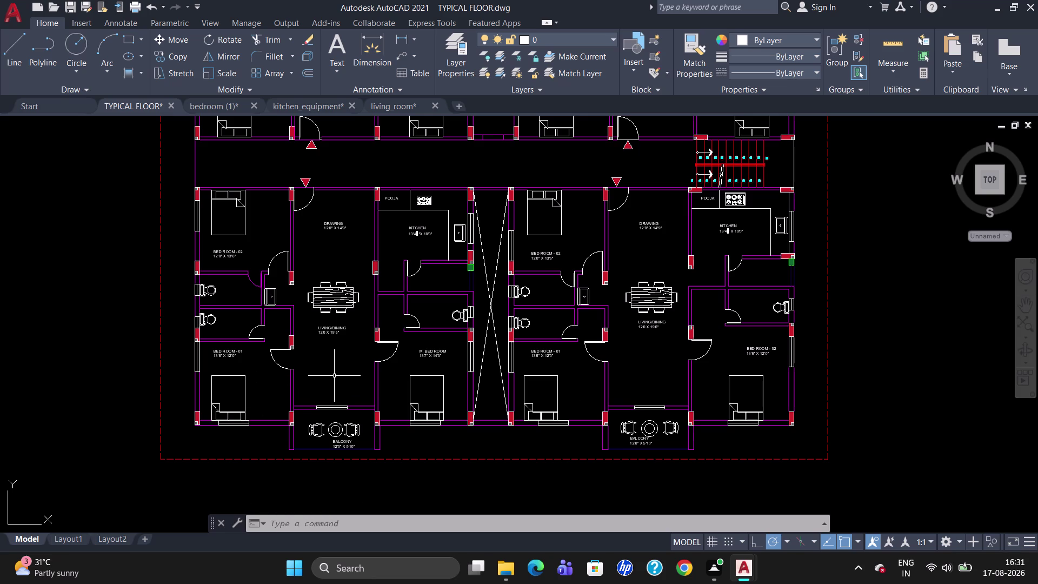
scroll(down, 3)
Edit the right lower flat's DRAWING label to read 12'0" X 10'9".
scroll(up, 3)
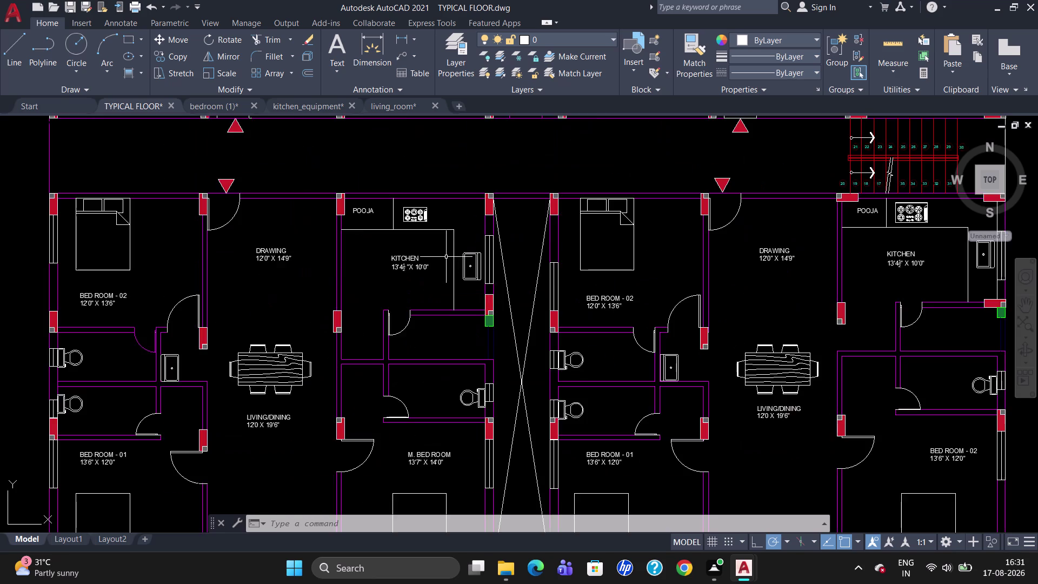
scroll(down, 3)
scroll(up, 3)
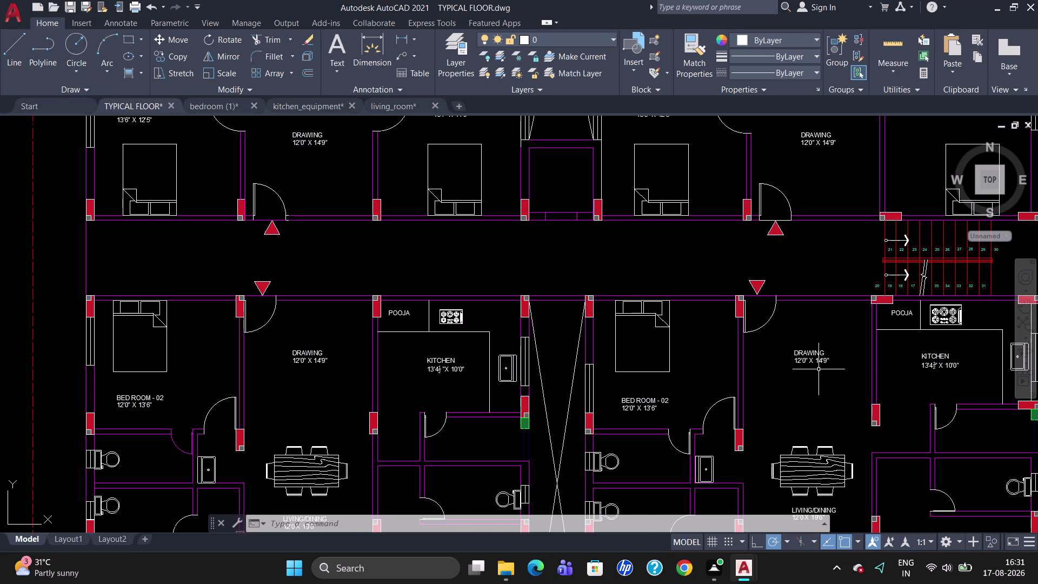
scroll(up, 3)
double_click(815, 348)
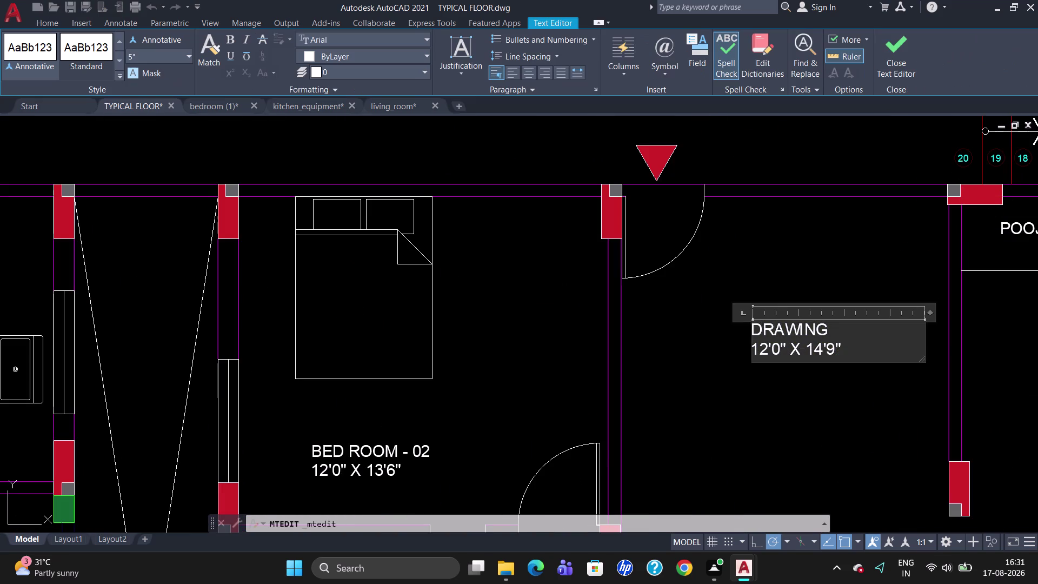
click(827, 356)
key(Left)
key(BackSpace)
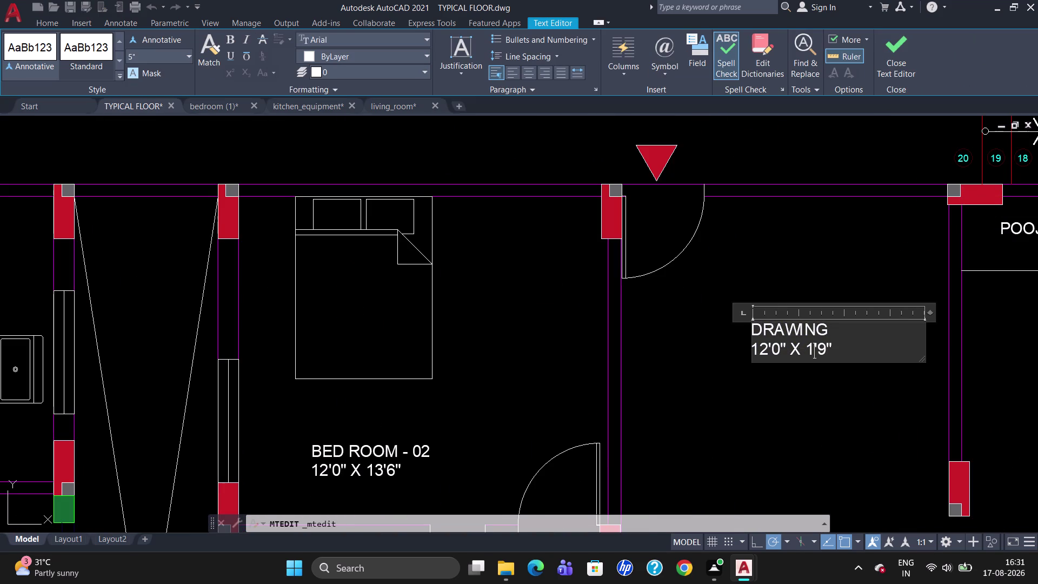
key(0)
key(Left)
key(Left)
key(Left)
key(Left)
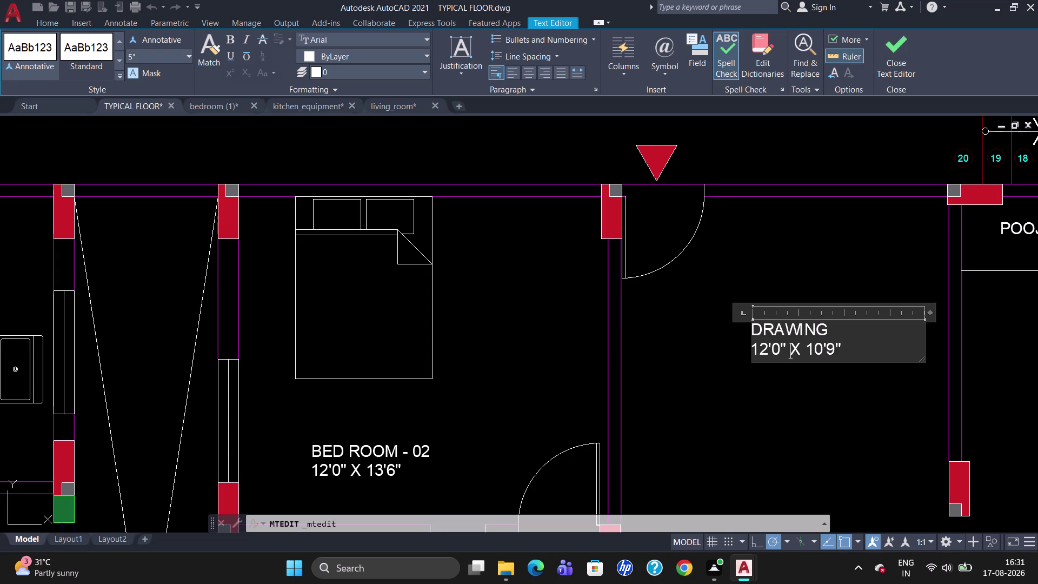
key(Left)
key(Left)
click(768, 380)
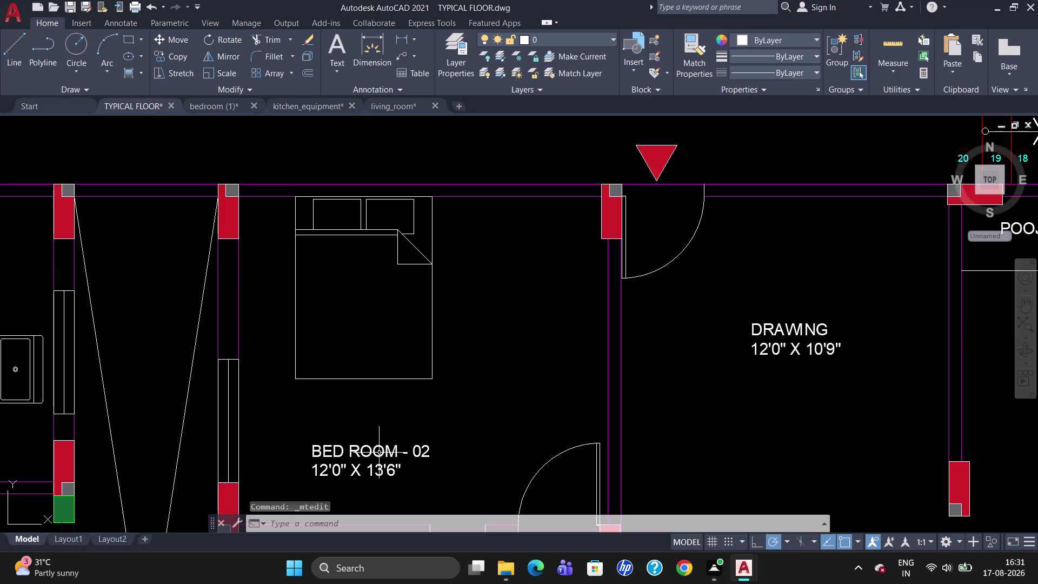
Edit the left lower flat's DRAWING label to read 12'0" X 10'9".
scroll(down, 3)
scroll(up, 3)
scroll(down, 3)
scroll(up, 3)
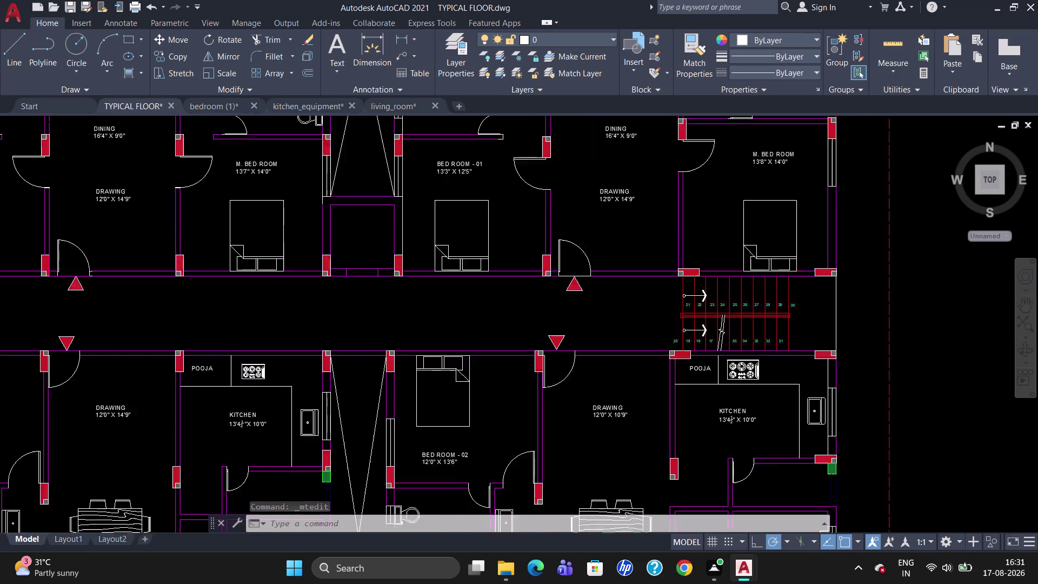
double_click(138, 385)
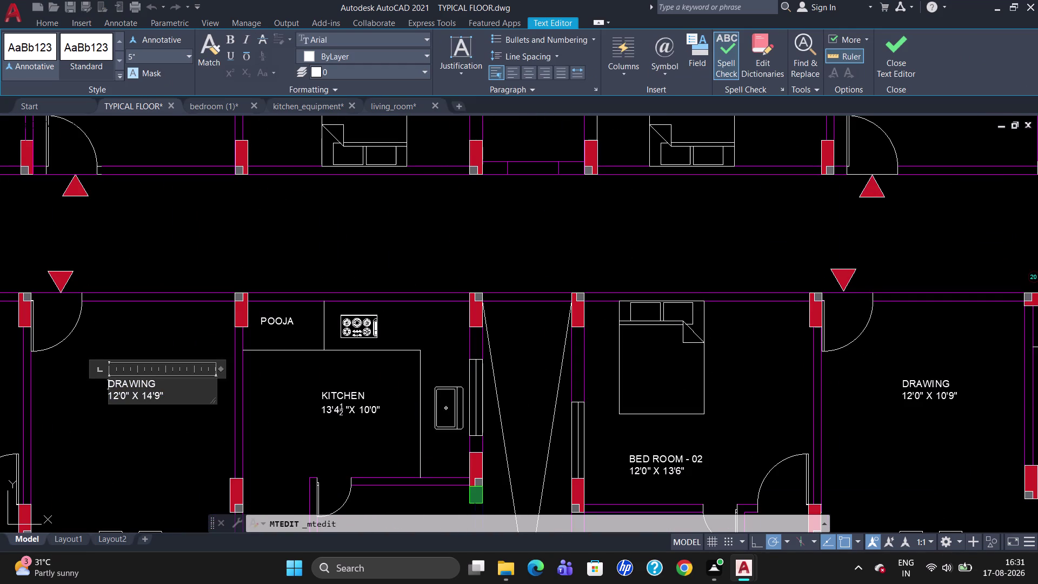
click(149, 394)
key(Right)
key(BackSpace)
key(0)
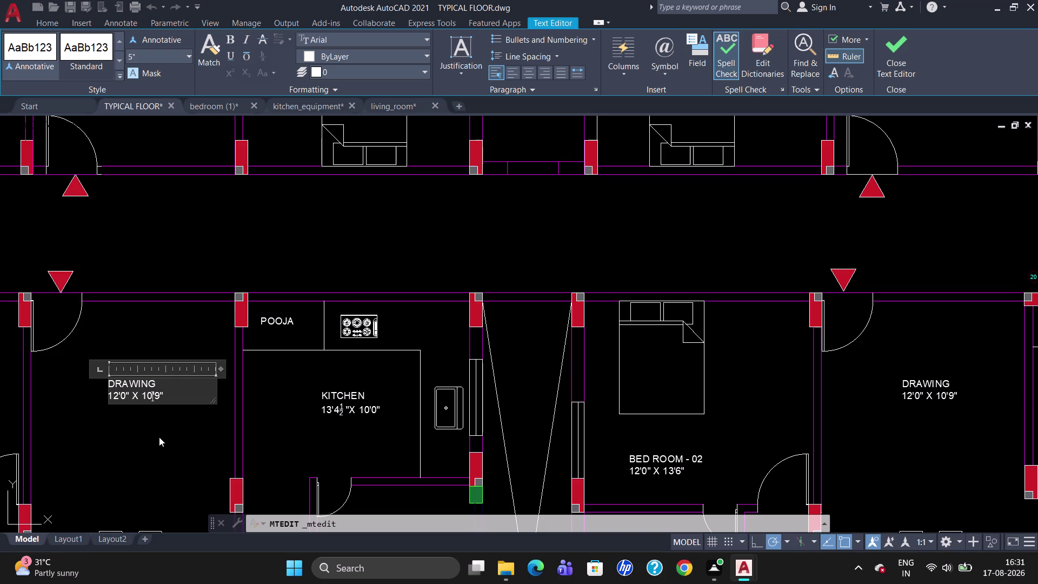
click(159, 437)
Zoom out to the central corridor and start the MTEXT command.
scroll(down, 3)
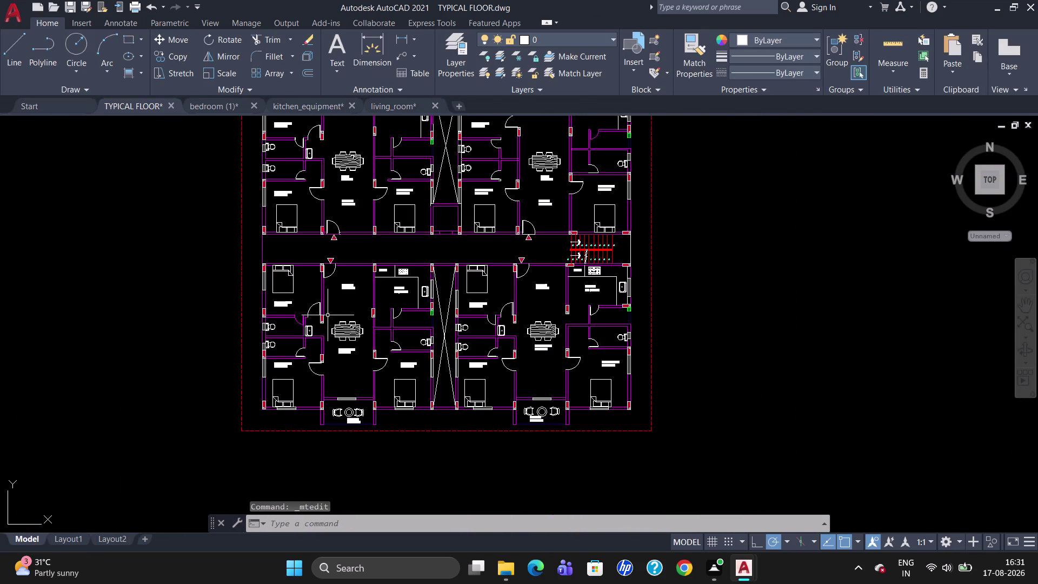
scroll(up, 3)
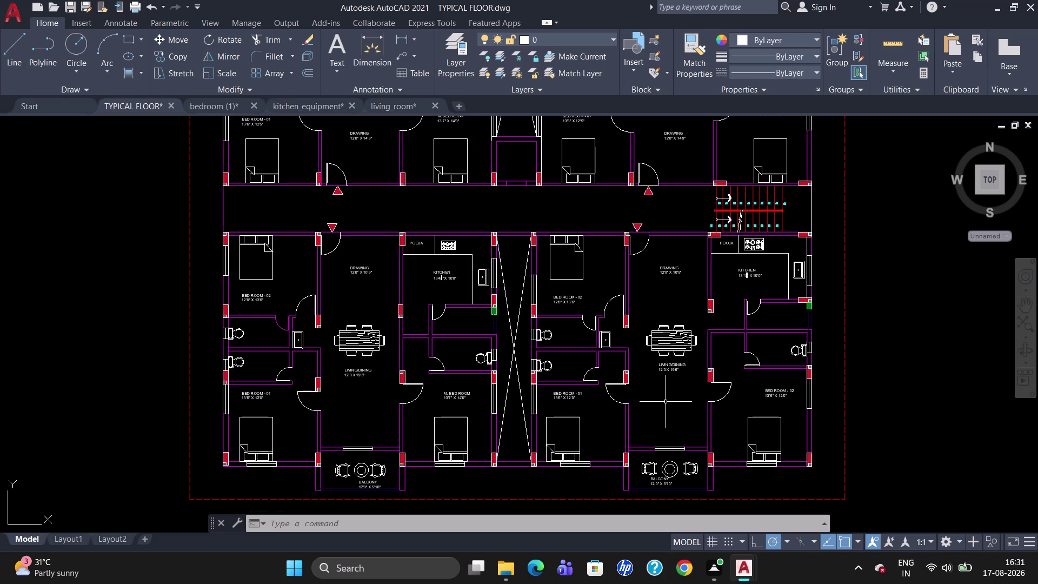
scroll(down, 3)
scroll(up, 3)
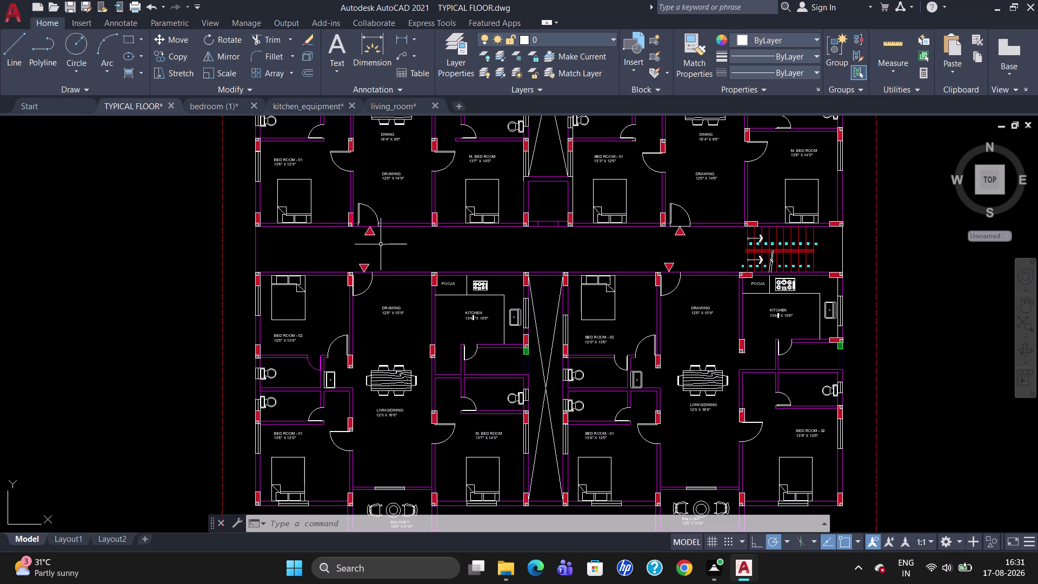
scroll(up, 3)
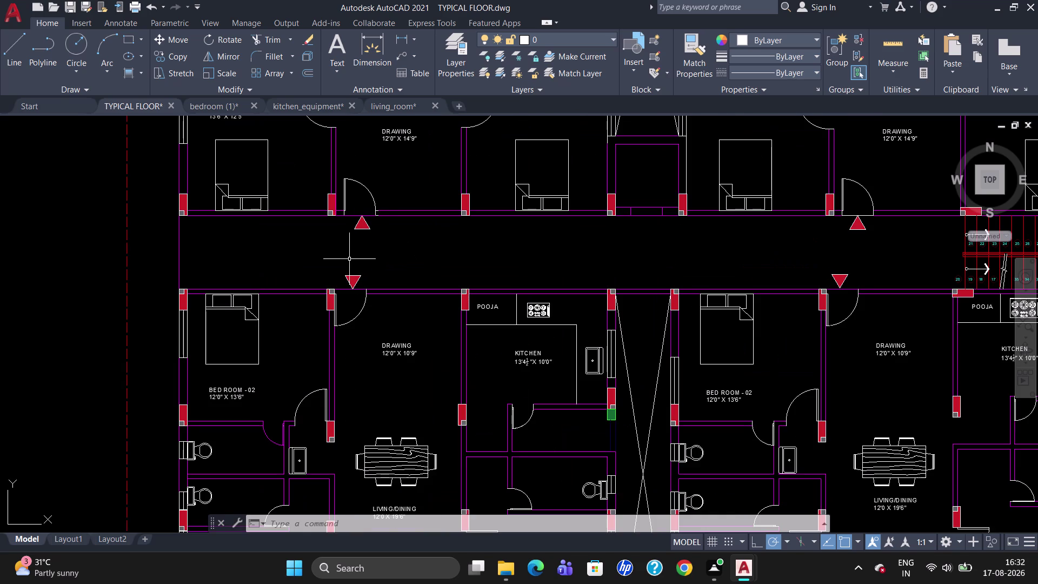
key(t)
key(Return)
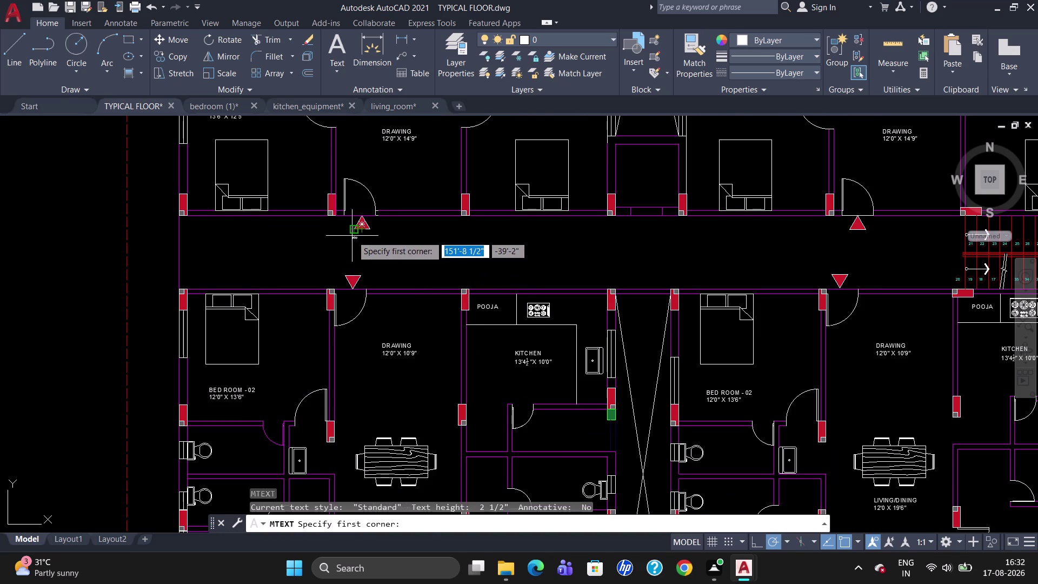
Restart MTEXT and draw the text box just below the upper-left entrance arrow.
click(352, 235)
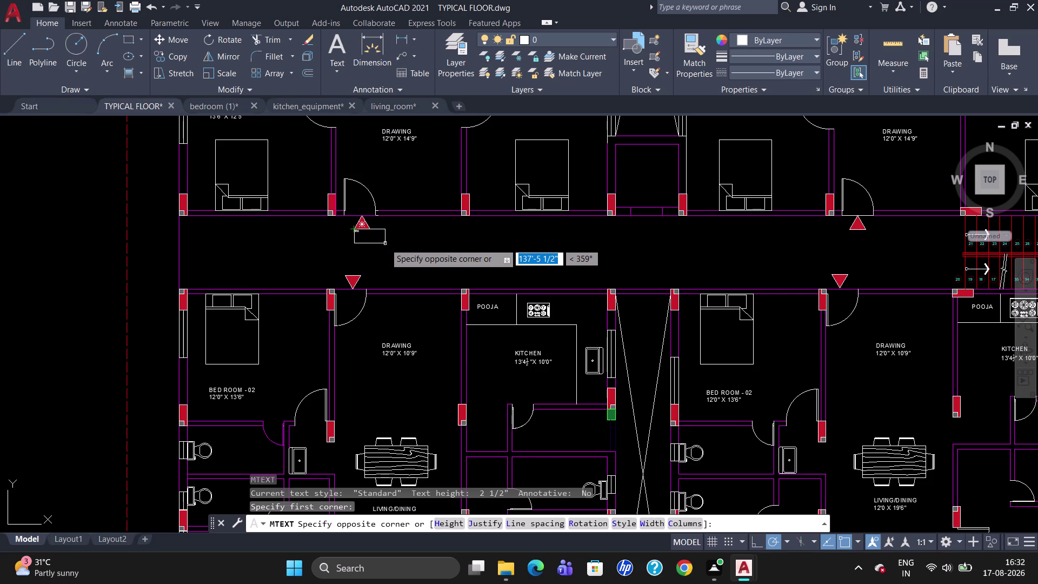
key(Escape)
scroll(up, 3)
key(t)
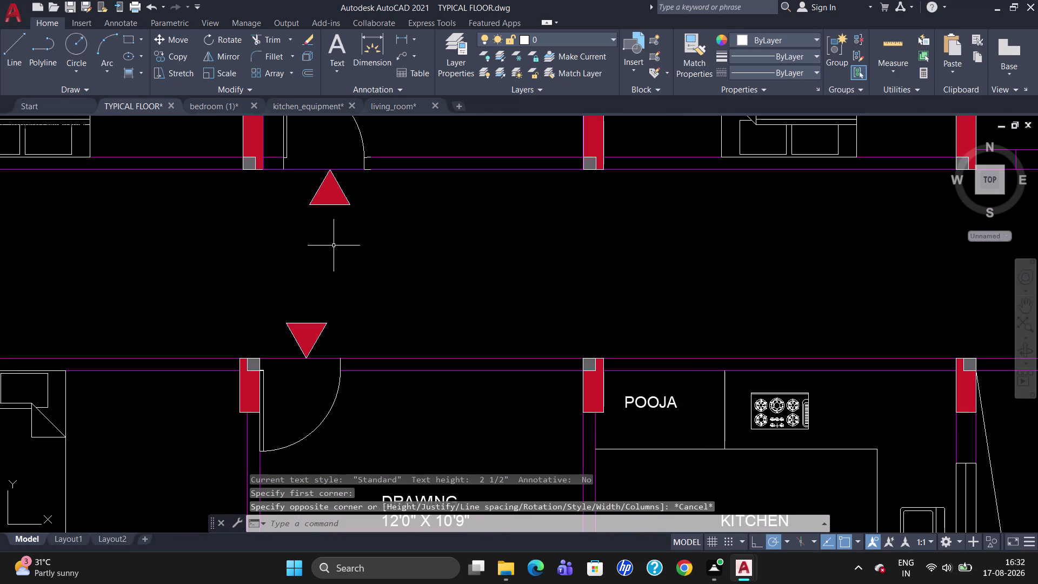
key(Return)
click(303, 220)
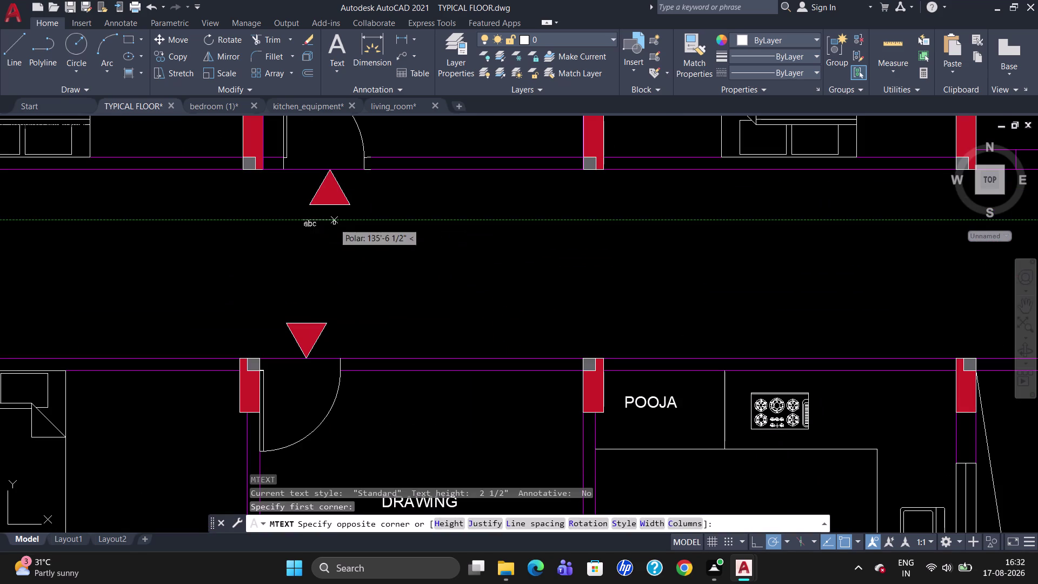
click(376, 233)
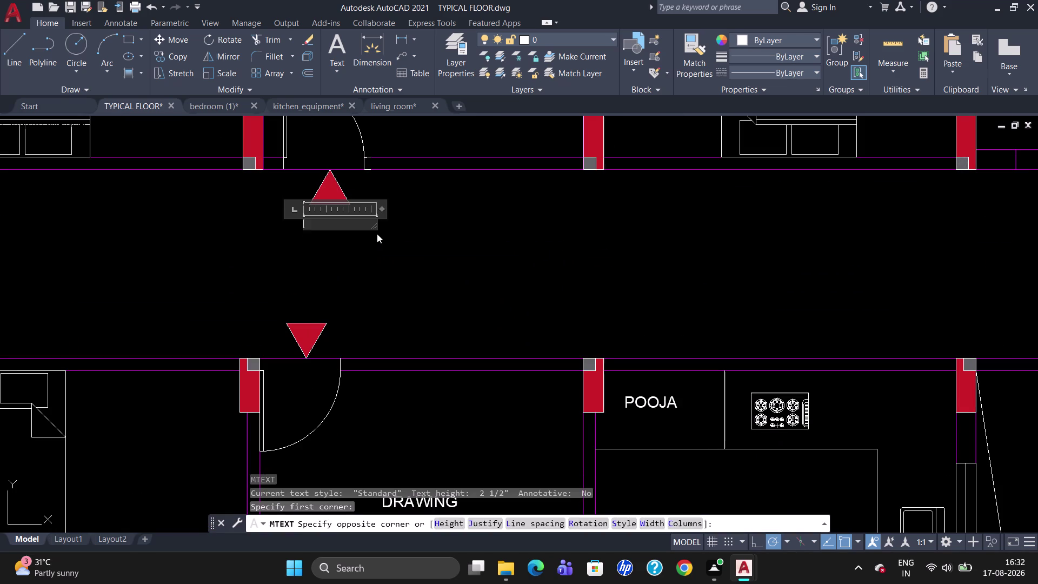
Type ENTRY at 5" text height, close the editor, and select the label.
click(152, 53)
key(BackSpace)
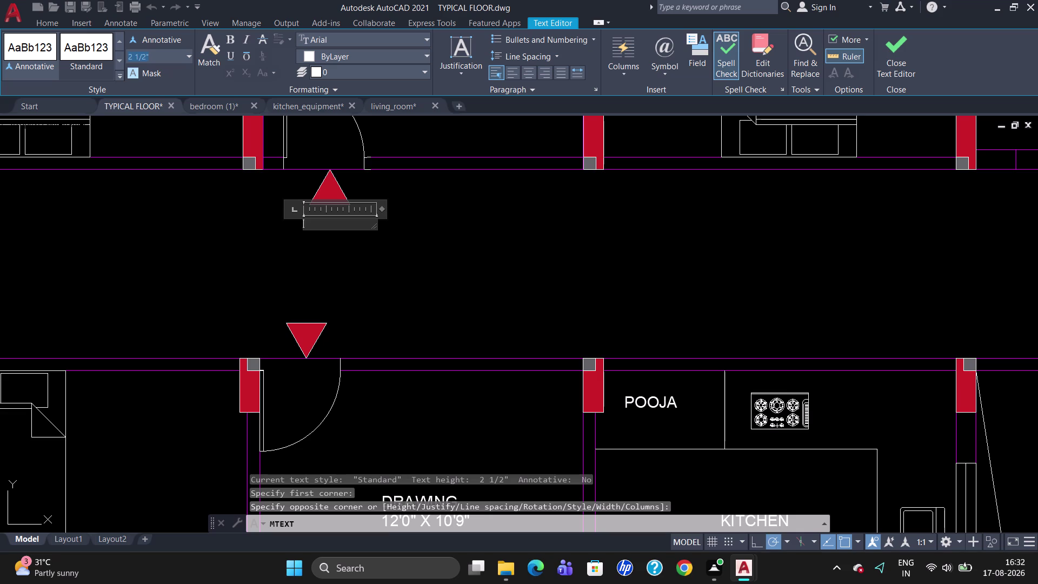
key(5)
key(Return)
key(e)
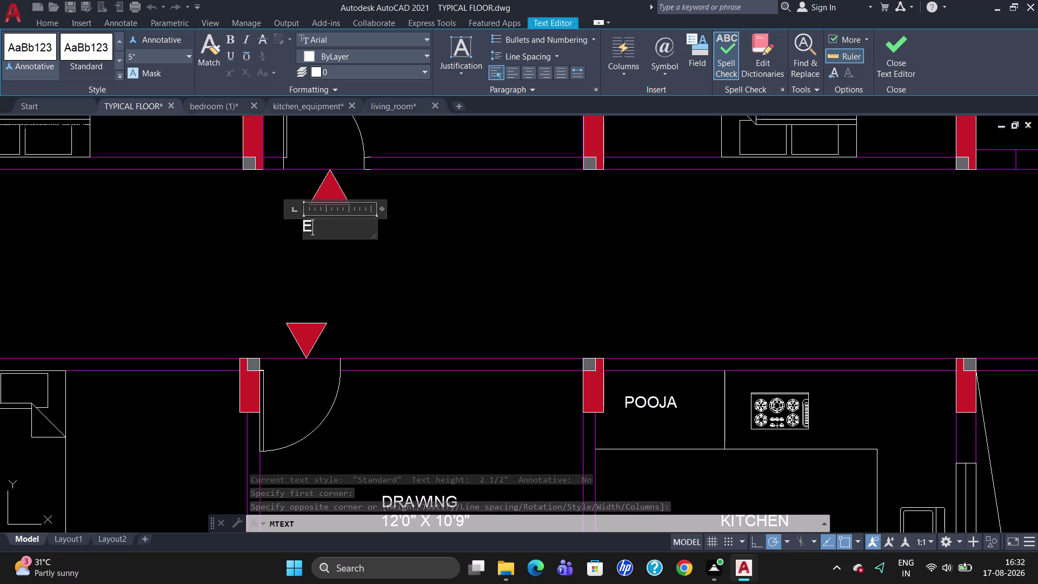
text(NTRY)
key(Return)
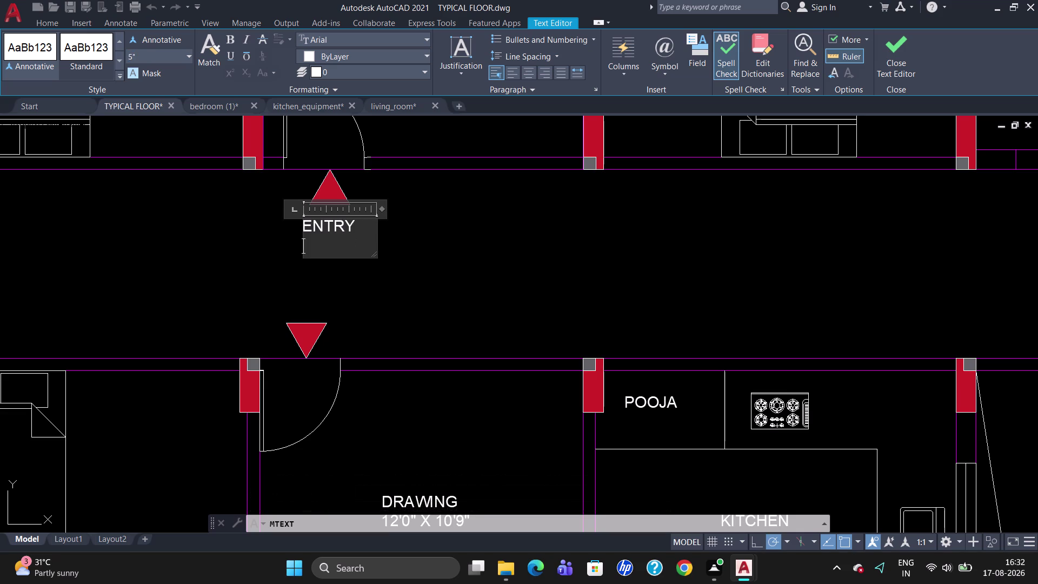
click(309, 278)
click(324, 223)
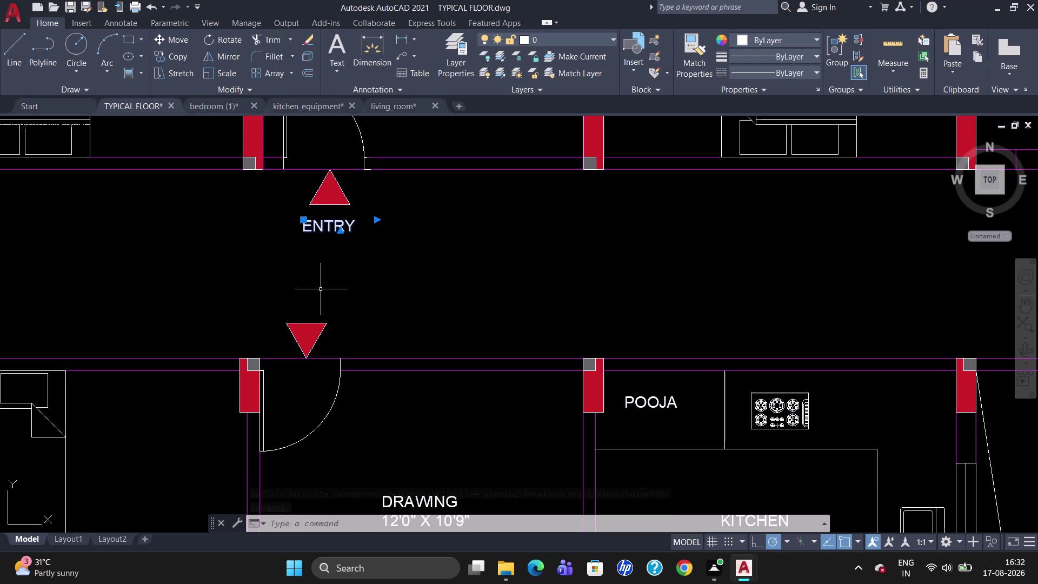
Copy the ENTRY label beside the lower-left, lower-right and upper-right entrance arrows.
text(CO)
key(Return)
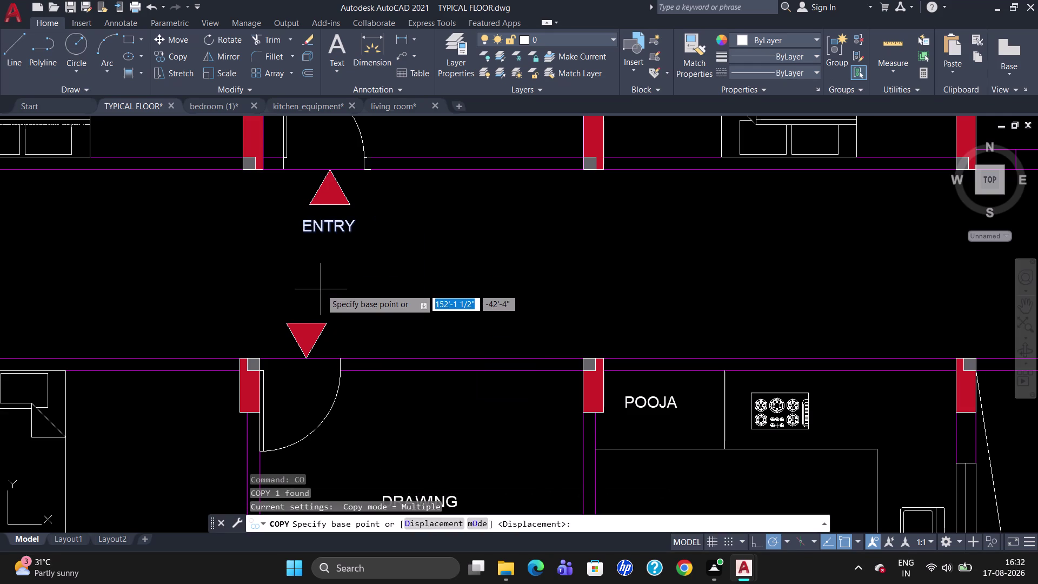
click(309, 221)
scroll(down, 3)
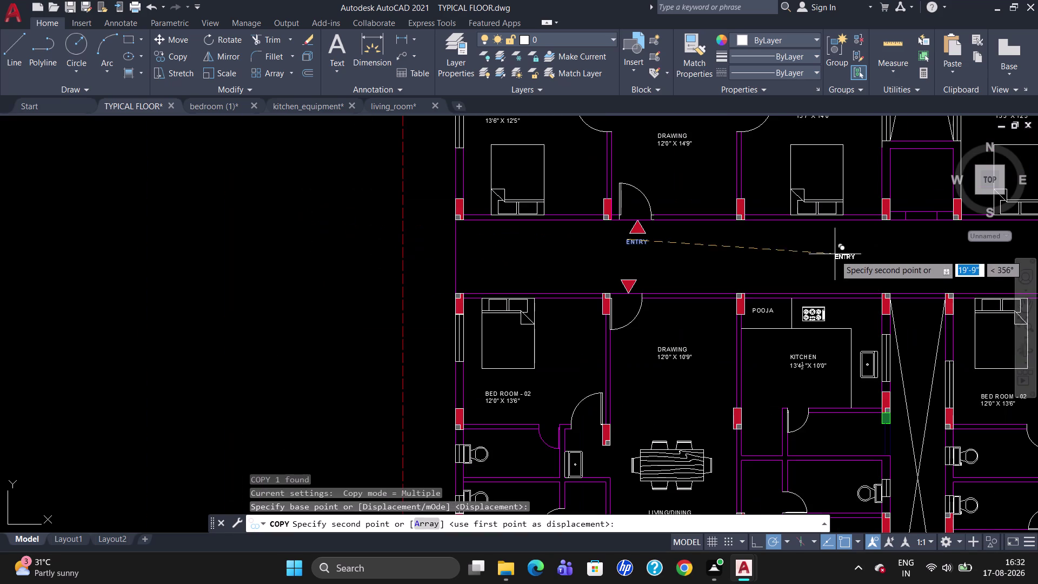
scroll(up, 3)
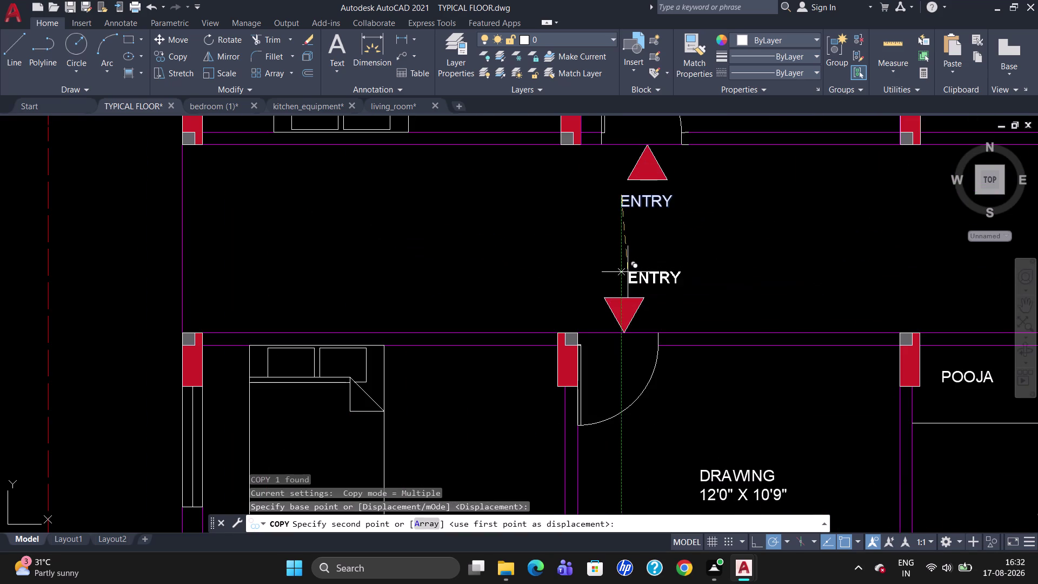
click(605, 276)
scroll(down, 3)
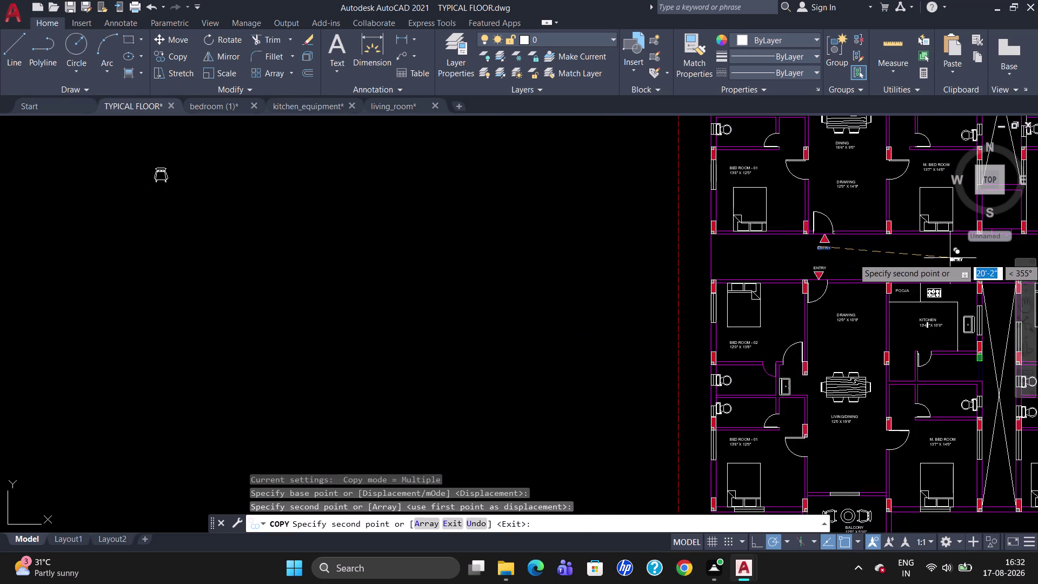
scroll(up, 3)
scroll(down, 3)
scroll(up, 3)
scroll(down, 3)
scroll(up, 3)
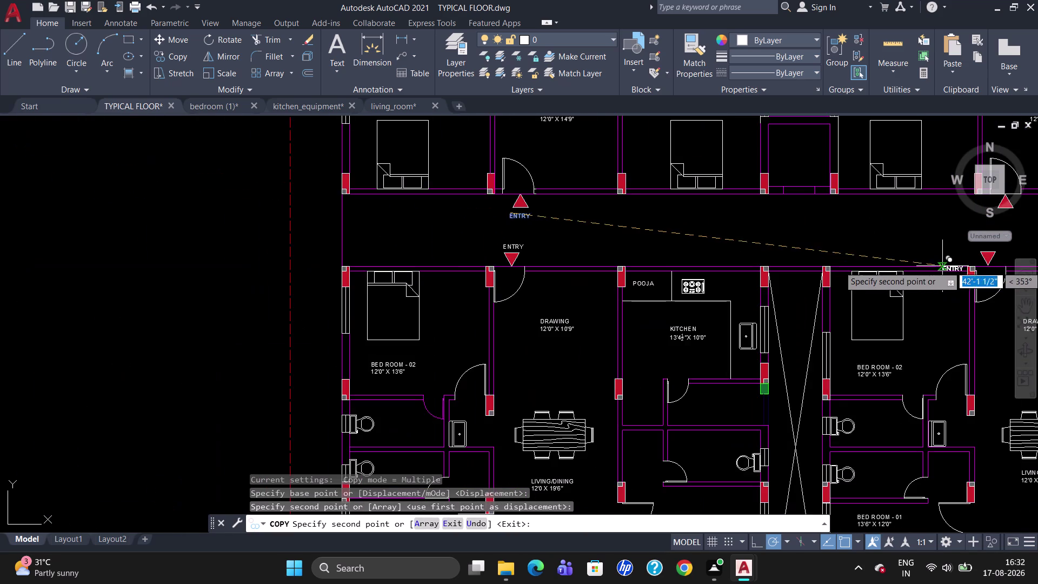
scroll(up, 3)
scroll(down, 3)
scroll(up, 3)
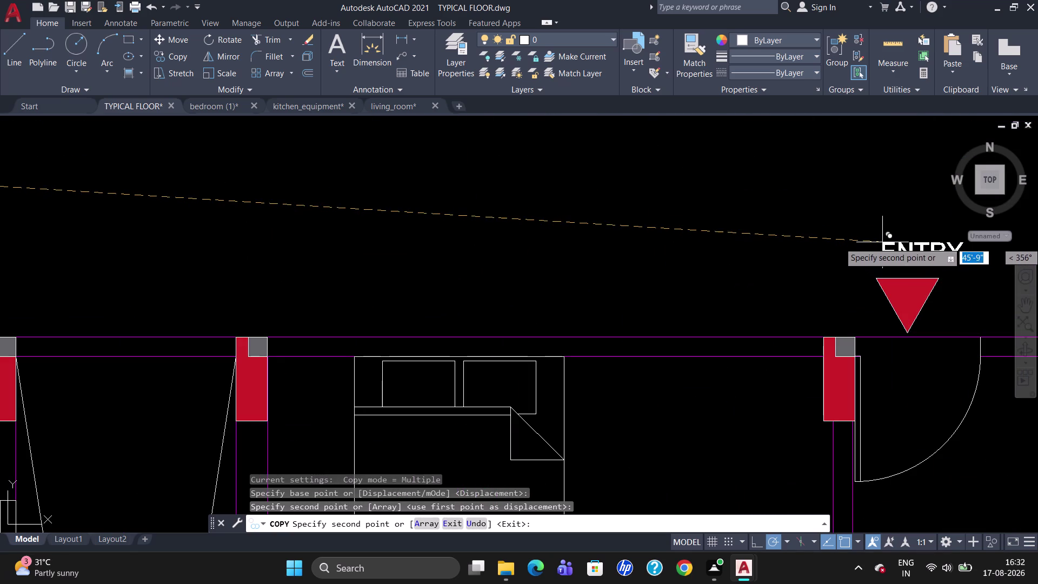
click(877, 245)
scroll(down, 3)
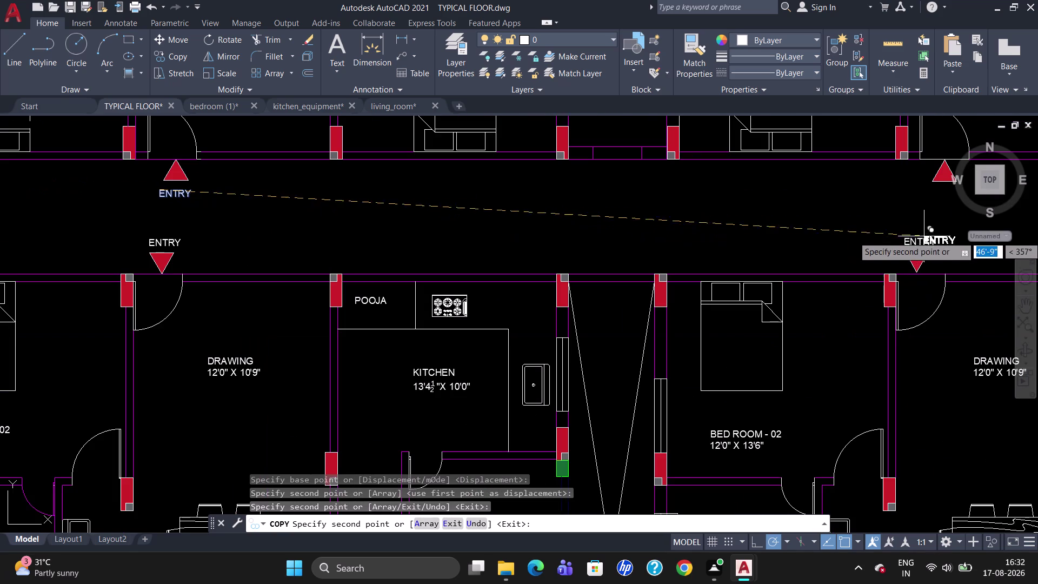
click(931, 191)
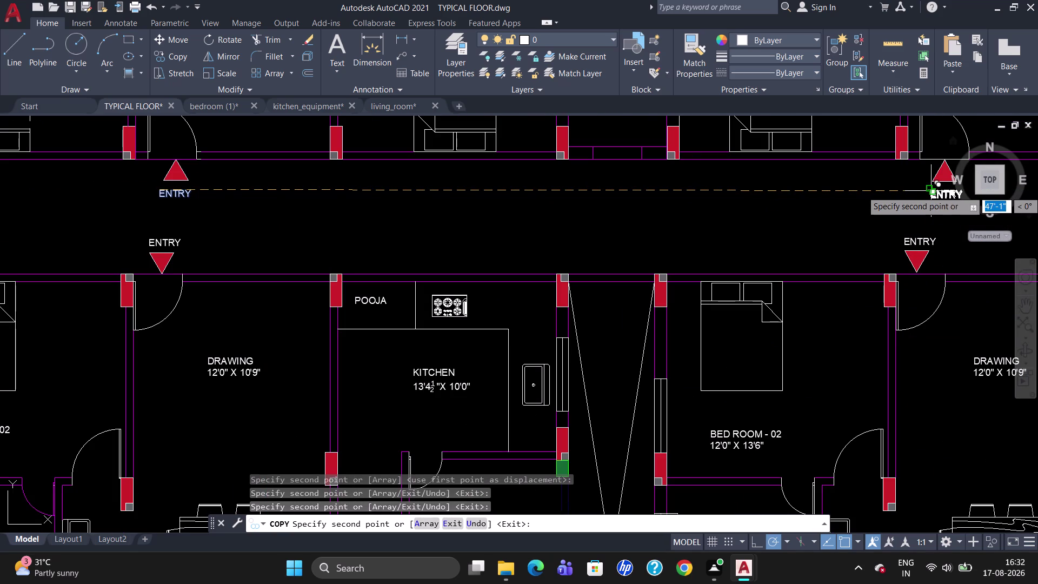
key(Escape)
Select the ENTRY label above the lower-right arrow and start ROTATE.
click(920, 241)
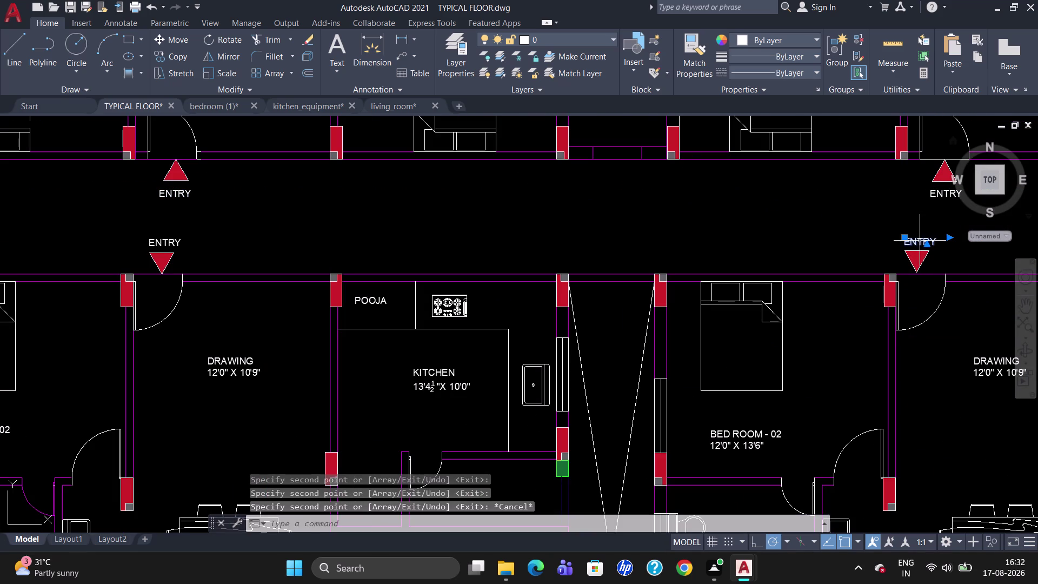
text(RO)
key(Return)
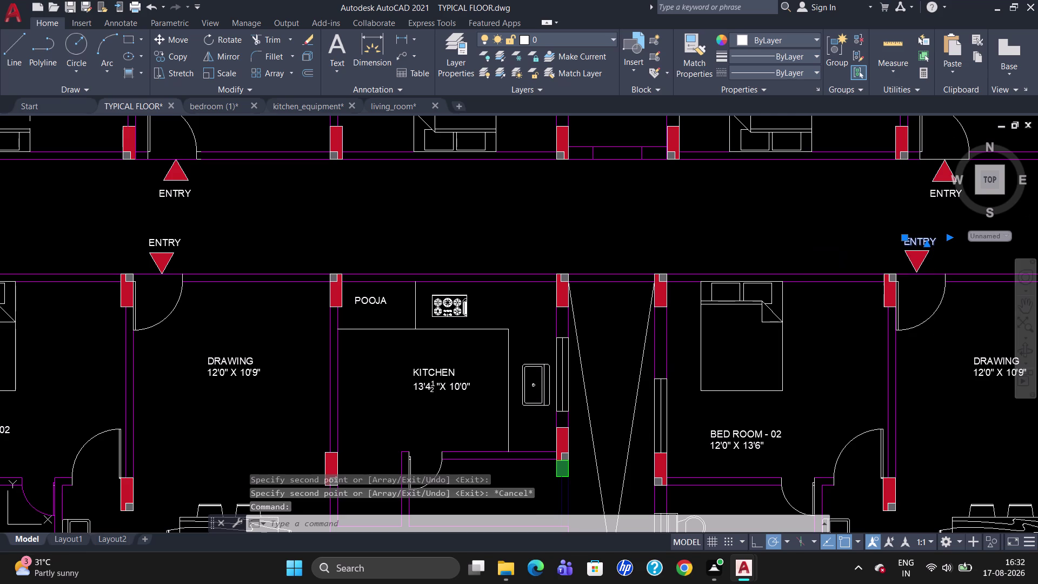
Rotate the lower-right ENTRY label 180° and position it beside its arrow.
click(908, 242)
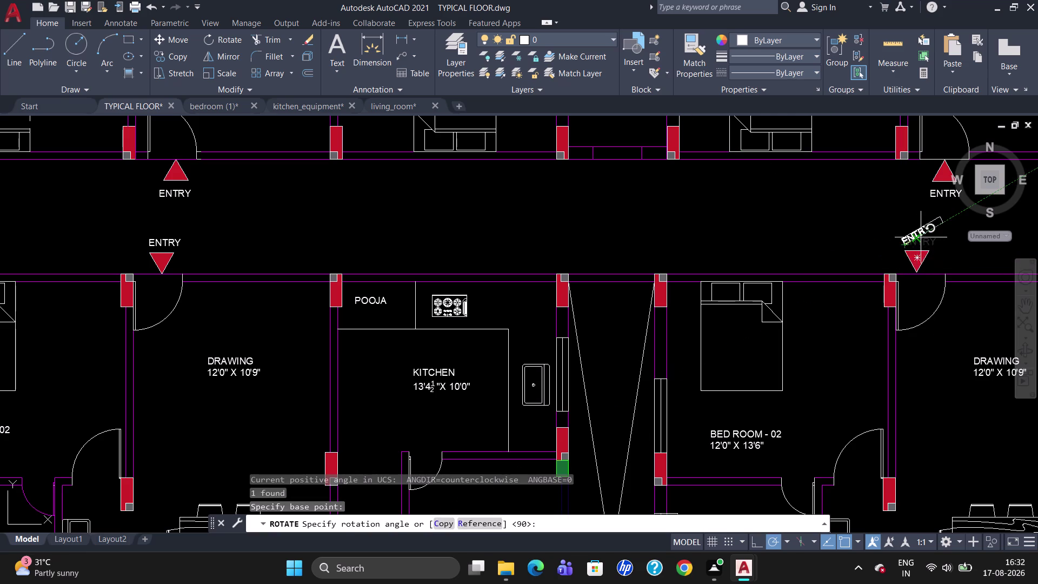
click(884, 241)
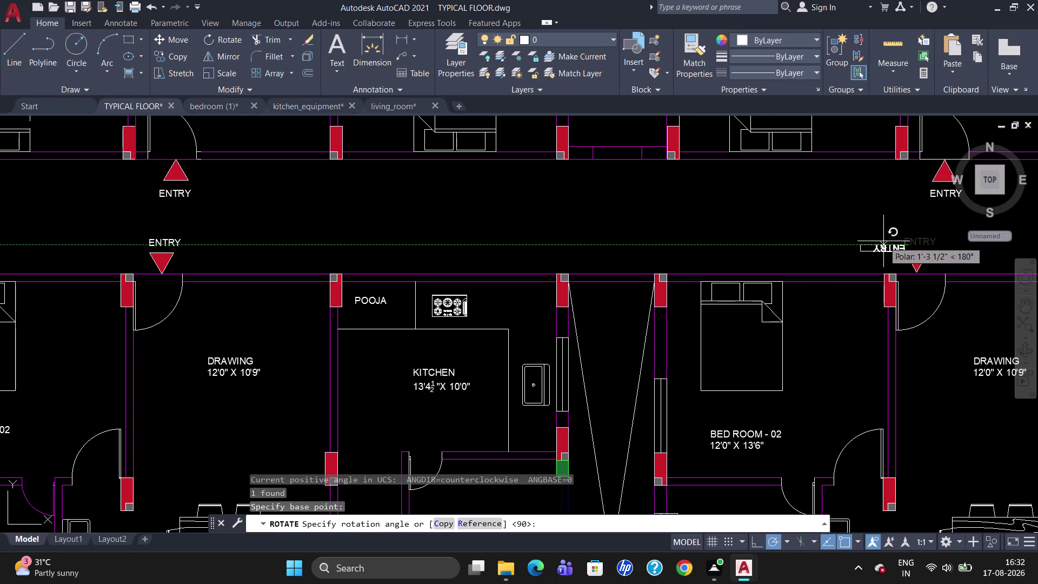
click(886, 247)
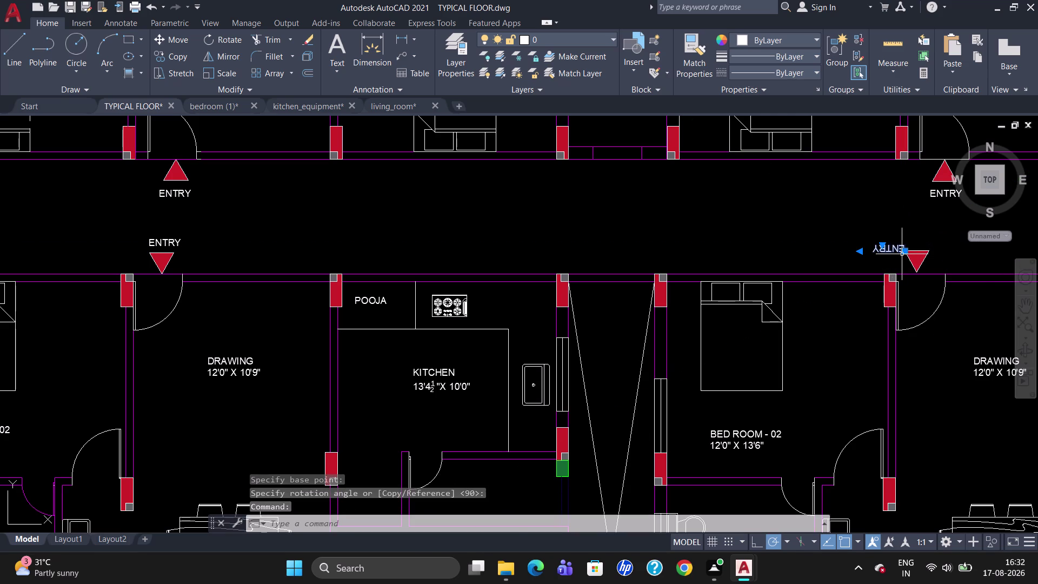
click(903, 254)
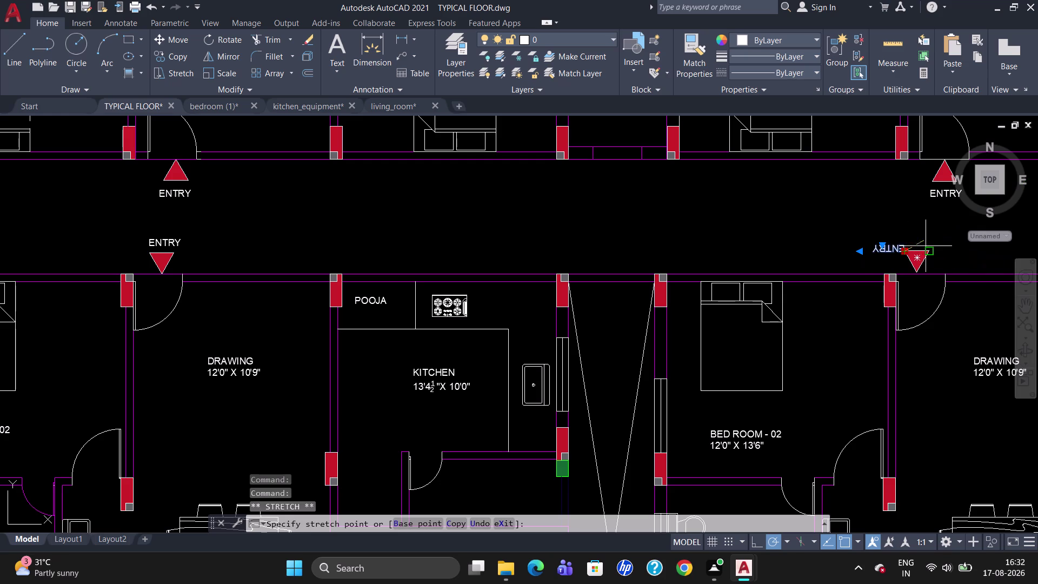
click(926, 247)
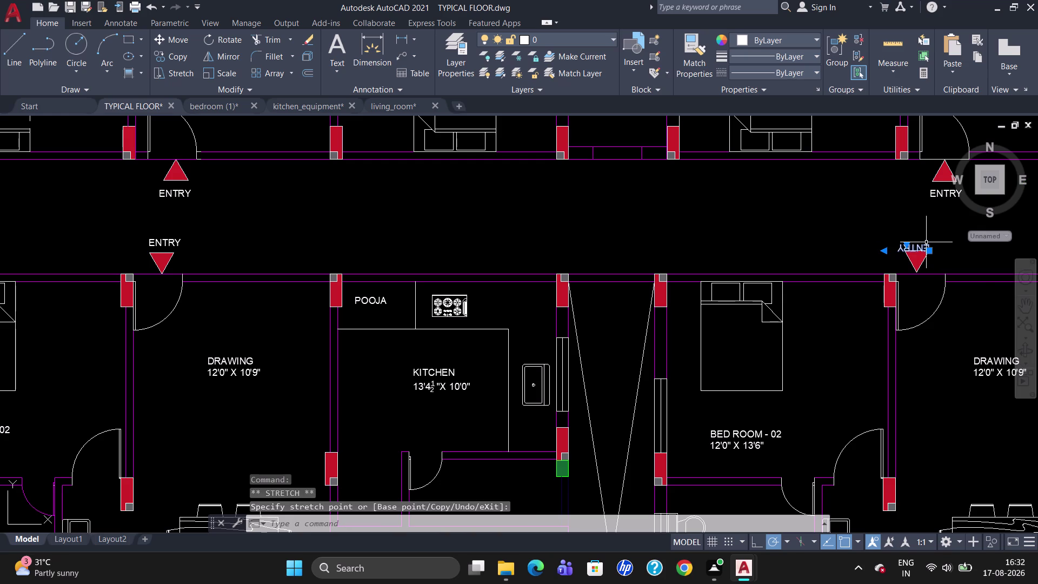
click(927, 249)
click(930, 246)
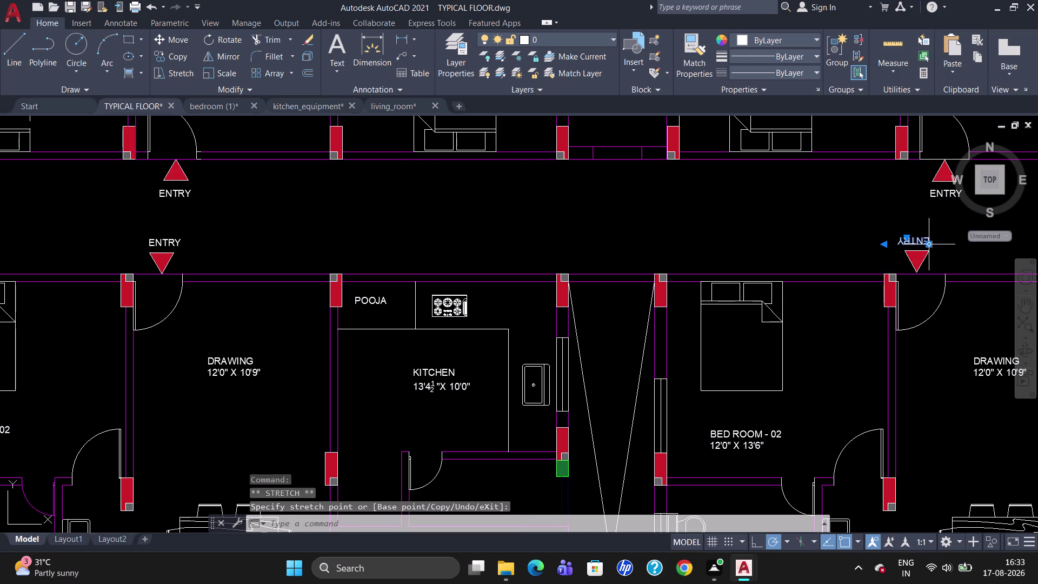
Rotate the lower-left ENTRY label 180° and position it beside its arrow.
click(176, 247)
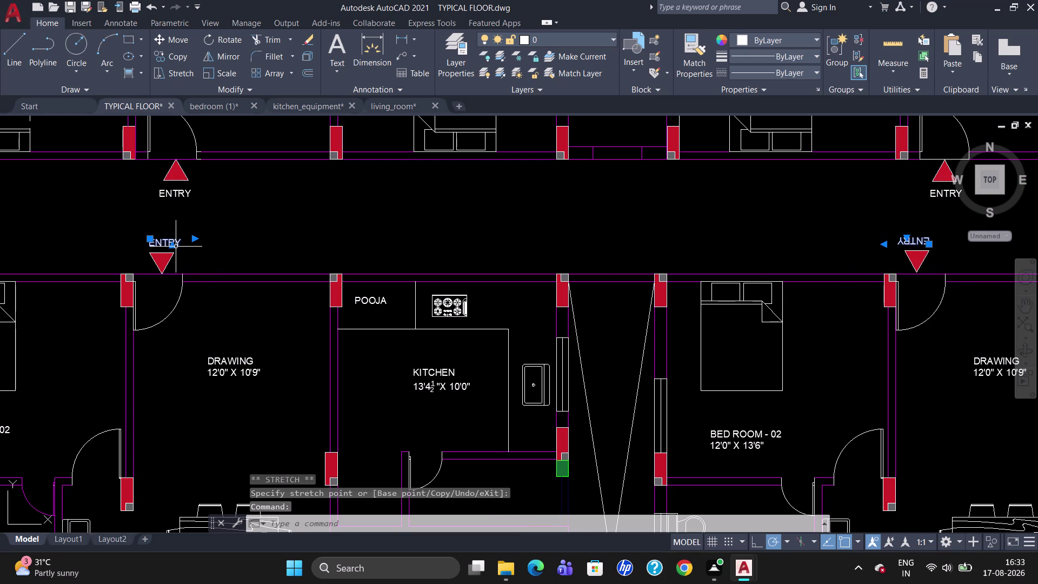
key(r)
key(o)
key(Return)
click(154, 243)
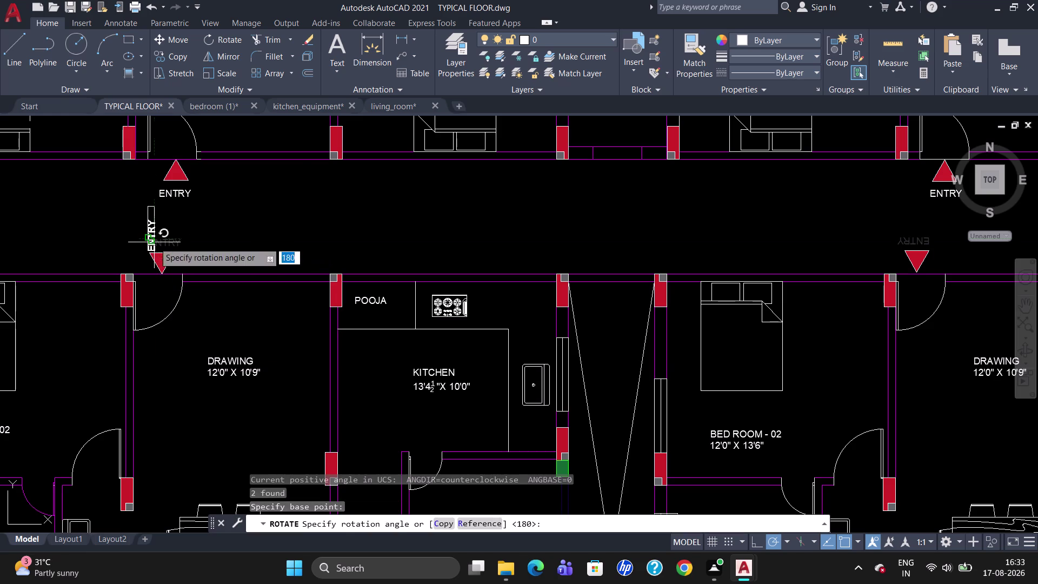
click(140, 245)
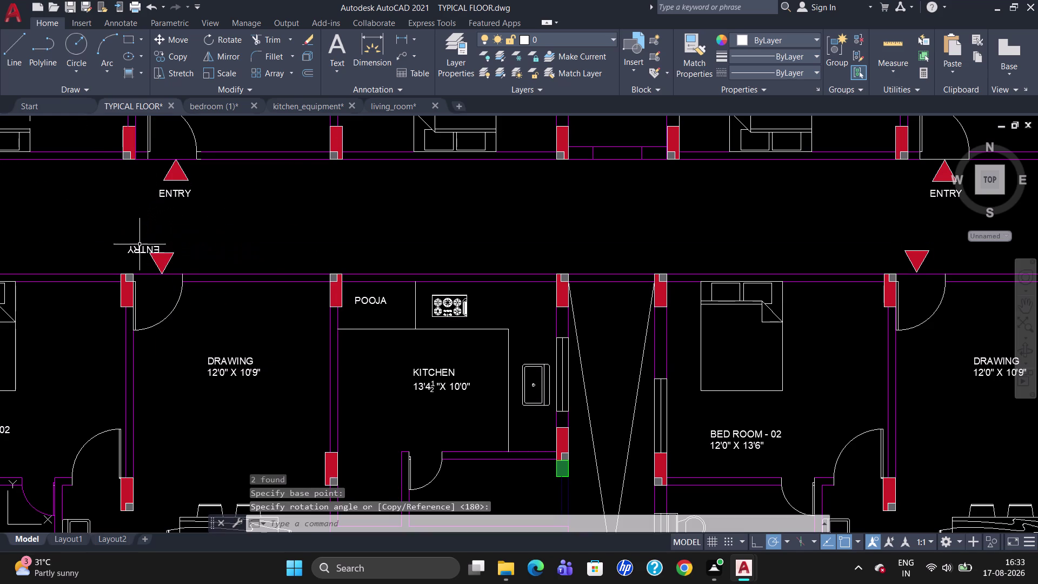
click(143, 248)
click(159, 250)
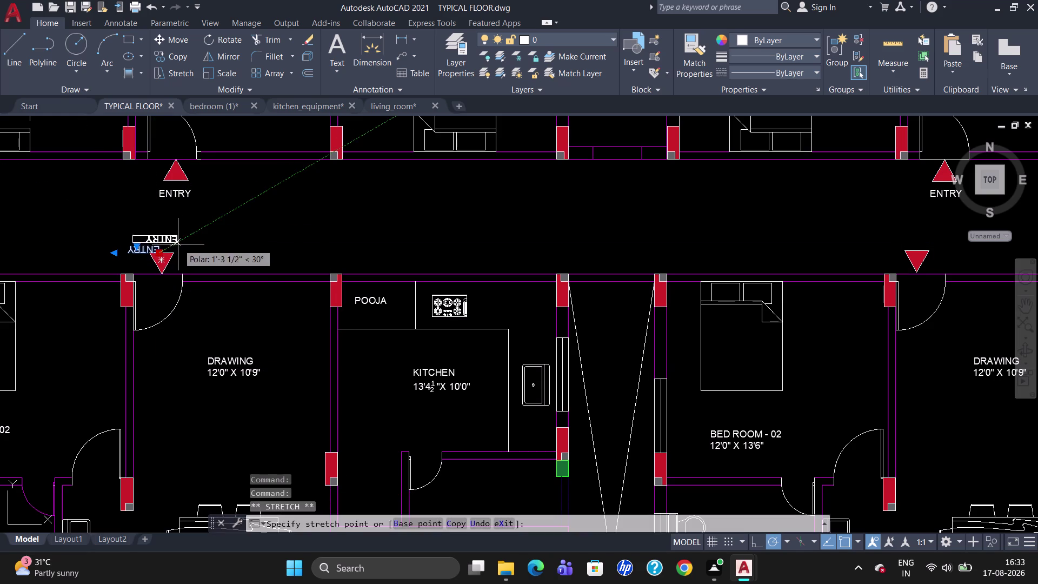
click(178, 248)
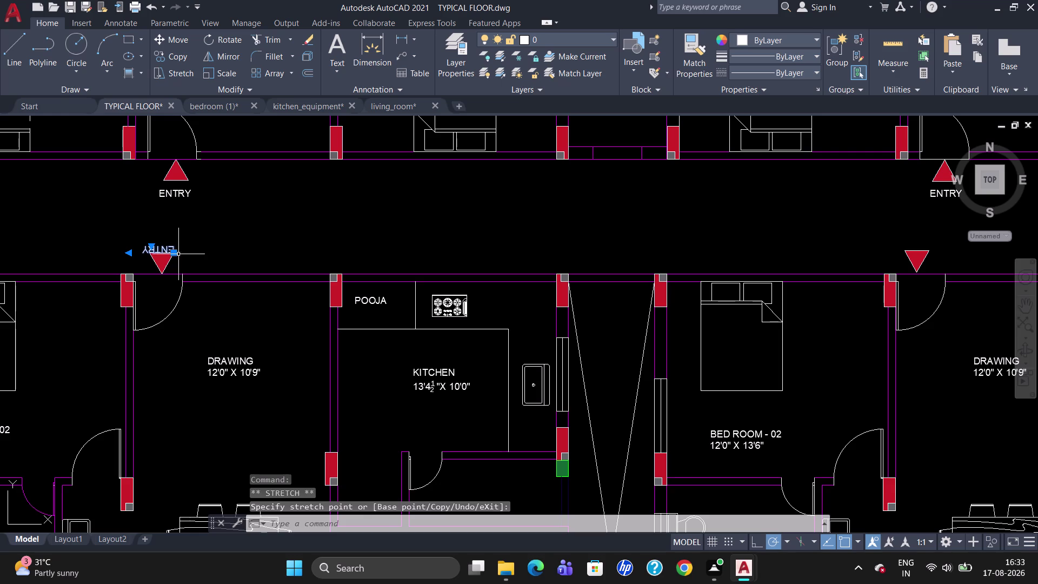
click(174, 254)
click(175, 245)
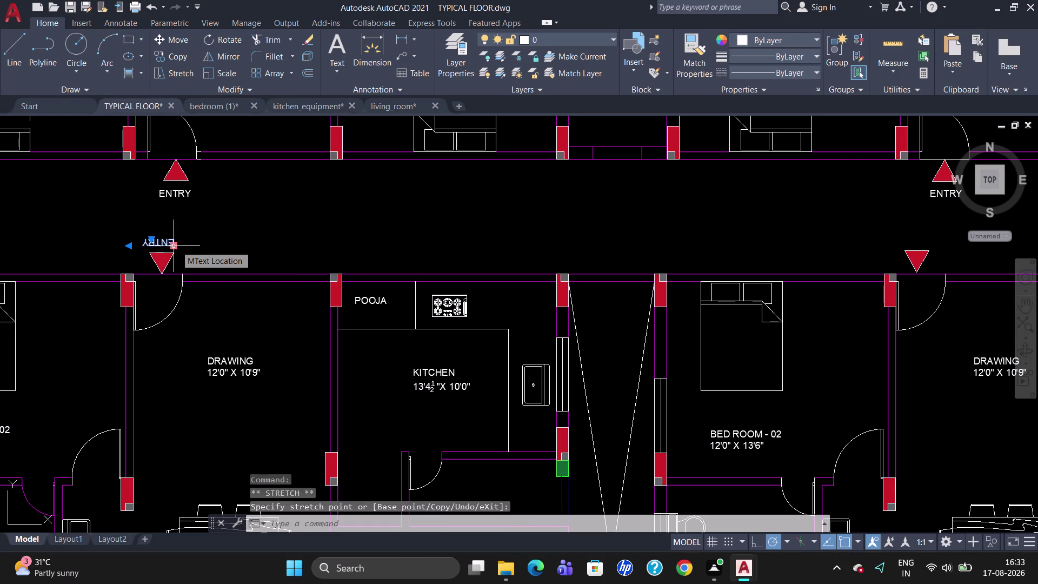